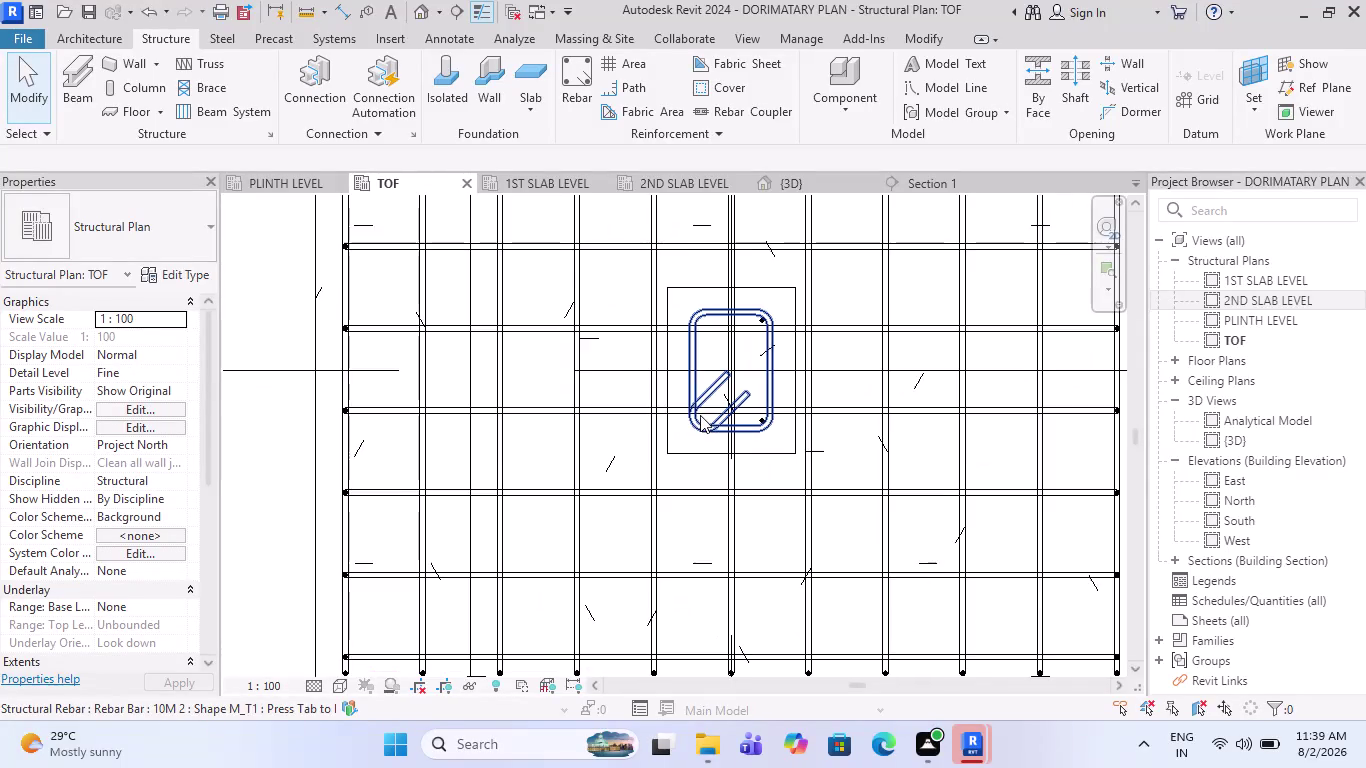
Review the column tie rebar's type properties and hook length settings.
scroll(up, 3)
click(748, 335)
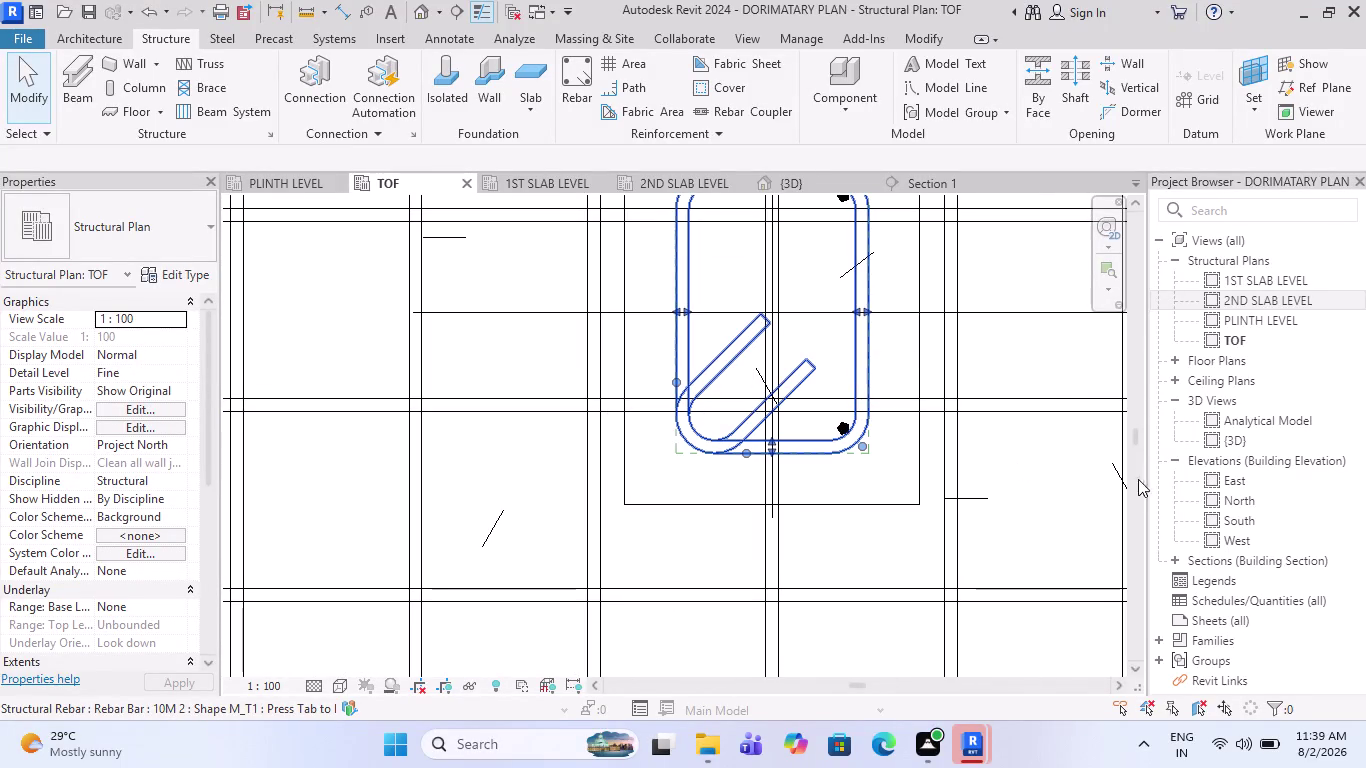
scroll(down, 3)
scroll(down, 3)
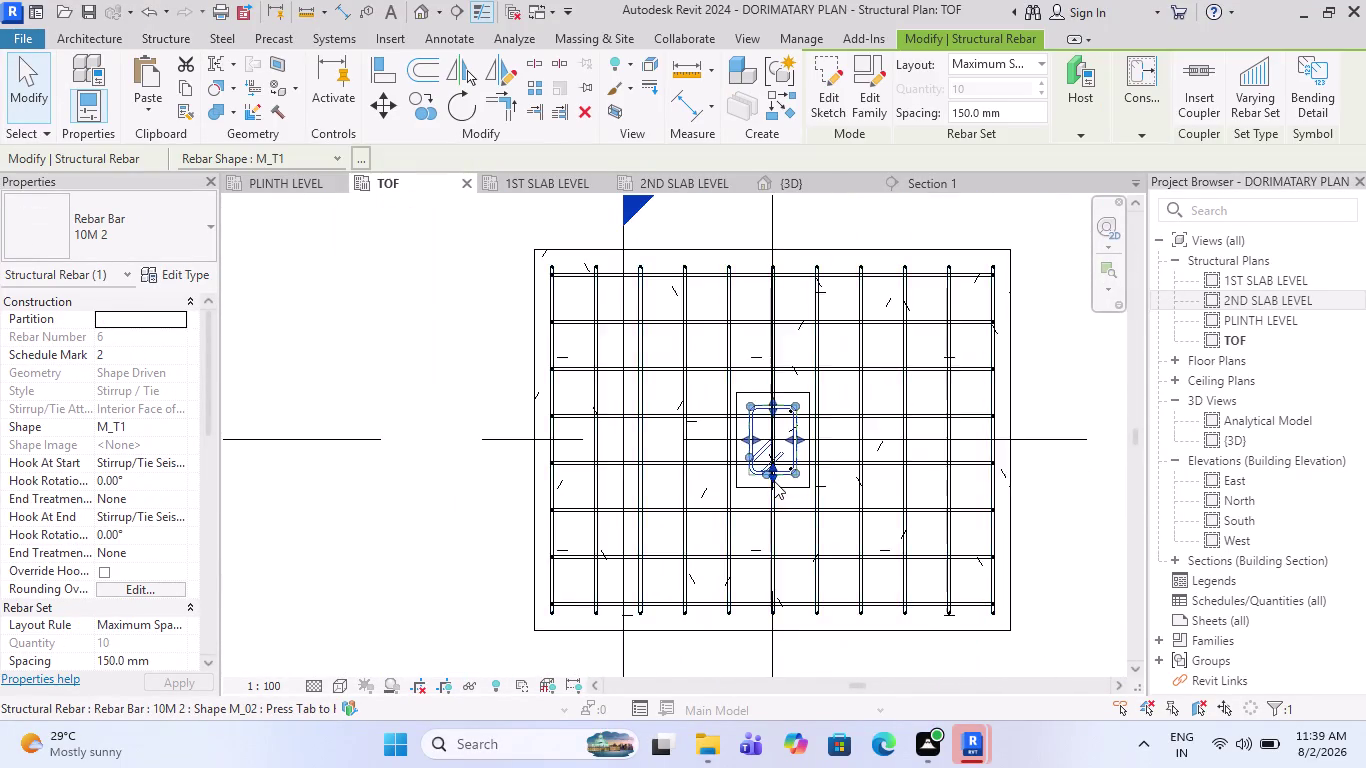
scroll(up, 3)
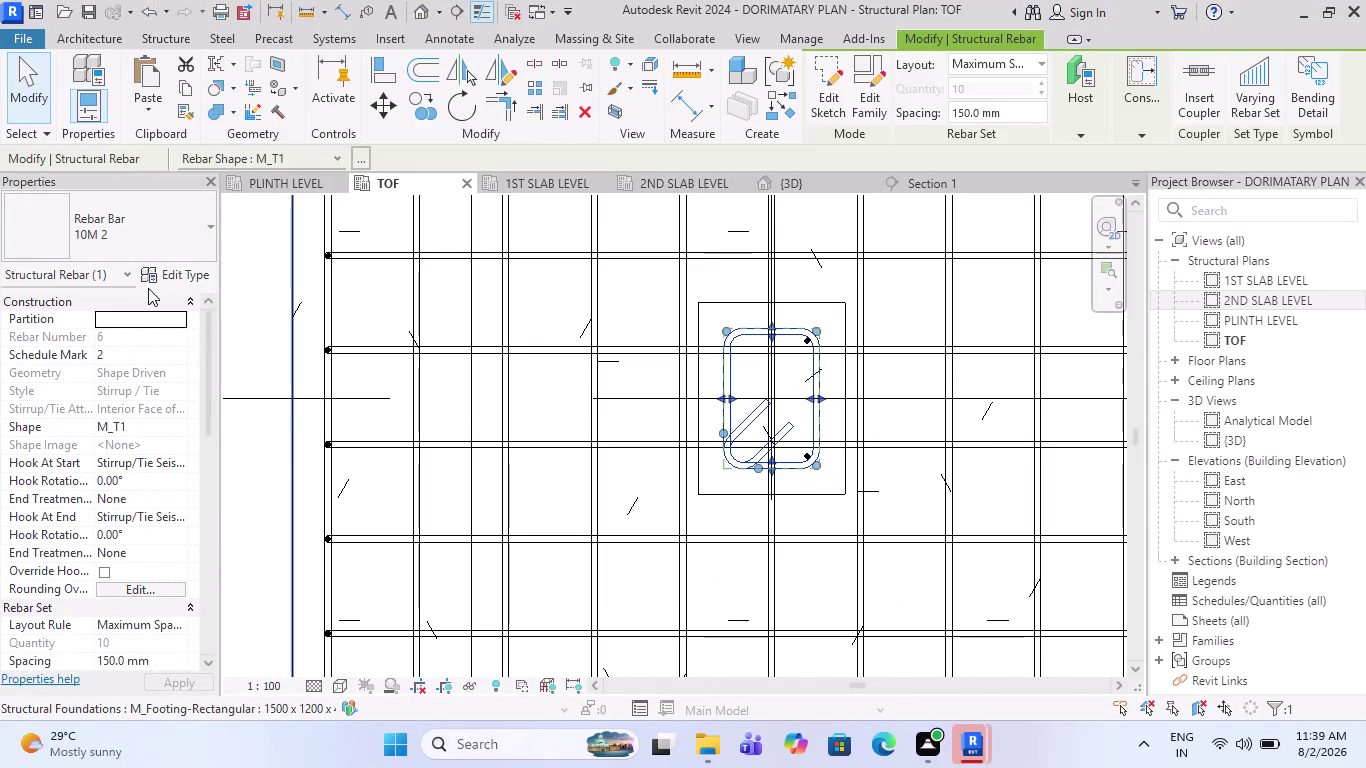
click(156, 276)
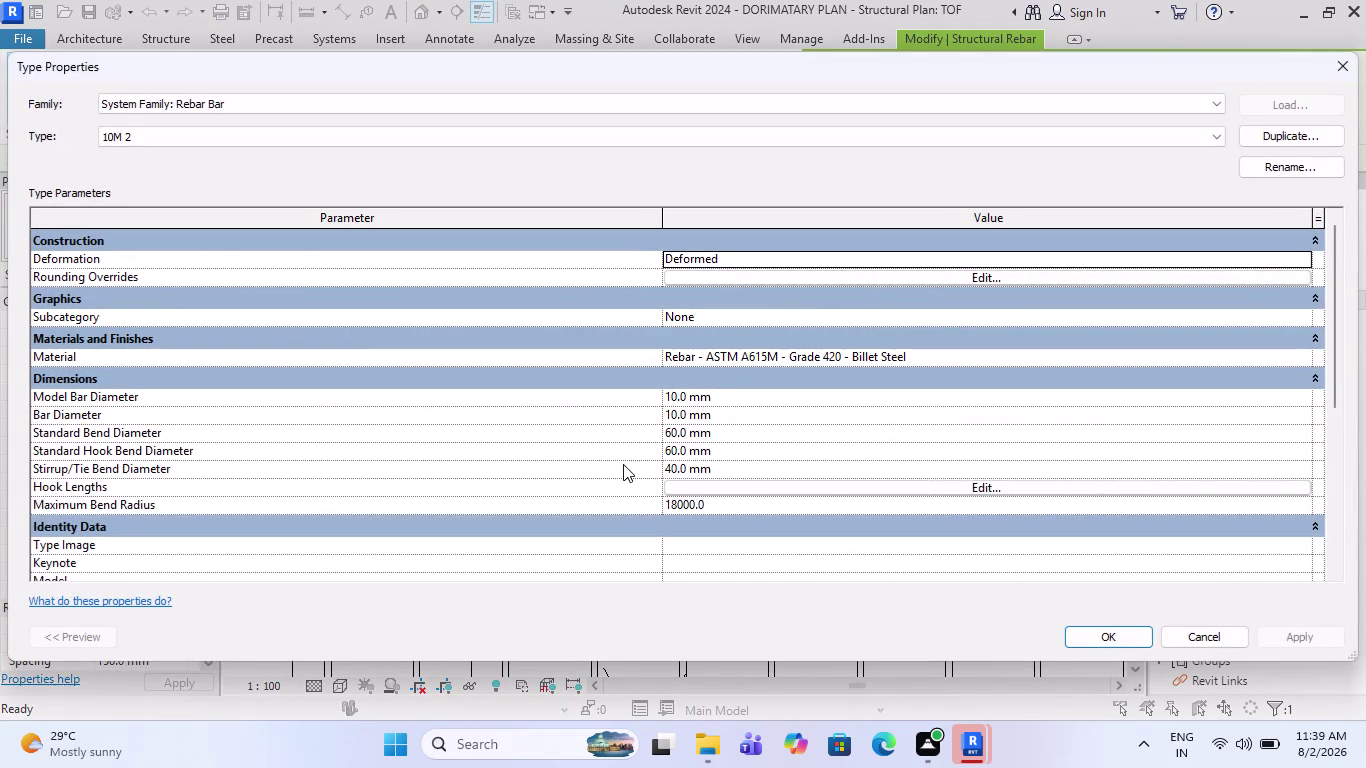
click(753, 486)
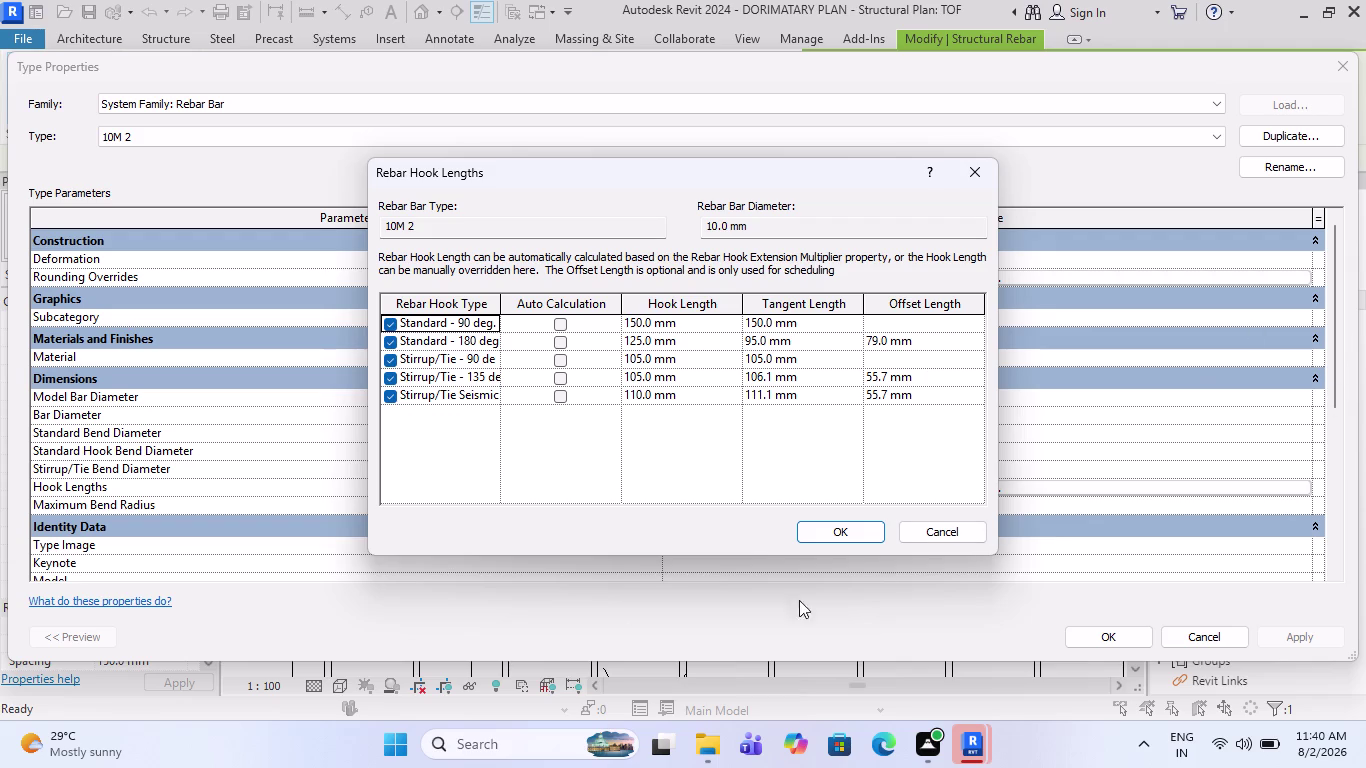
scroll(down, 3)
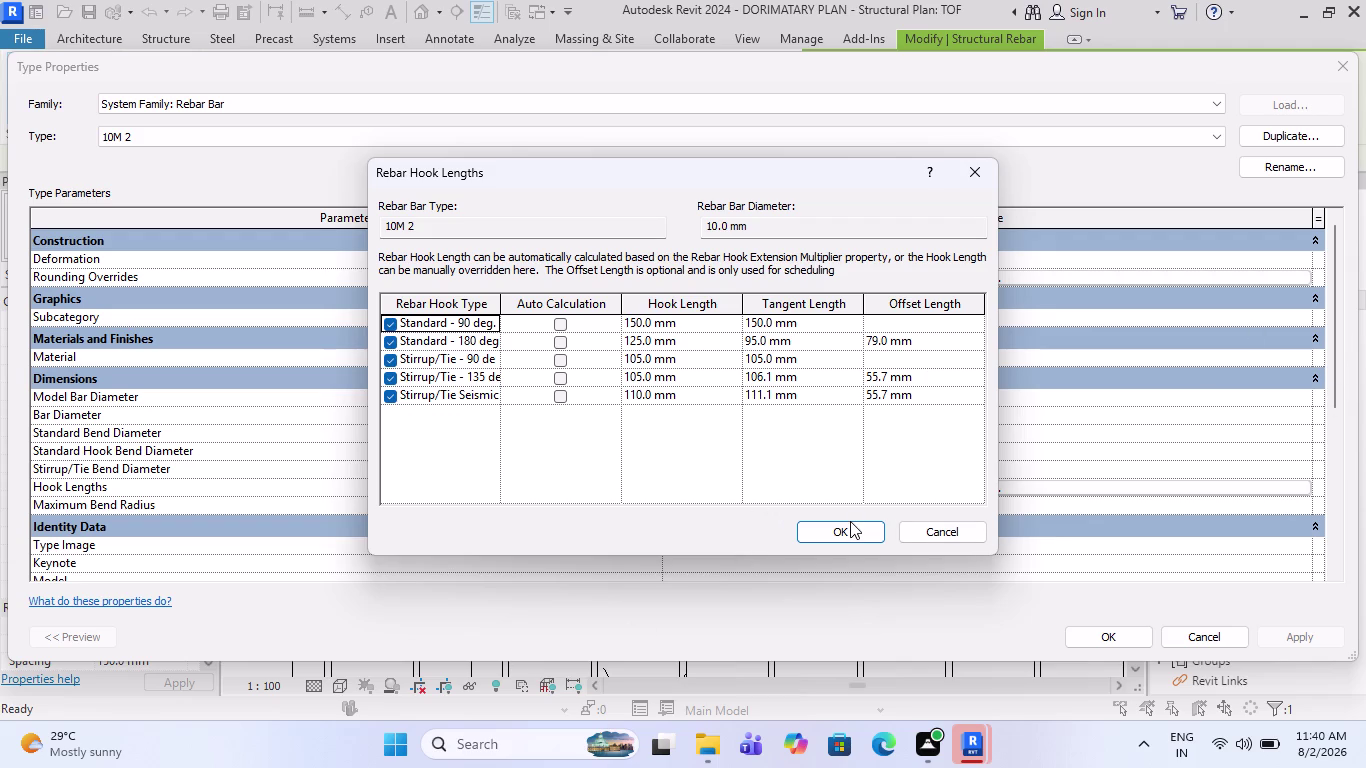
click(850, 521)
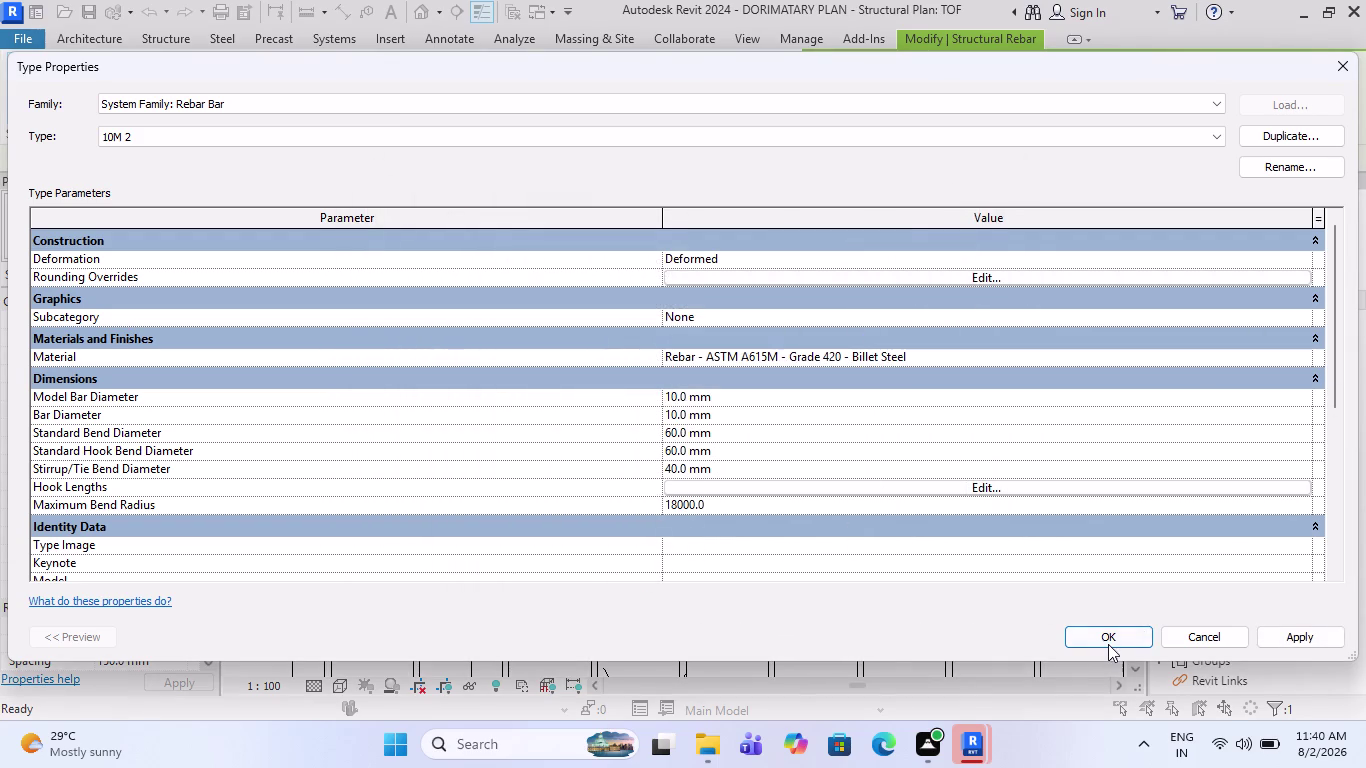
click(1108, 644)
scroll(down, 3)
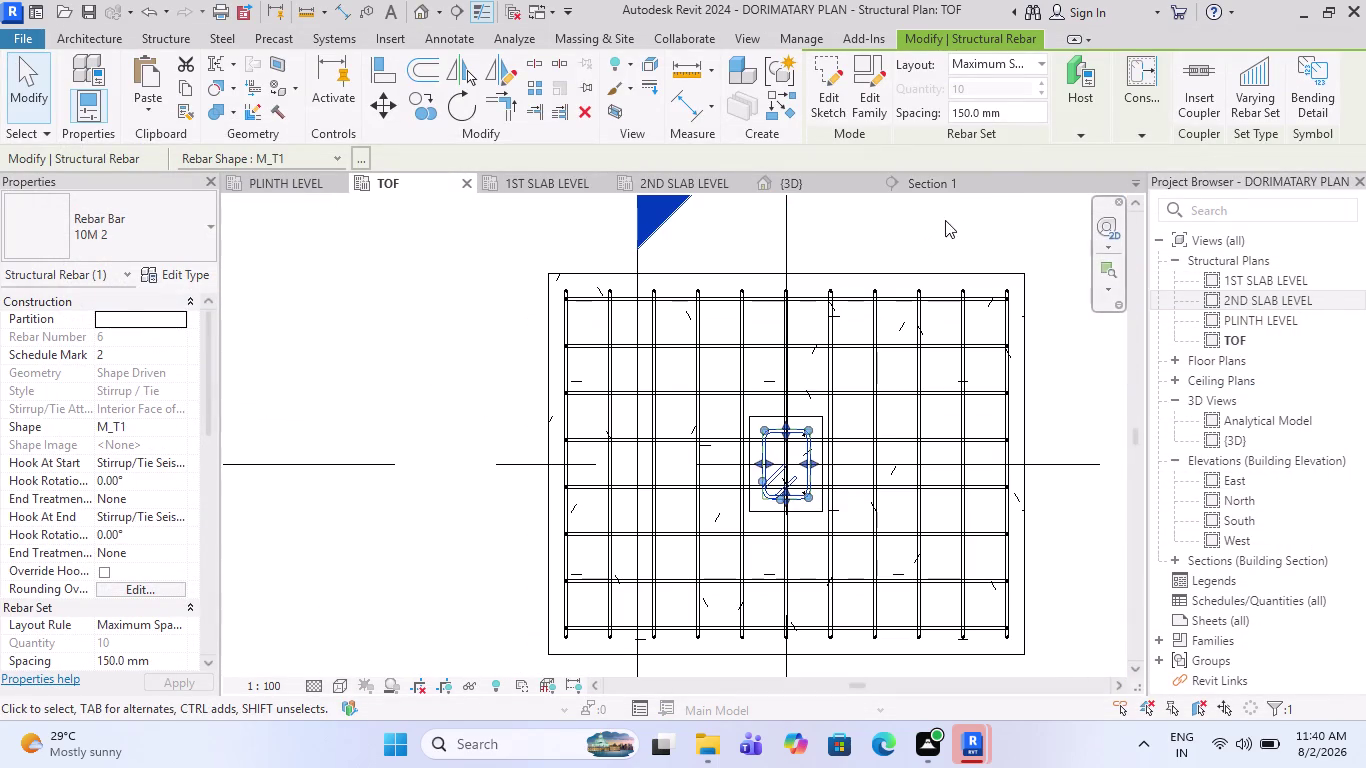
Switch to the Section 1 view and zoom to the column above the footing.
click(941, 227)
click(918, 187)
scroll(down, 3)
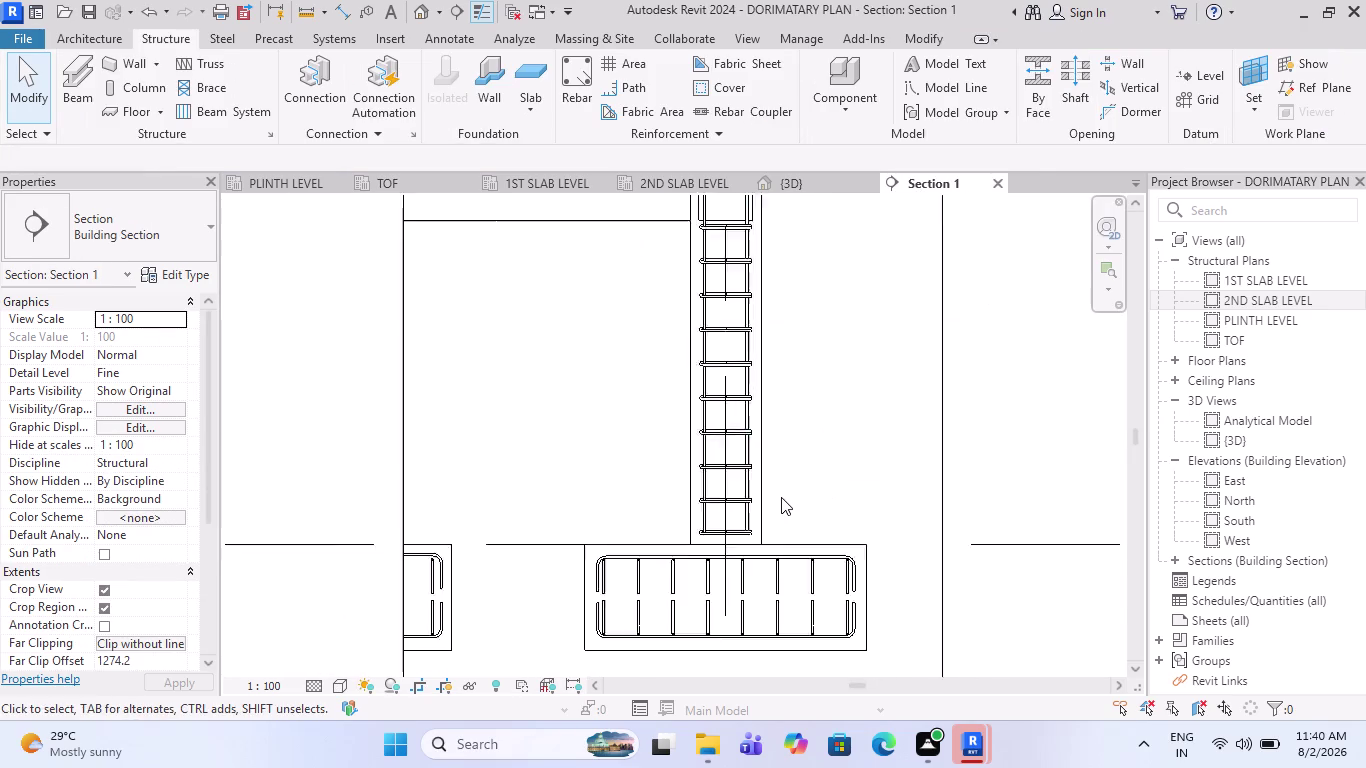
scroll(down, 3)
scroll(up, 3)
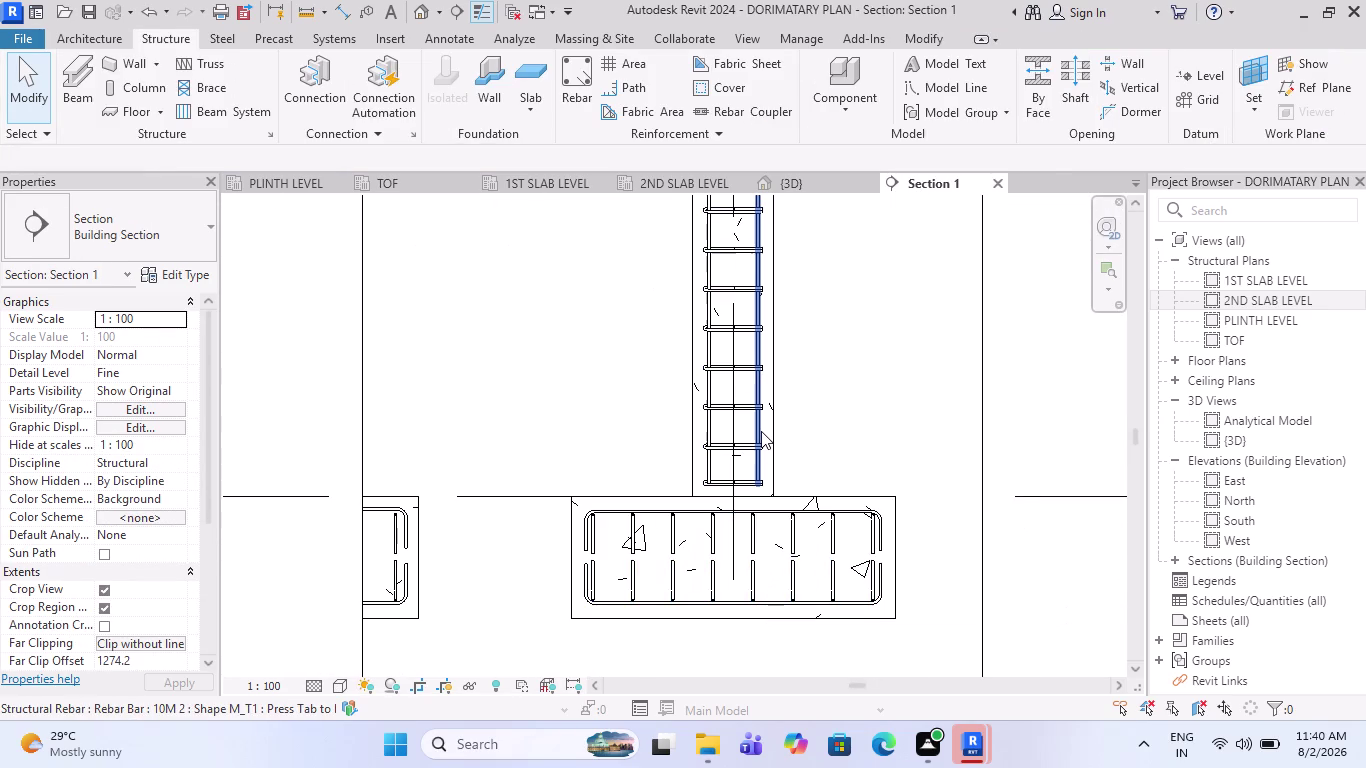
scroll(down, 3)
scroll(down, 3)
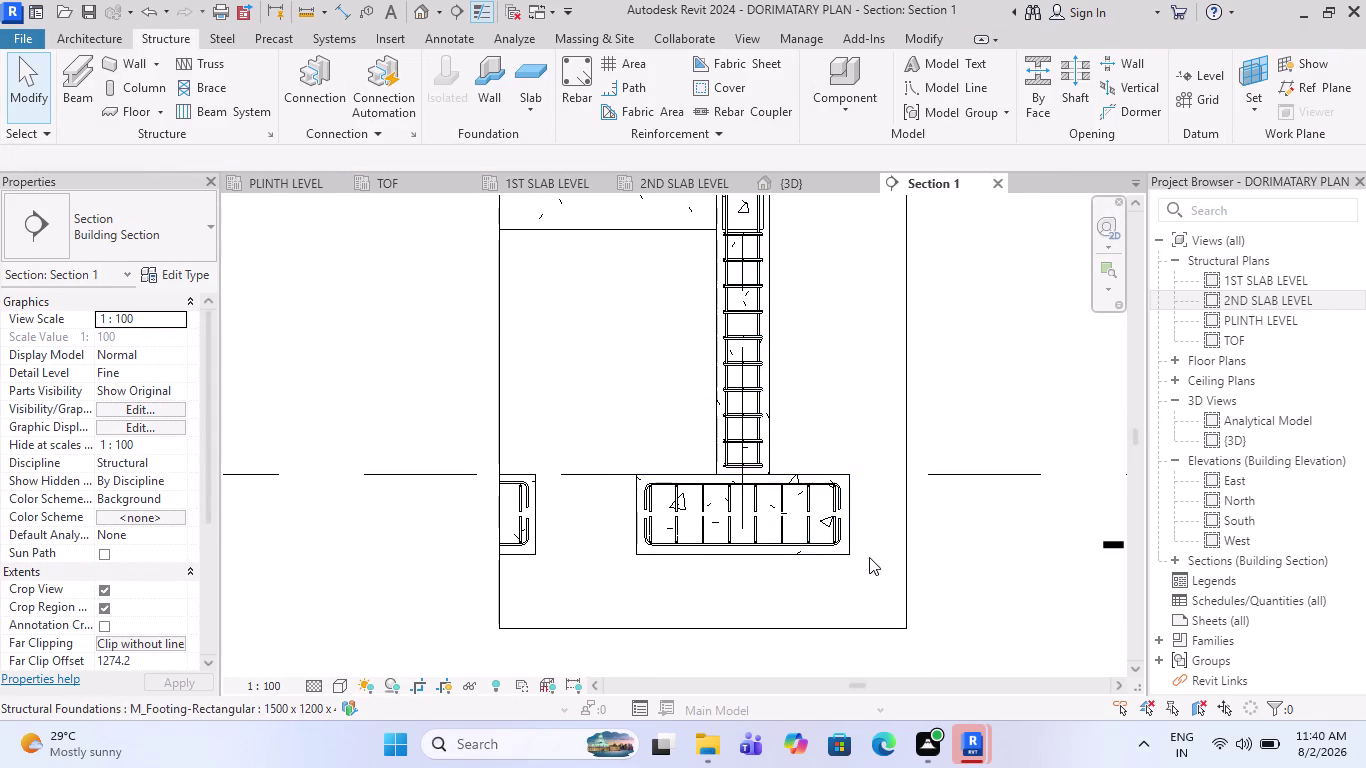
scroll(down, 3)
scroll(up, 3)
scroll(up, 3)
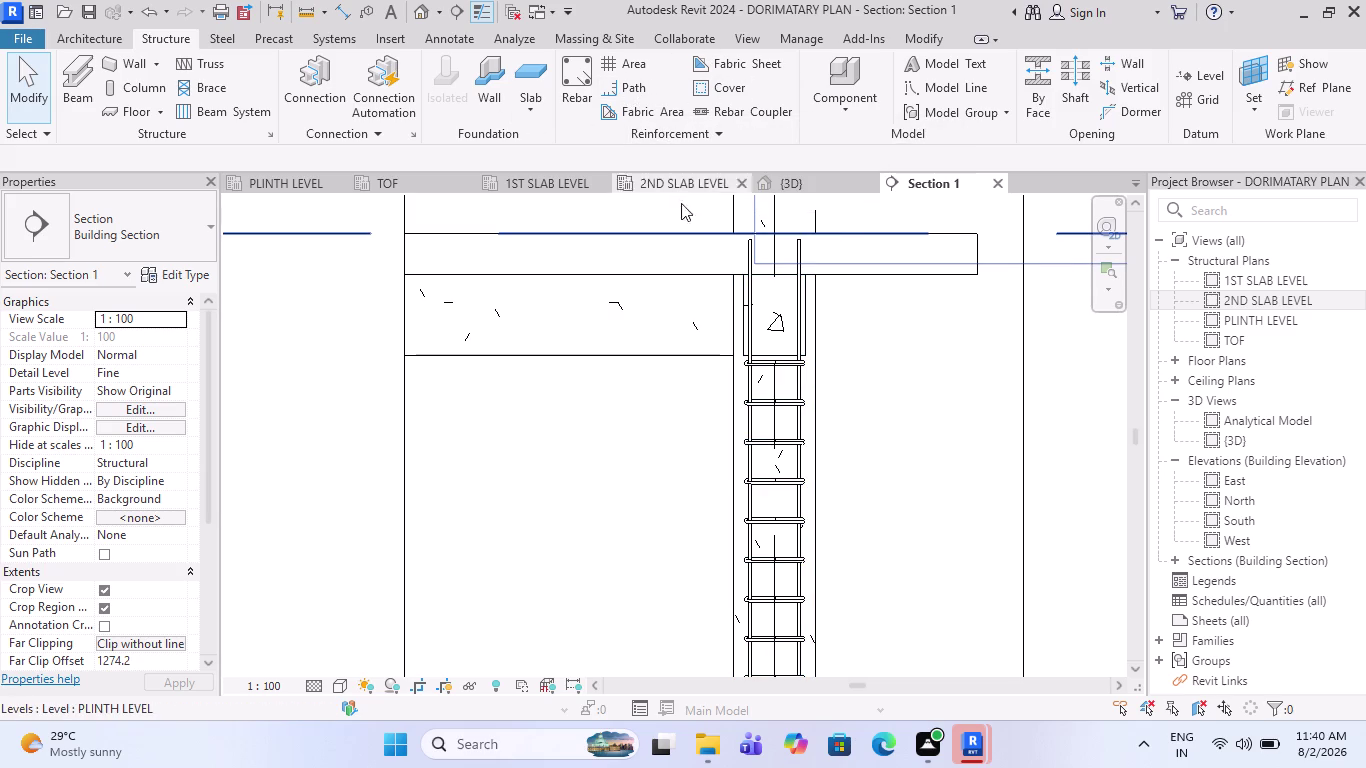
scroll(down, 3)
scroll(down, 3)
scroll(up, 3)
scroll(up, 3)
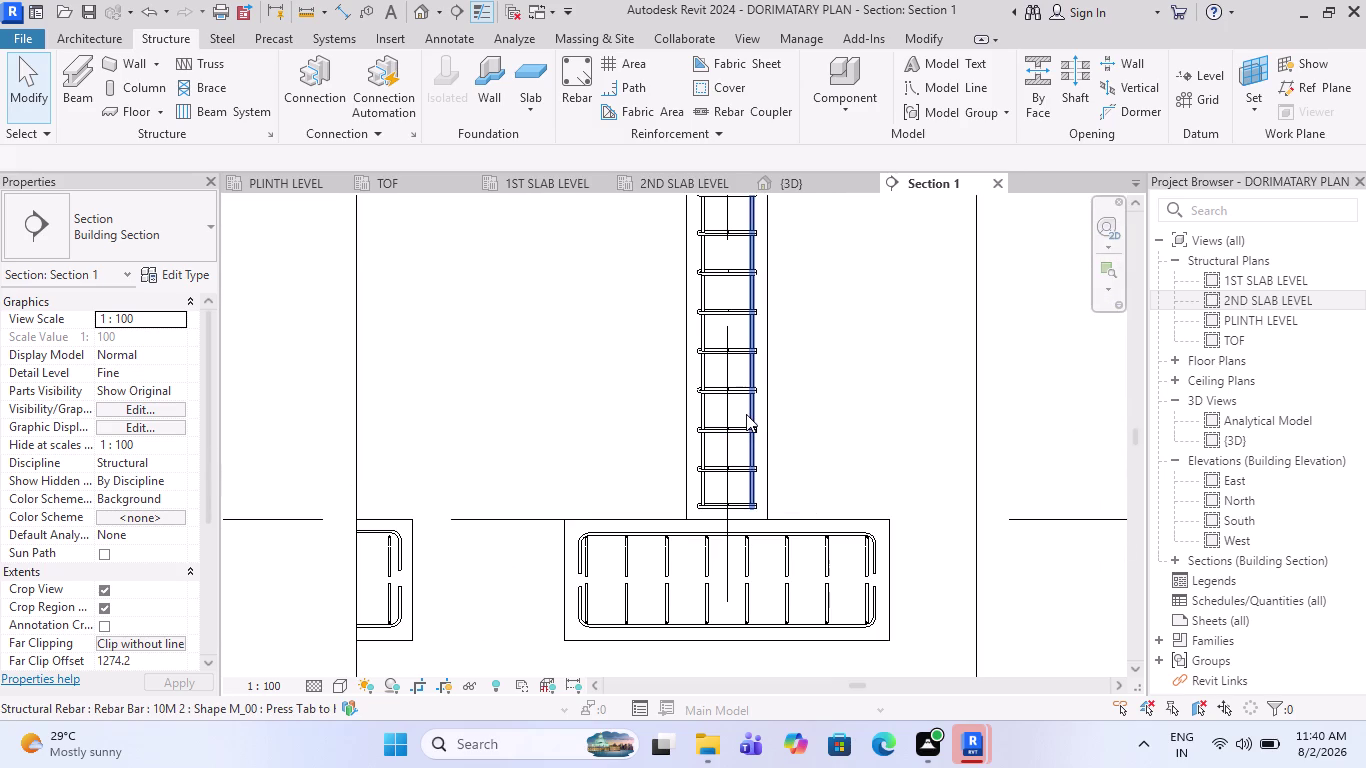
Select a single right-side vertical column bar and open its sketch for editing.
click(746, 414)
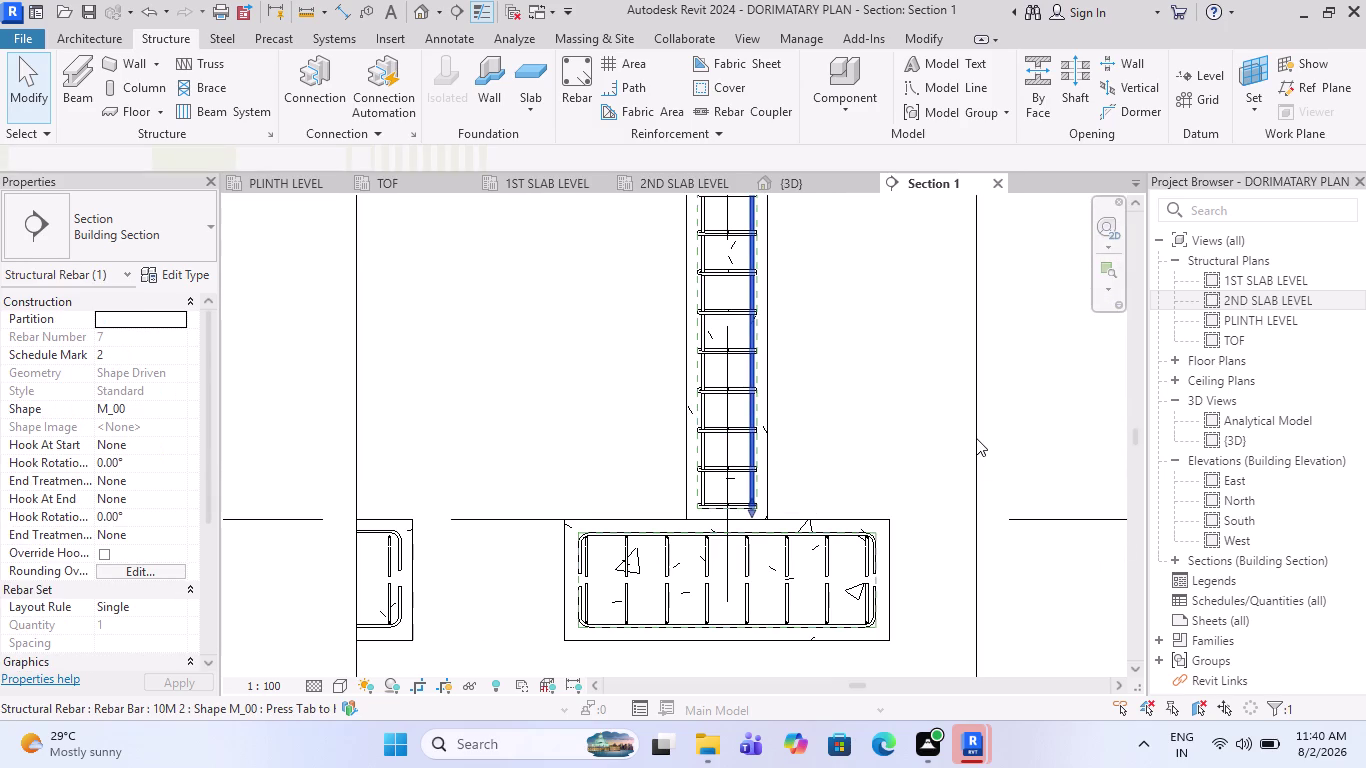
key(Escape)
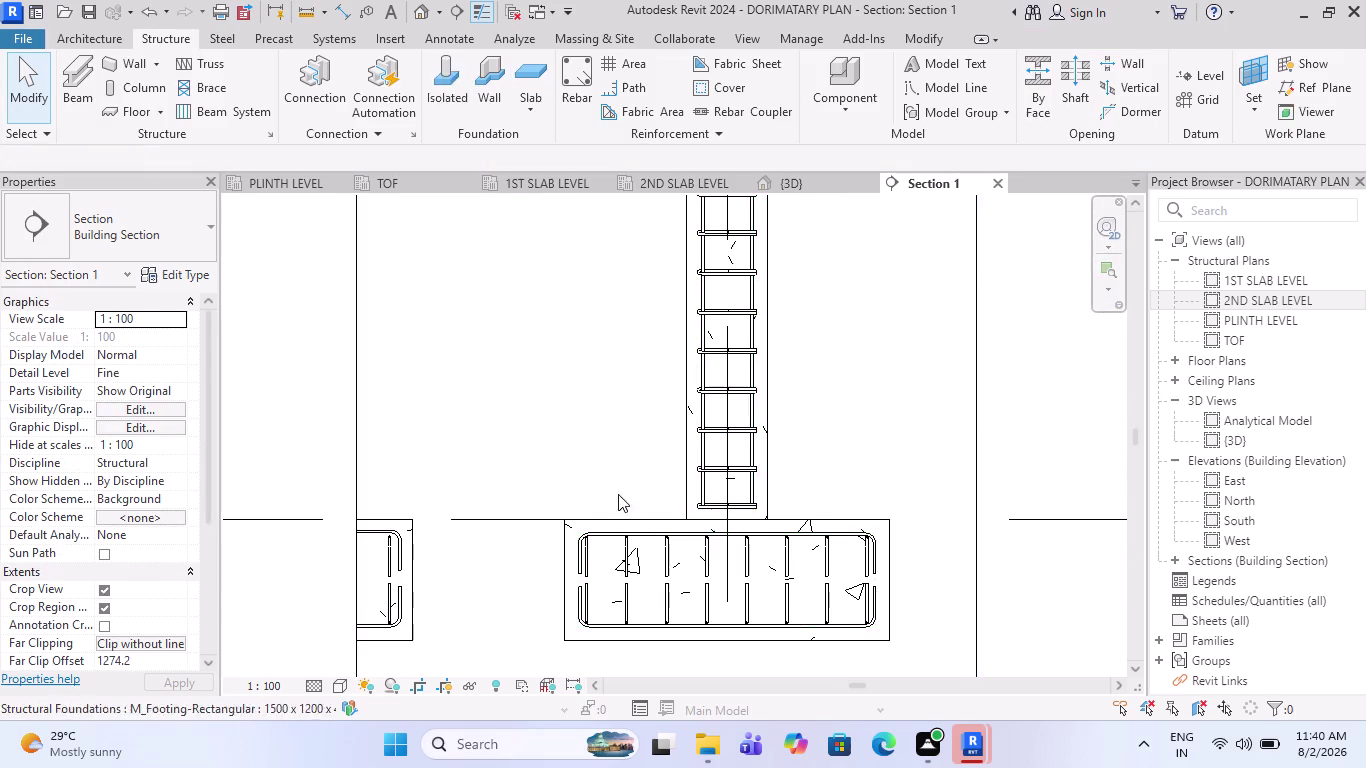
scroll(up, 3)
click(708, 447)
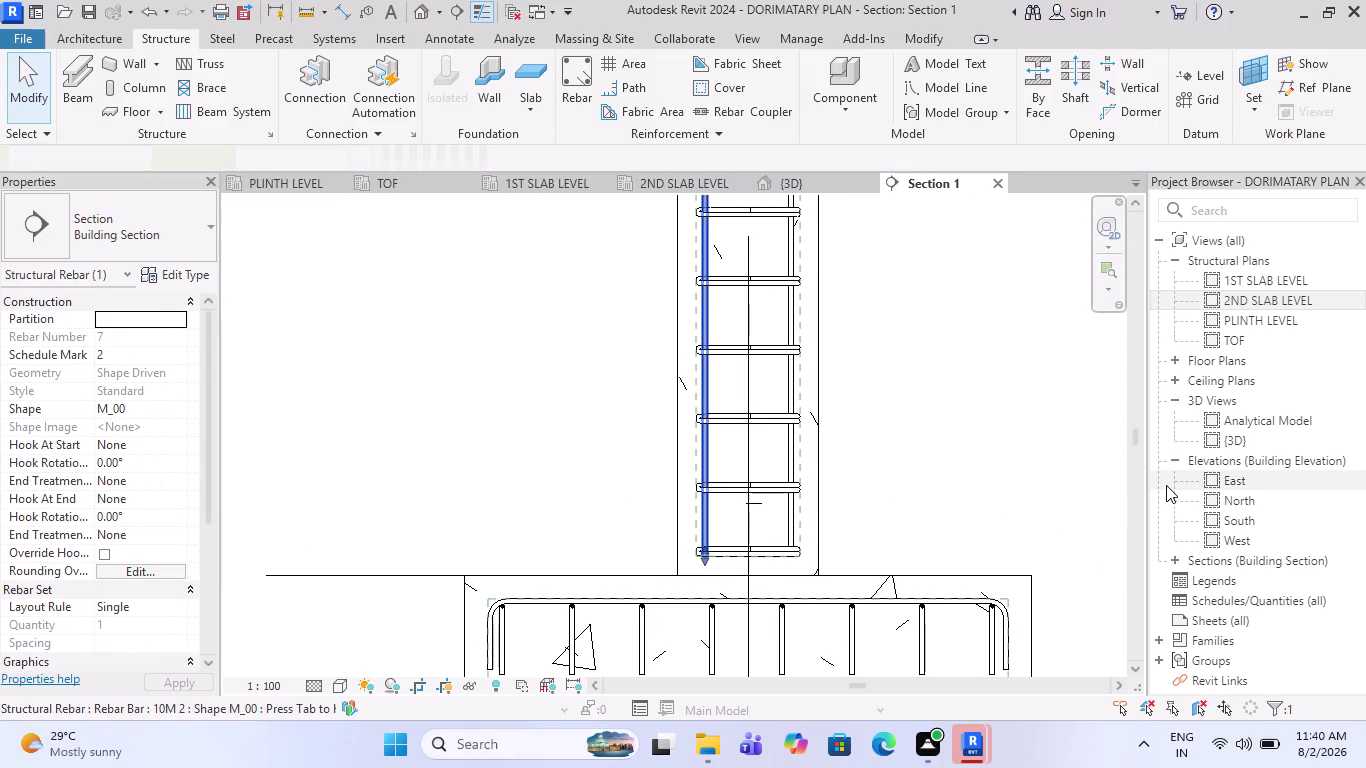
key(Delete)
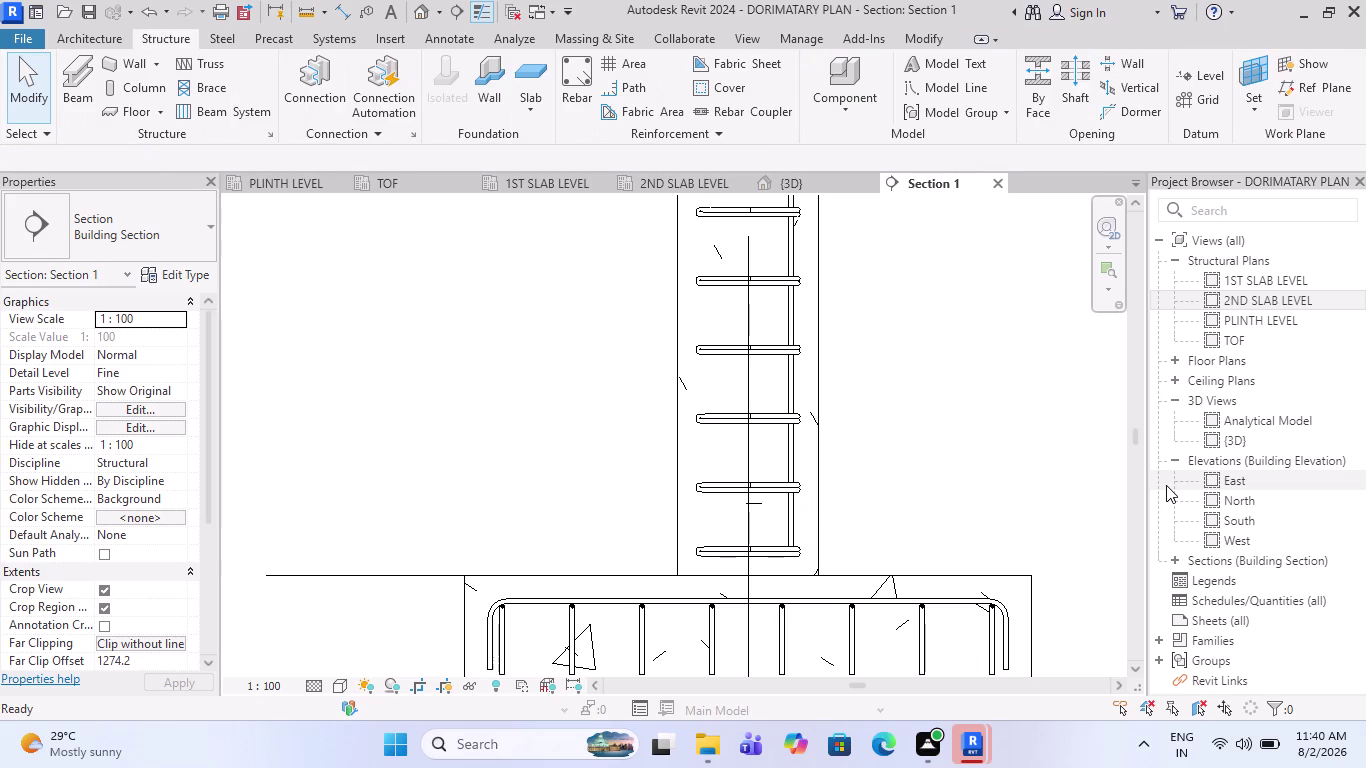
click(788, 462)
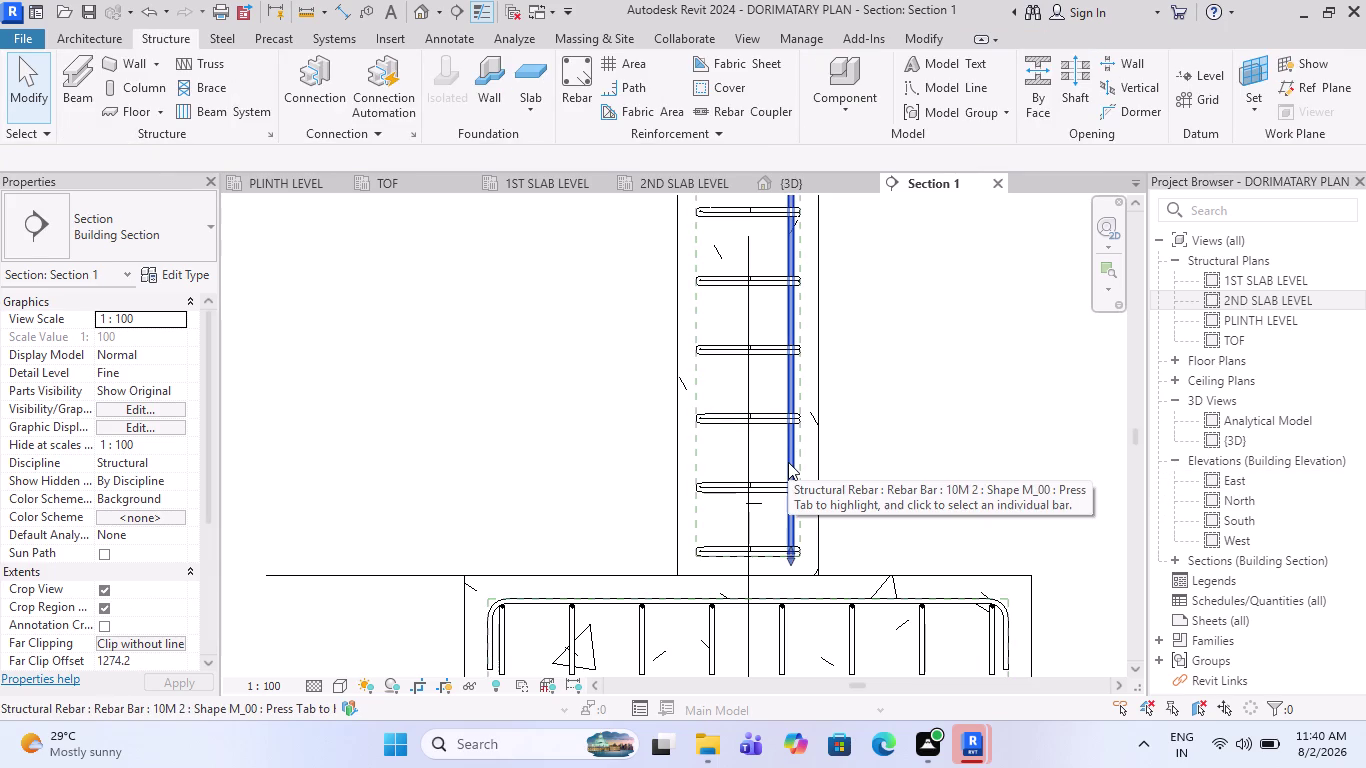
scroll(down, 3)
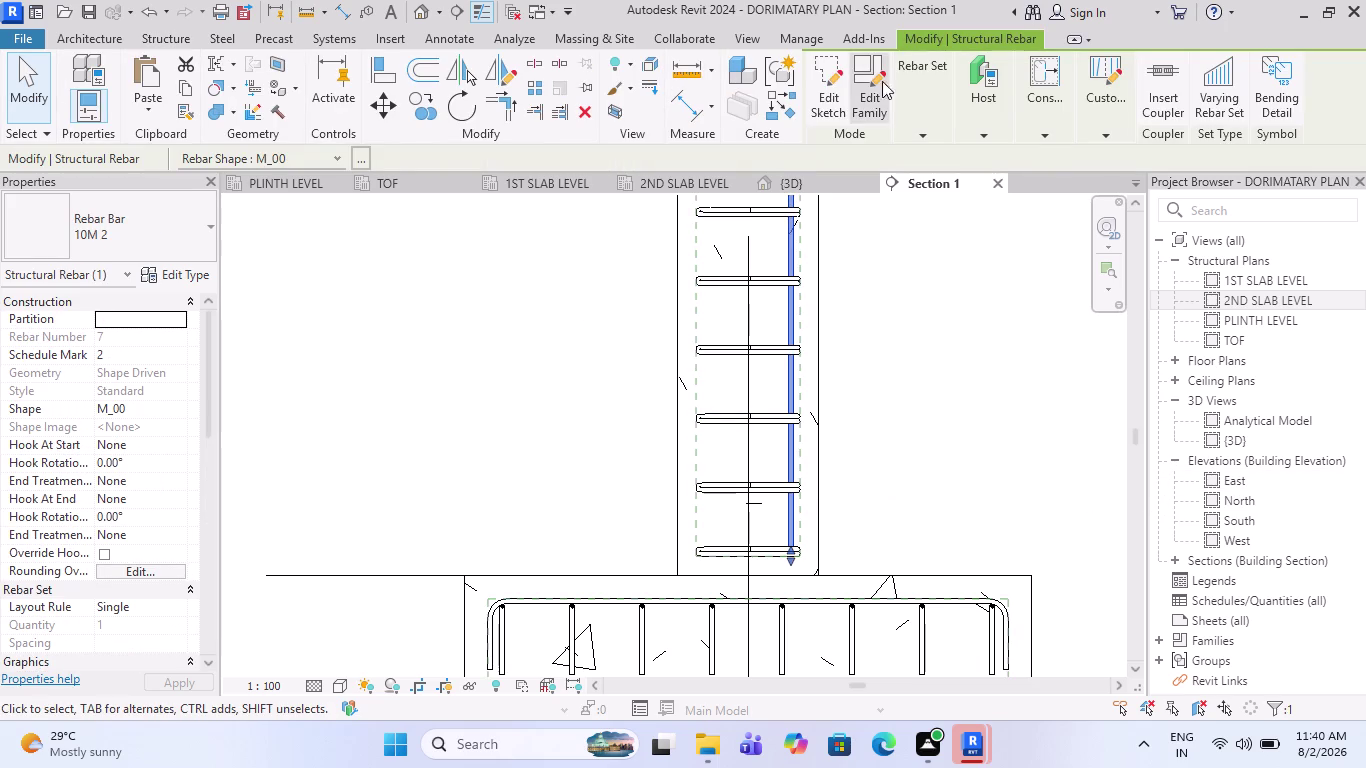
click(832, 90)
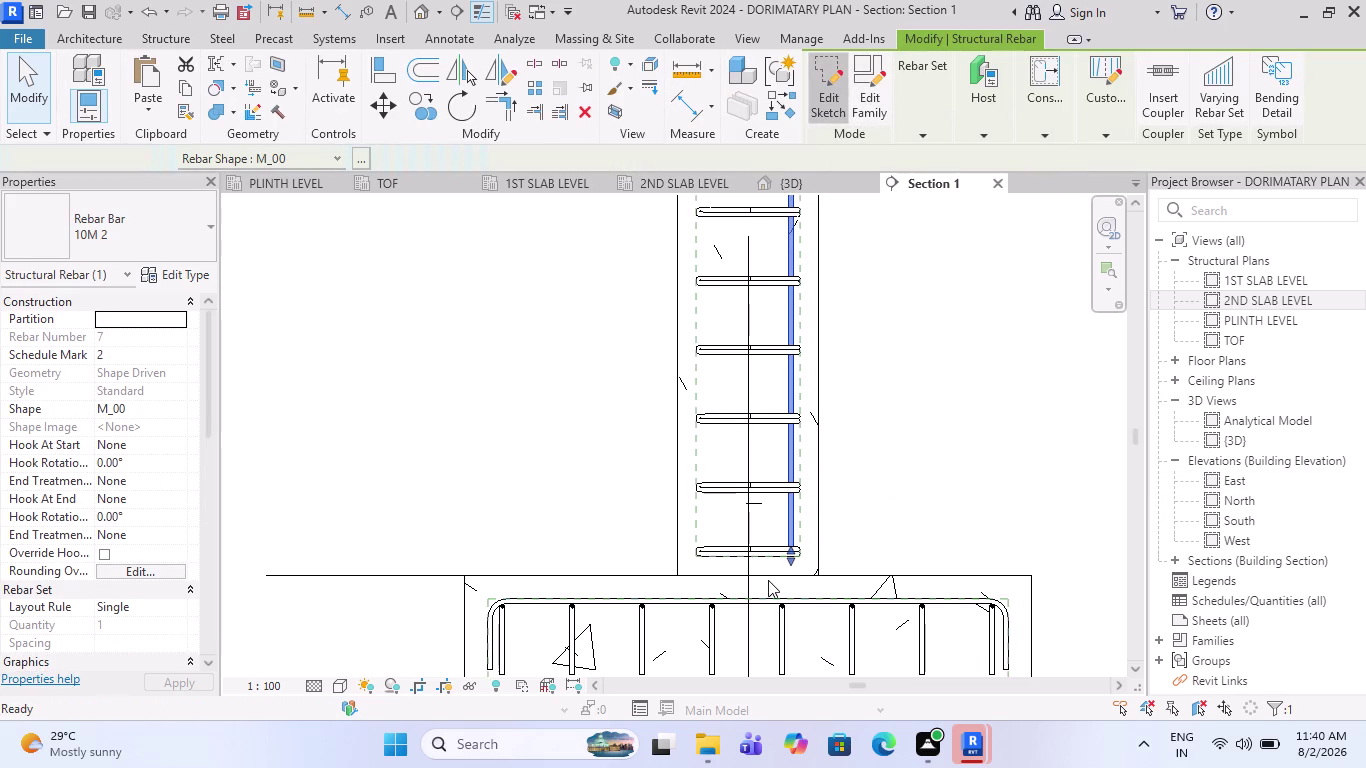
scroll(down, 3)
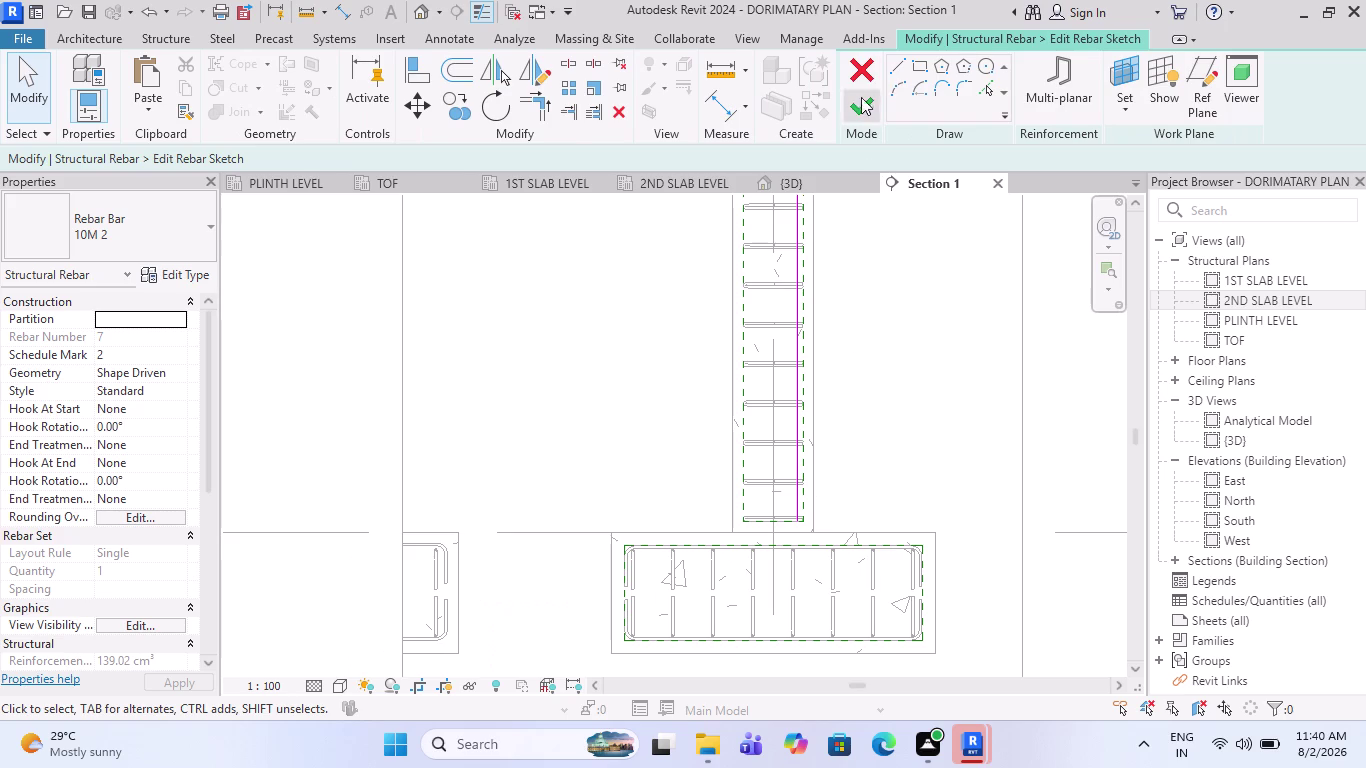
Sketch the bar's horizontal leg line along the footing bottom.
click(889, 69)
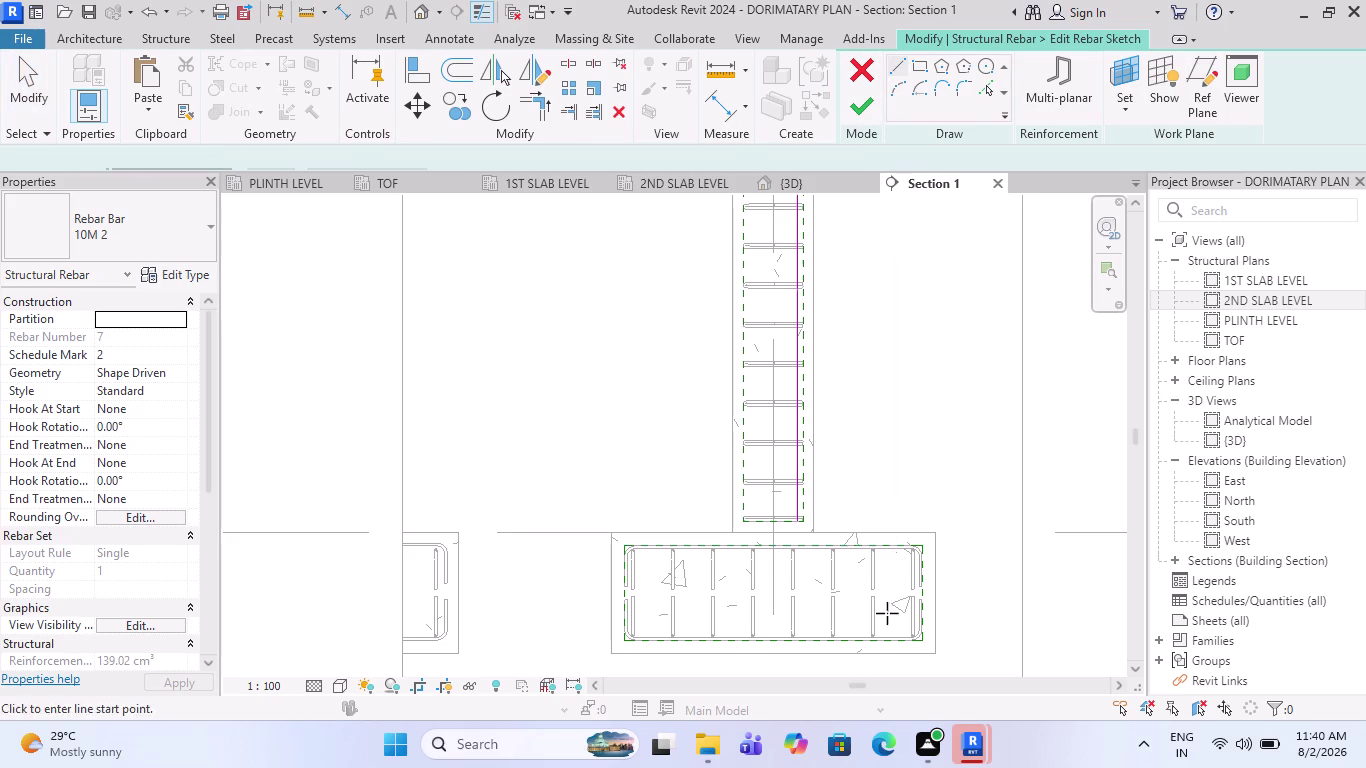
scroll(up, 3)
scroll(up, 3)
scroll(up, 3)
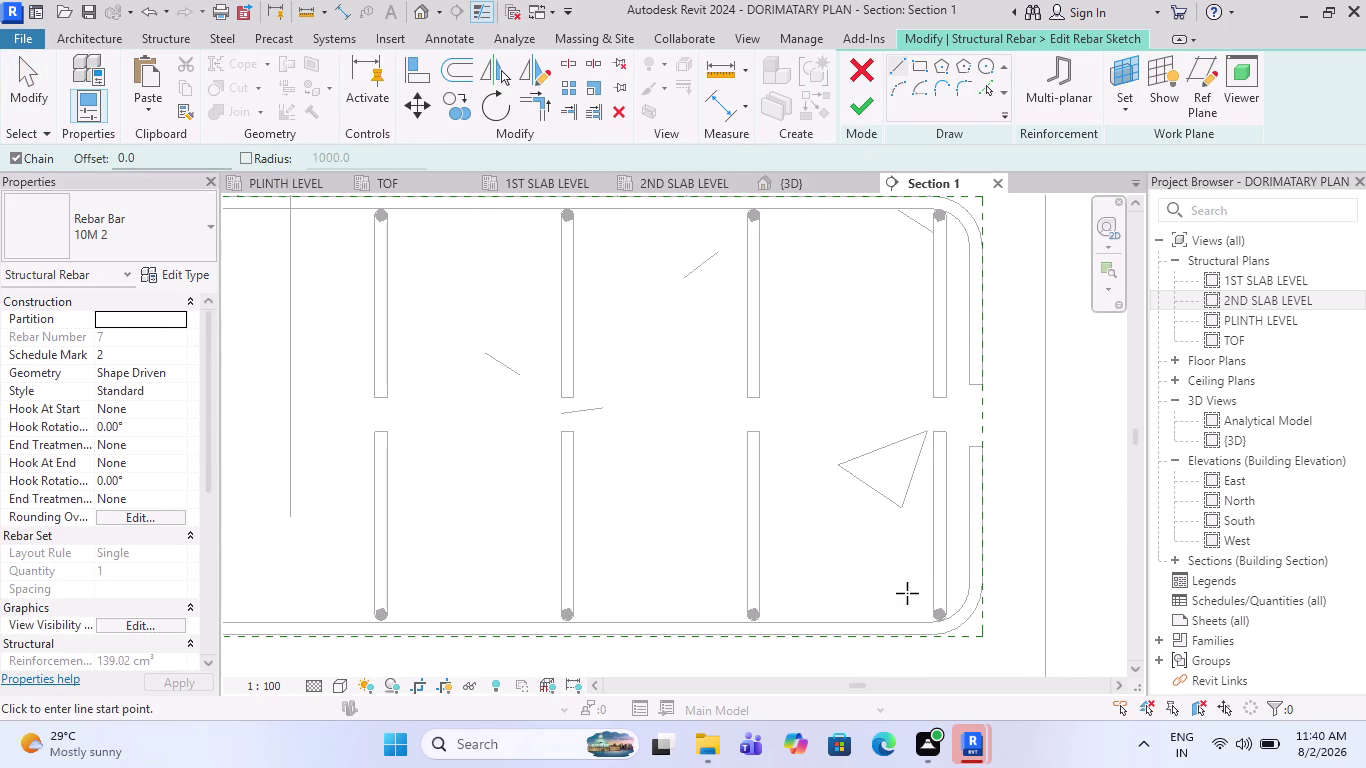
click(918, 593)
scroll(down, 3)
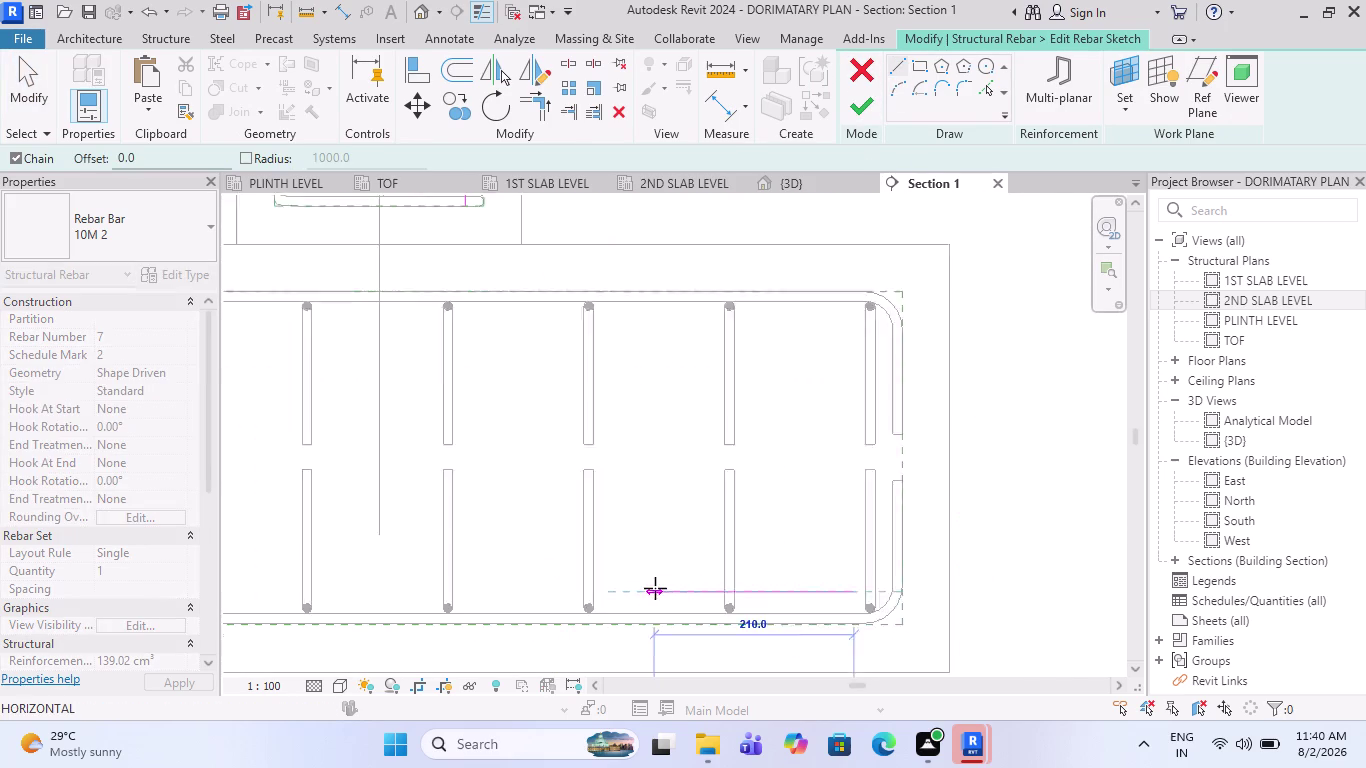
scroll(down, 3)
click(559, 587)
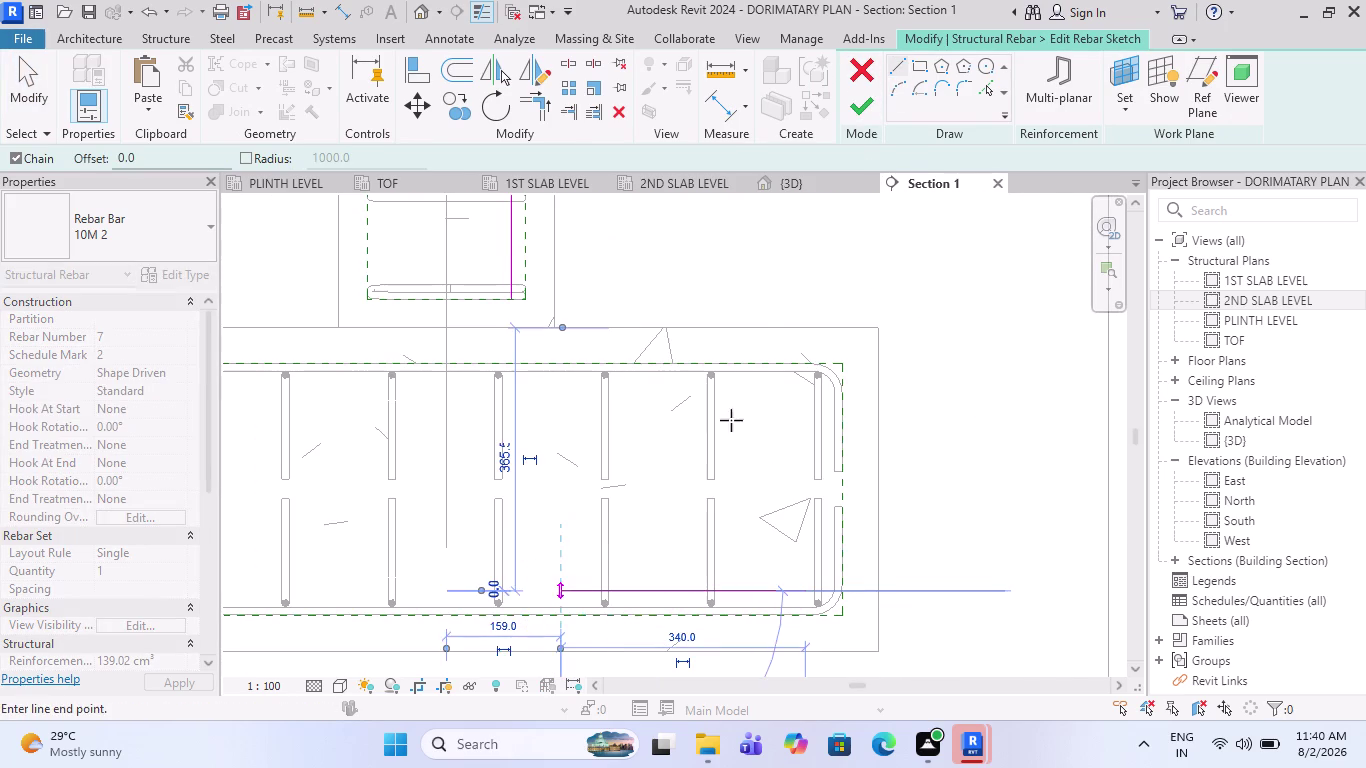
click(545, 112)
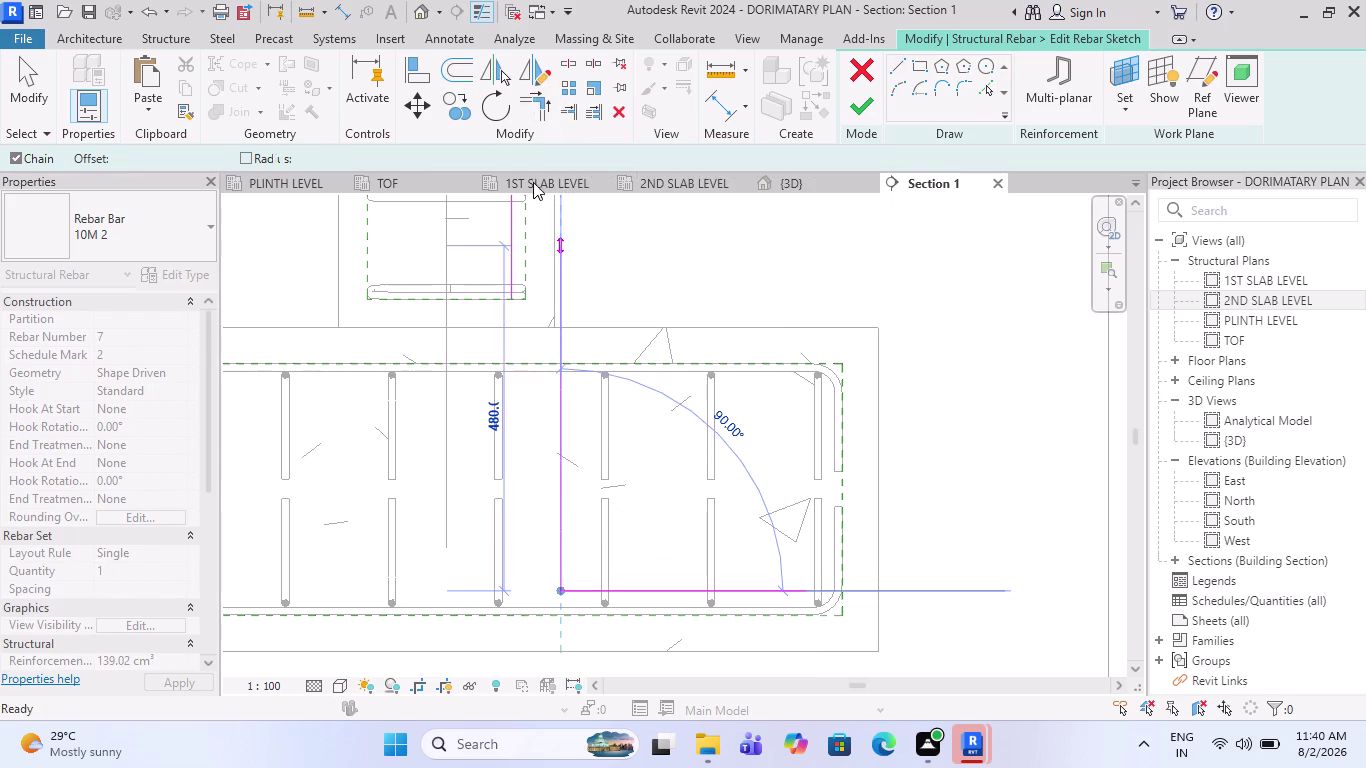
Join the leg and the vertical bar line into a corner and finish the sketch.
click(508, 246)
click(590, 593)
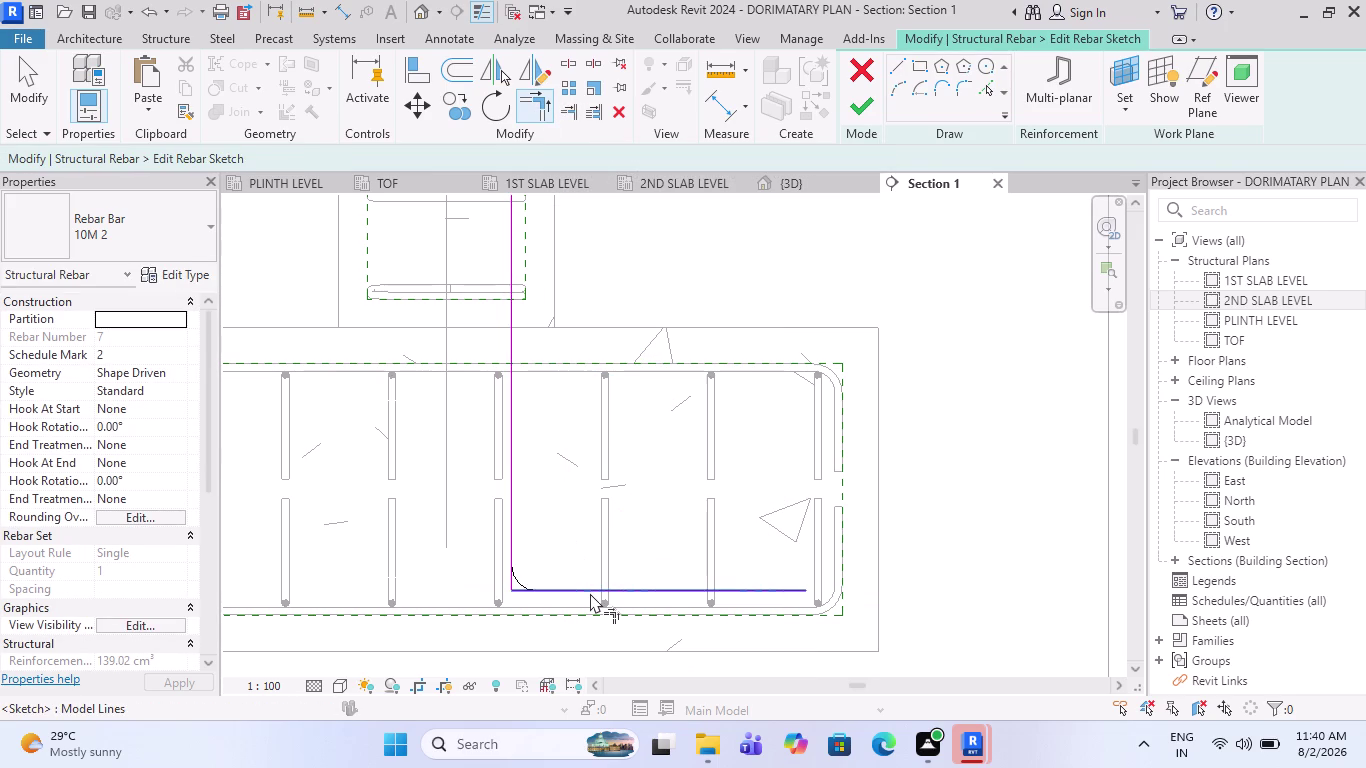
scroll(down, 3)
scroll(up, 3)
scroll(up, 3)
scroll(down, 3)
scroll(down, 3)
click(856, 106)
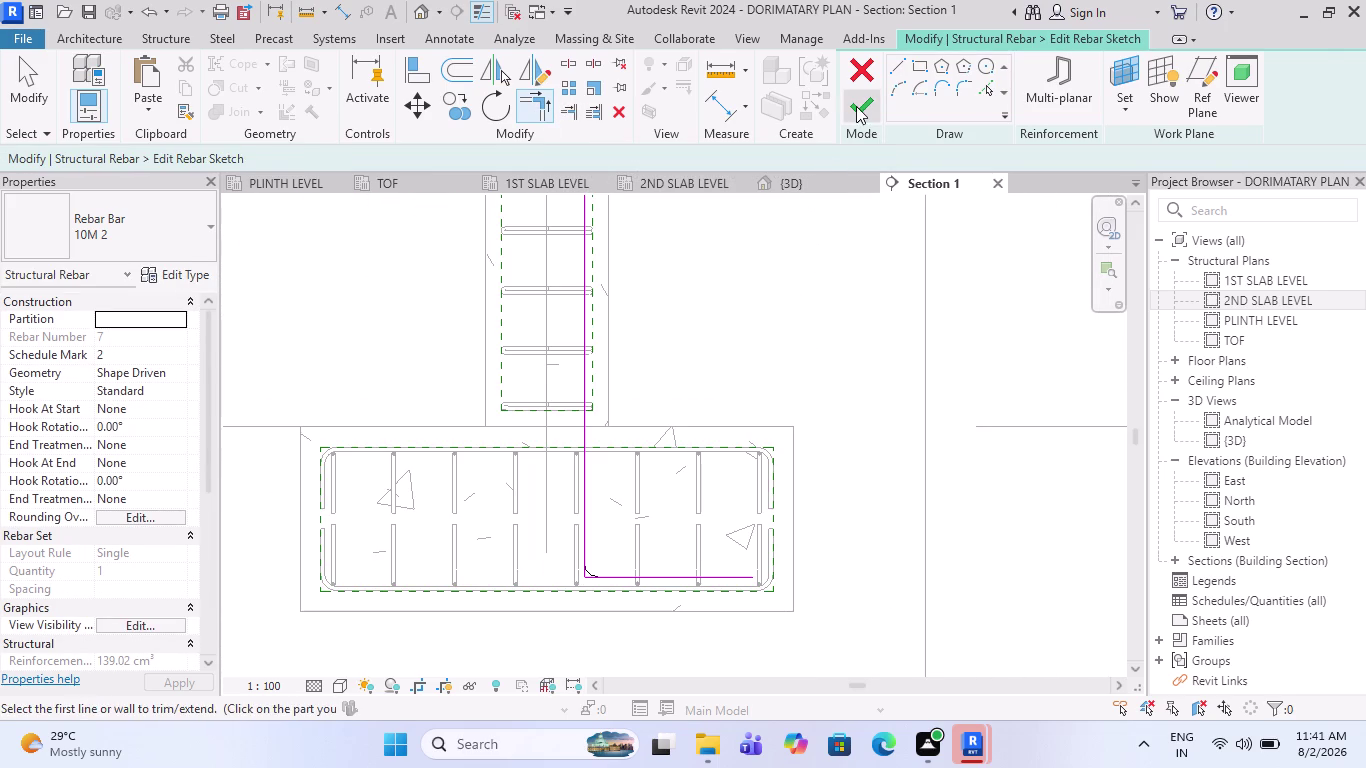
scroll(down, 3)
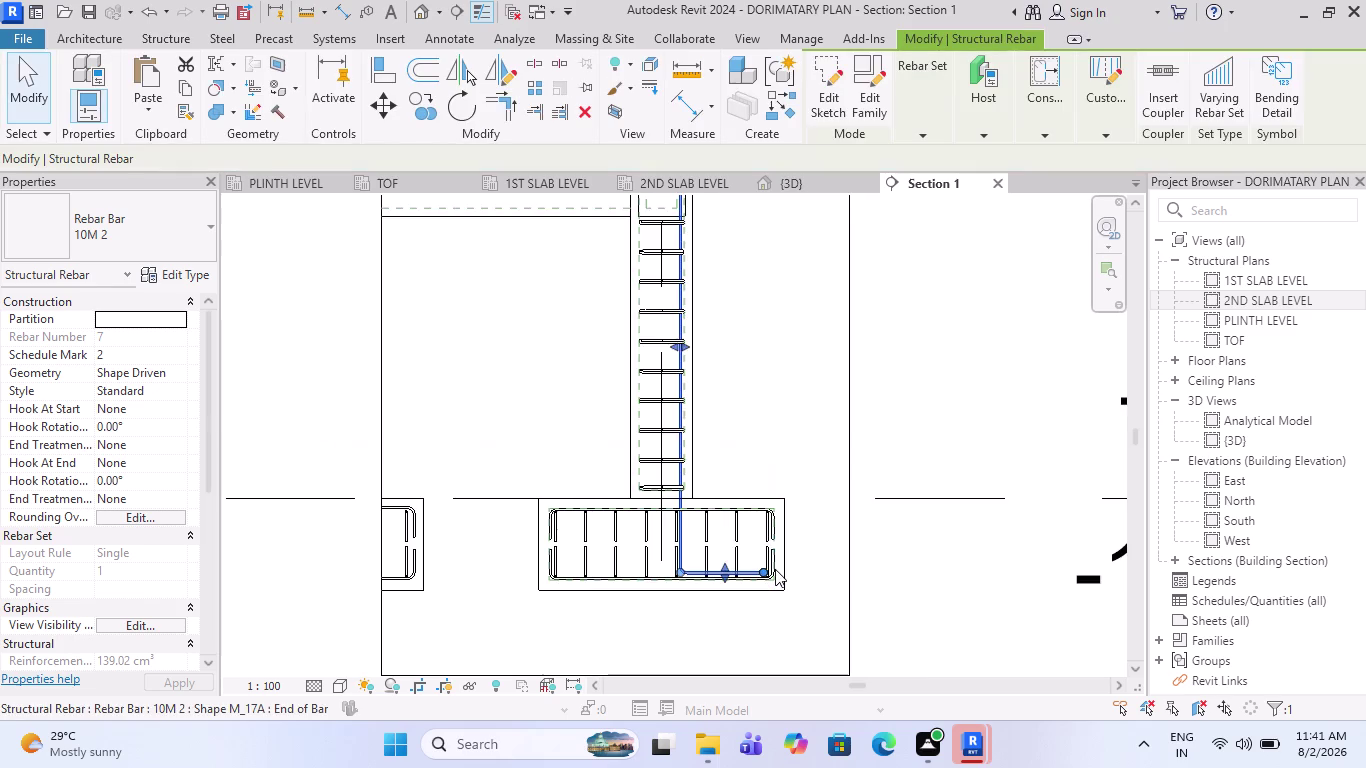
Set the plinth plan to Fine detail level and change its visual style.
scroll(down, 3)
scroll(up, 3)
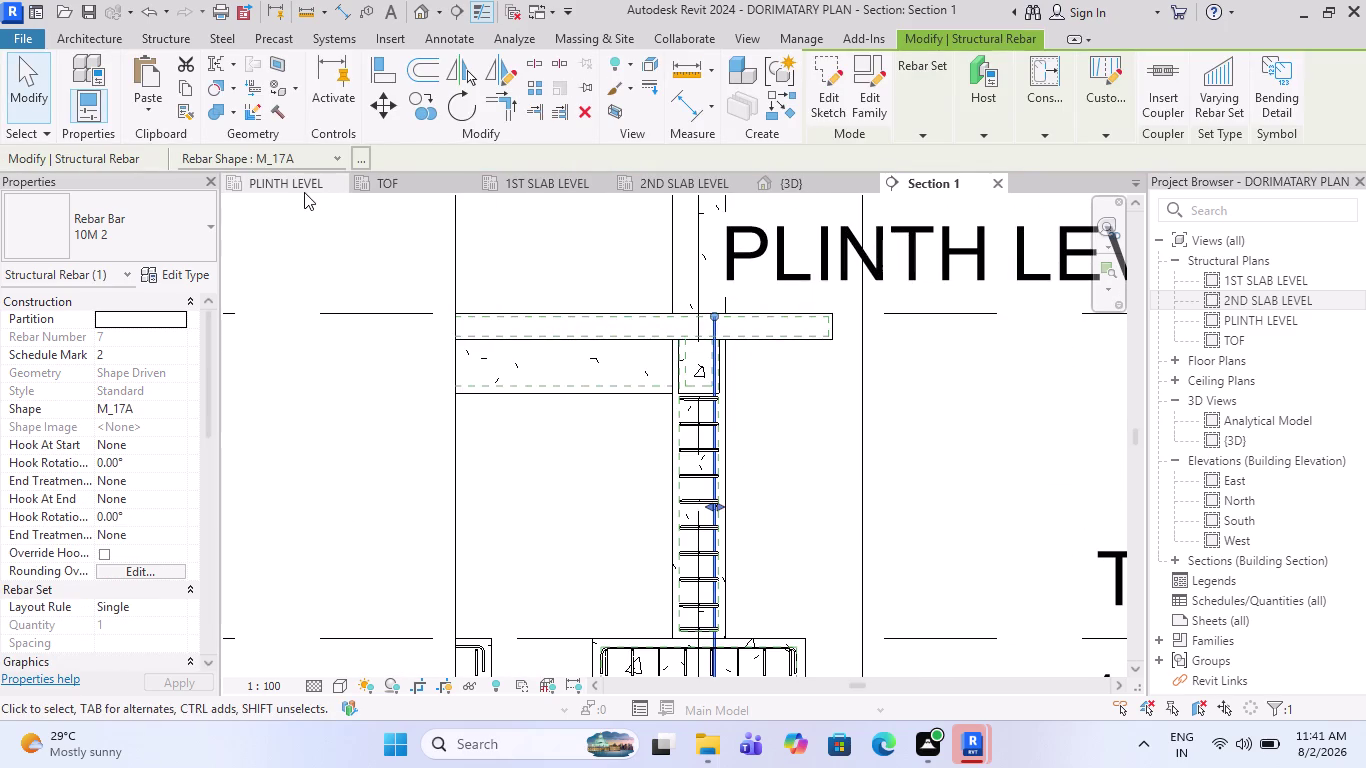
click(301, 191)
scroll(down, 3)
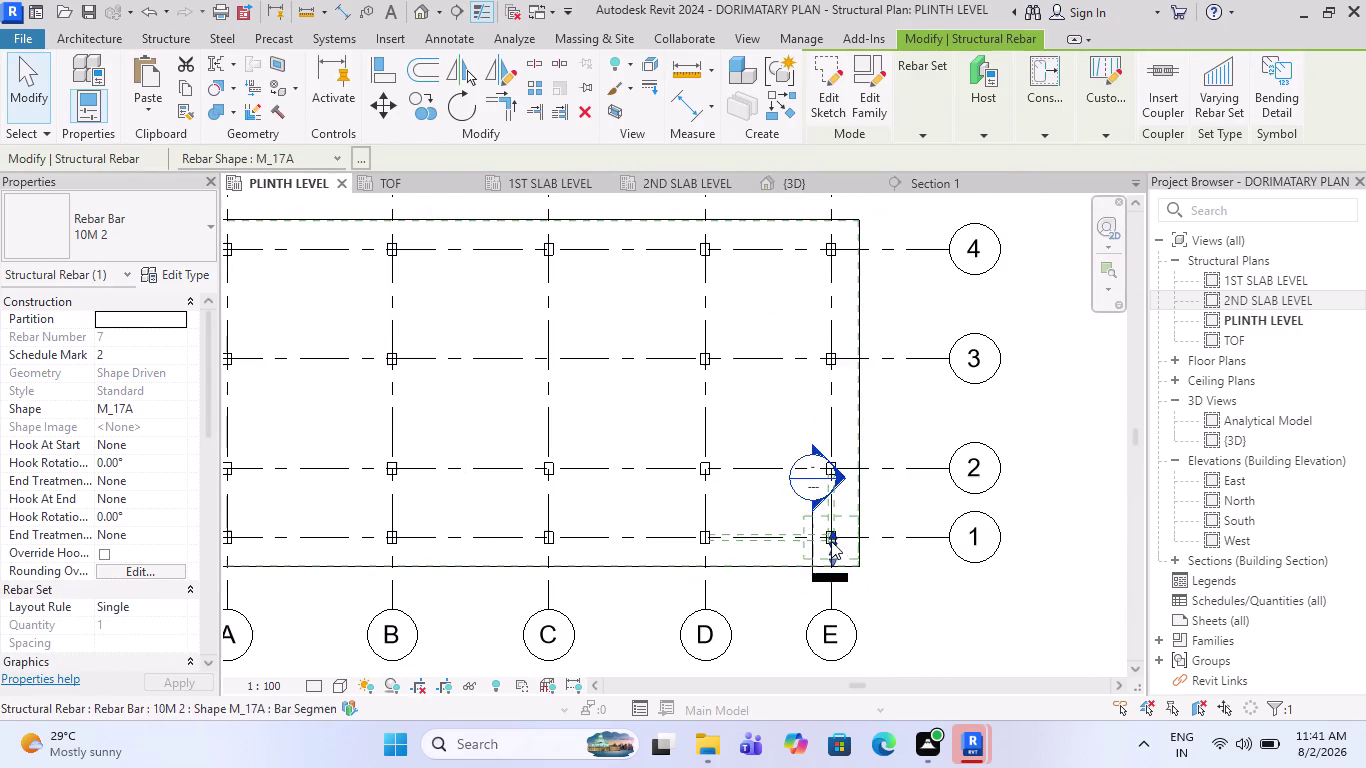
scroll(up, 3)
key(Escape)
scroll(up, 3)
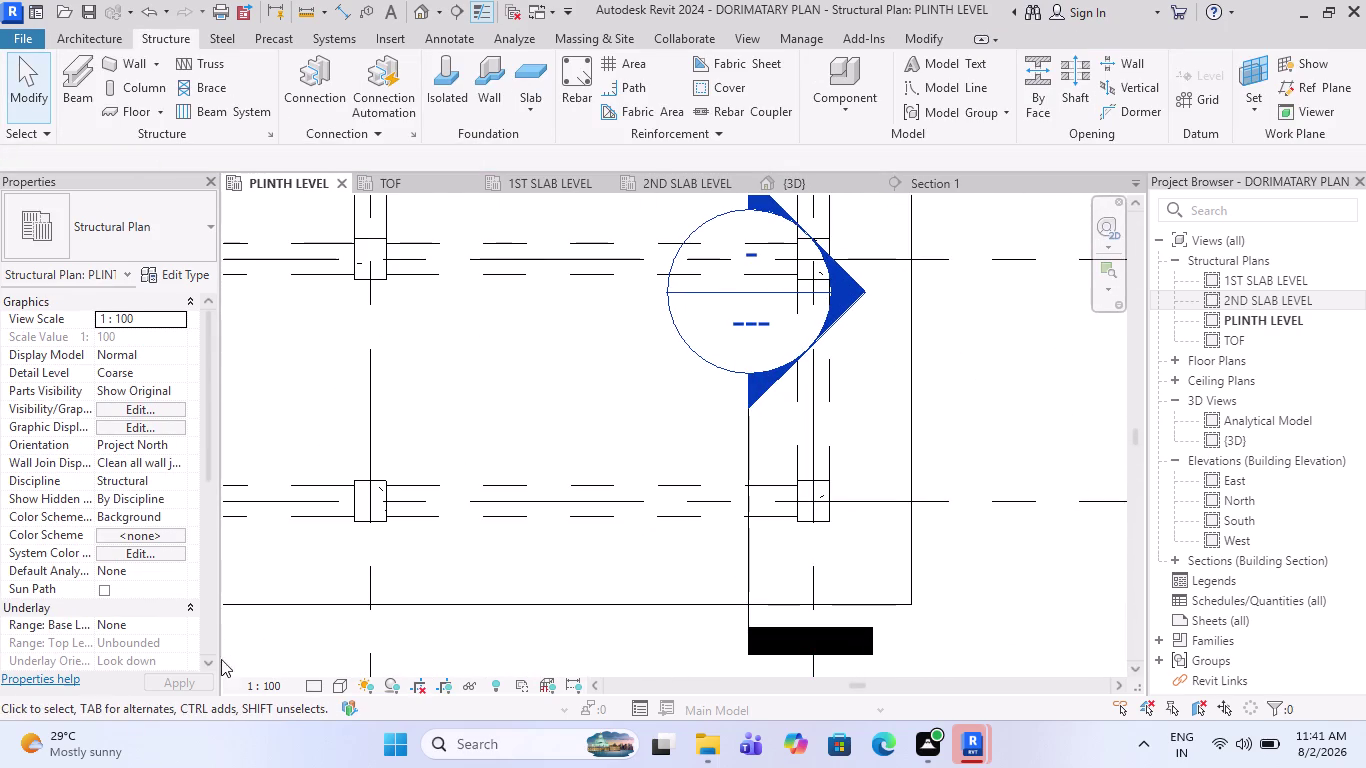
click(309, 689)
click(315, 670)
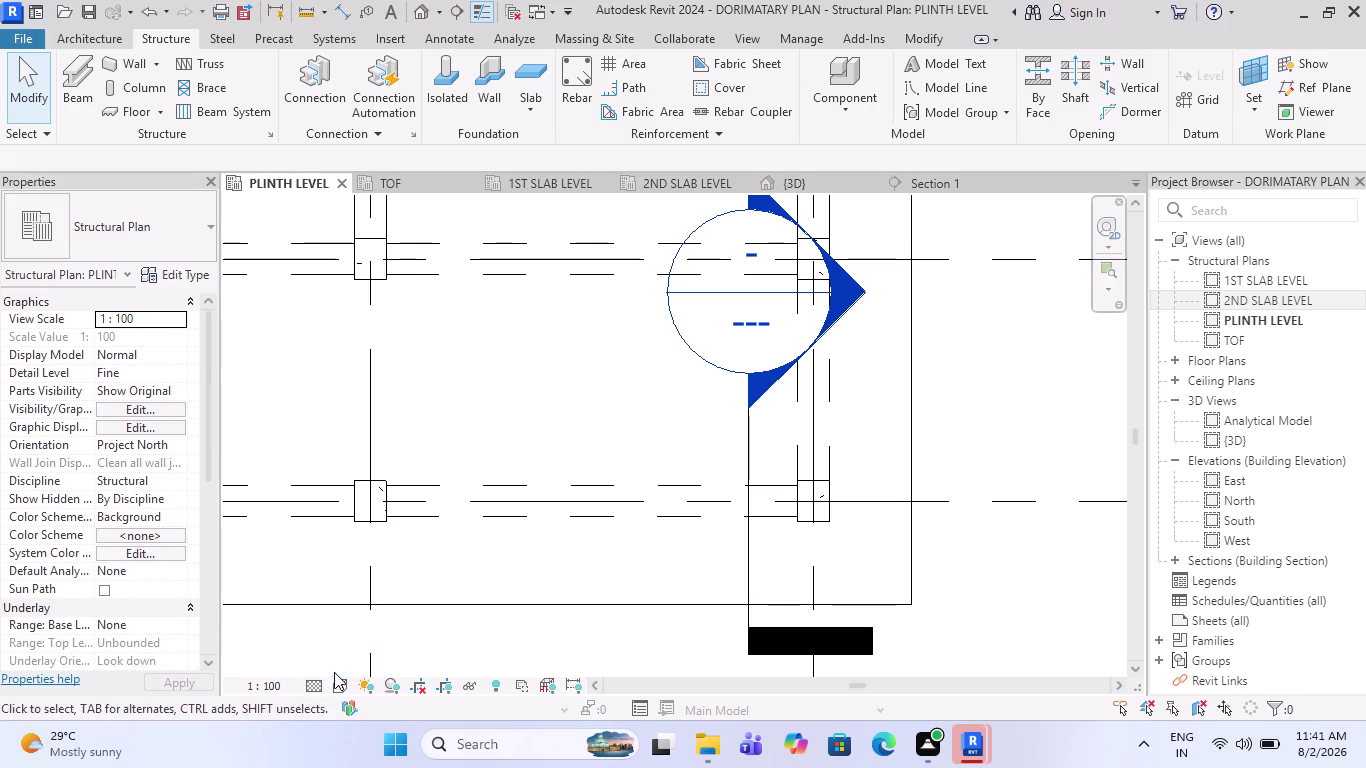
click(334, 686)
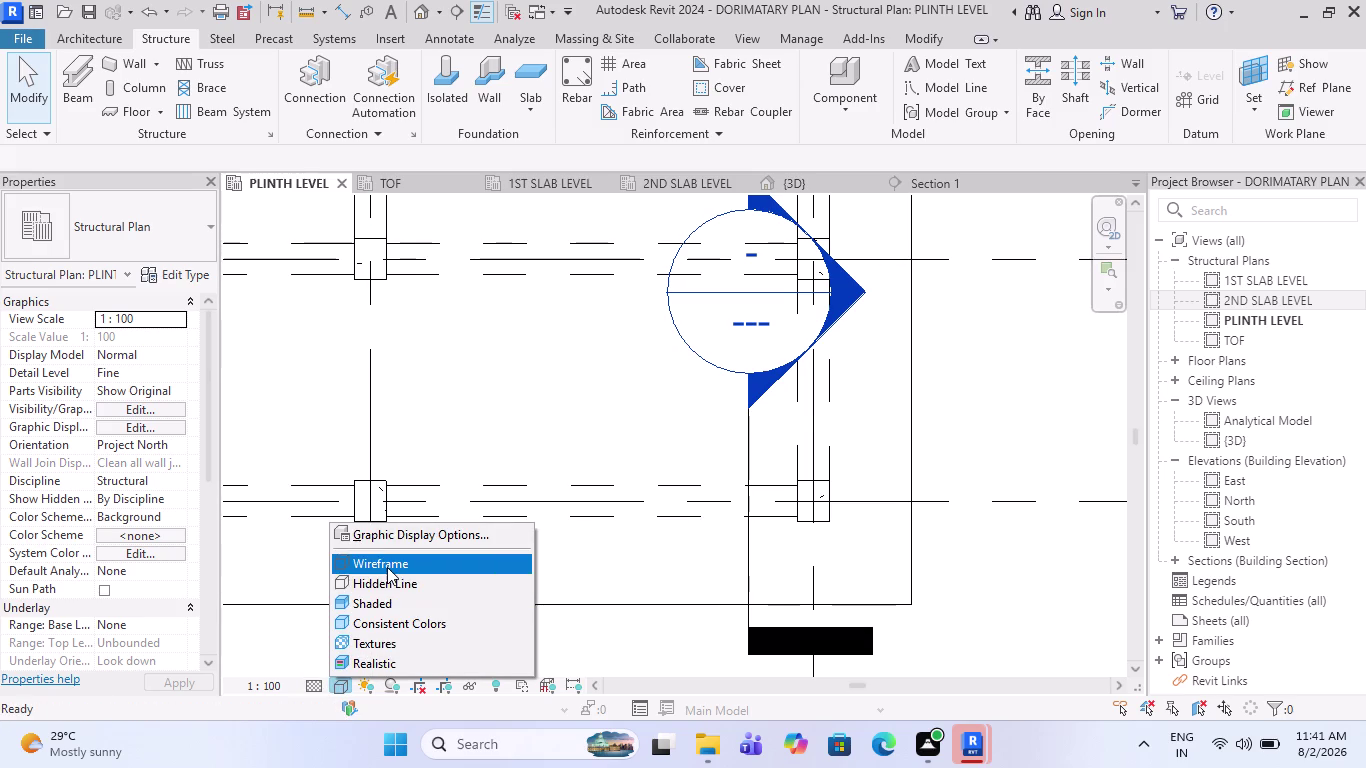
click(387, 567)
Open the TOF plan and zoom in on the rectangular footing's rebar and column bars.
scroll(up, 3)
scroll(up, 3)
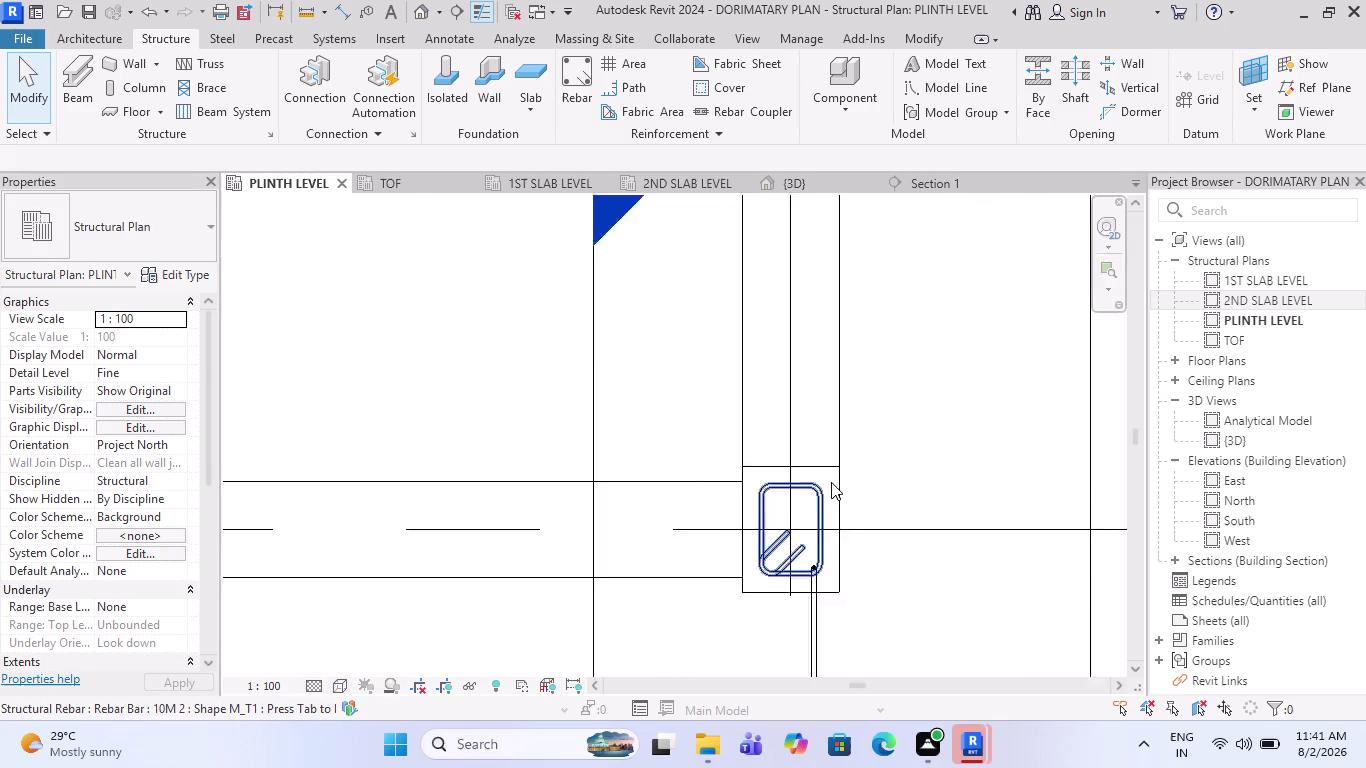
scroll(down, 3)
scroll(down, 3)
scroll(up, 3)
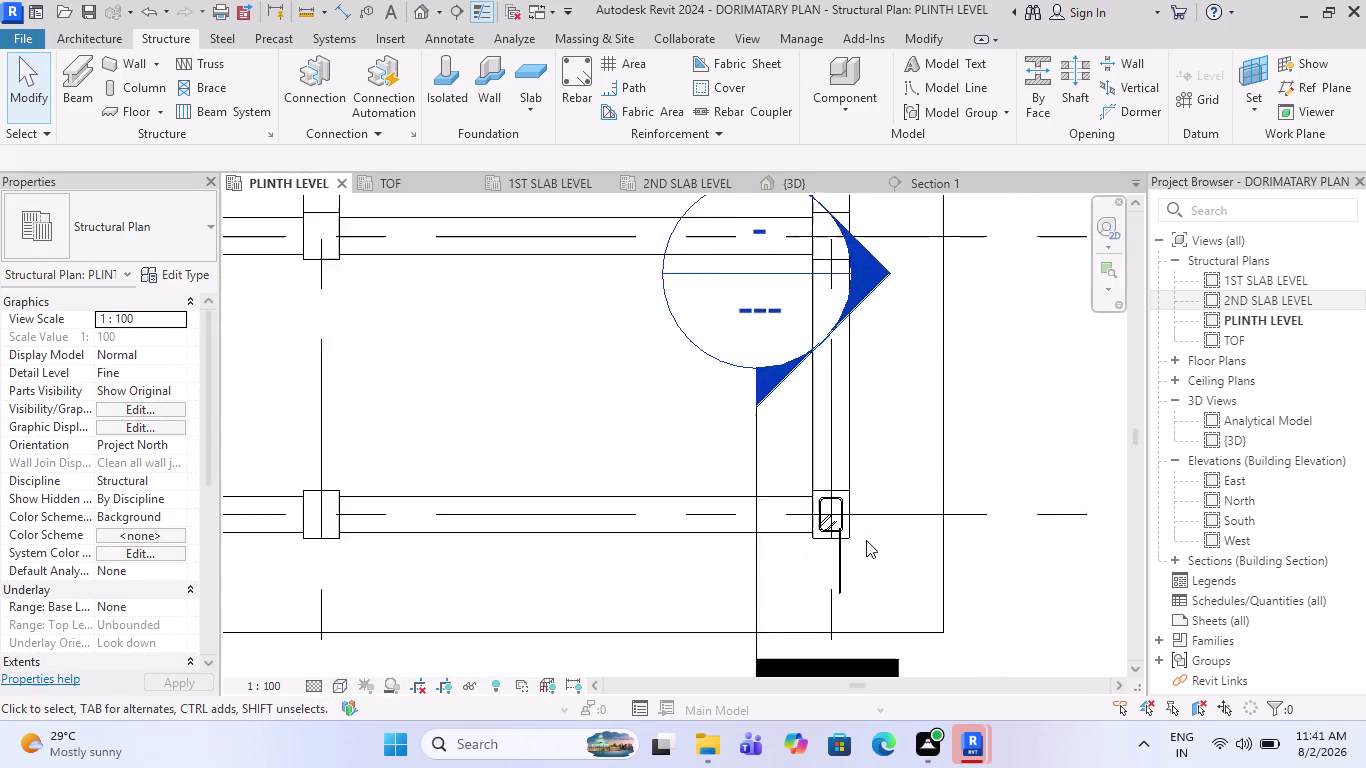
click(436, 186)
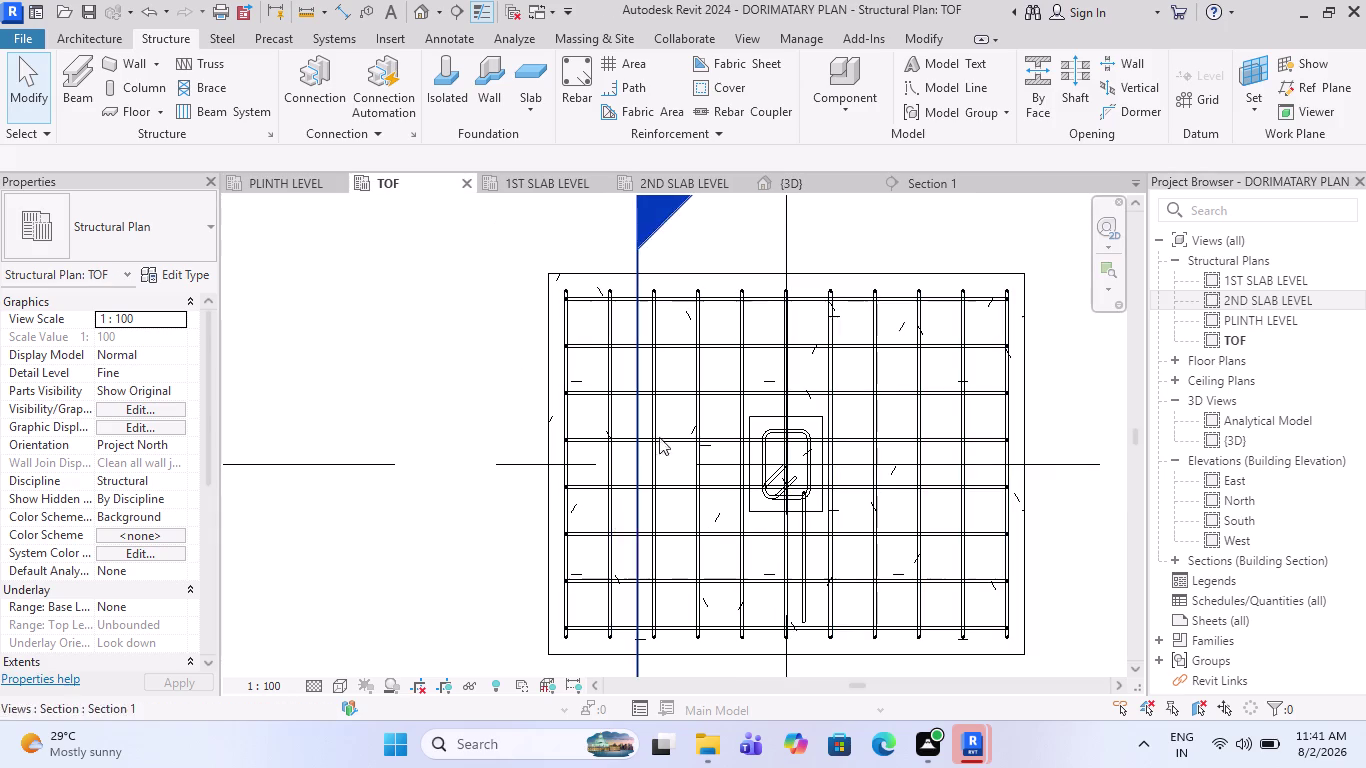
click(542, 434)
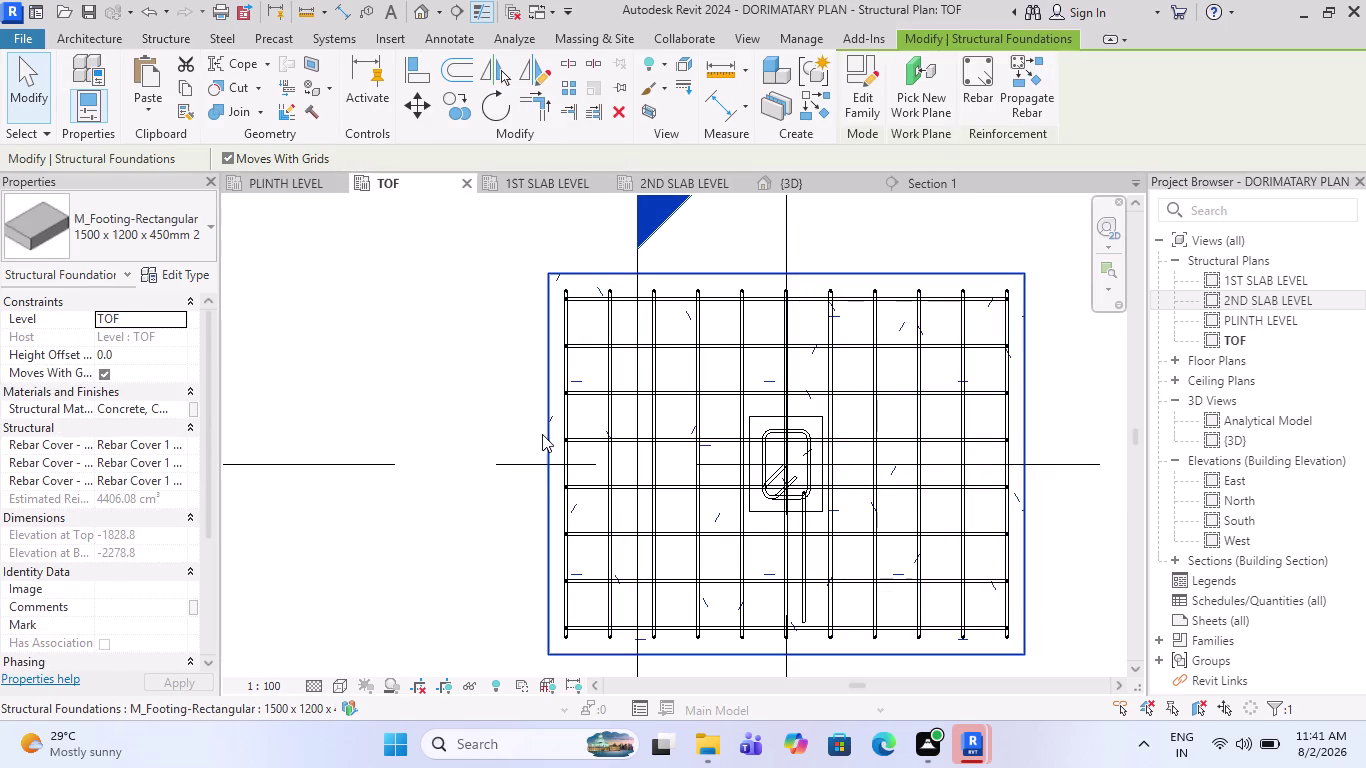
scroll(down, 3)
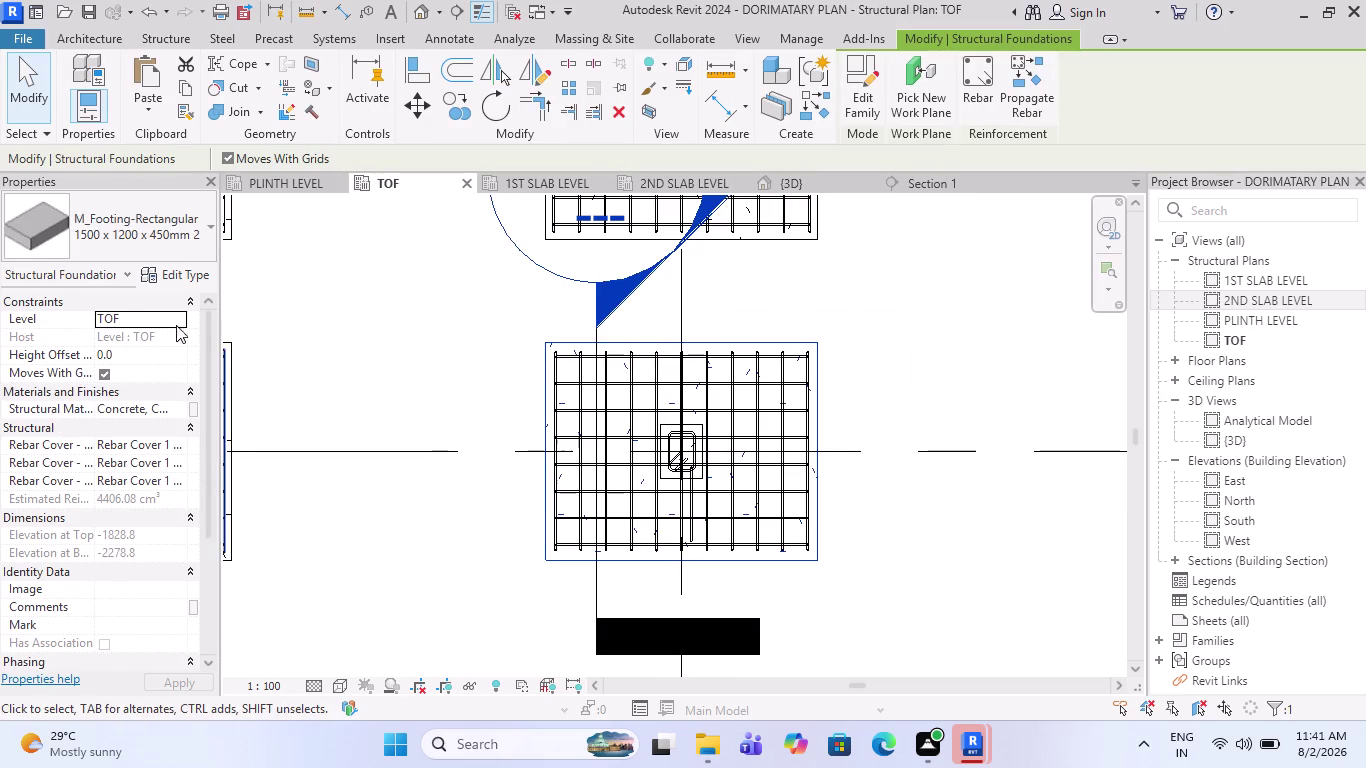
scroll(down, 3)
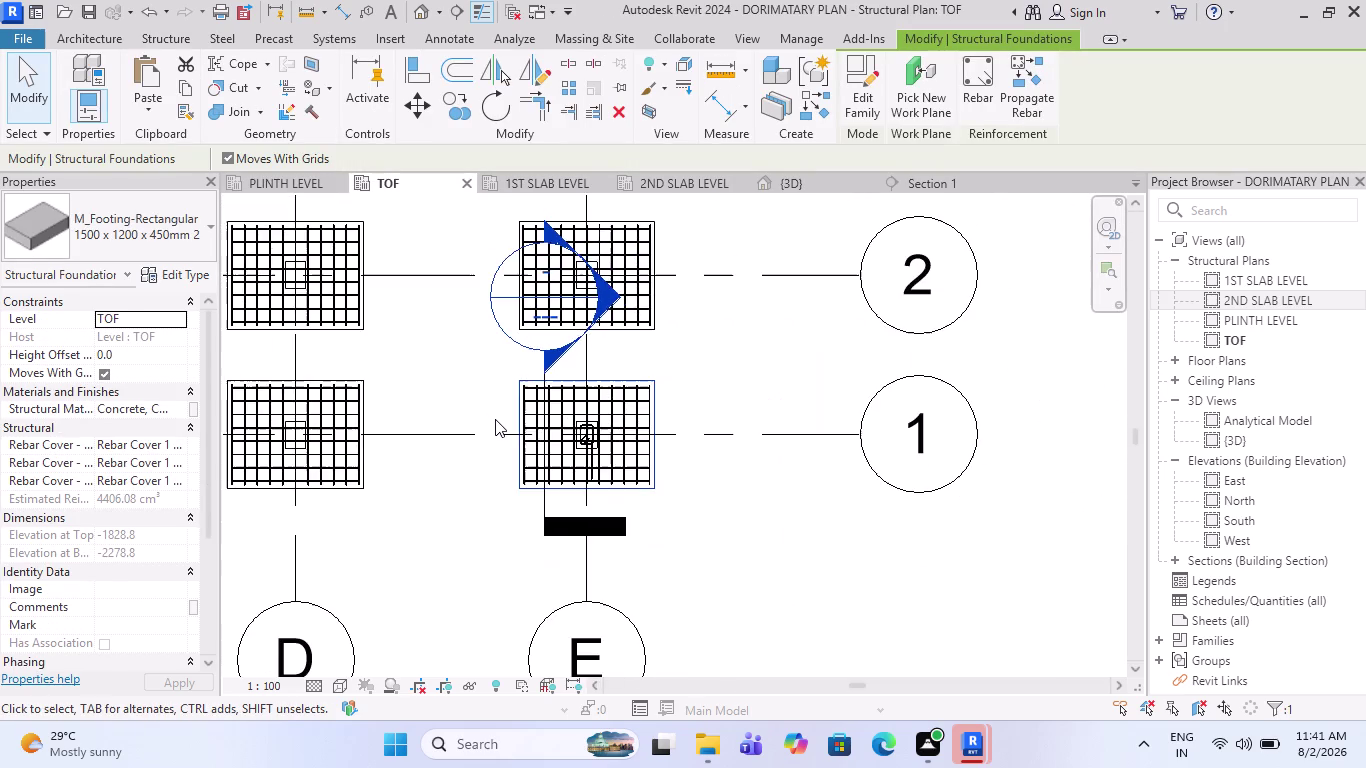
scroll(down, 3)
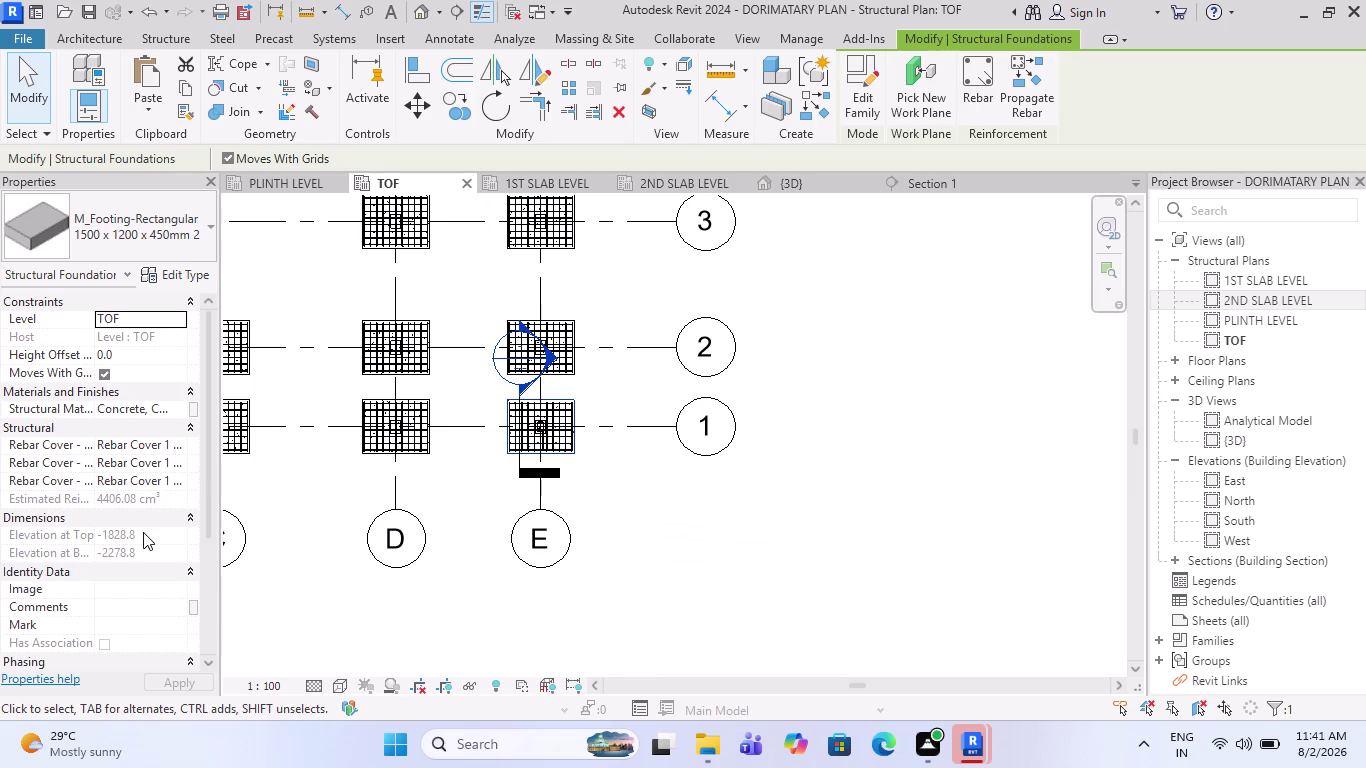
scroll(down, 3)
scroll(down, 3)
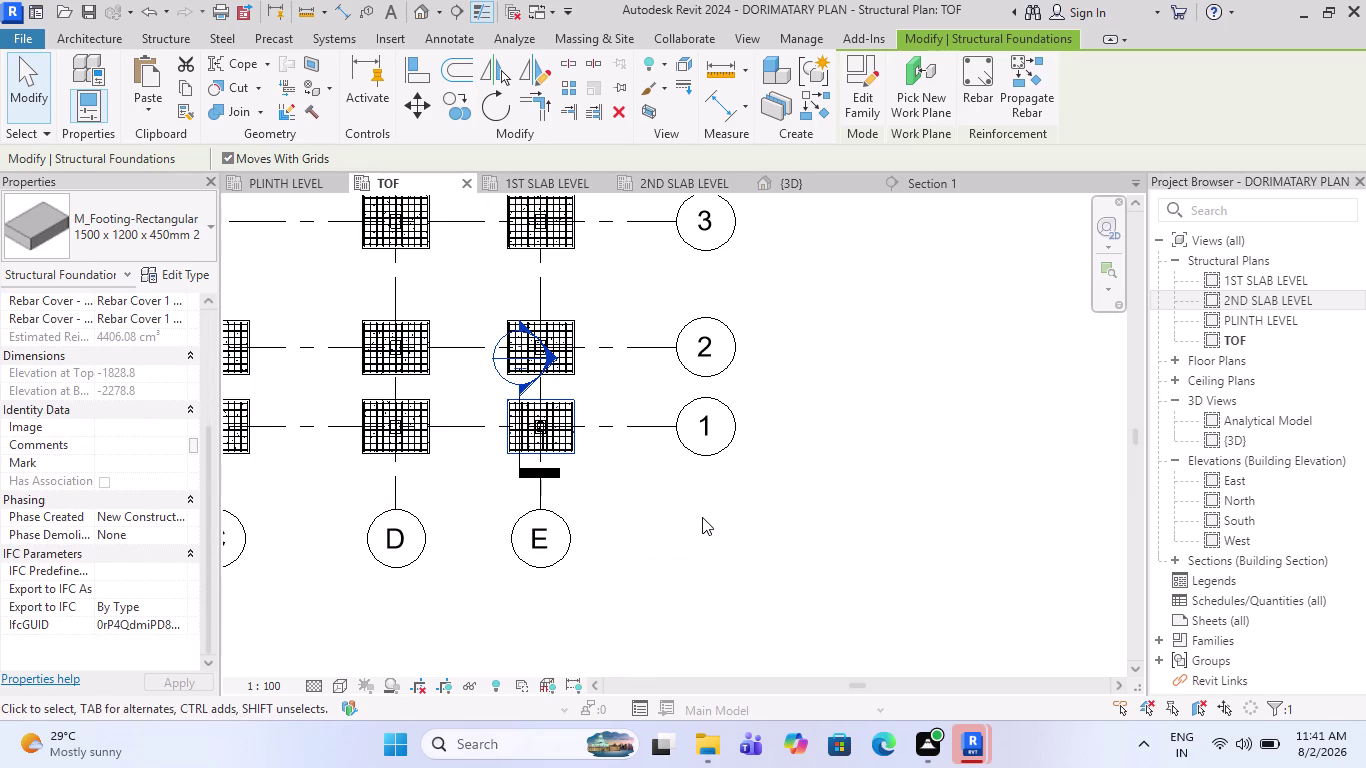
scroll(up, 3)
scroll(up, 3)
scroll(up, 3)
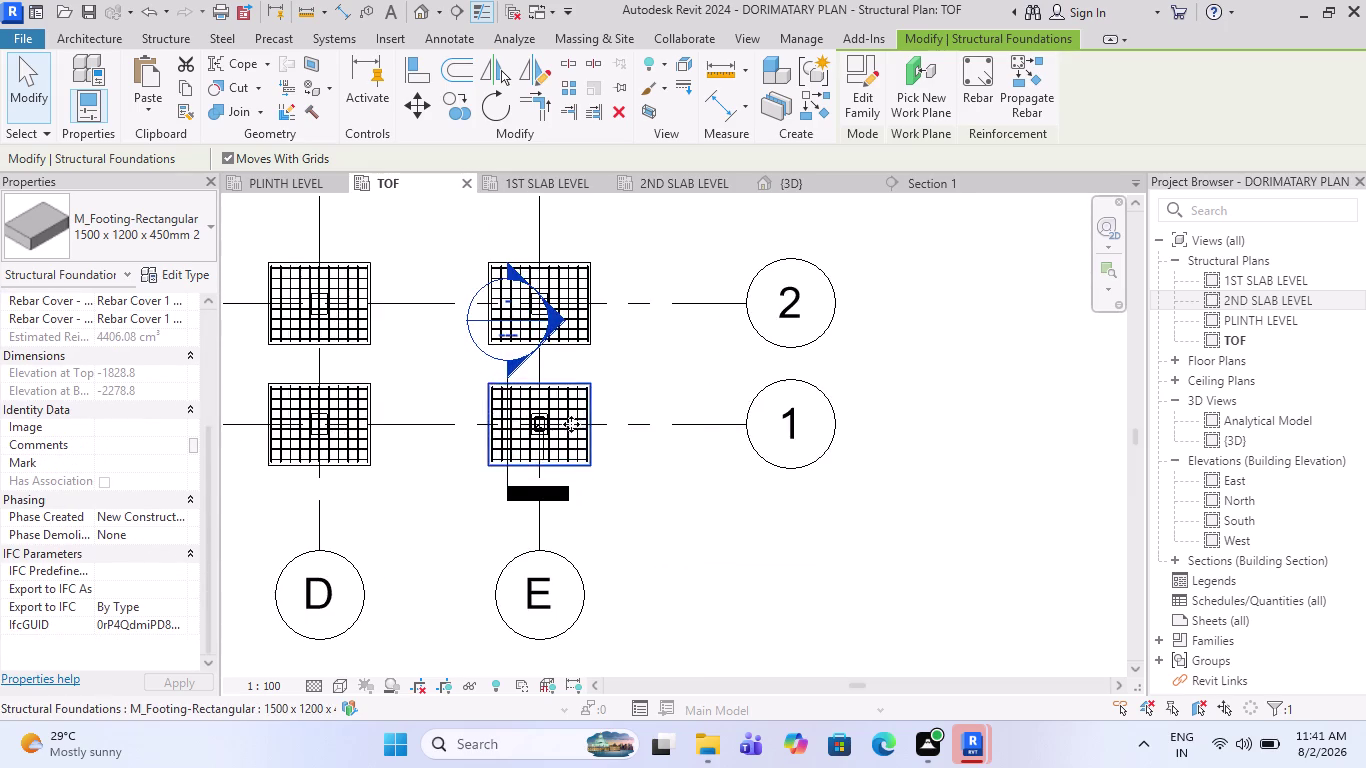
scroll(up, 3)
scroll(up, 3)
scroll(up, 3)
scroll(up, 3)
key(Escape)
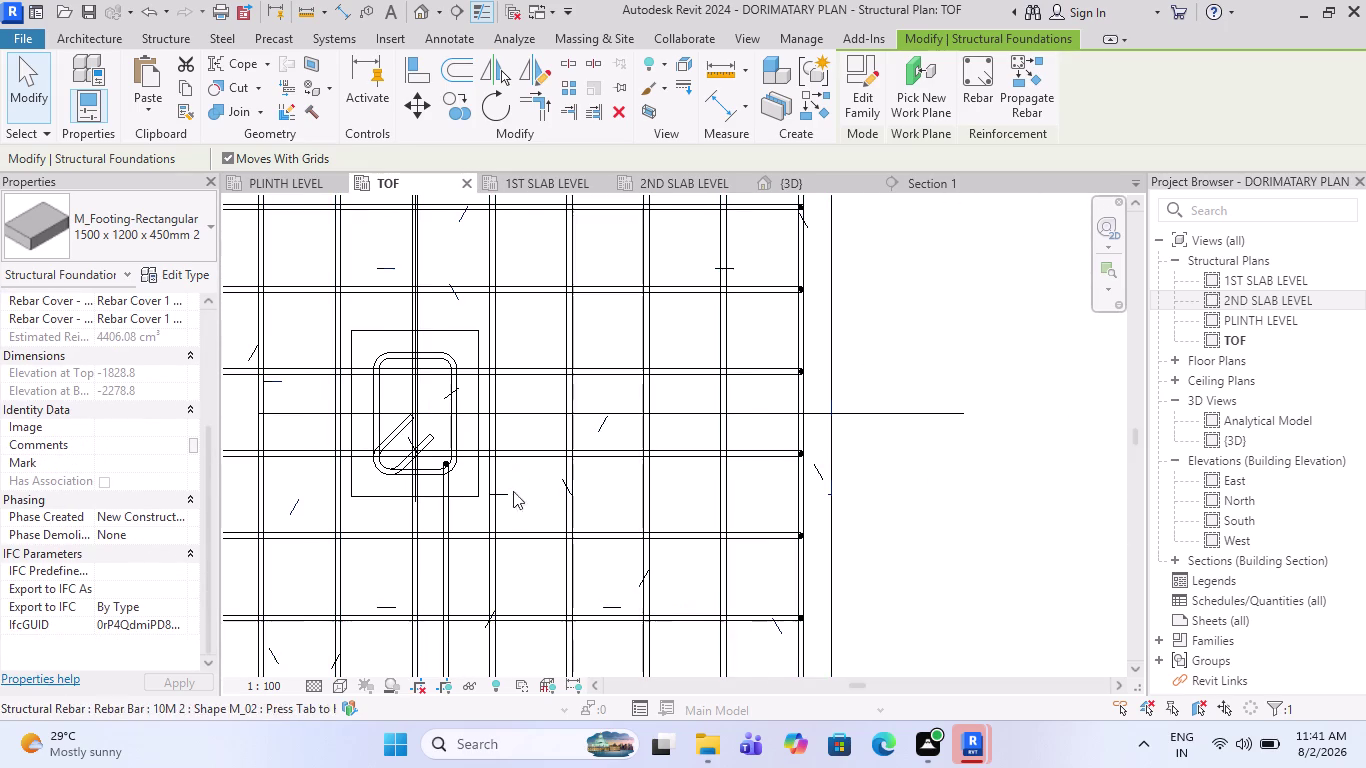
click(447, 518)
Shorten the vertical M_17A bar from 2570 mm to 2460 mm by dragging its end grip.
scroll(down, 3)
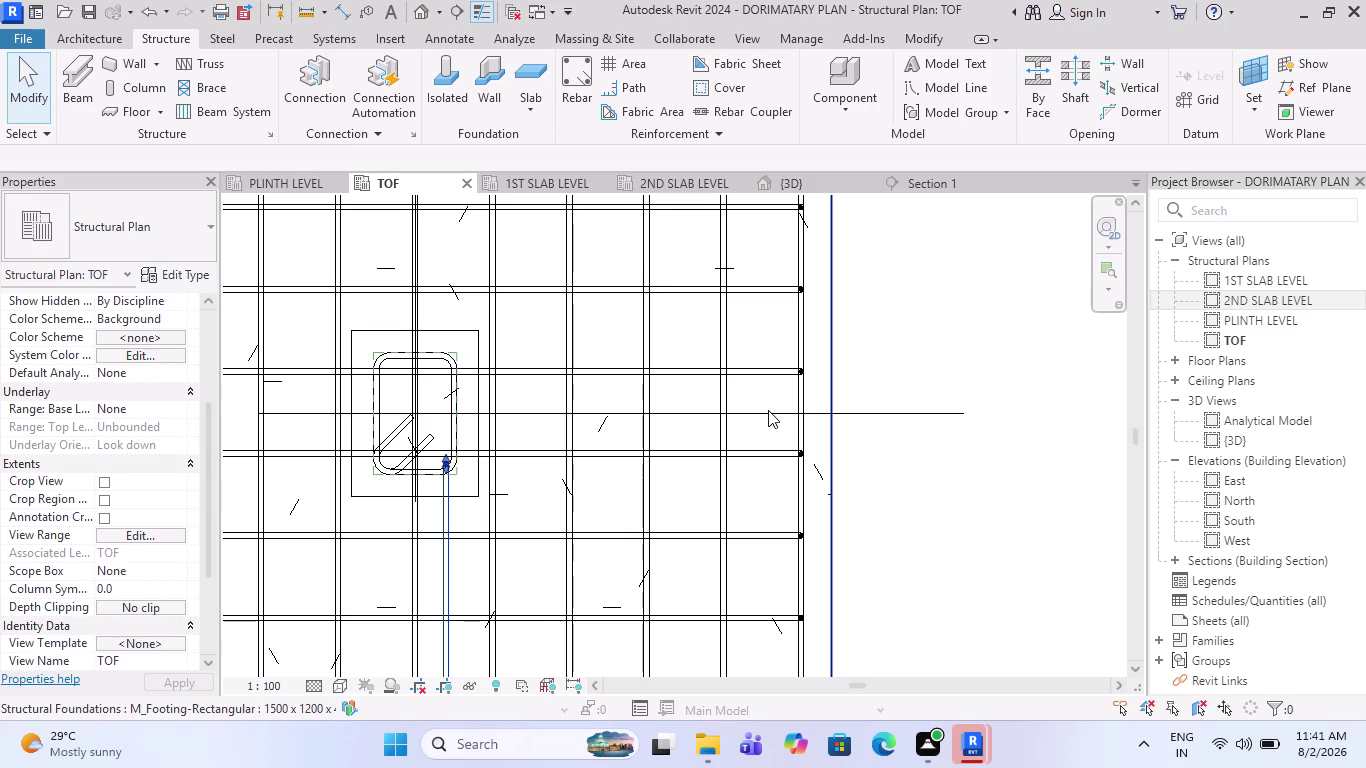
scroll(down, 3)
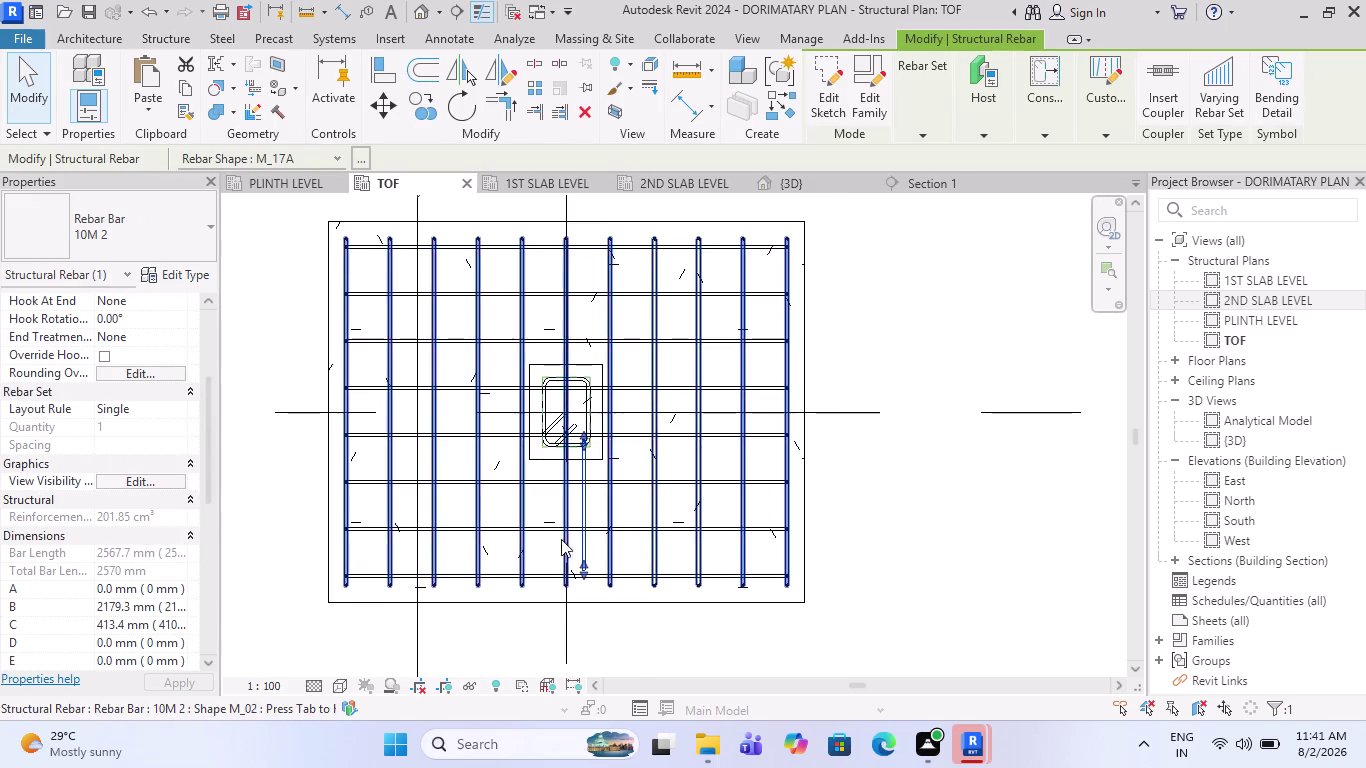
scroll(up, 3)
scroll(up, 3)
scroll(up, 3)
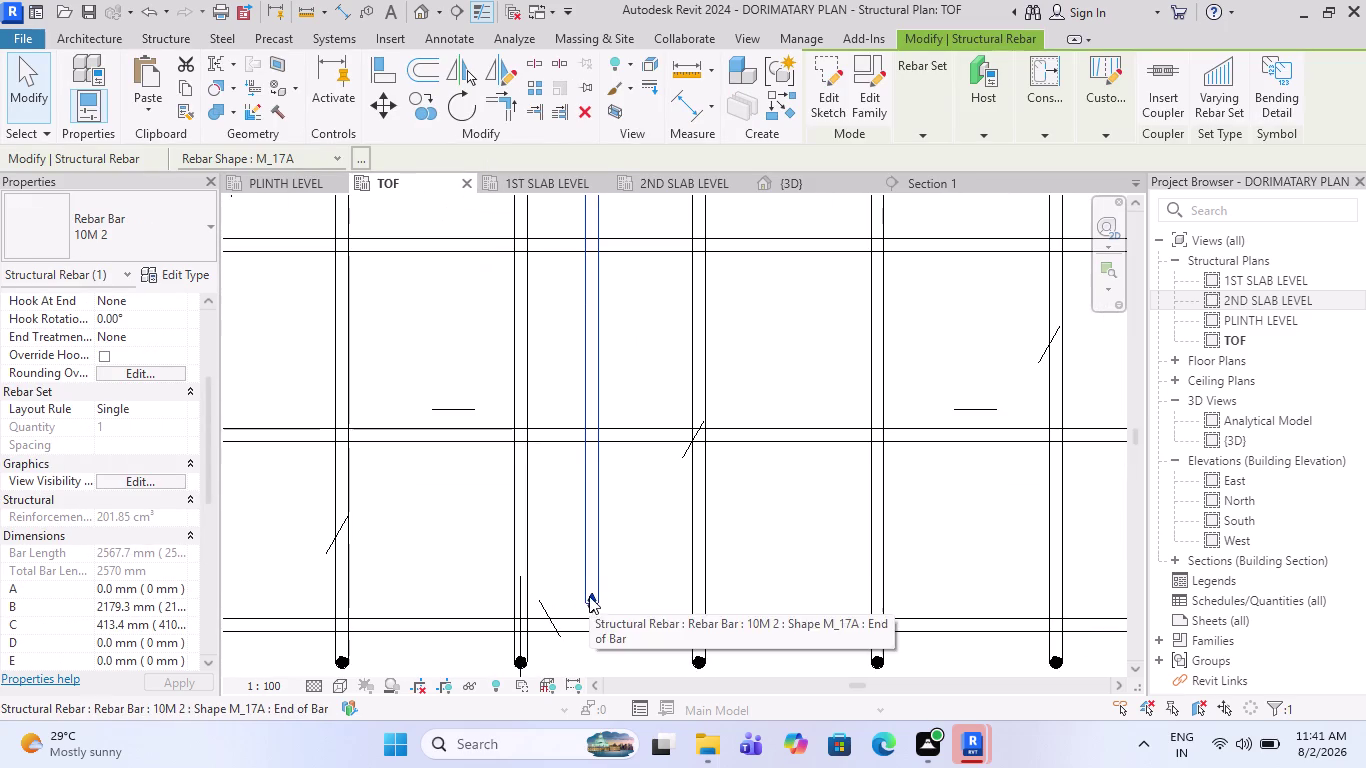
drag(589, 596, 608, 463)
scroll(down, 3)
key(Escape)
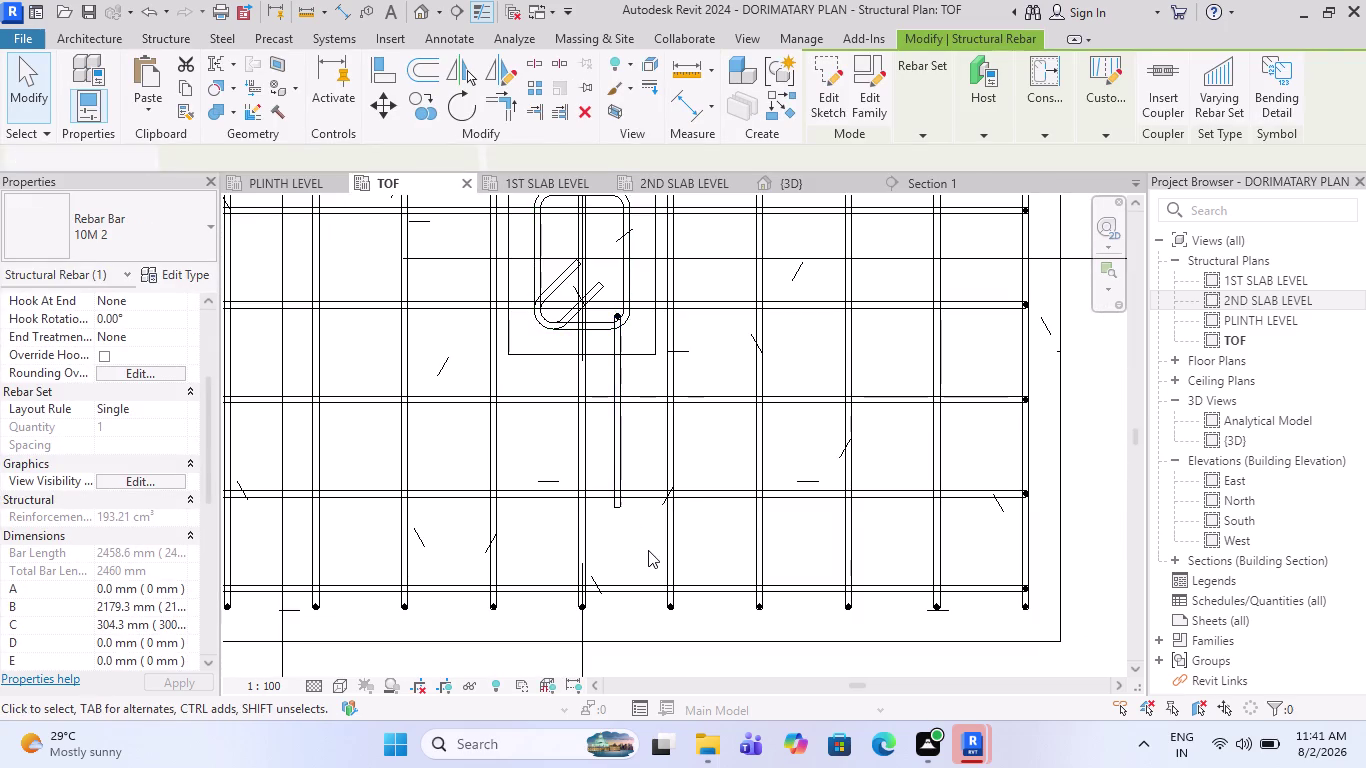
Select the vertical column bar again and start copying it.
scroll(up, 3)
scroll(down, 3)
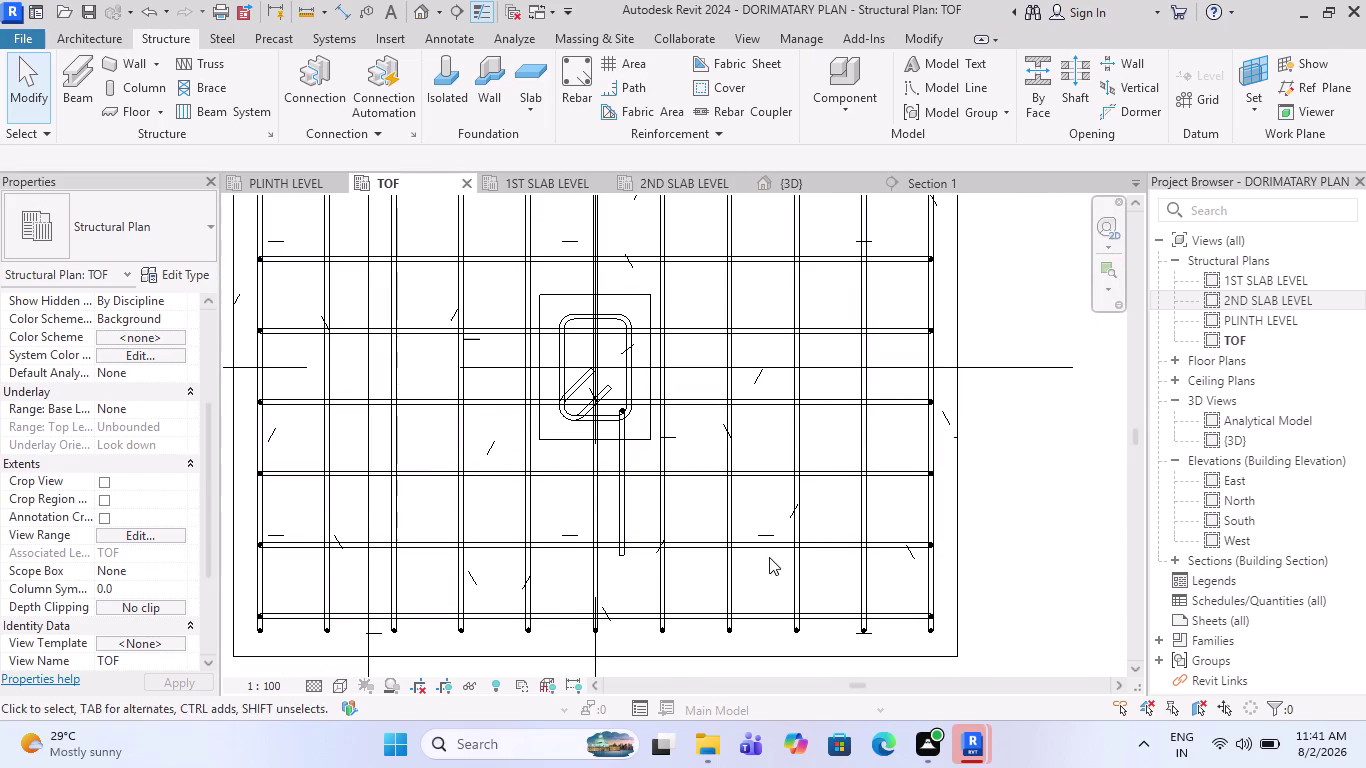
scroll(up, 3)
scroll(up, 3)
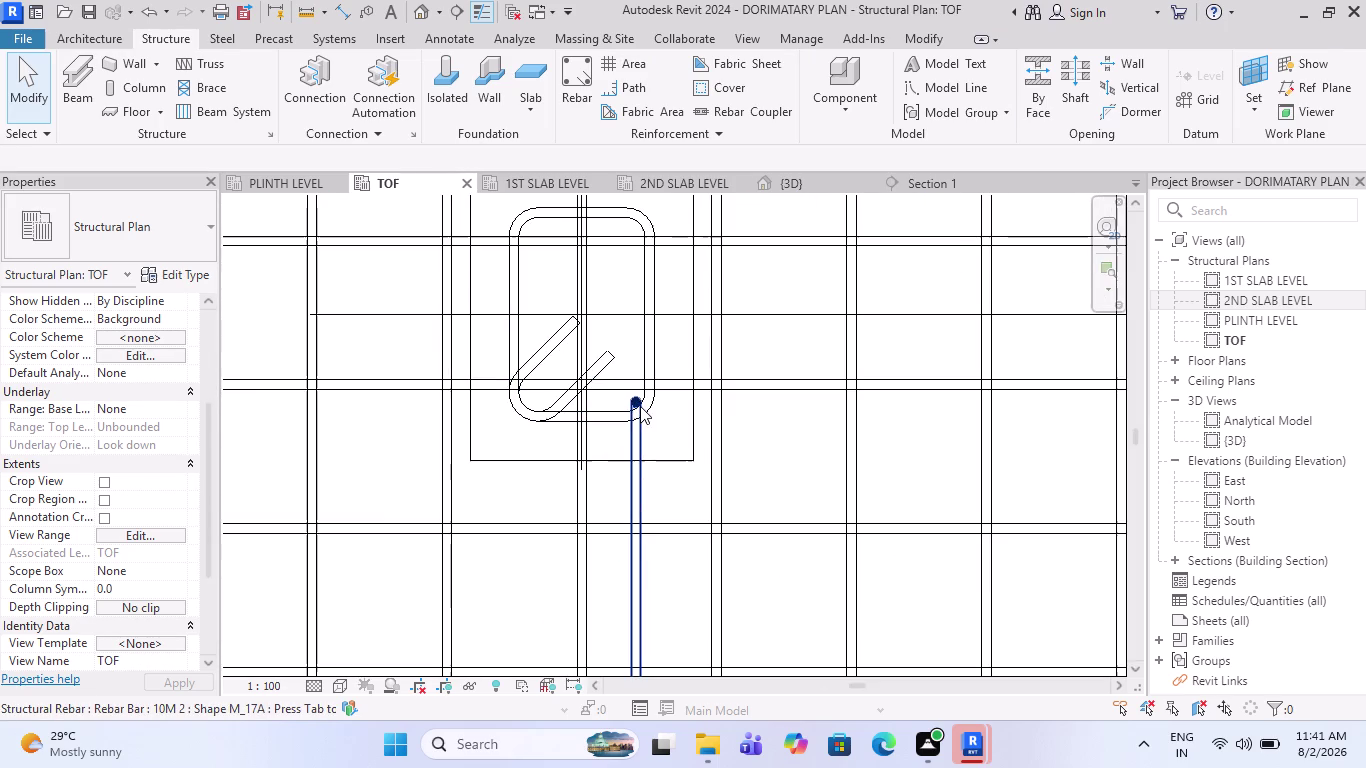
click(636, 429)
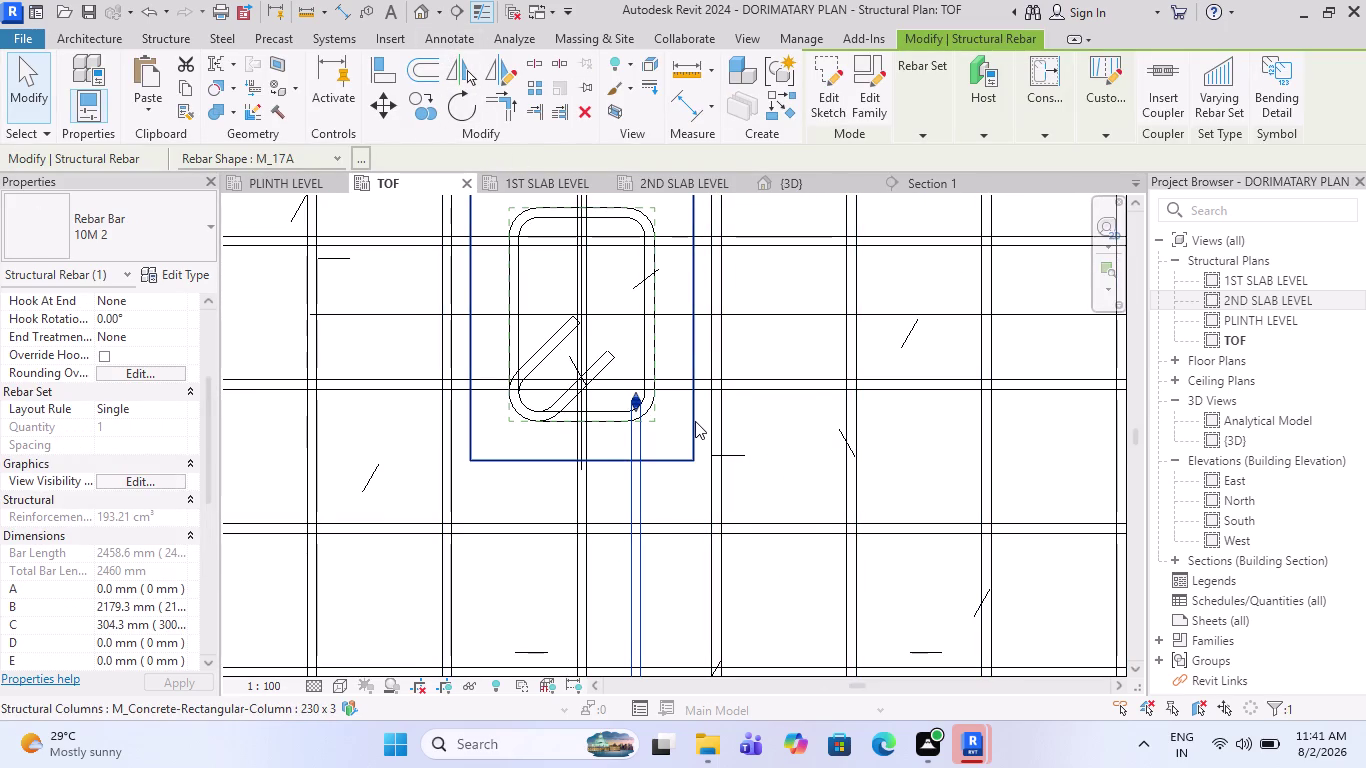
scroll(down, 3)
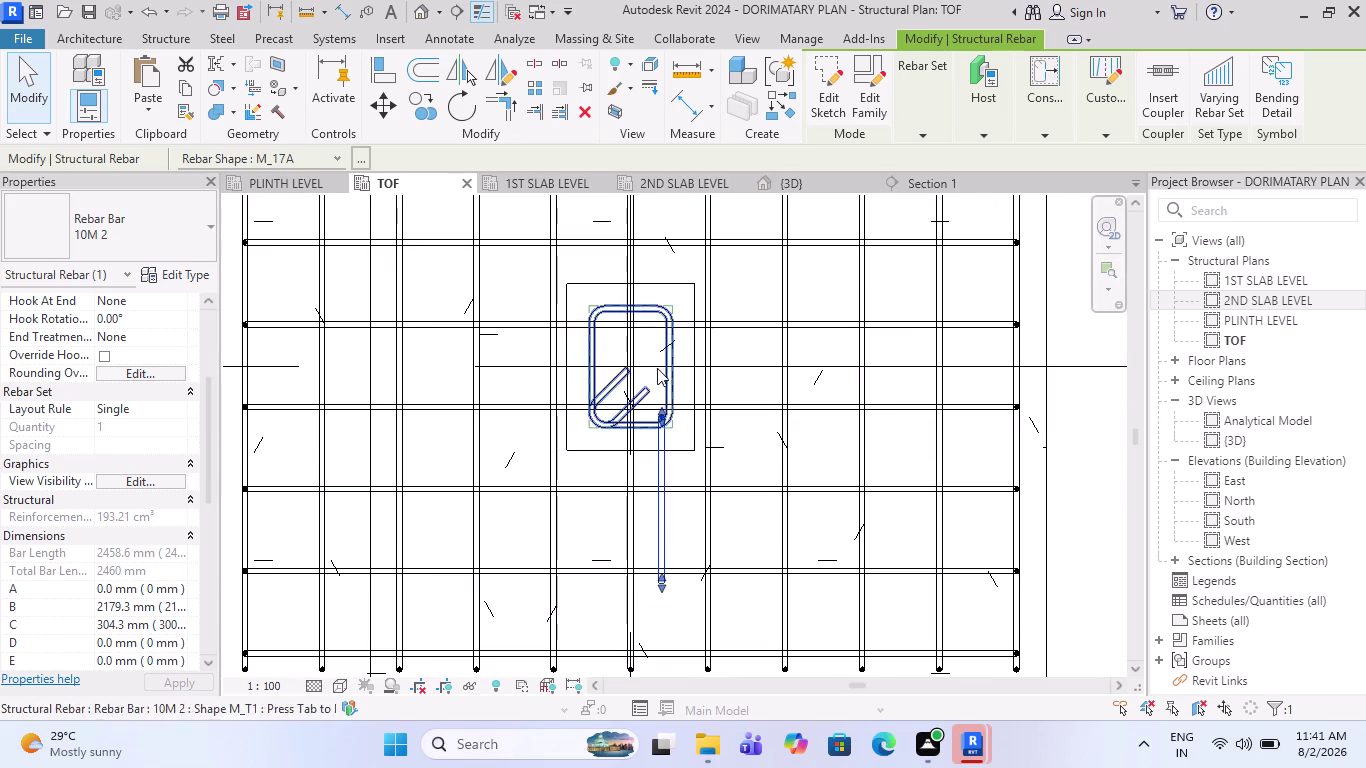
scroll(up, 3)
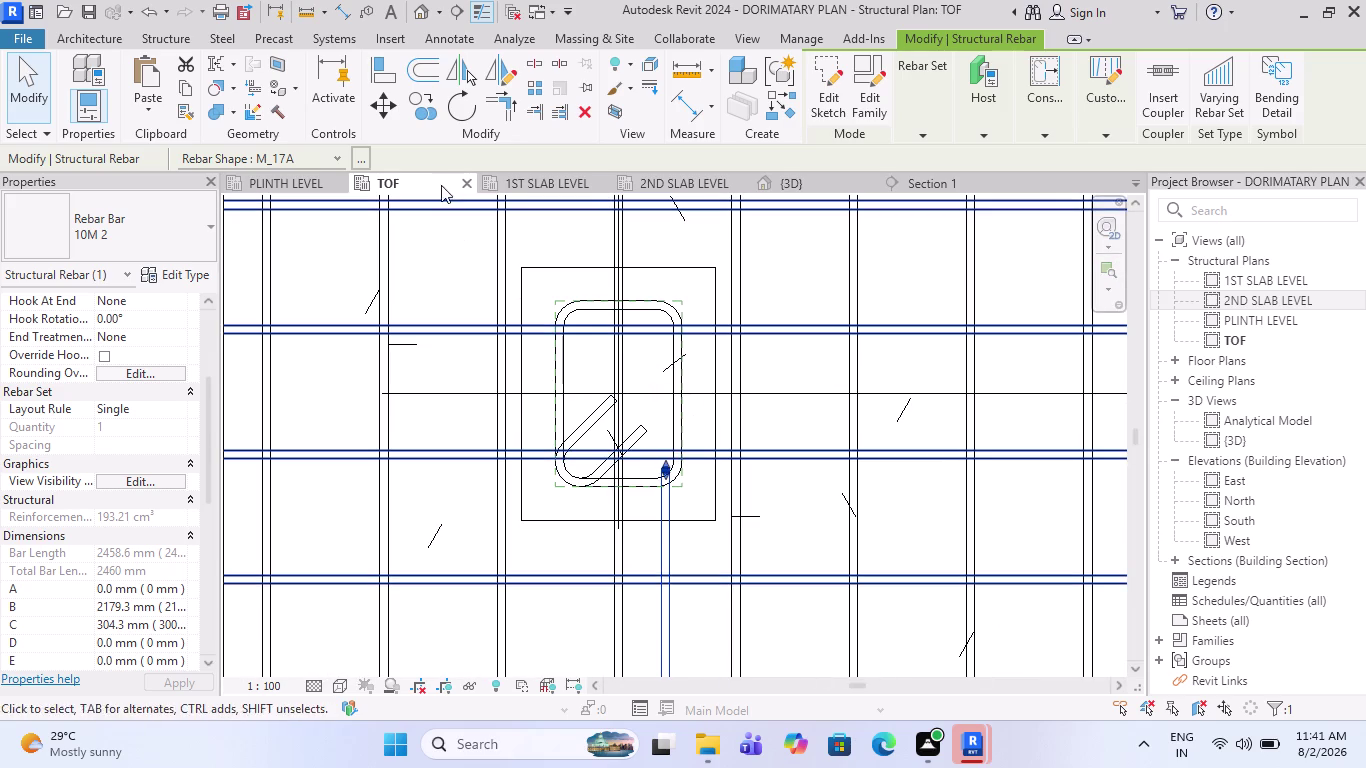
click(434, 117)
scroll(up, 3)
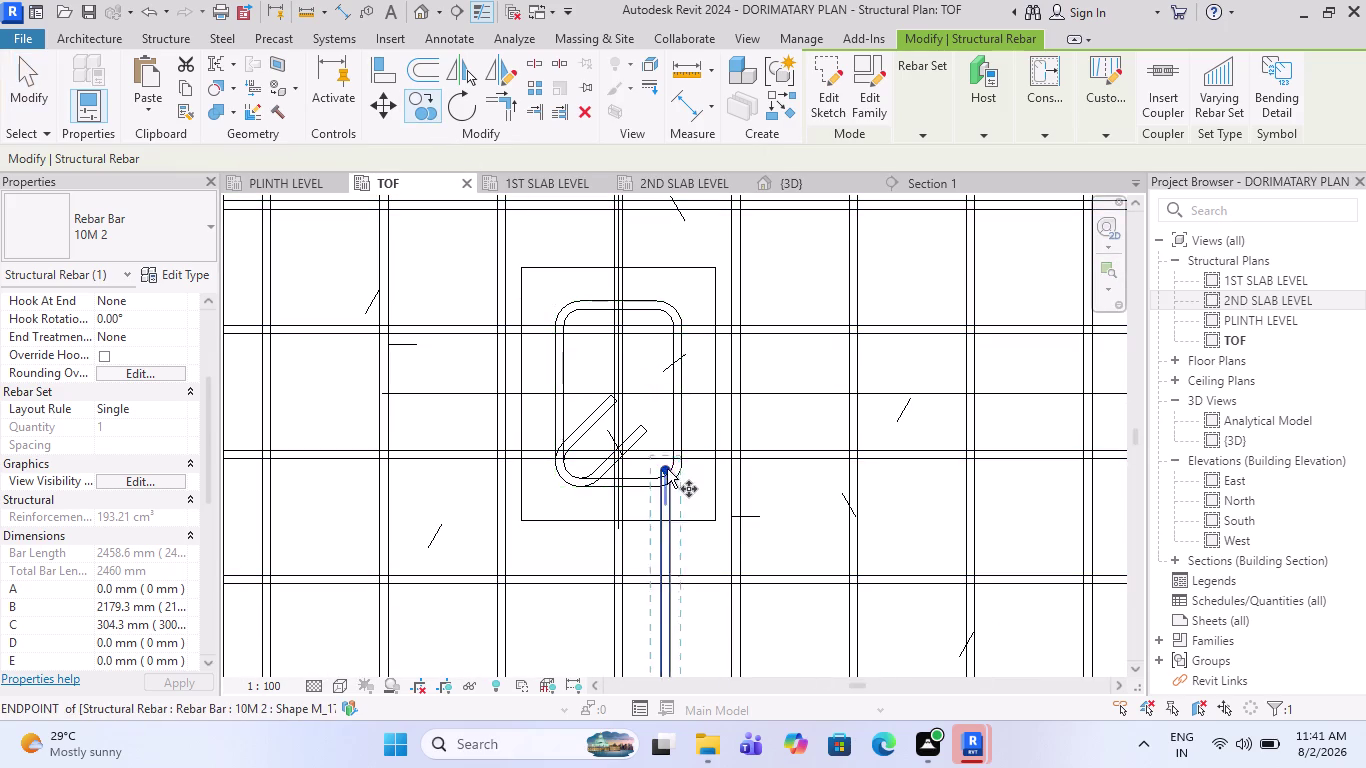
scroll(up, 3)
scroll(up, 3)
Copy the vertical bar from its end to the stirrup's upper corner, then select the copy.
click(649, 483)
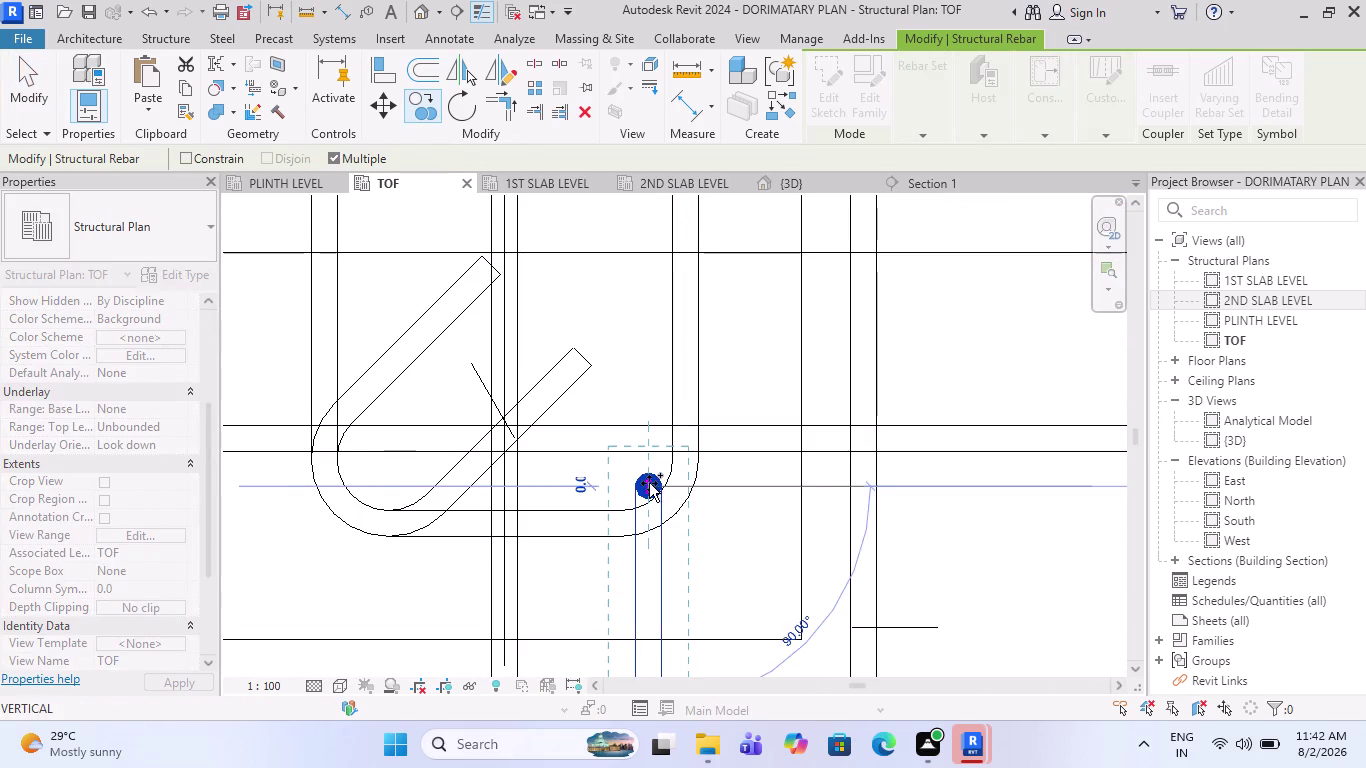
scroll(down, 3)
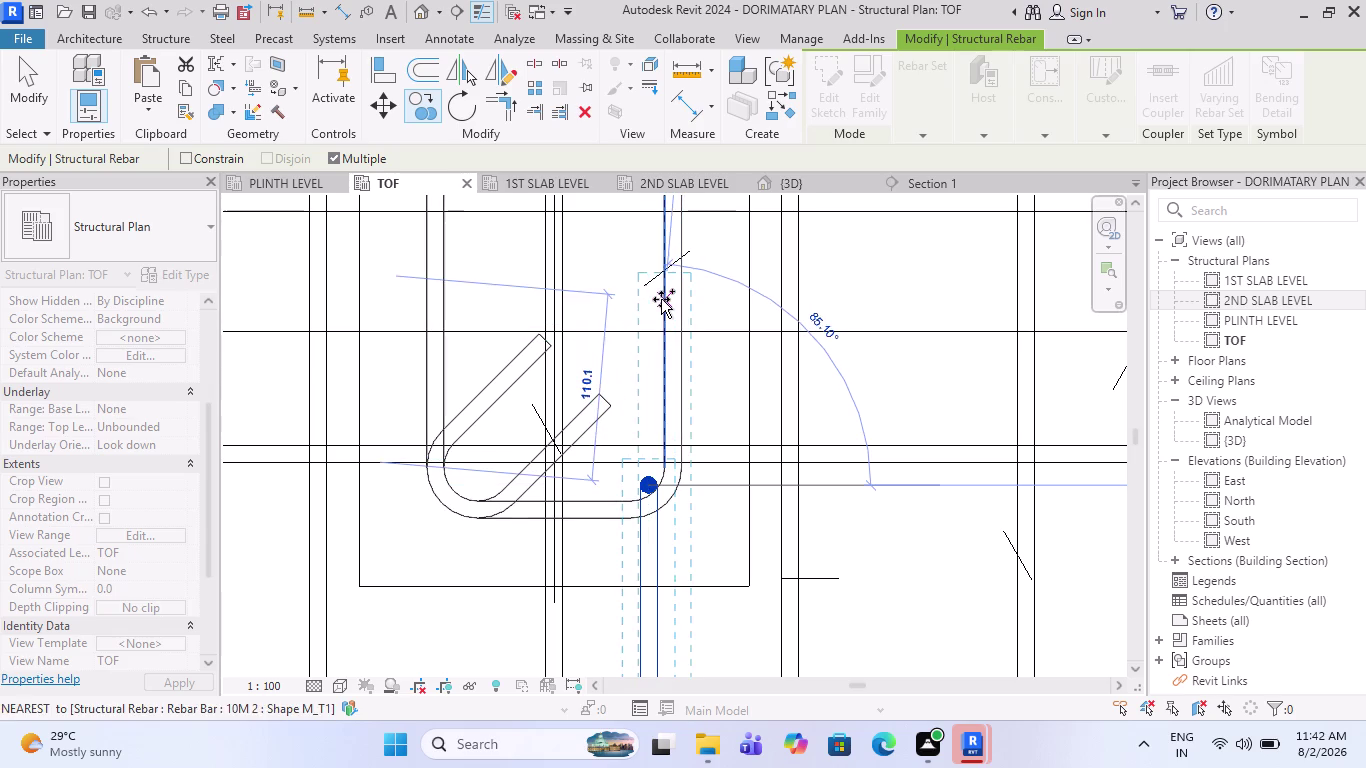
scroll(down, 3)
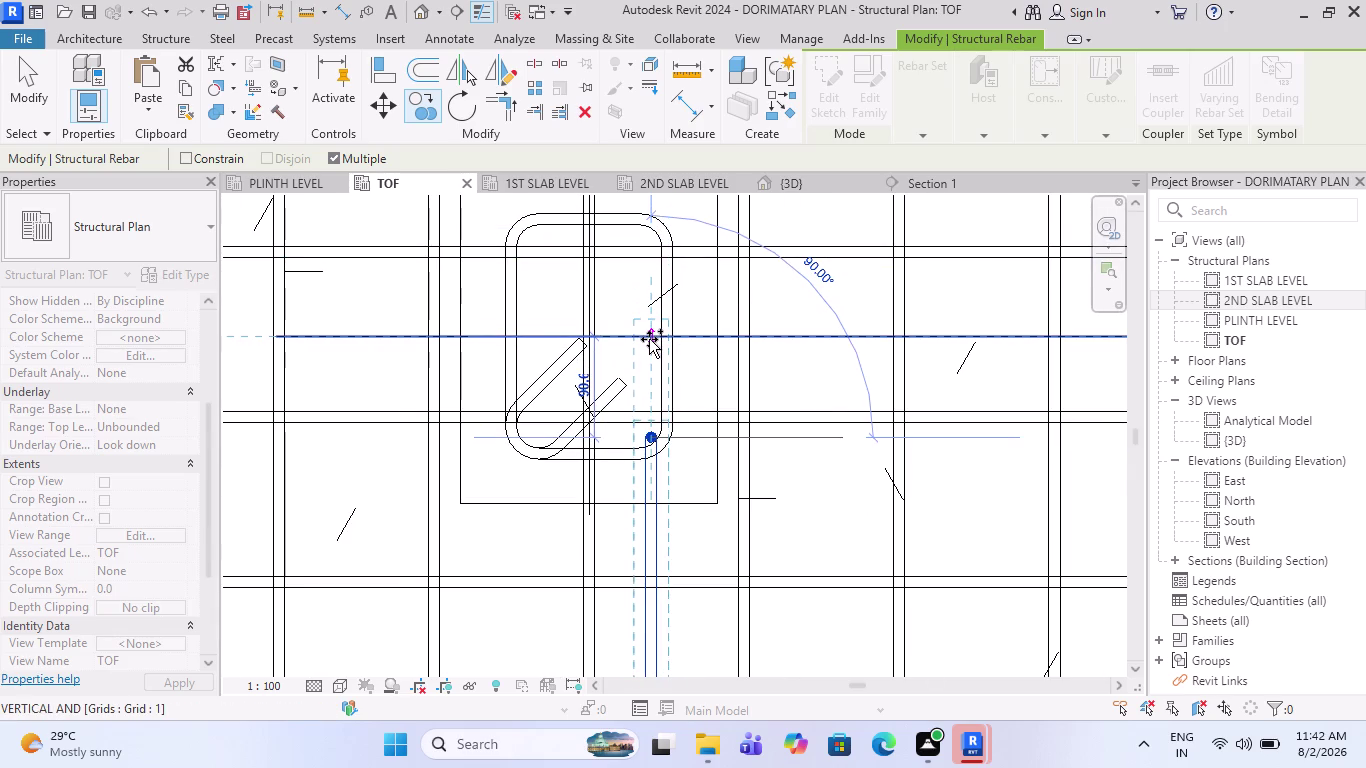
click(649, 339)
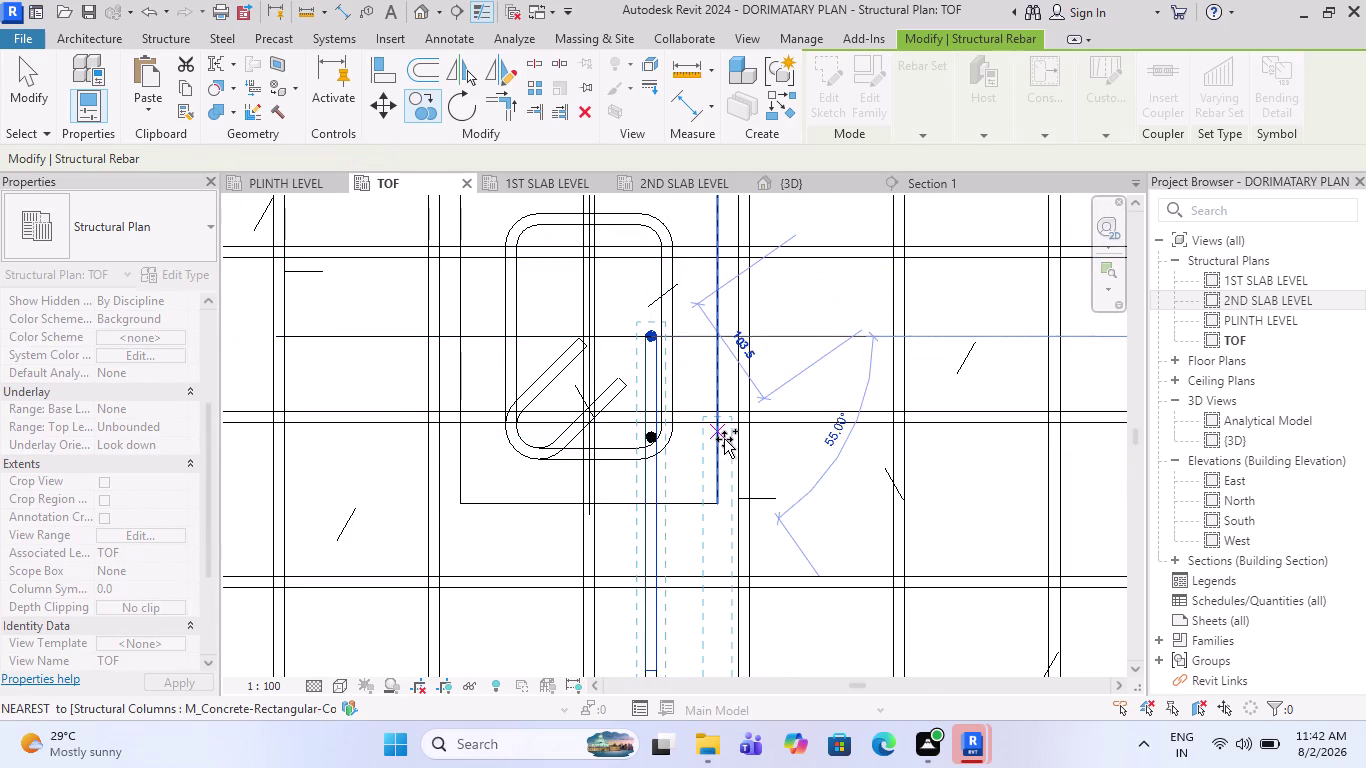
key(Escape)
key(Escape)
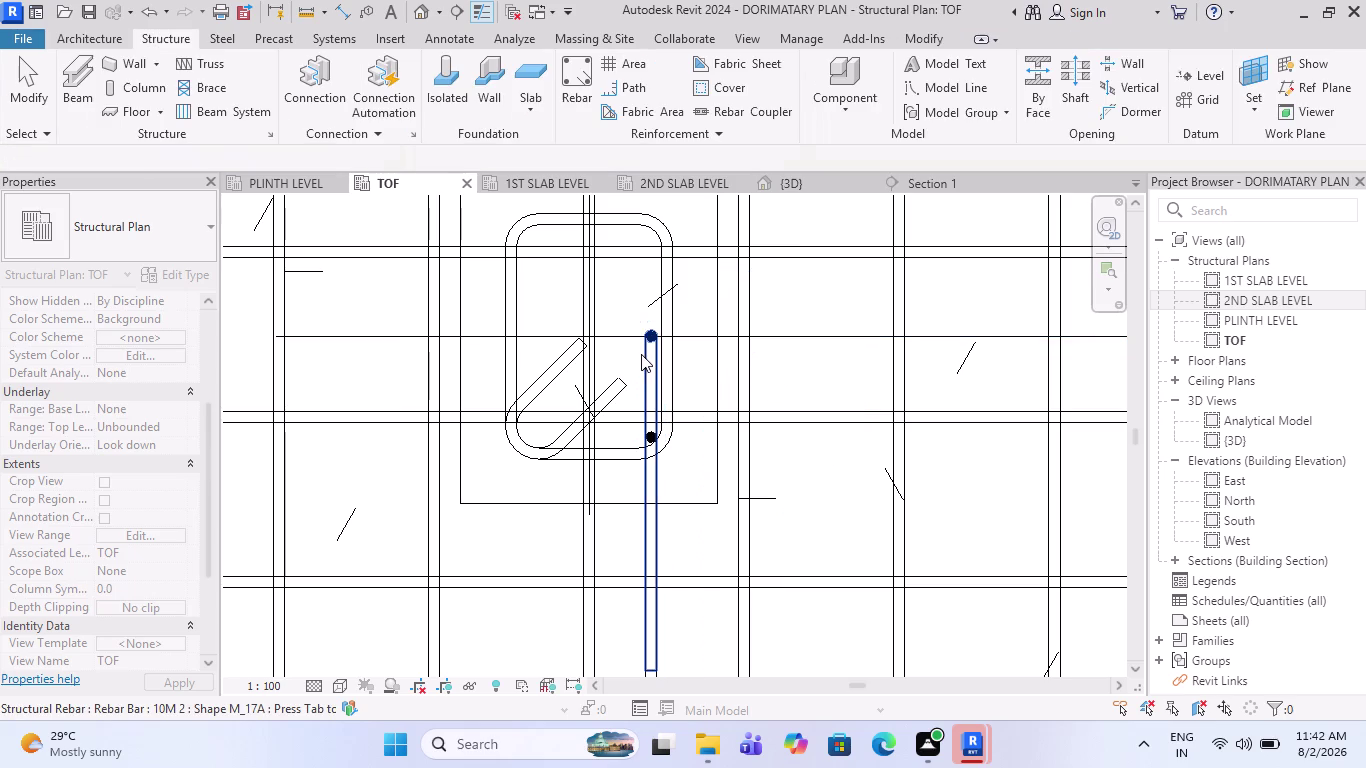
click(641, 354)
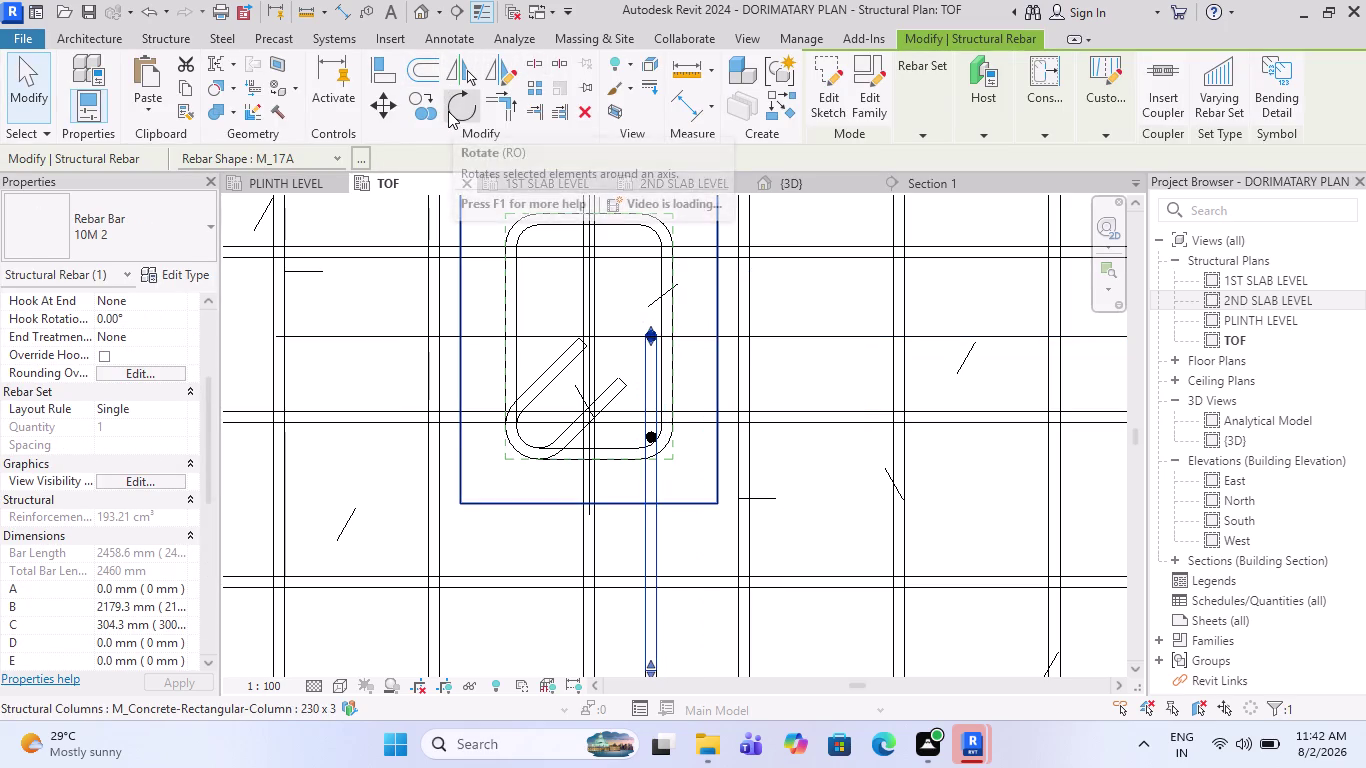
click(448, 111)
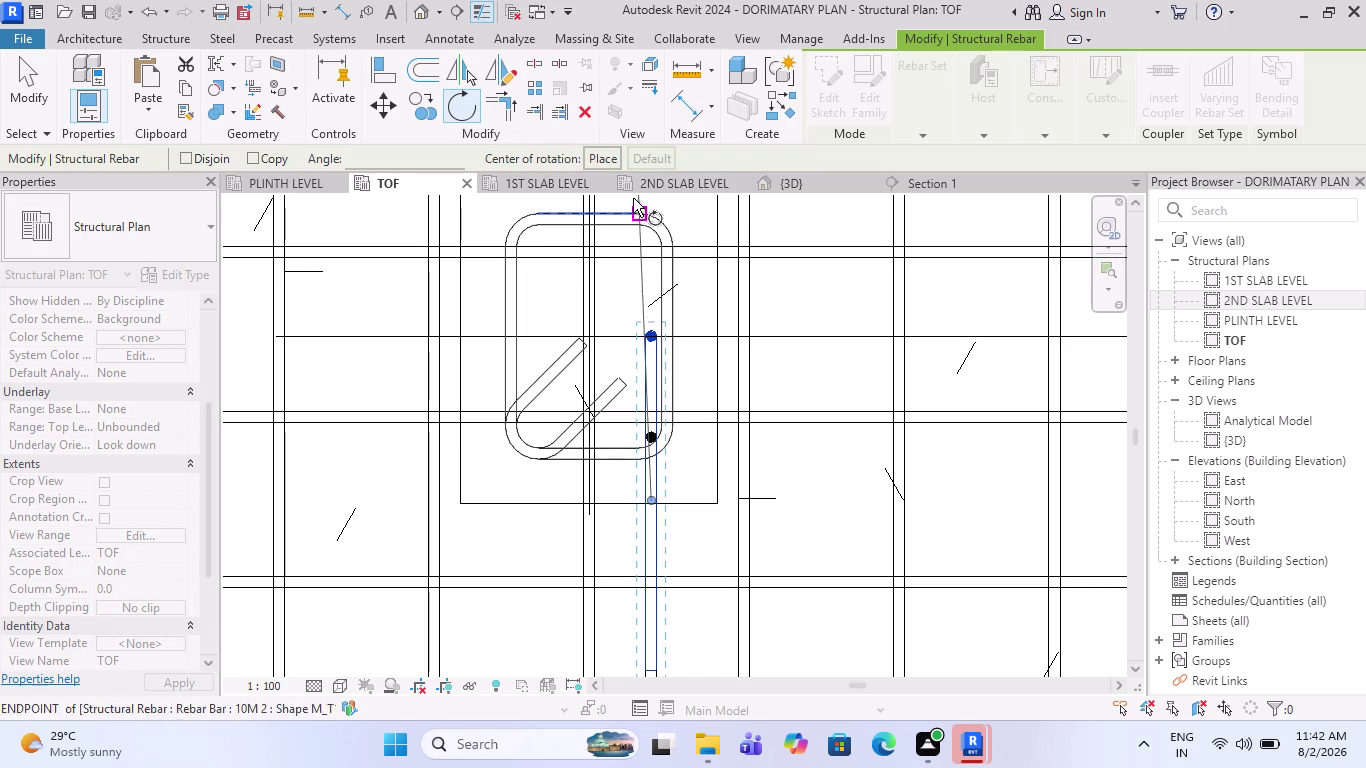
Rotate the copied 10M bar 90° about its end so it lies horizontal across the footing.
click(610, 167)
scroll(up, 3)
scroll(up, 3)
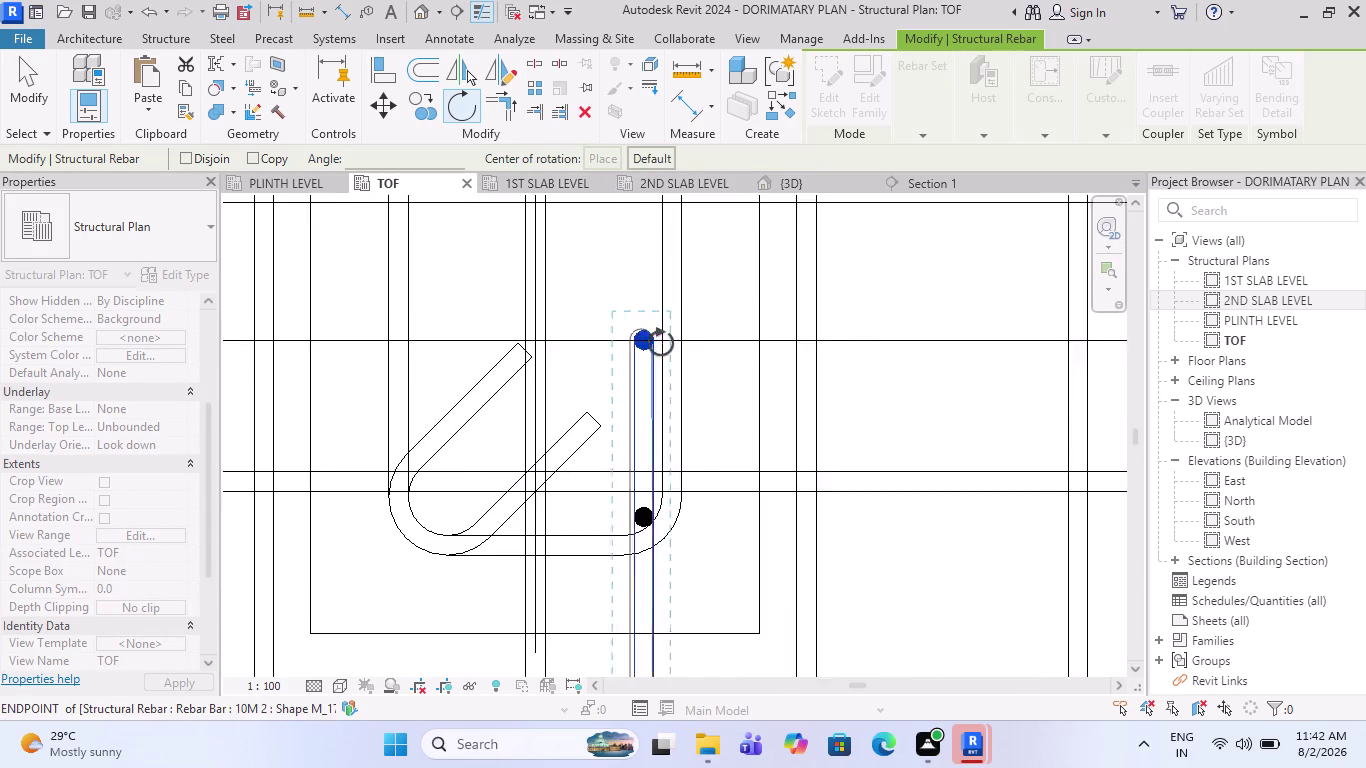
scroll(up, 3)
scroll(up, 3)
click(605, 340)
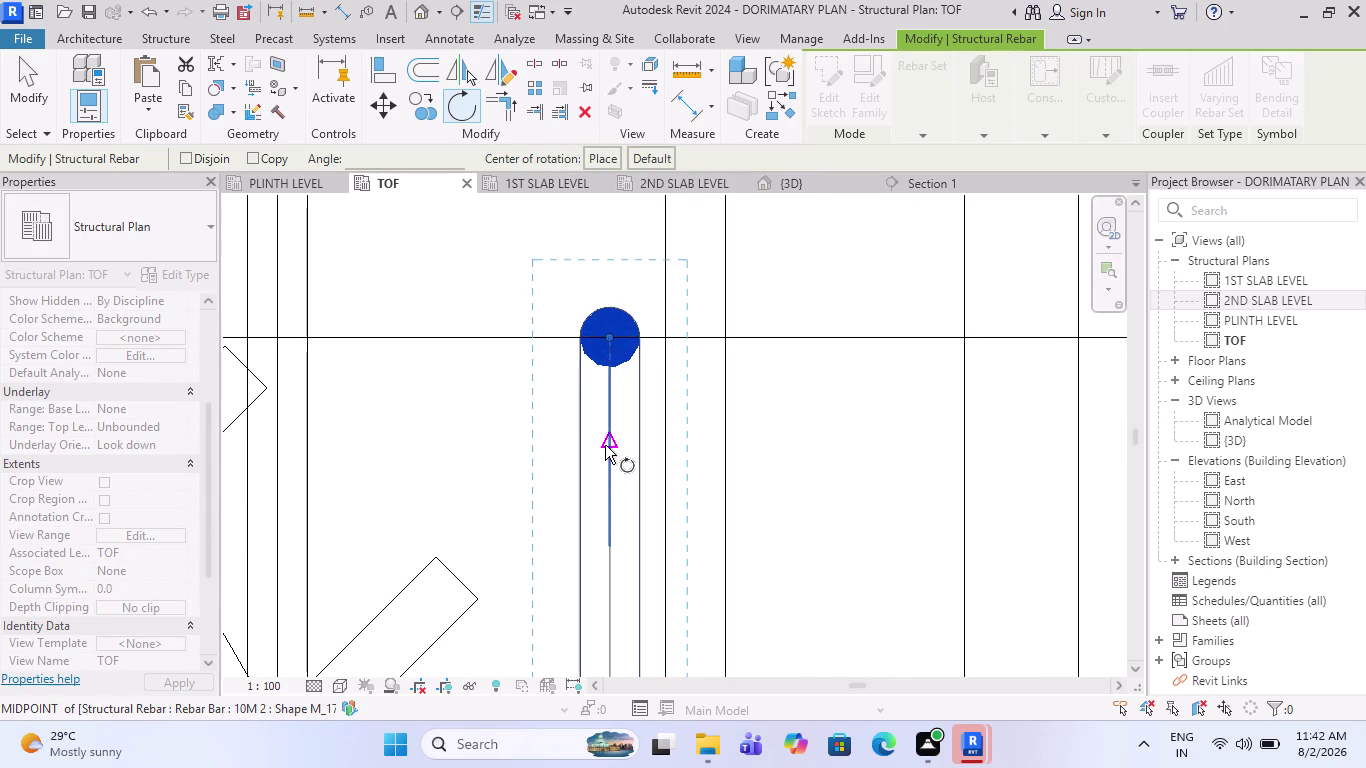
click(609, 528)
scroll(down, 3)
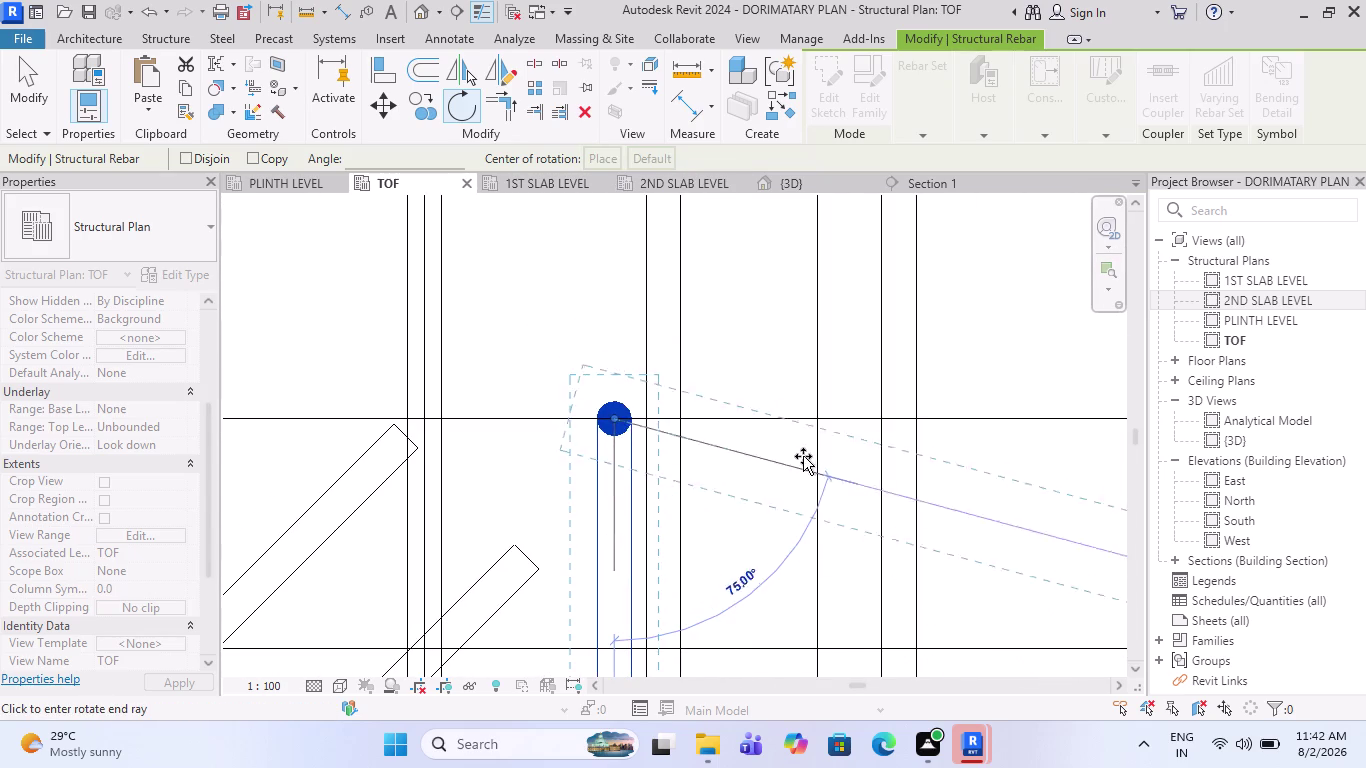
click(801, 418)
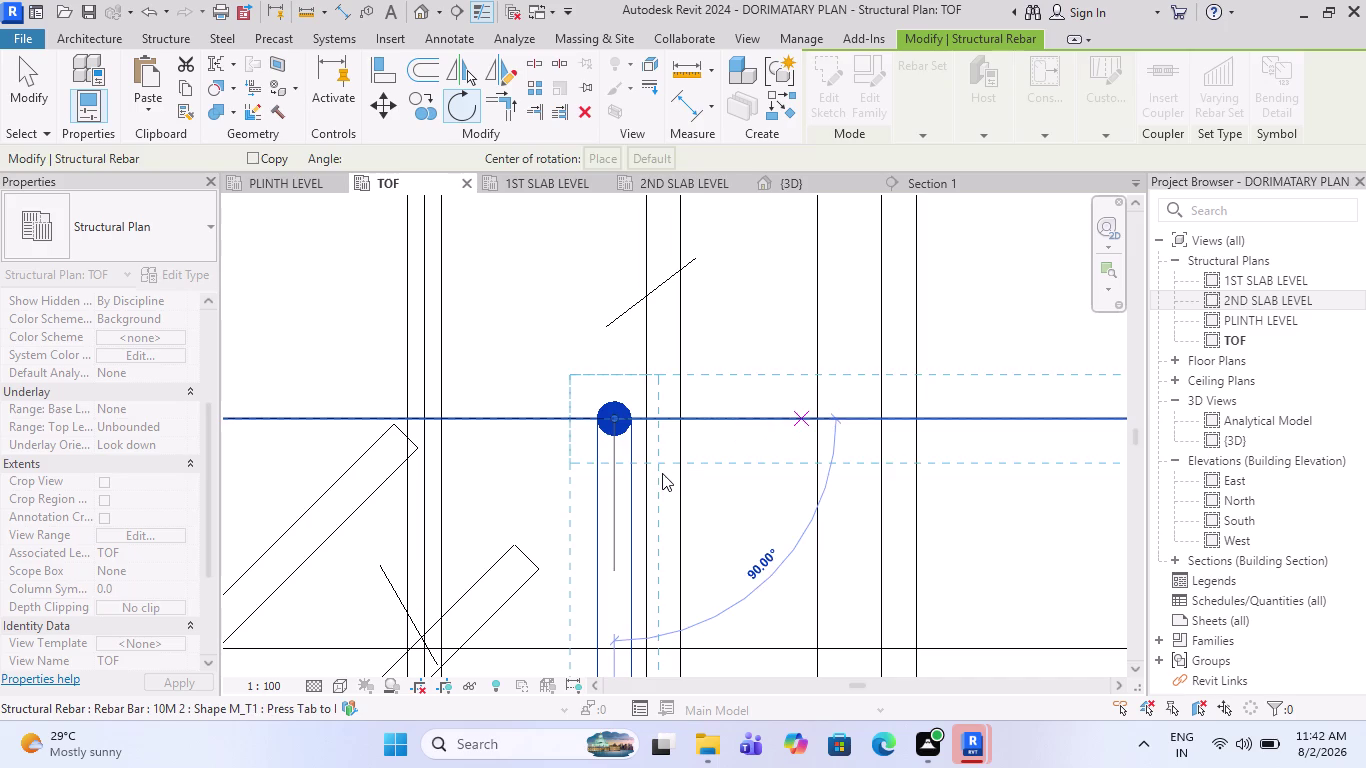
scroll(down, 3)
scroll(down, 3)
key(Escape)
scroll(down, 3)
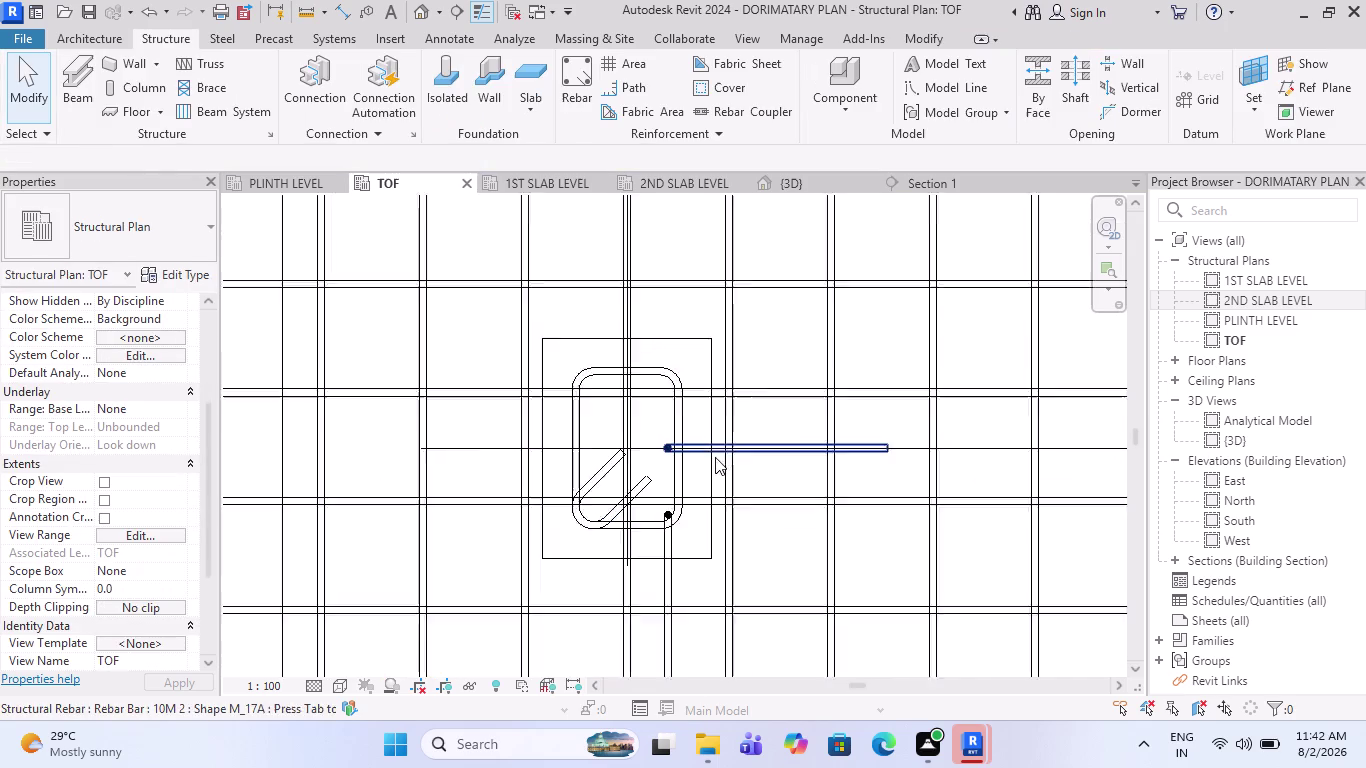
scroll(down, 3)
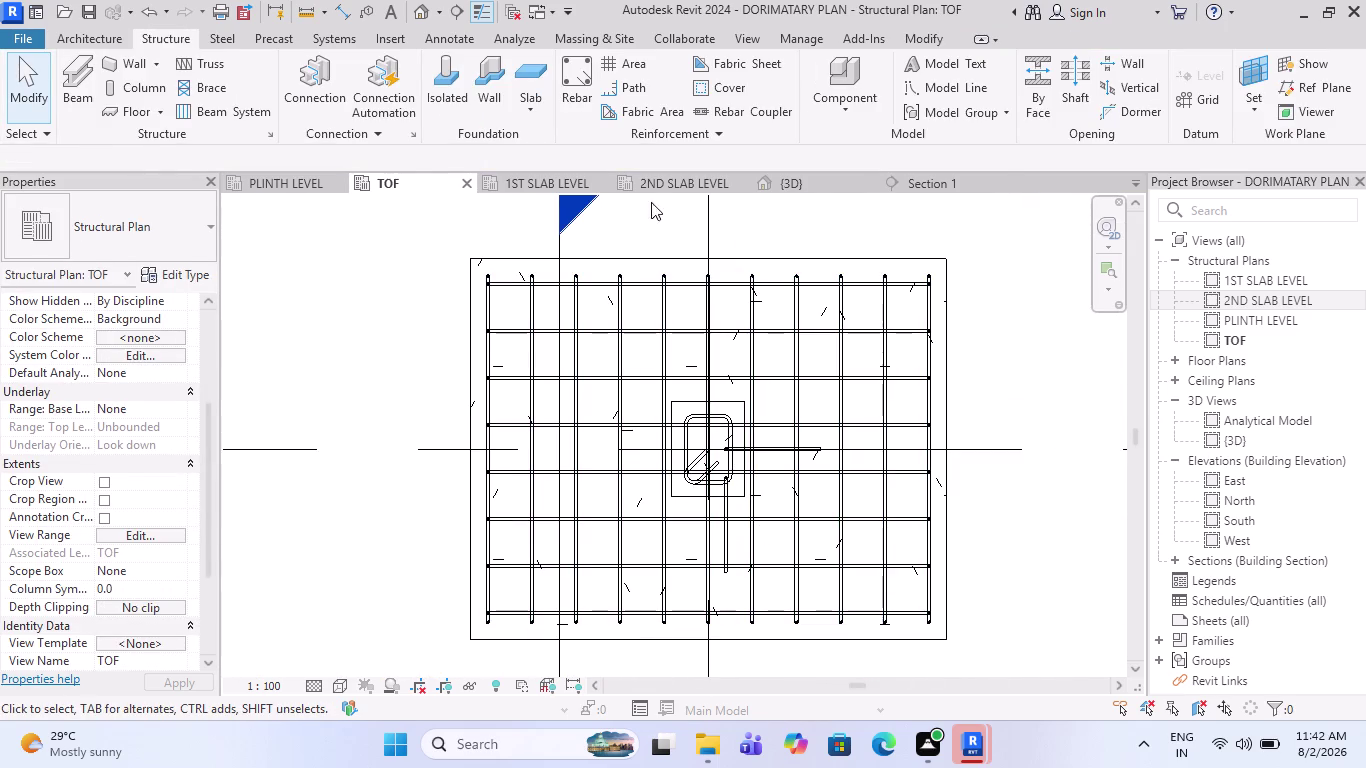
click(928, 184)
scroll(down, 3)
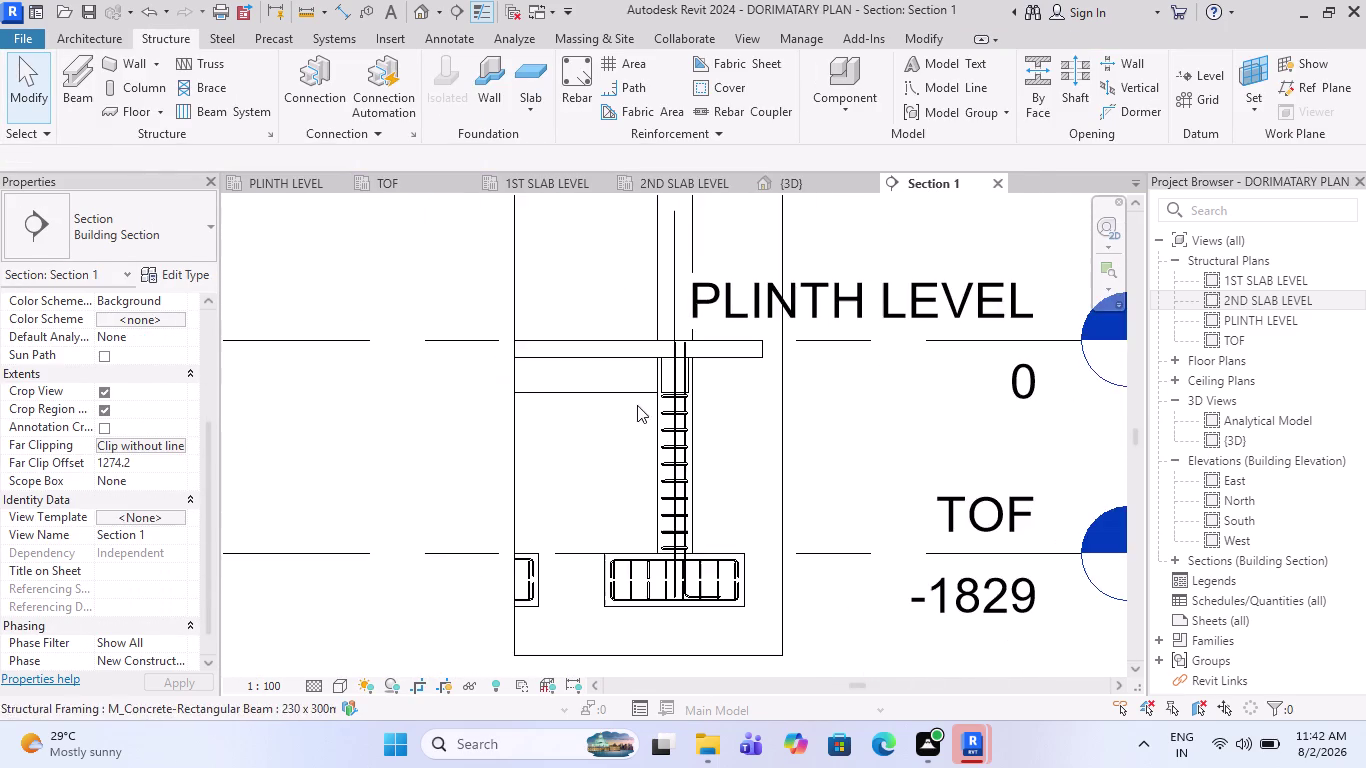
scroll(up, 3)
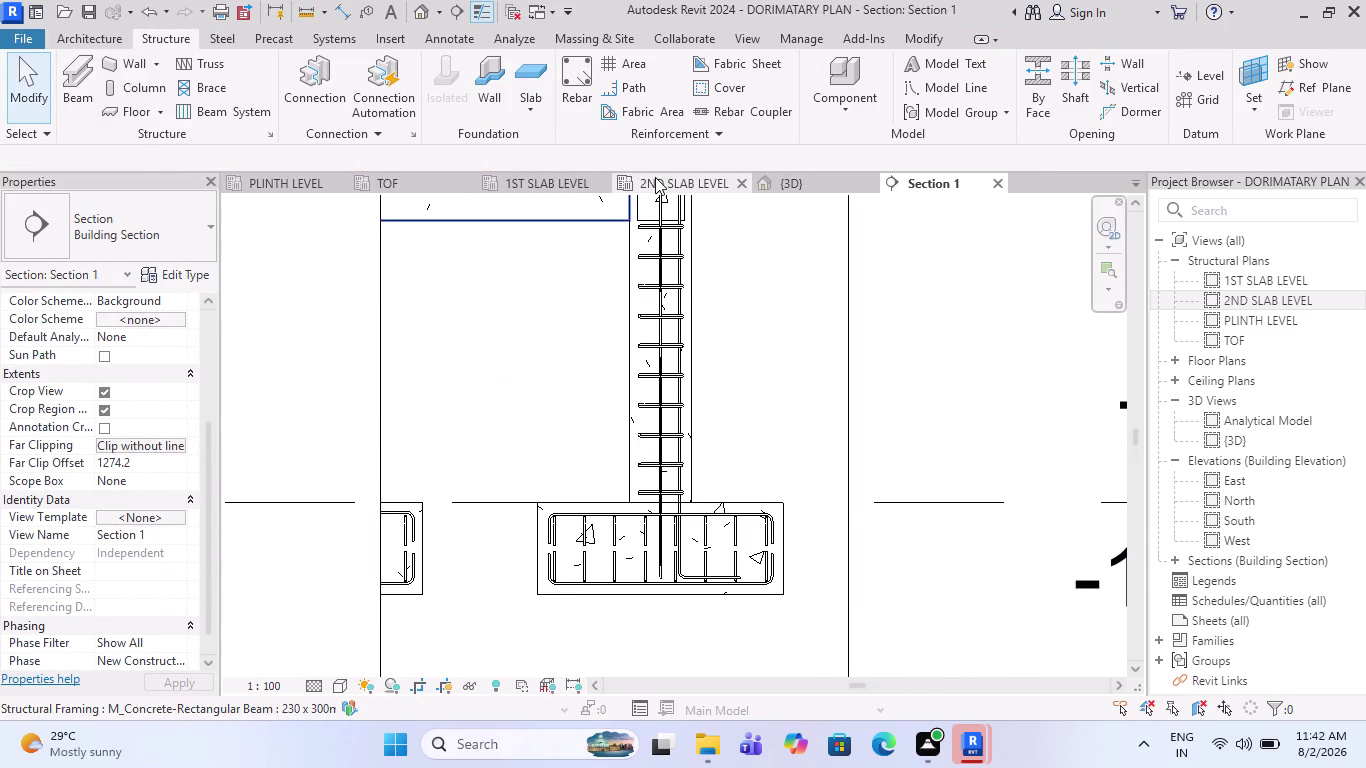
click(395, 181)
scroll(up, 3)
scroll(up, 3)
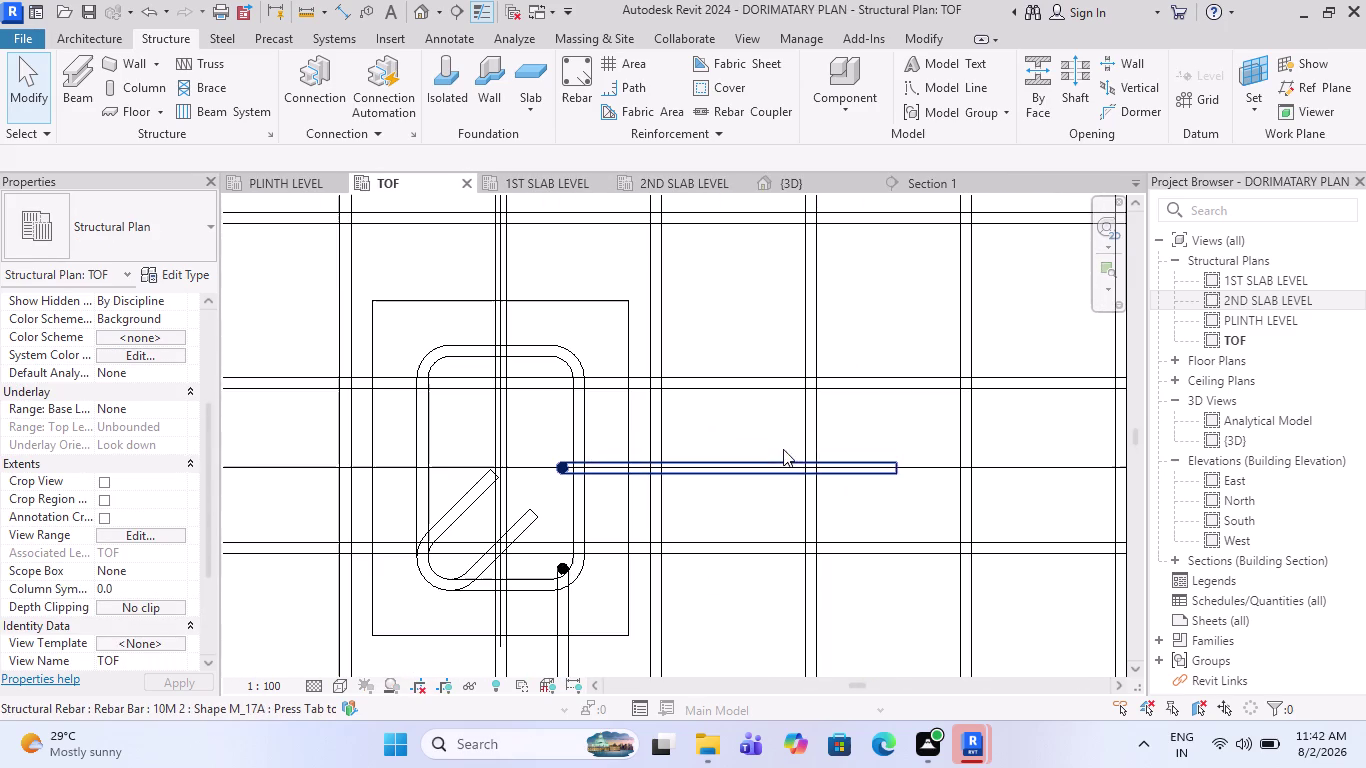
key(Escape)
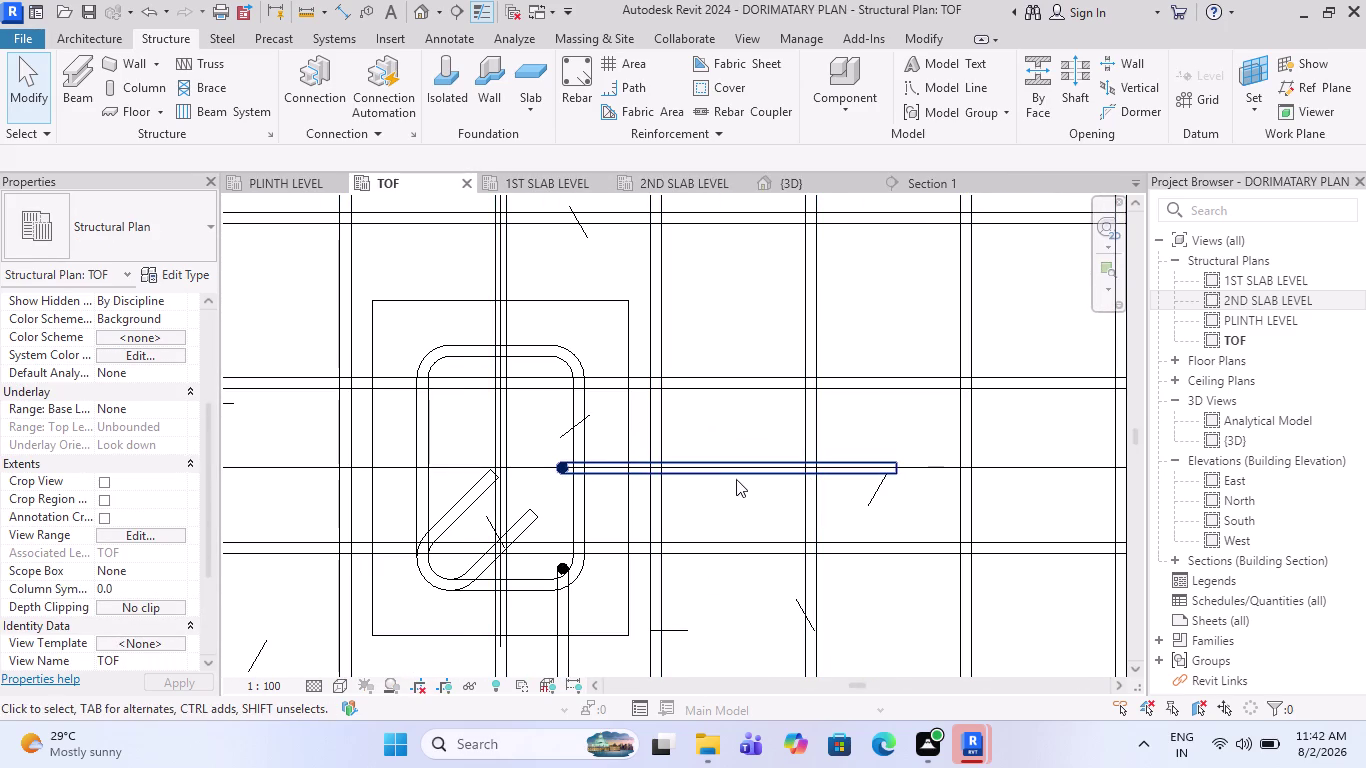
click(742, 478)
scroll(down, 3)
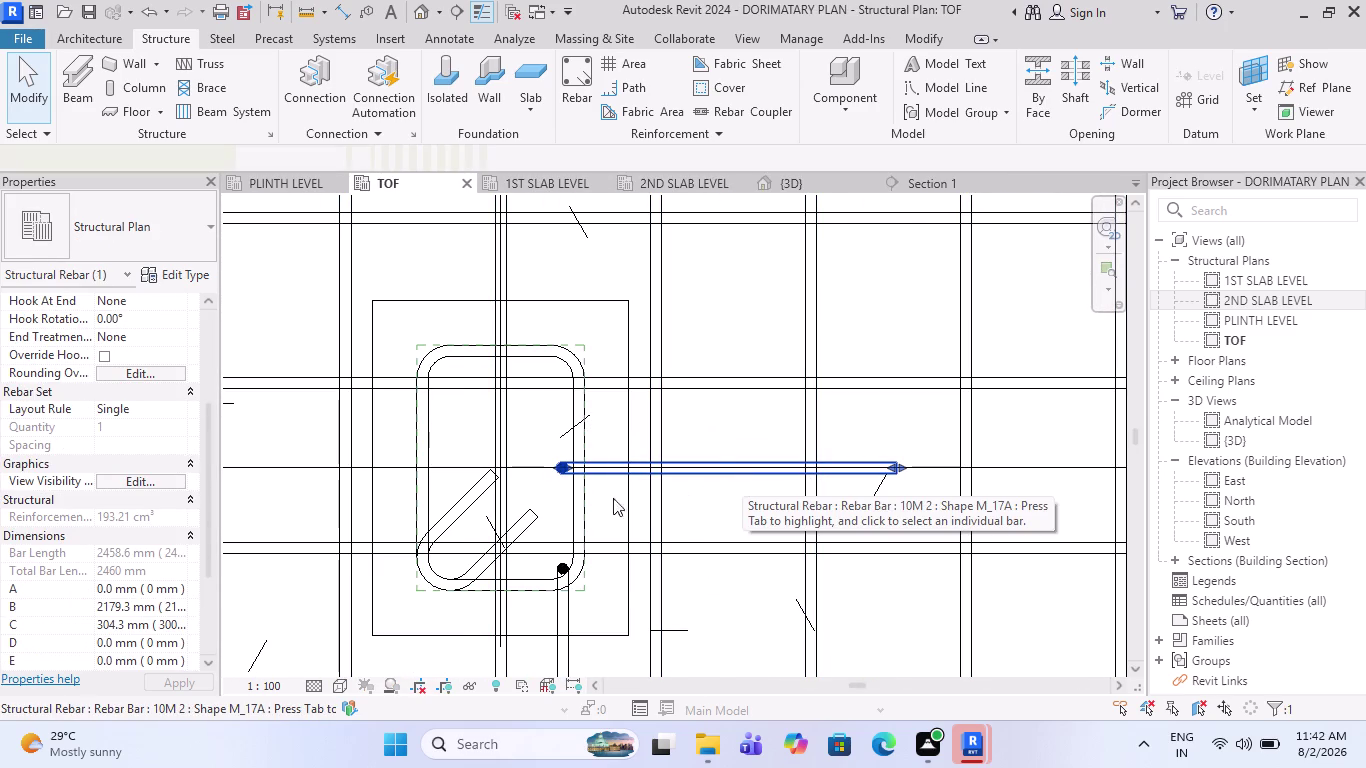
key(Escape)
scroll(down, 3)
scroll(up, 3)
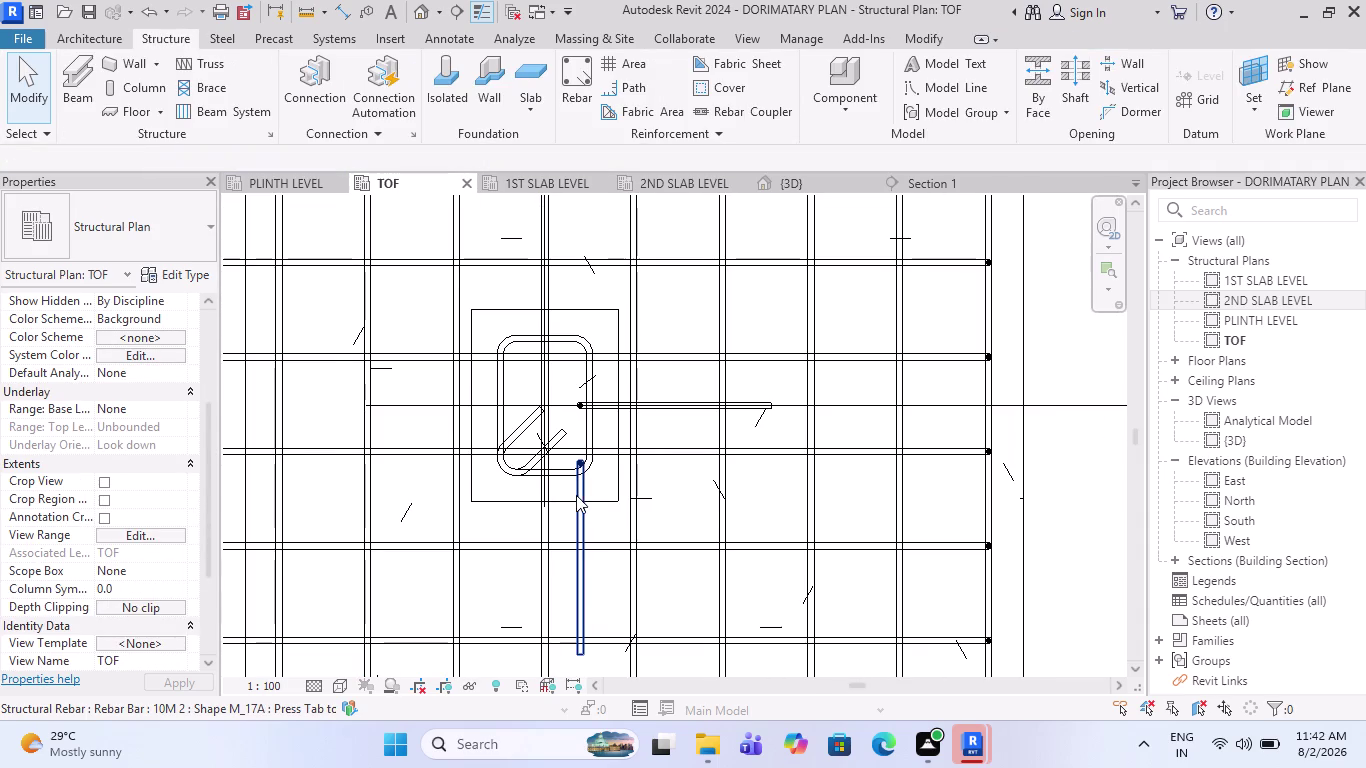
click(576, 495)
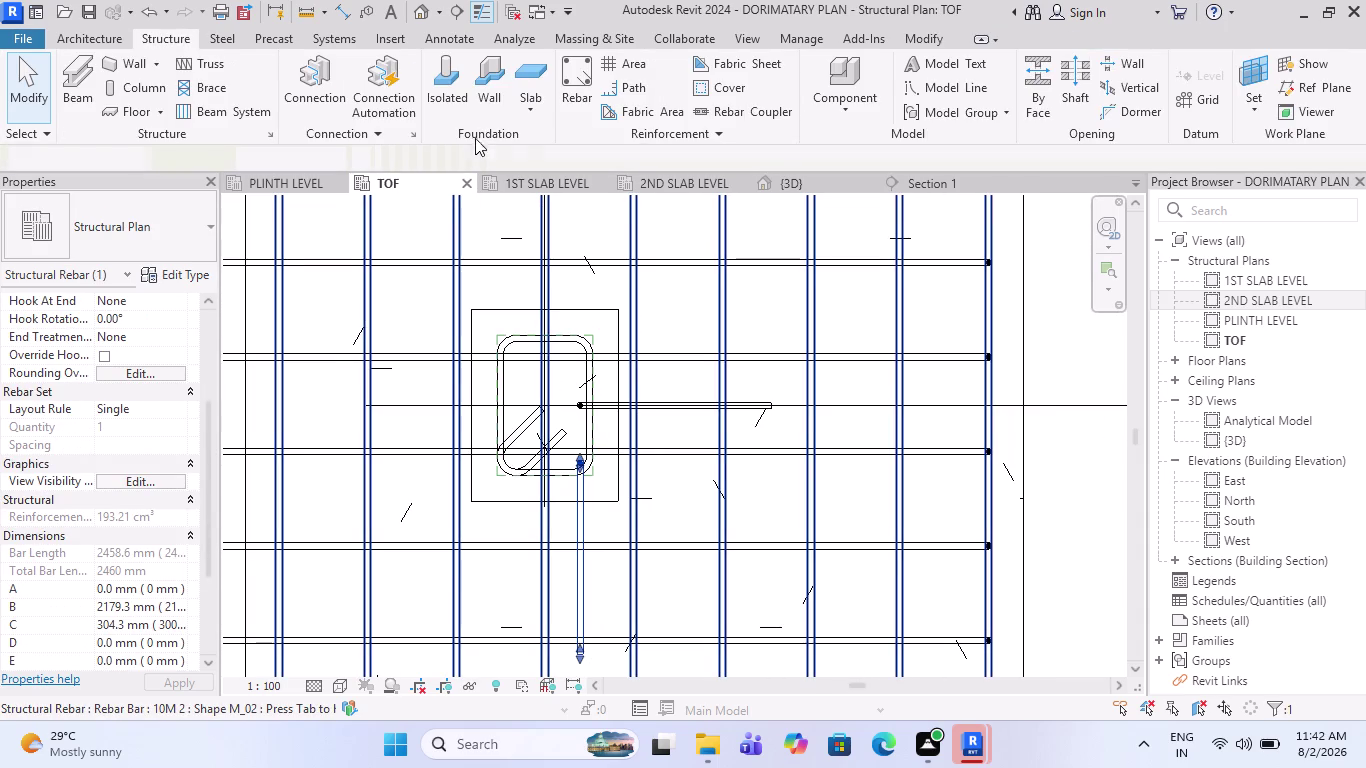
Rotate the other straight bar 45° about its end at the stirrup's lower corner.
click(465, 111)
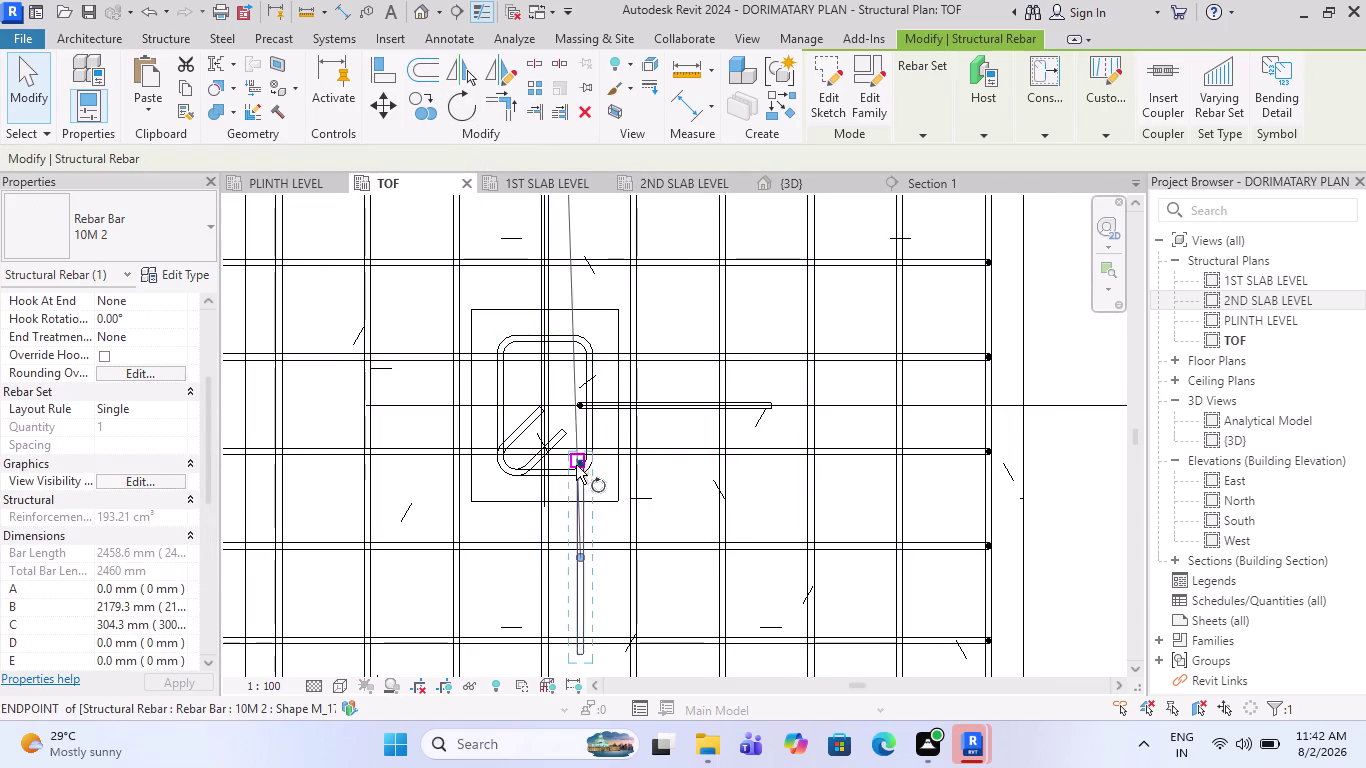
scroll(up, 3)
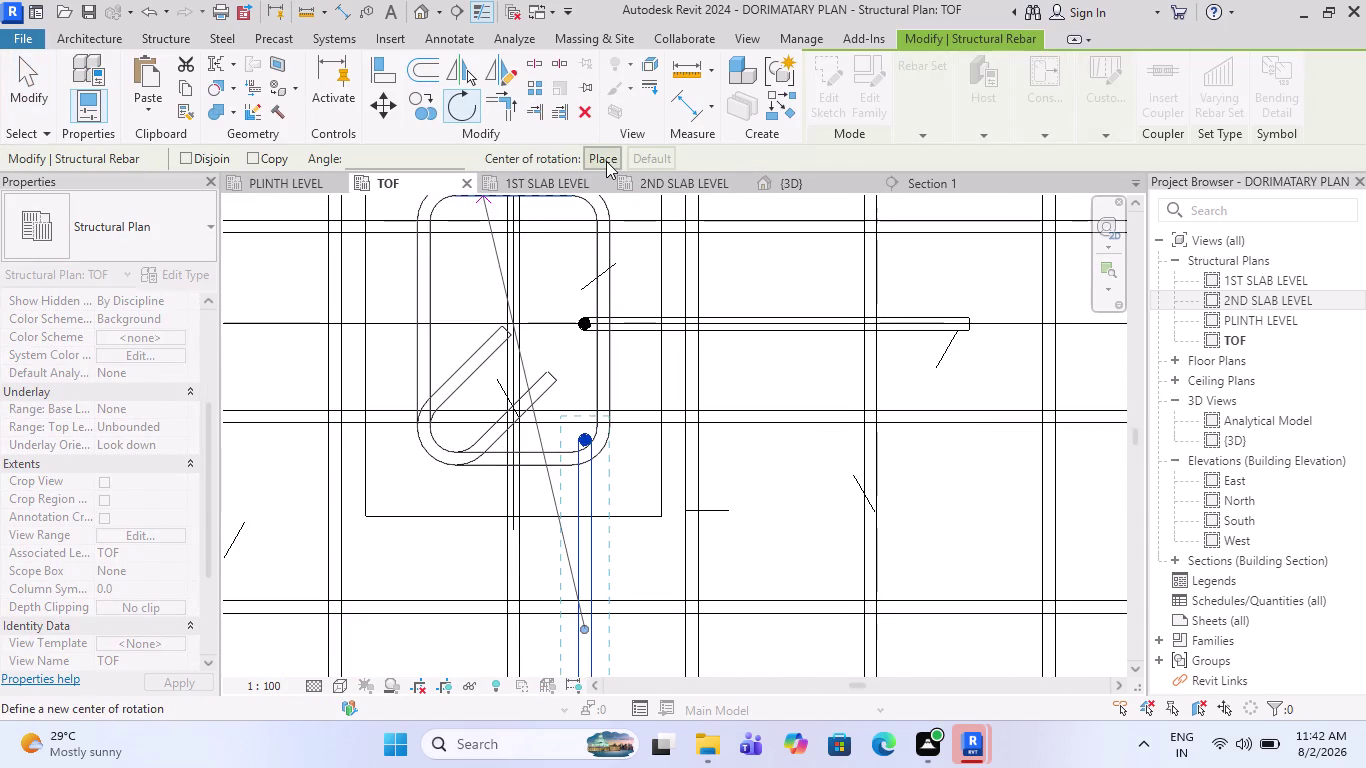
click(606, 161)
scroll(up, 3)
scroll(up, 3)
scroll(up, 3)
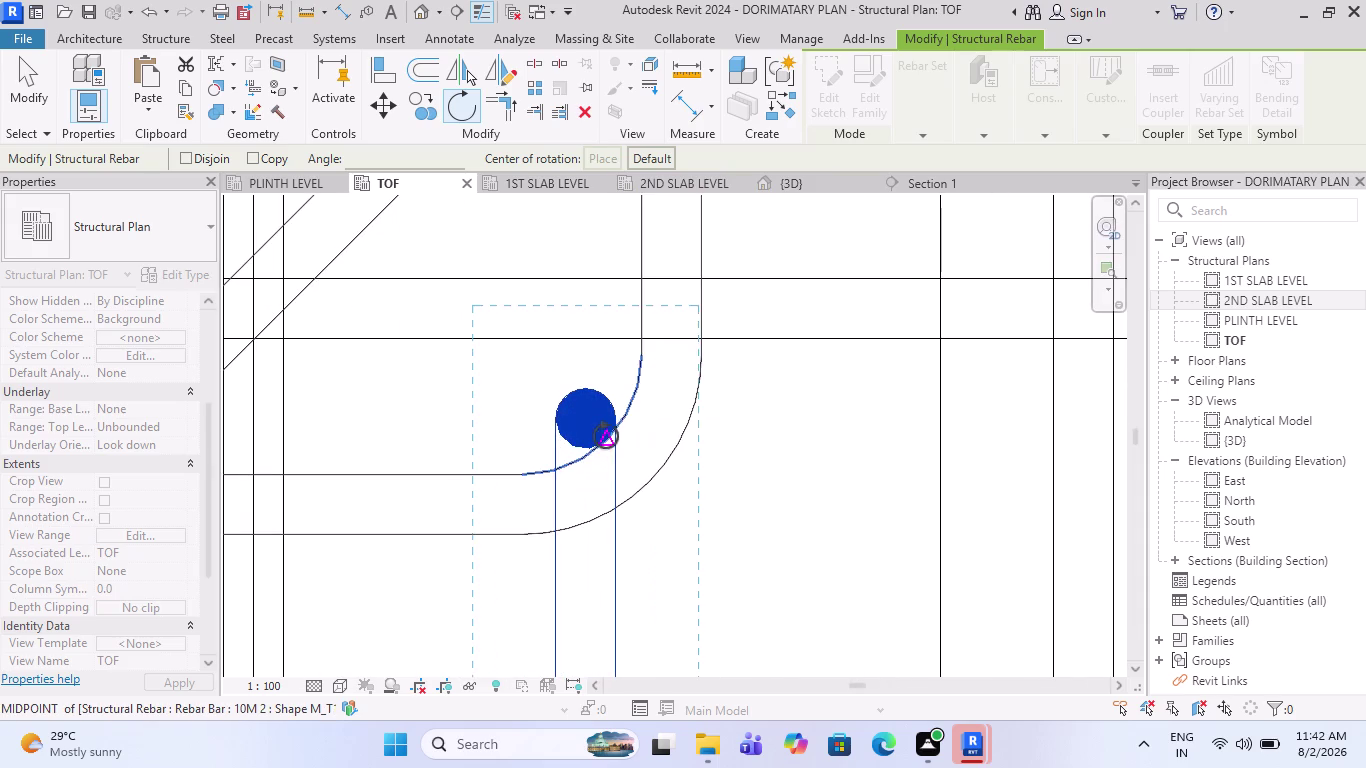
click(584, 417)
click(585, 576)
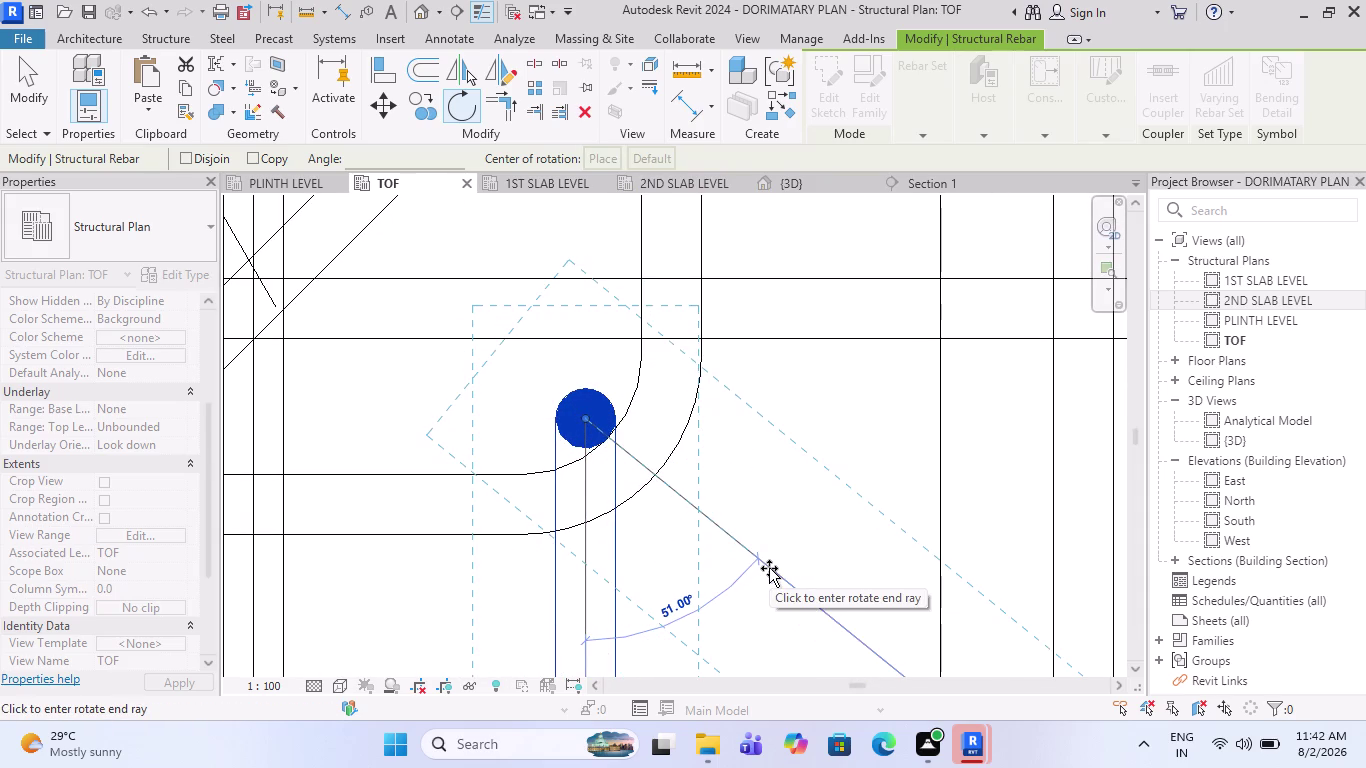
text(45)
key(Return)
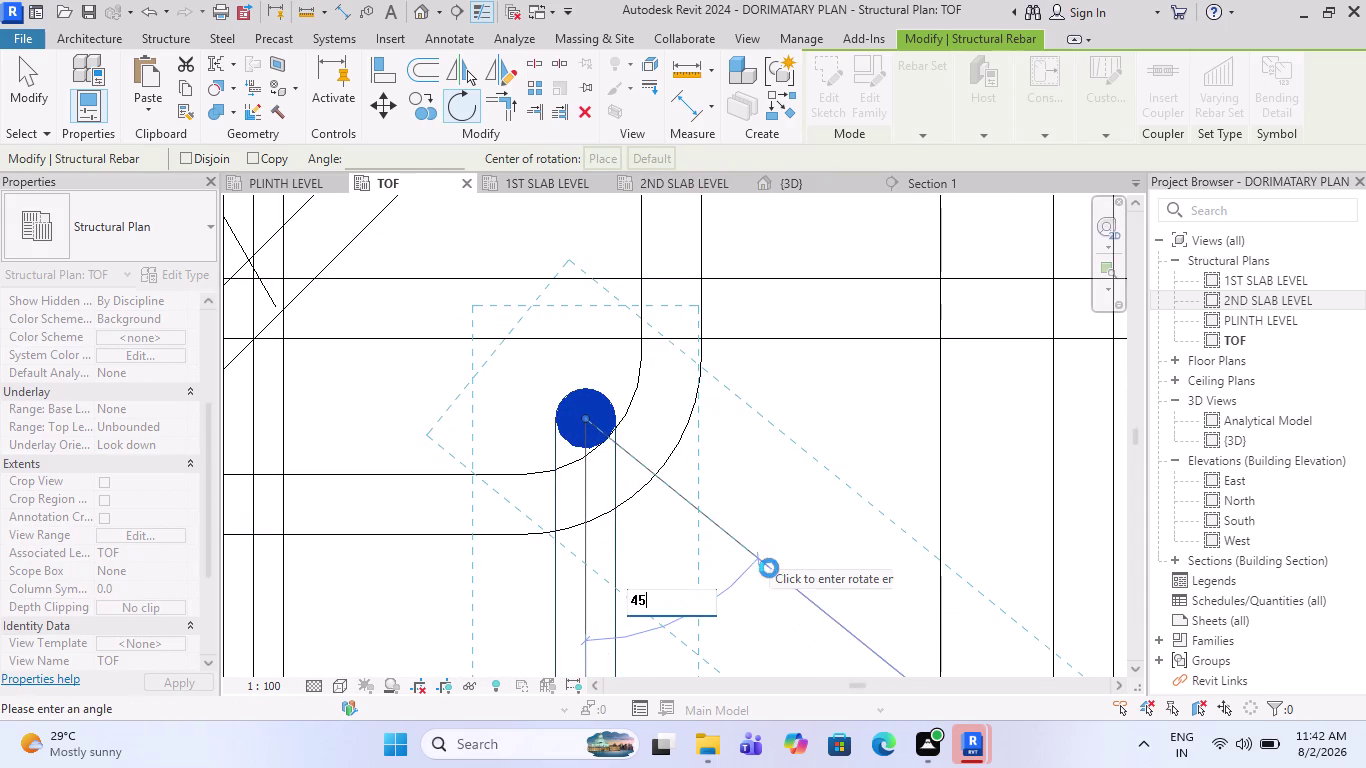
Exit the rotation, clear the selection and select the column stirrup.
scroll(down, 3)
key(Escape)
scroll(down, 3)
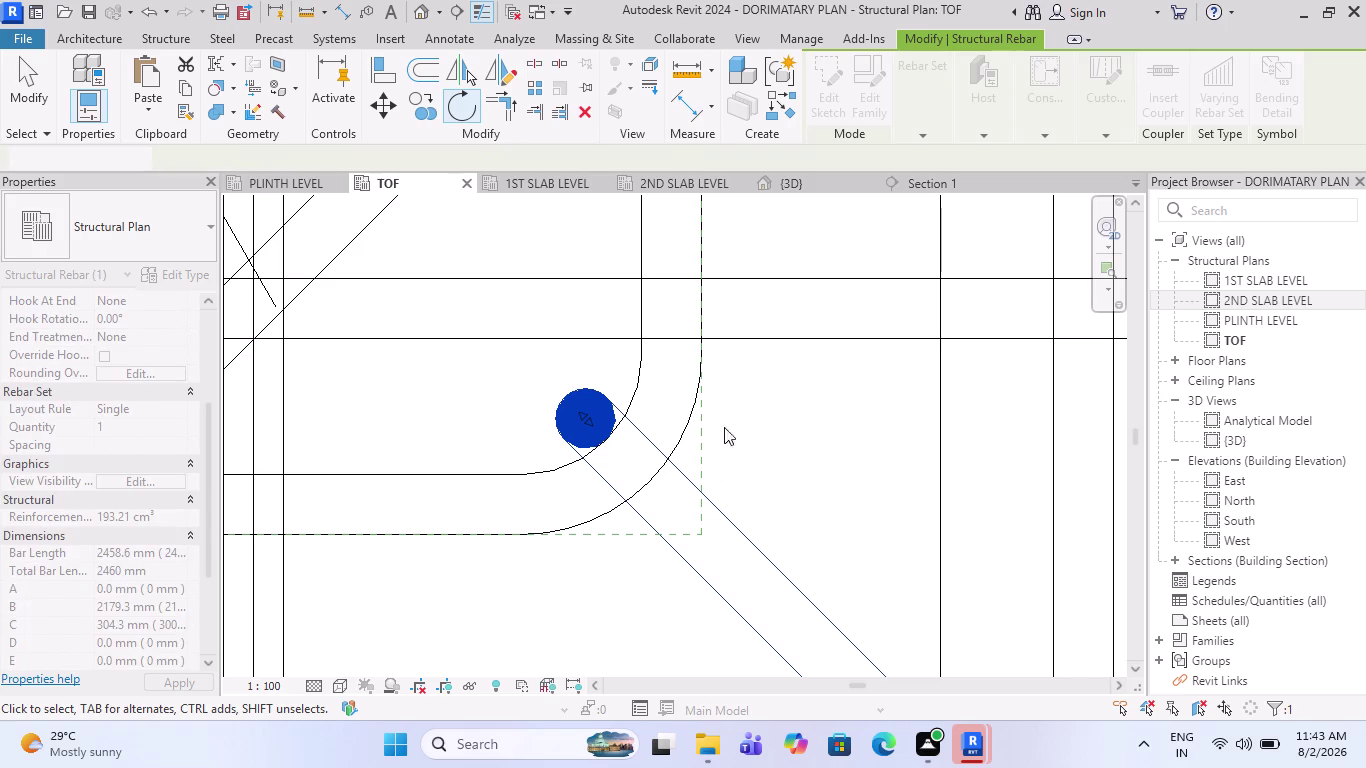
key(Escape)
scroll(down, 3)
key(Escape)
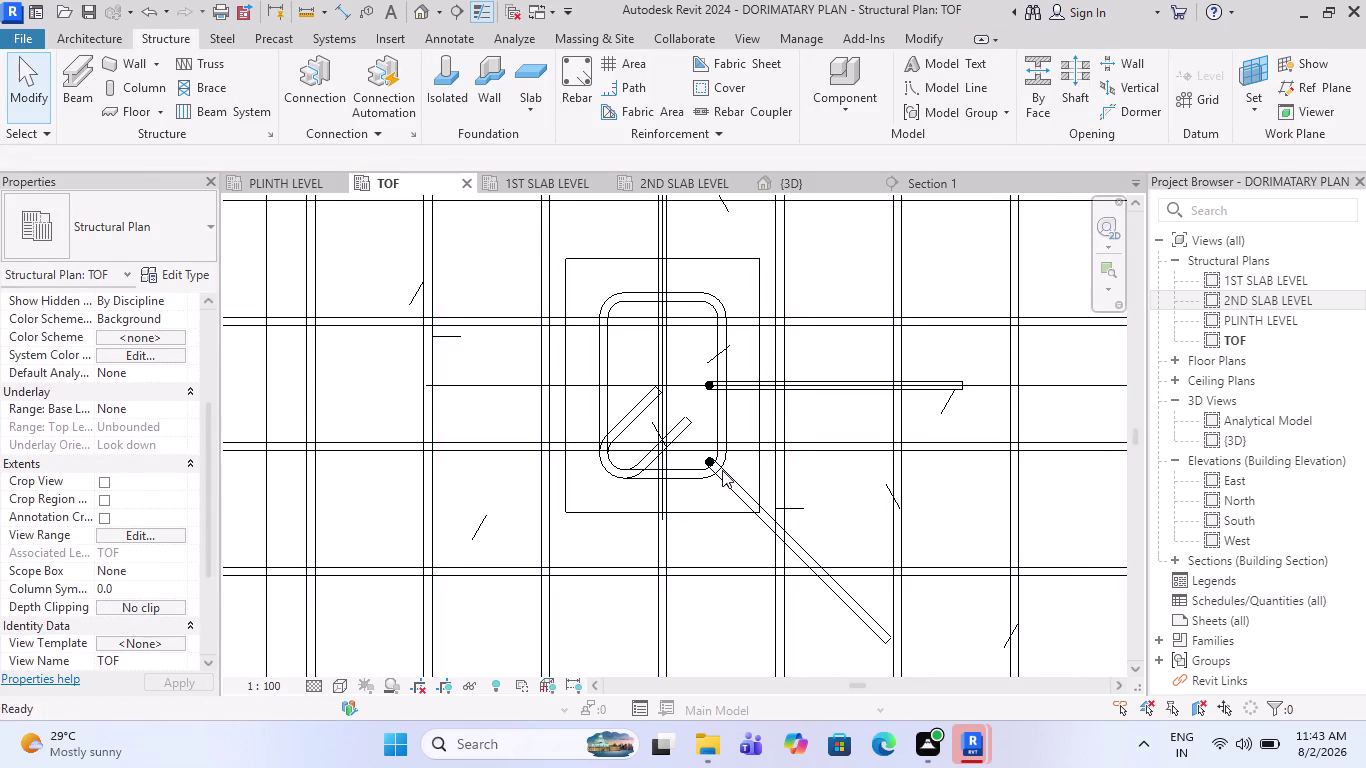
click(722, 477)
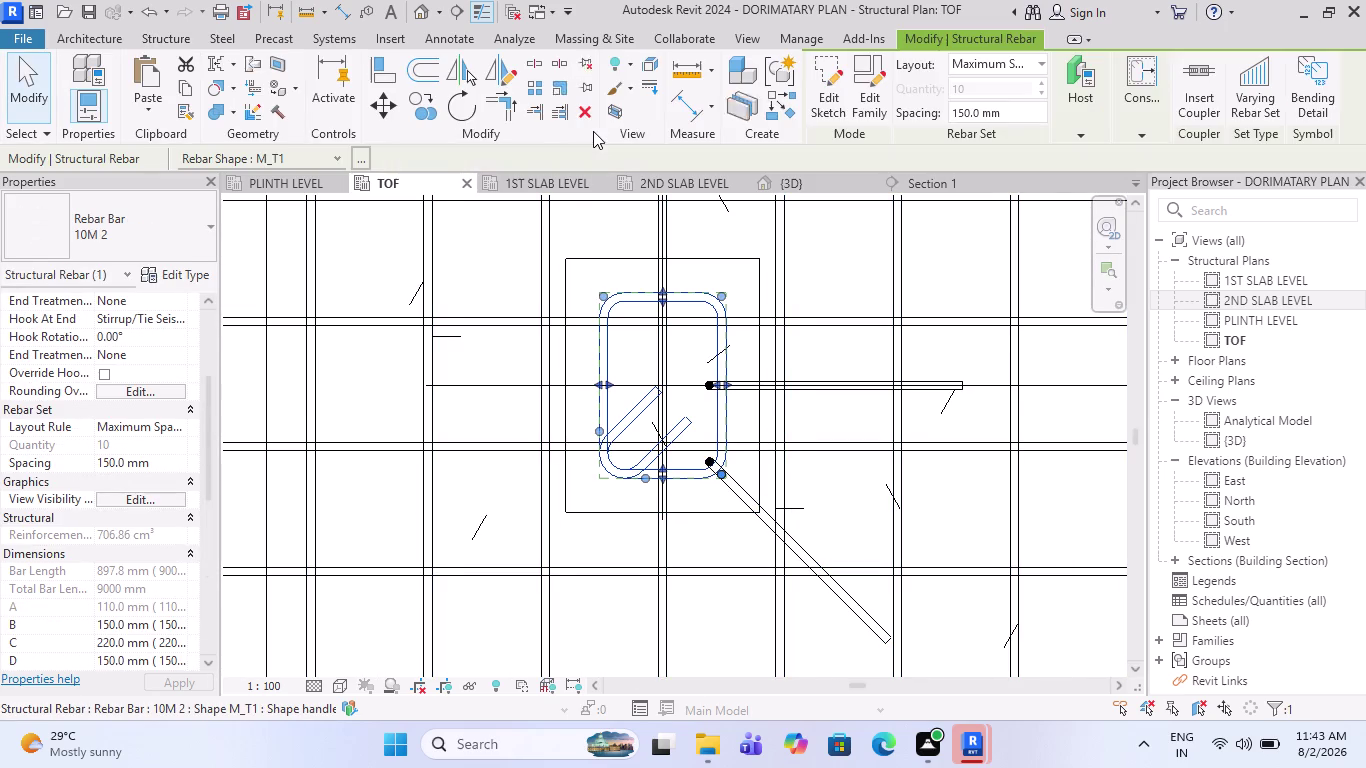
Mirror a copy of the diagonal bar across the horizontal bar's line.
key(Escape)
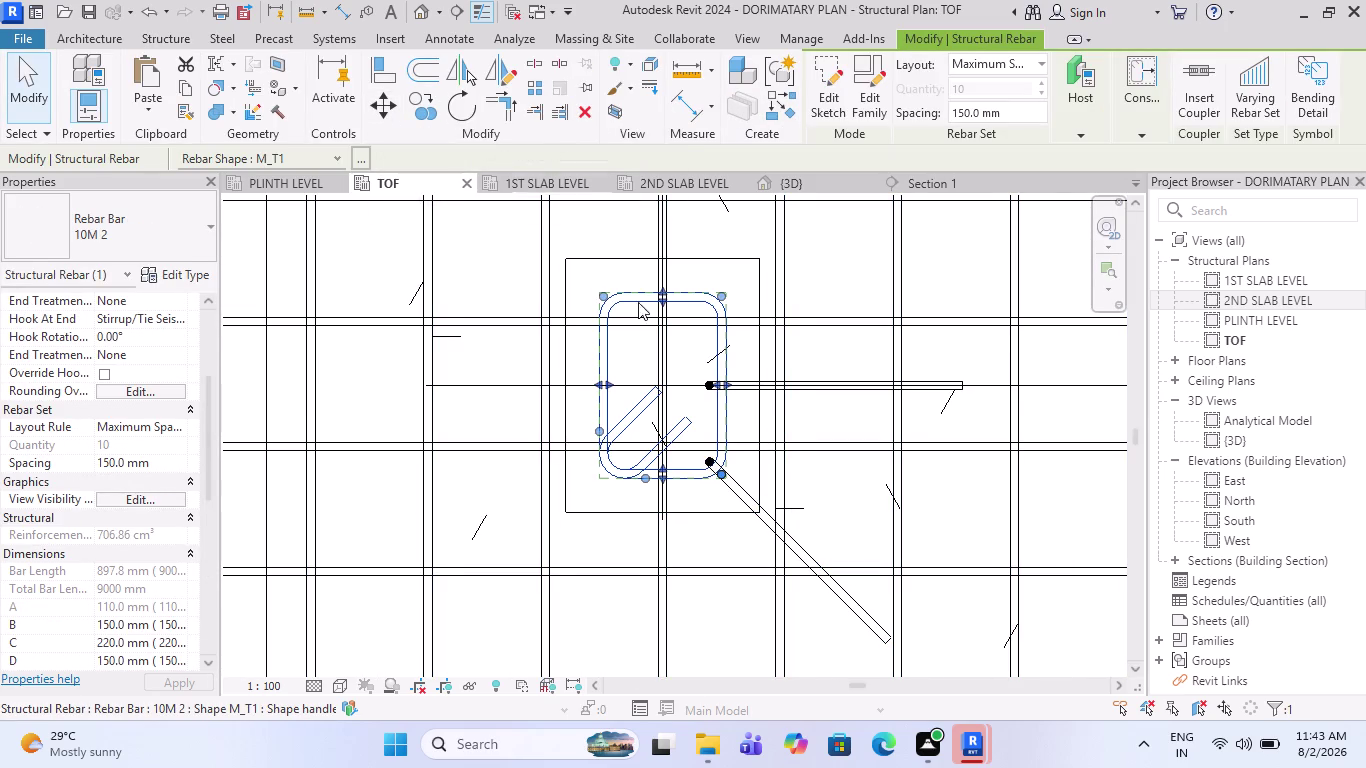
key(Escape)
click(727, 493)
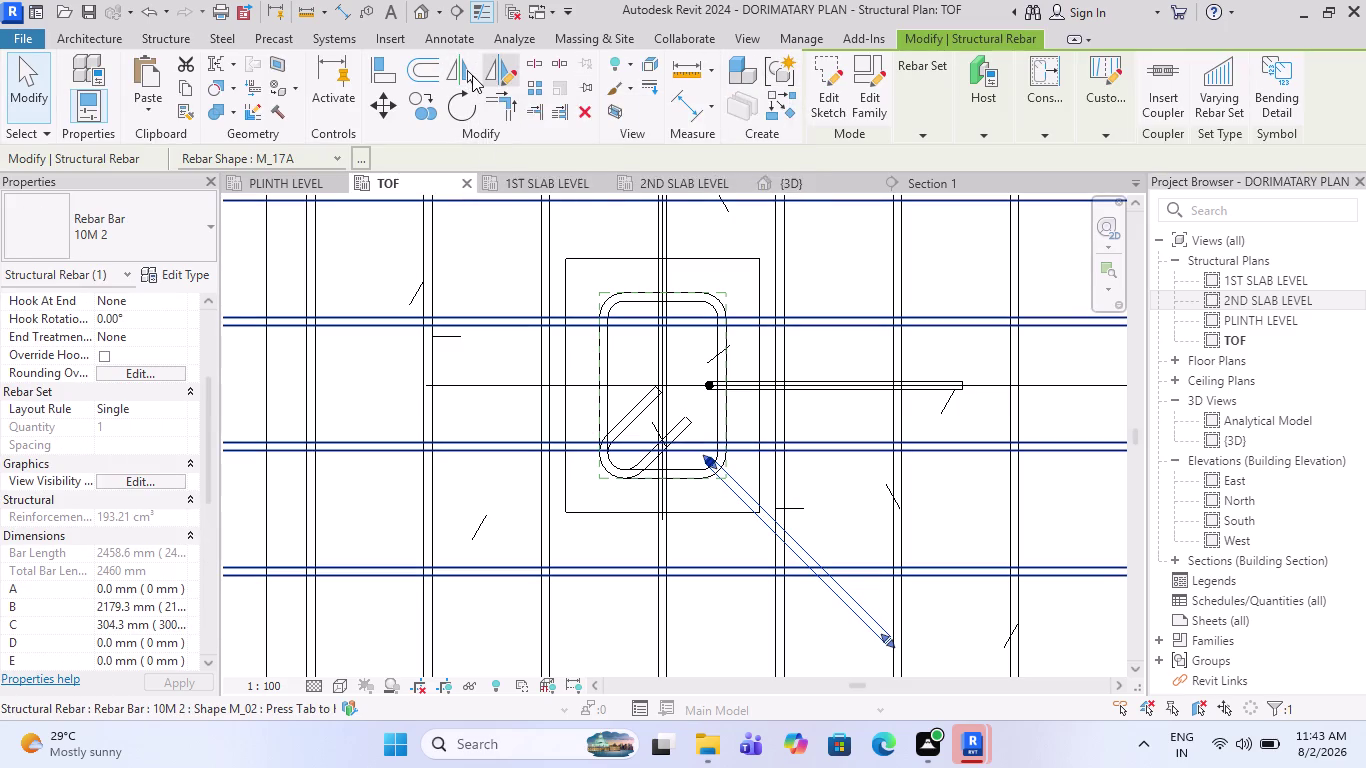
click(471, 75)
click(690, 385)
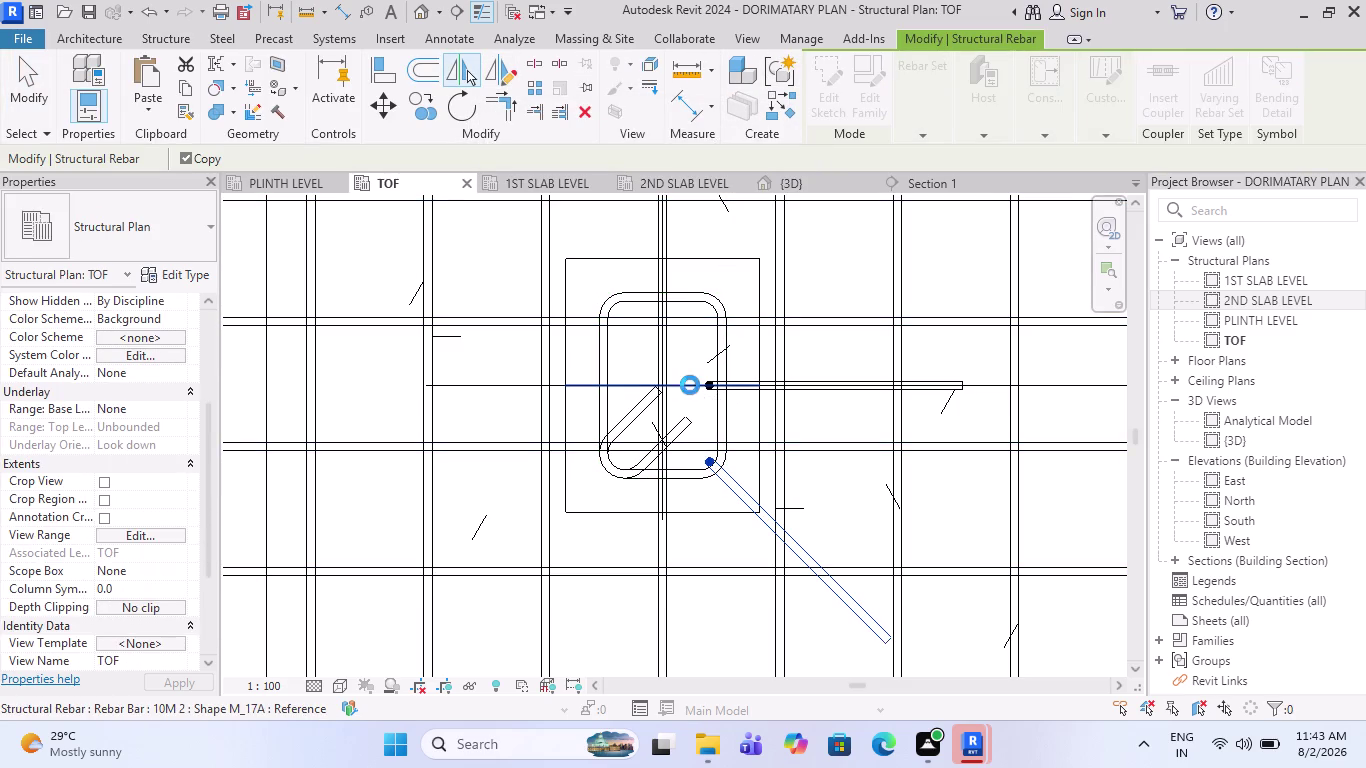
key(Escape)
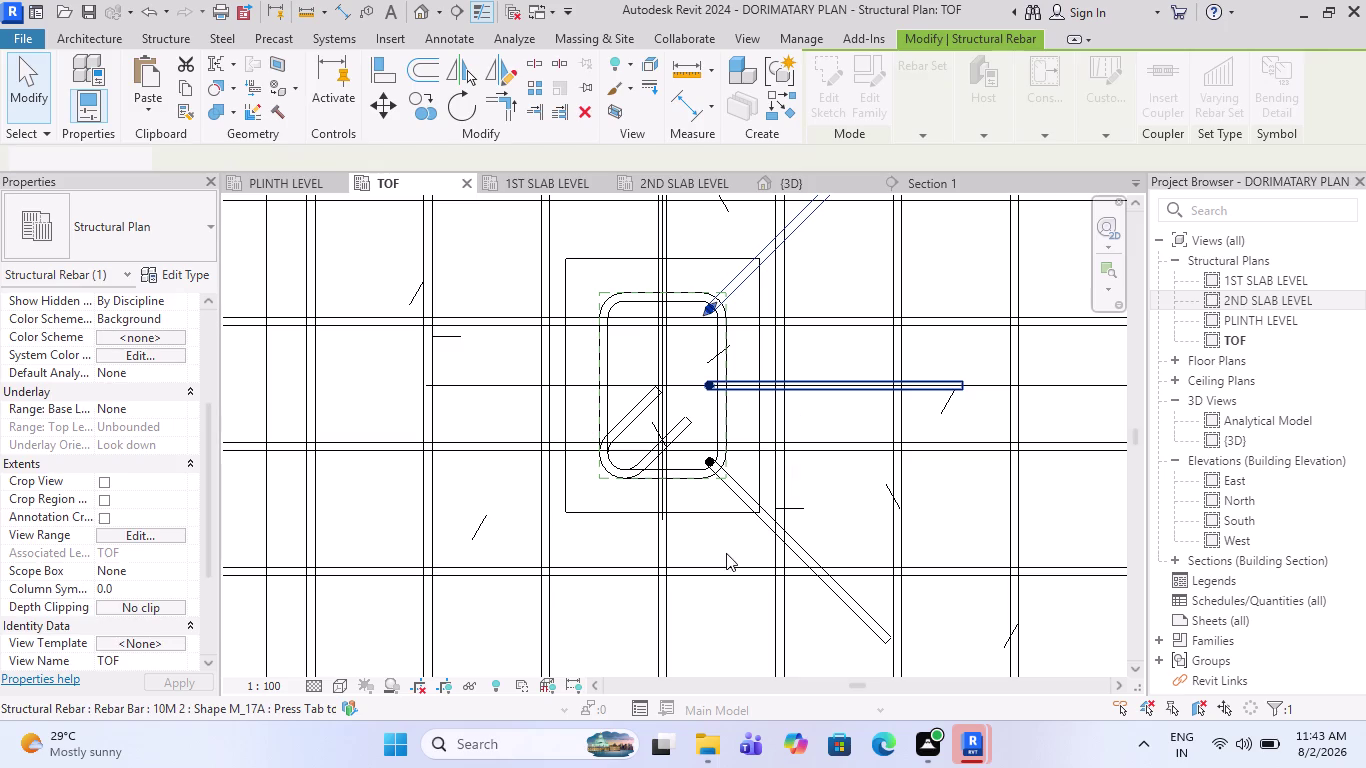
key(Escape)
Mirror copies of the two diagonal bars and horizontal bar about the column's vertical line.
click(746, 512)
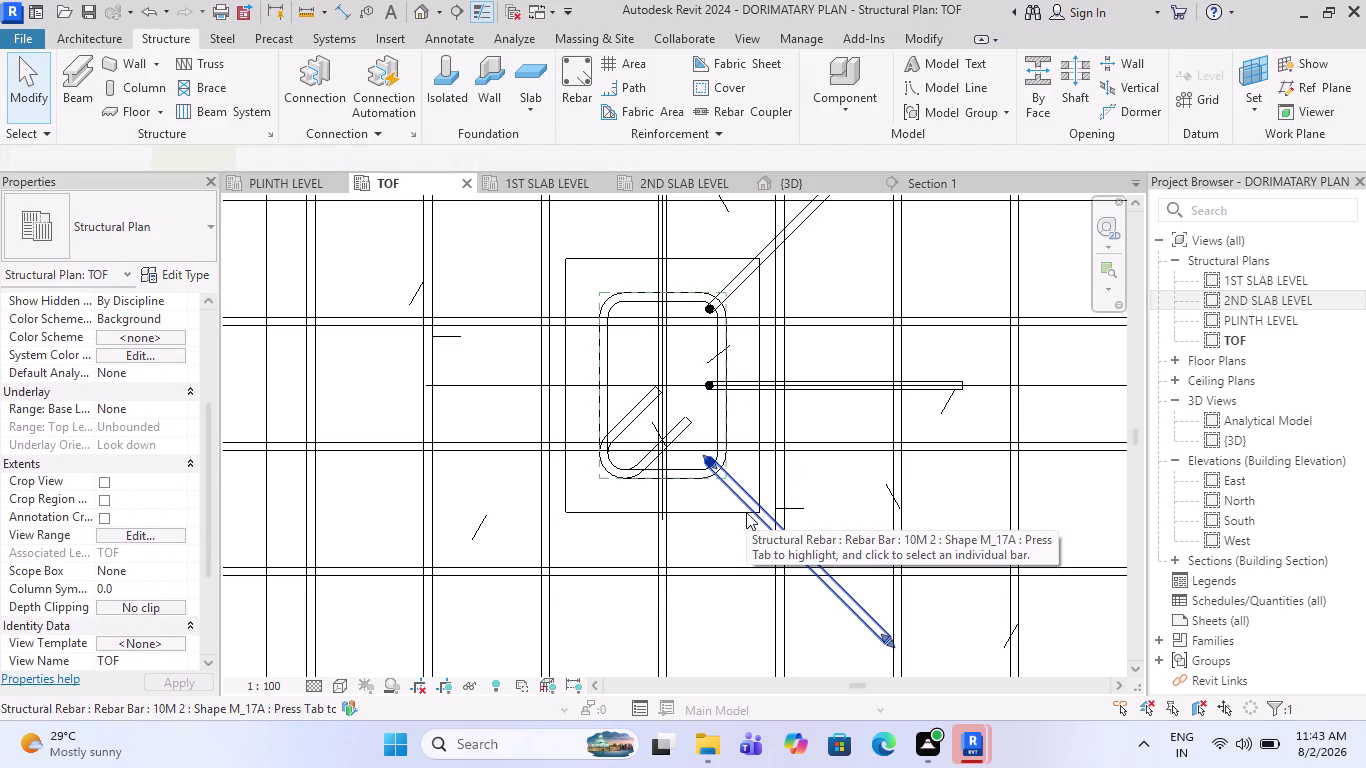
click(820, 394)
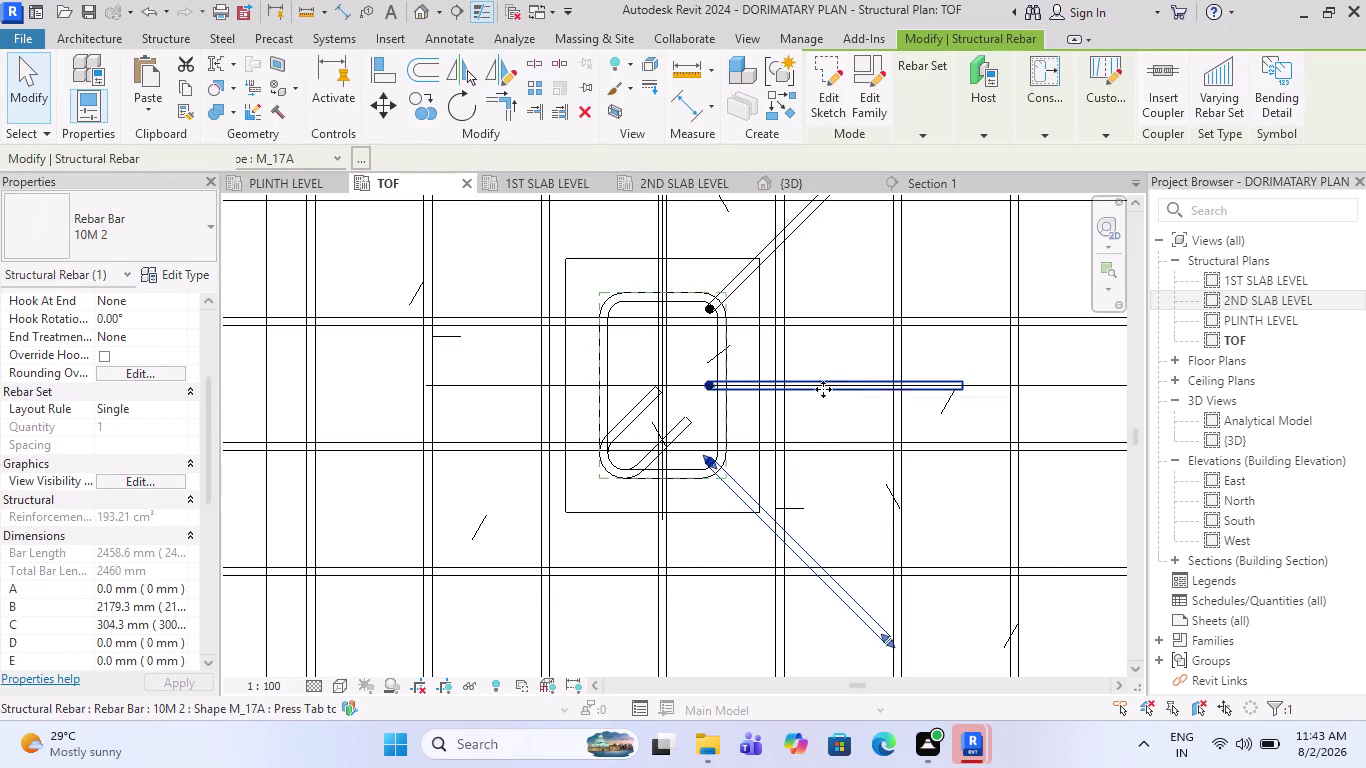
click(800, 231)
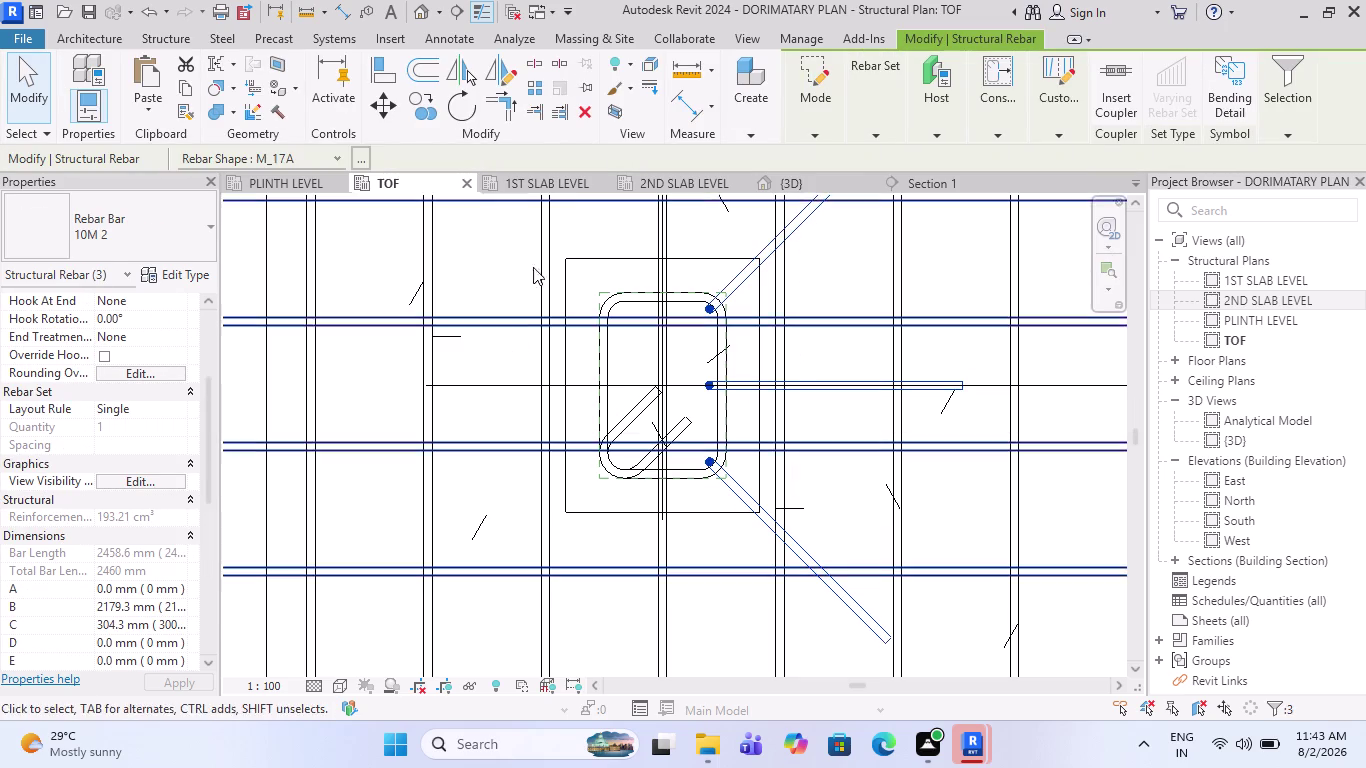
scroll(down, 3)
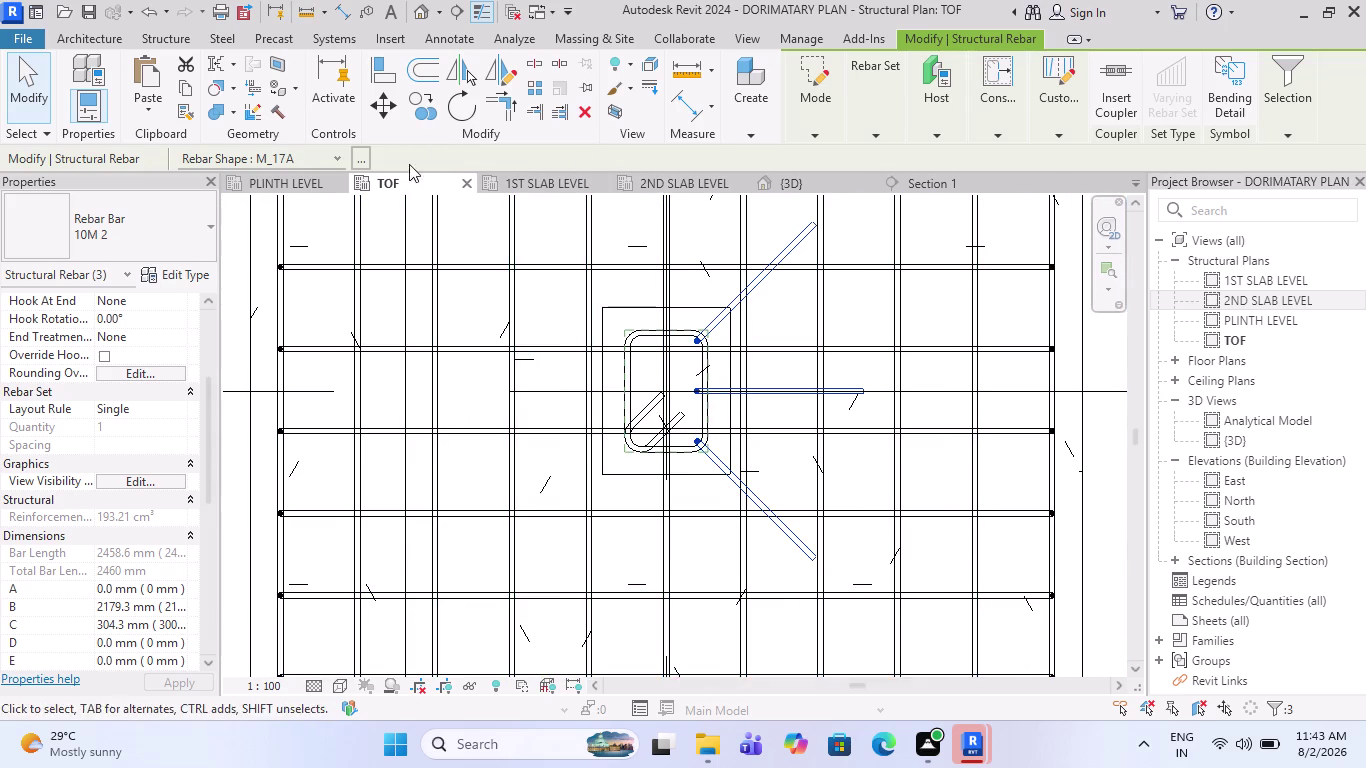
click(465, 75)
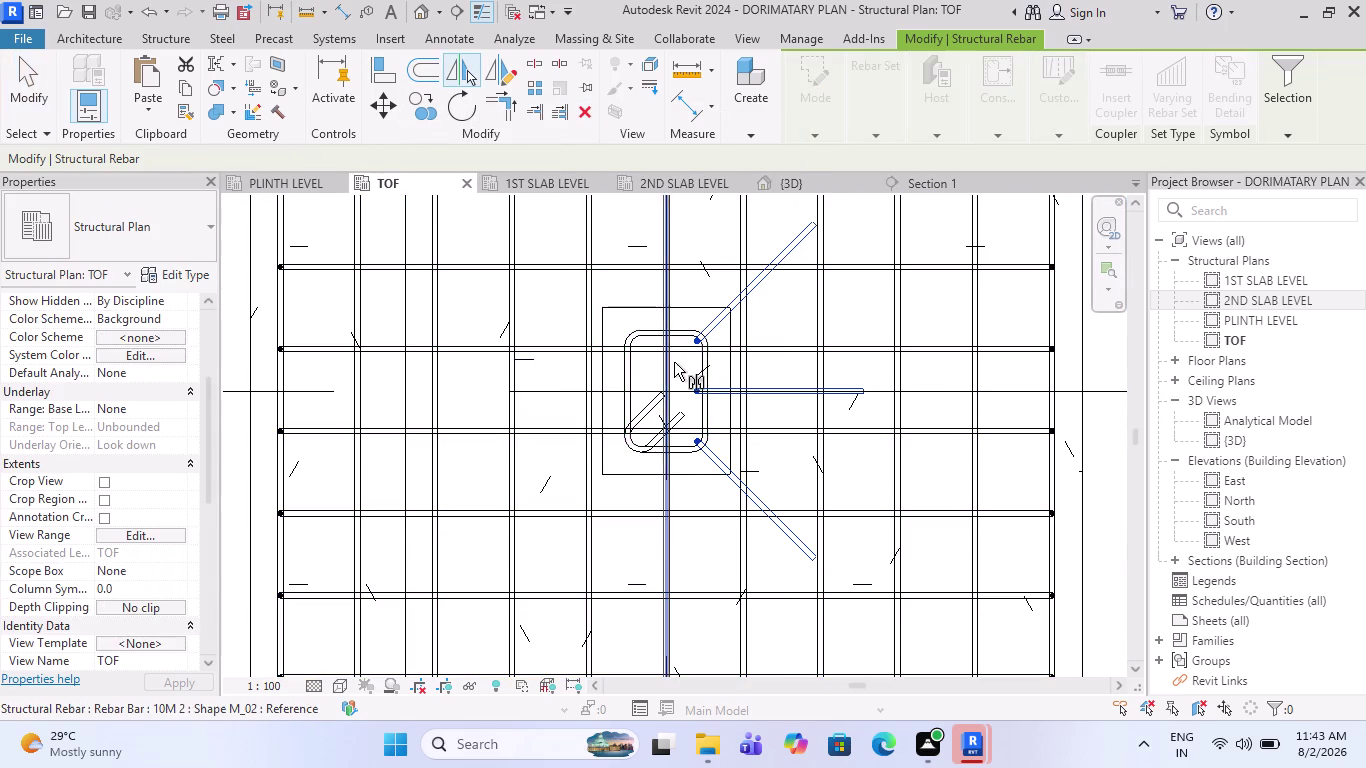
scroll(up, 3)
scroll(up, 3)
click(655, 398)
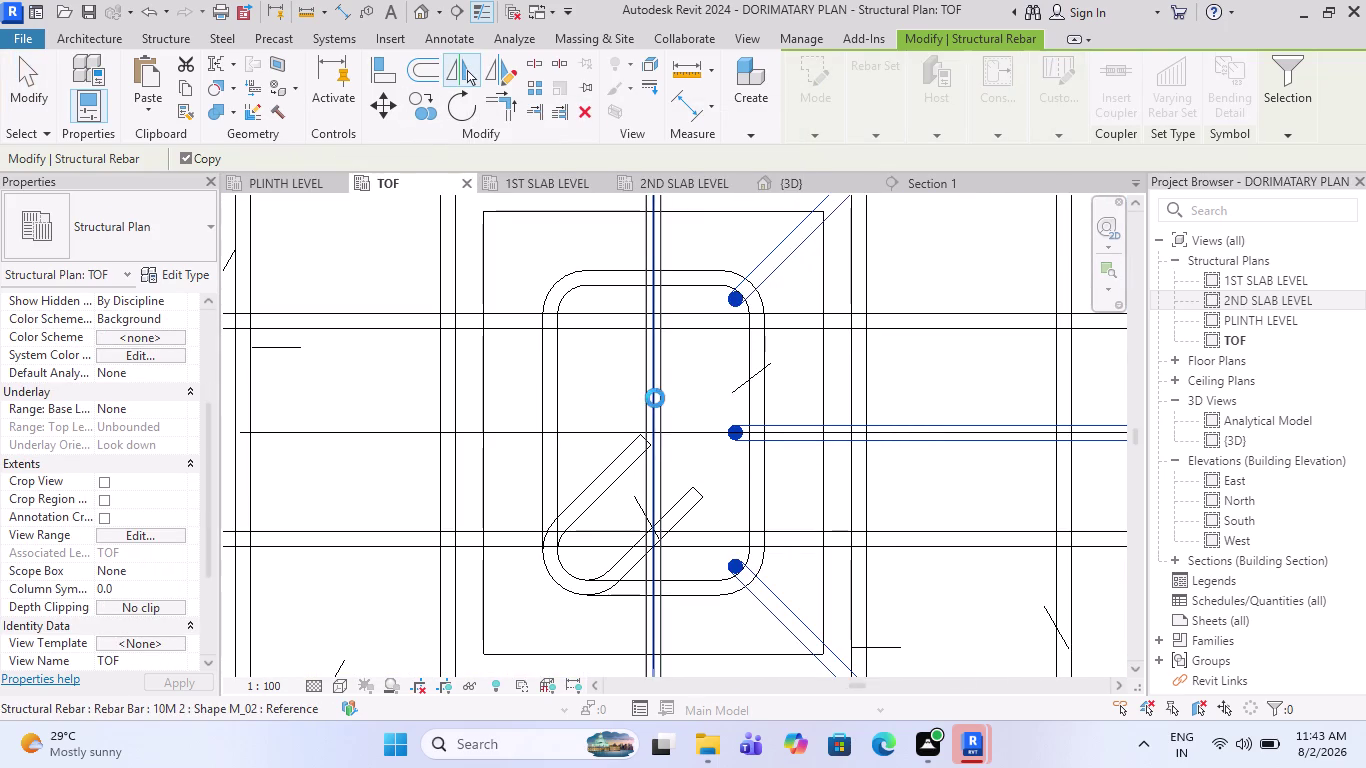
key(Escape)
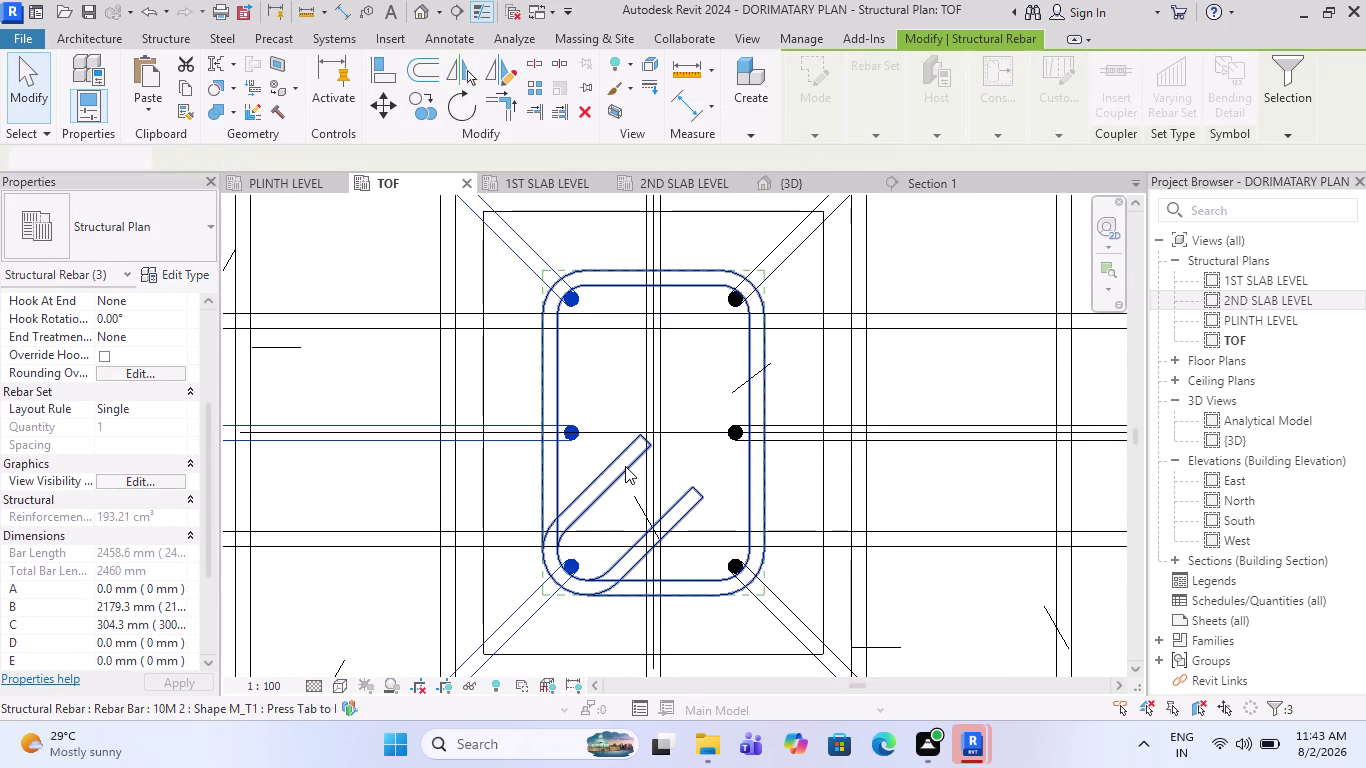
Clear the selection and switch to the {3D} view.
scroll(down, 3)
scroll(down, 3)
scroll(down, 3)
key(Escape)
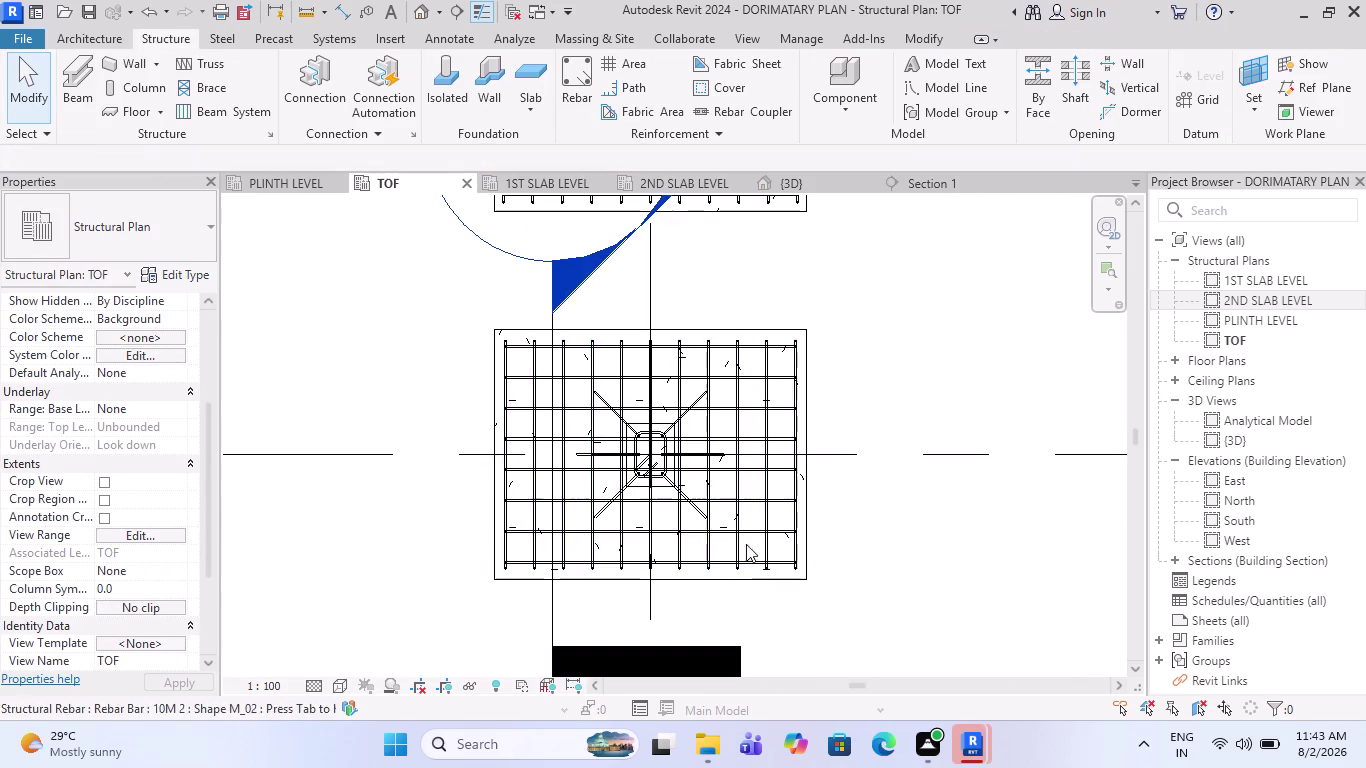
key(Escape)
scroll(down, 3)
scroll(up, 3)
scroll(up, 3)
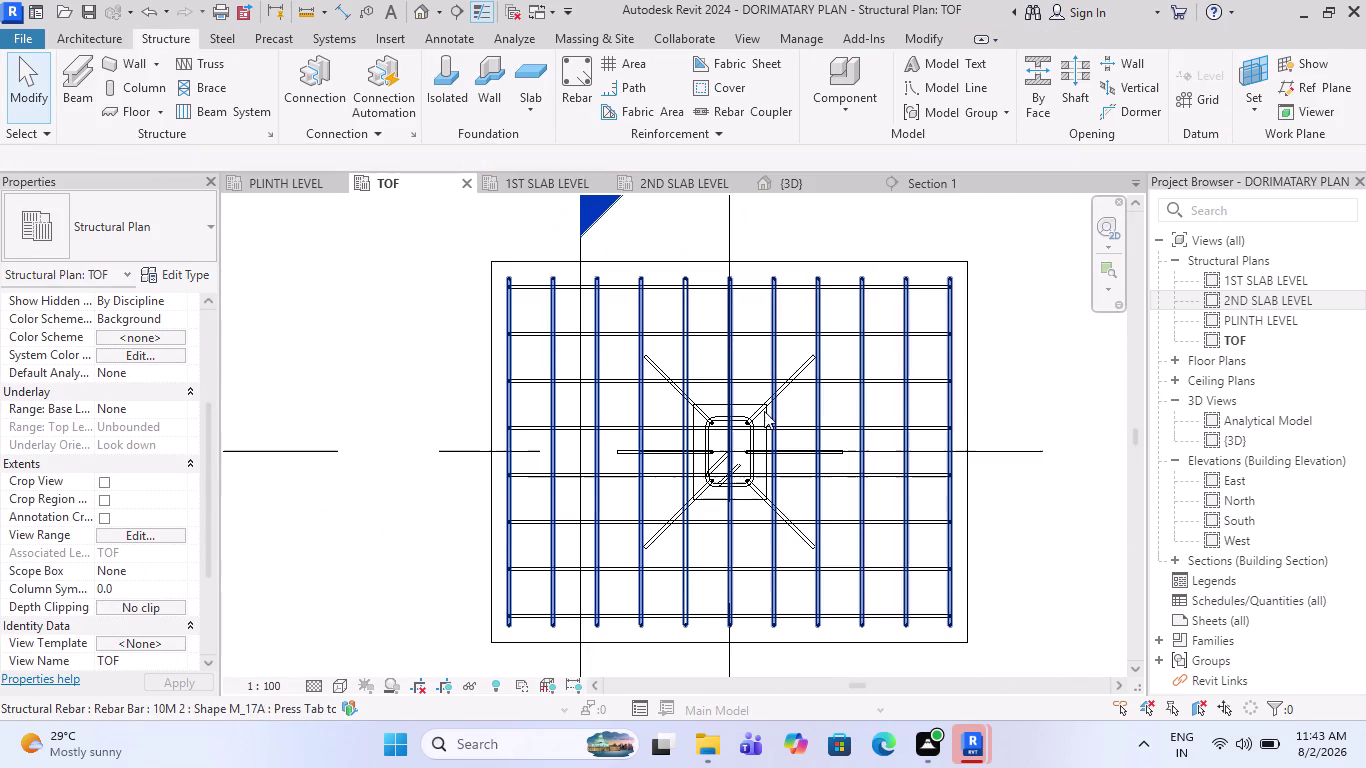
click(792, 185)
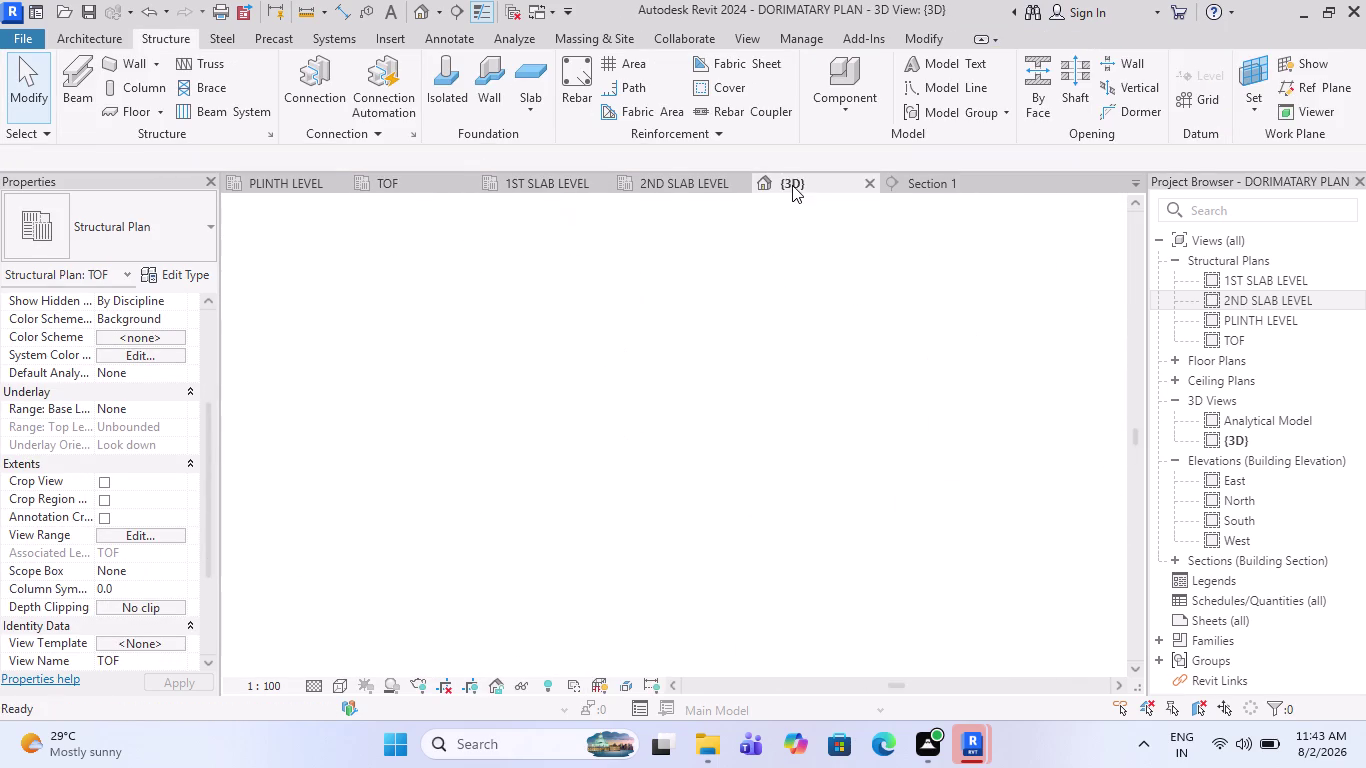
Zoom and pan over the 3D column cage and footing row, then open Section 1.
scroll(up, 3)
scroll(up, 3)
scroll(up, 3)
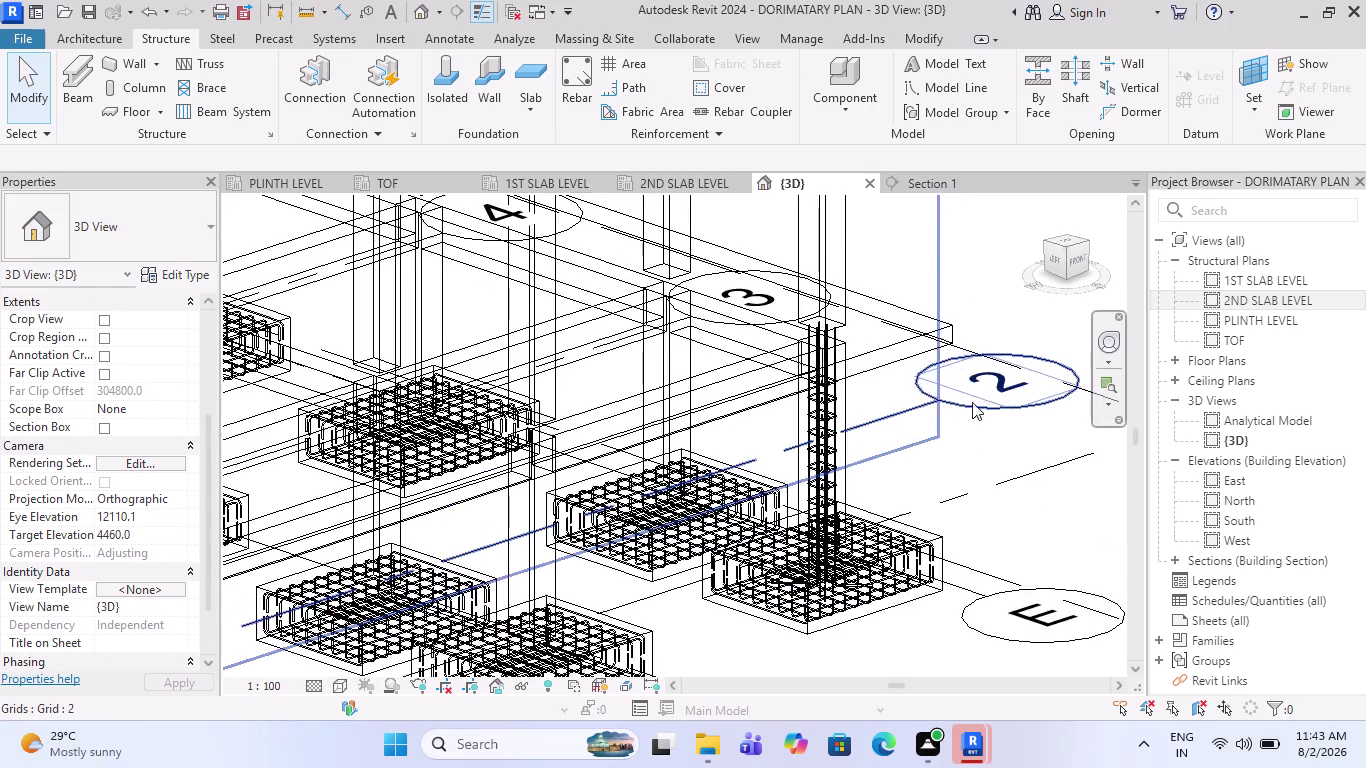
scroll(up, 3)
scroll(down, 3)
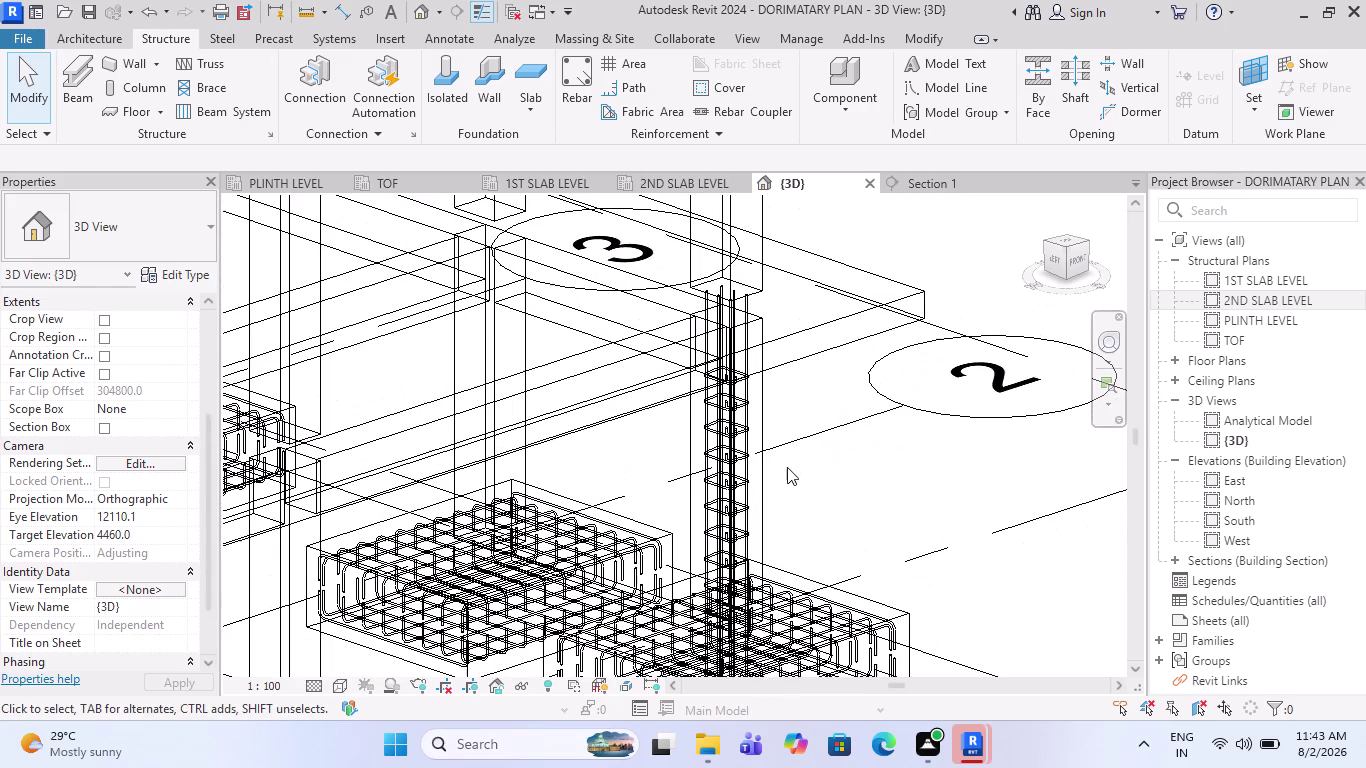
middle_drag(838, 468, 812, 462)
scroll(down, 3)
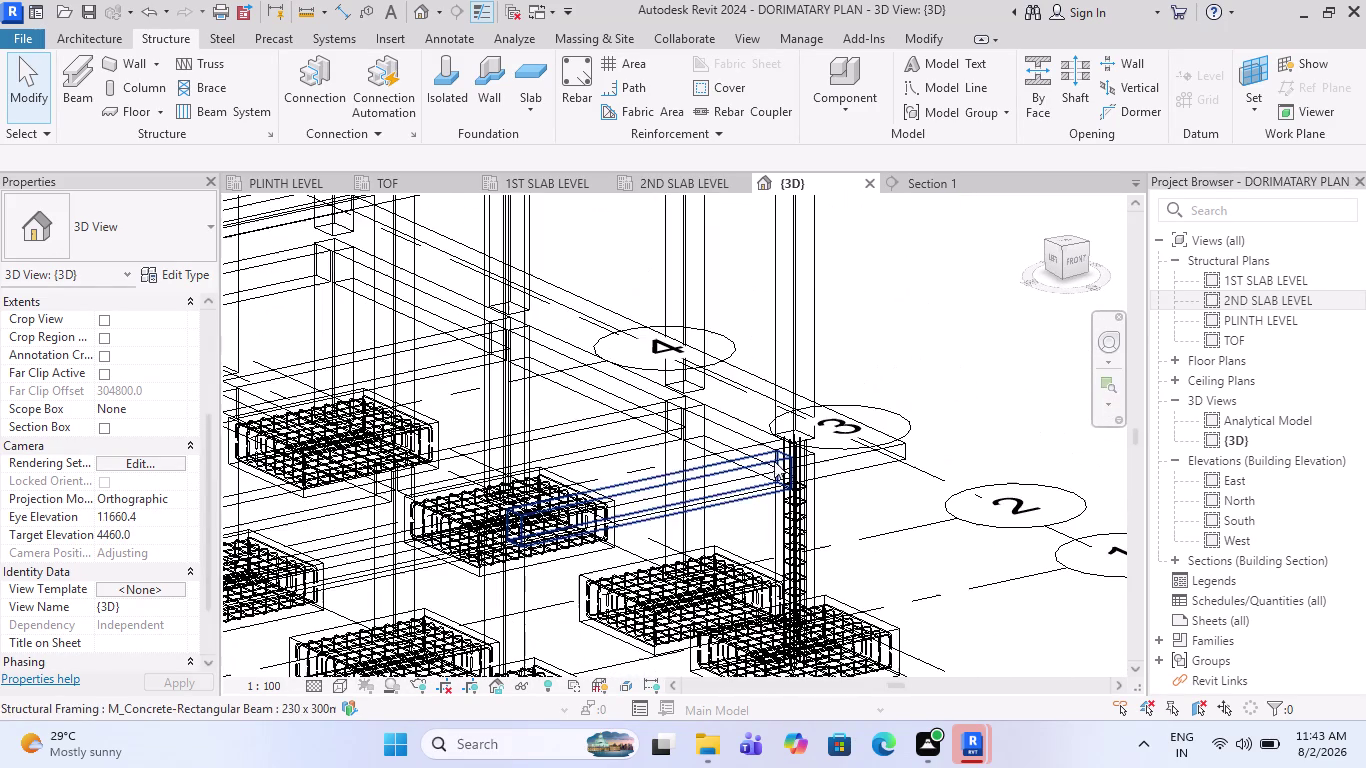
middle_drag(900, 493, 857, 464)
scroll(down, 3)
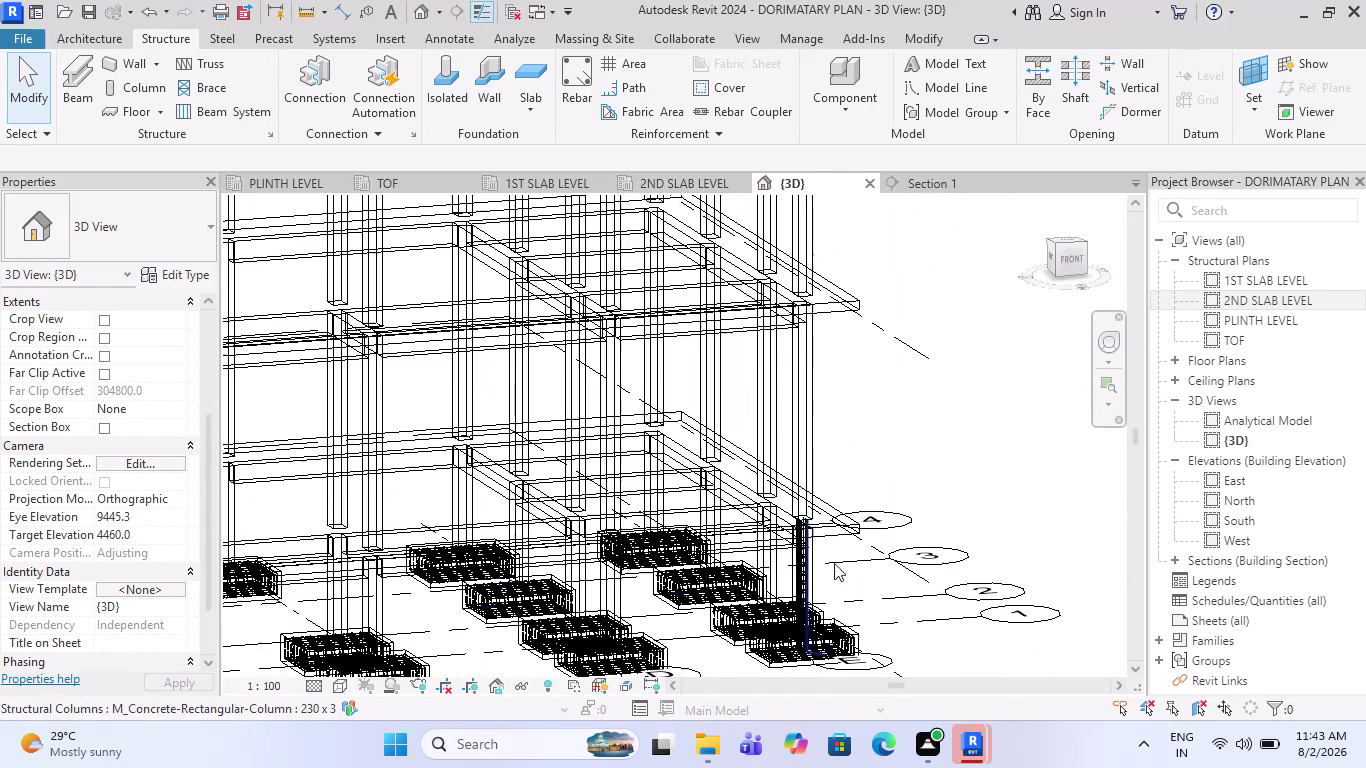
scroll(up, 3)
scroll(up, 3)
scroll(up, 3)
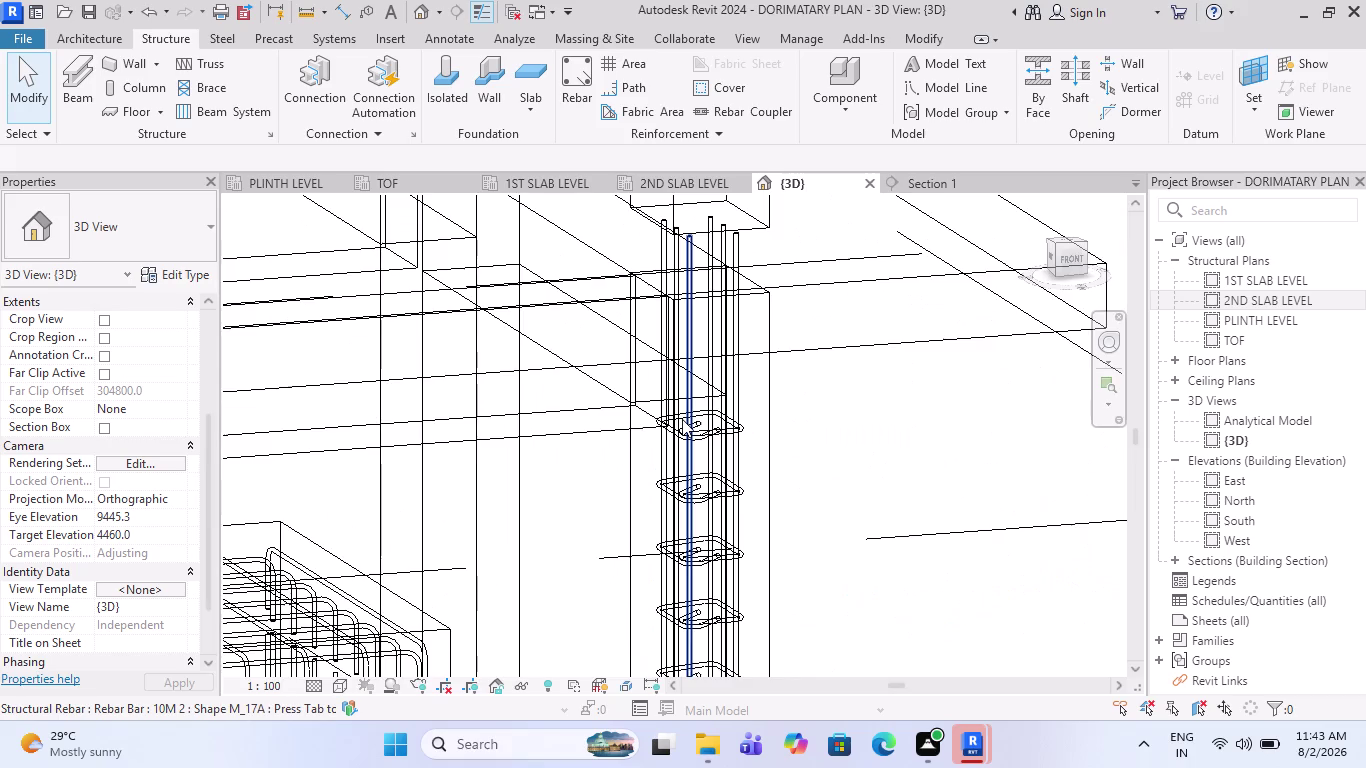
scroll(up, 3)
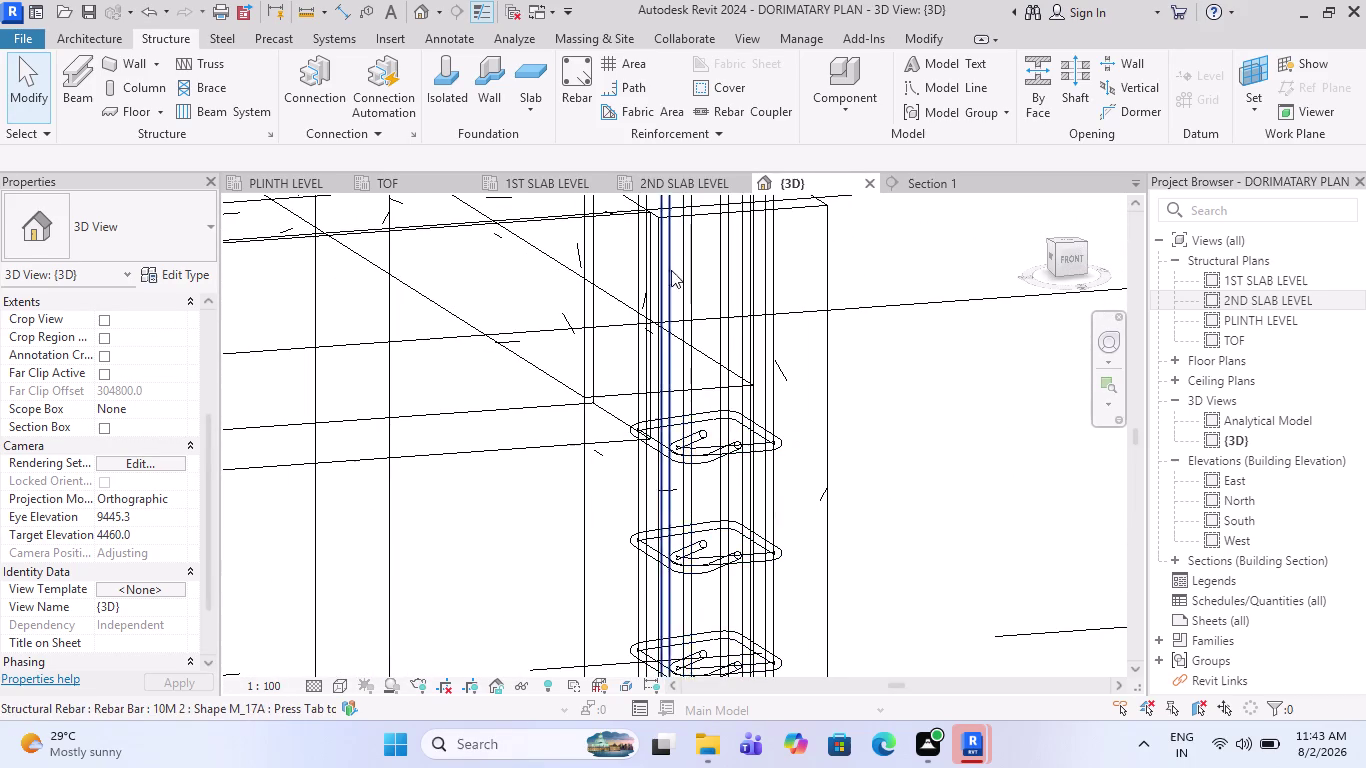
click(894, 185)
Drag the column tie set's top grip into the plinth beam, making 12 ties.
scroll(down, 3)
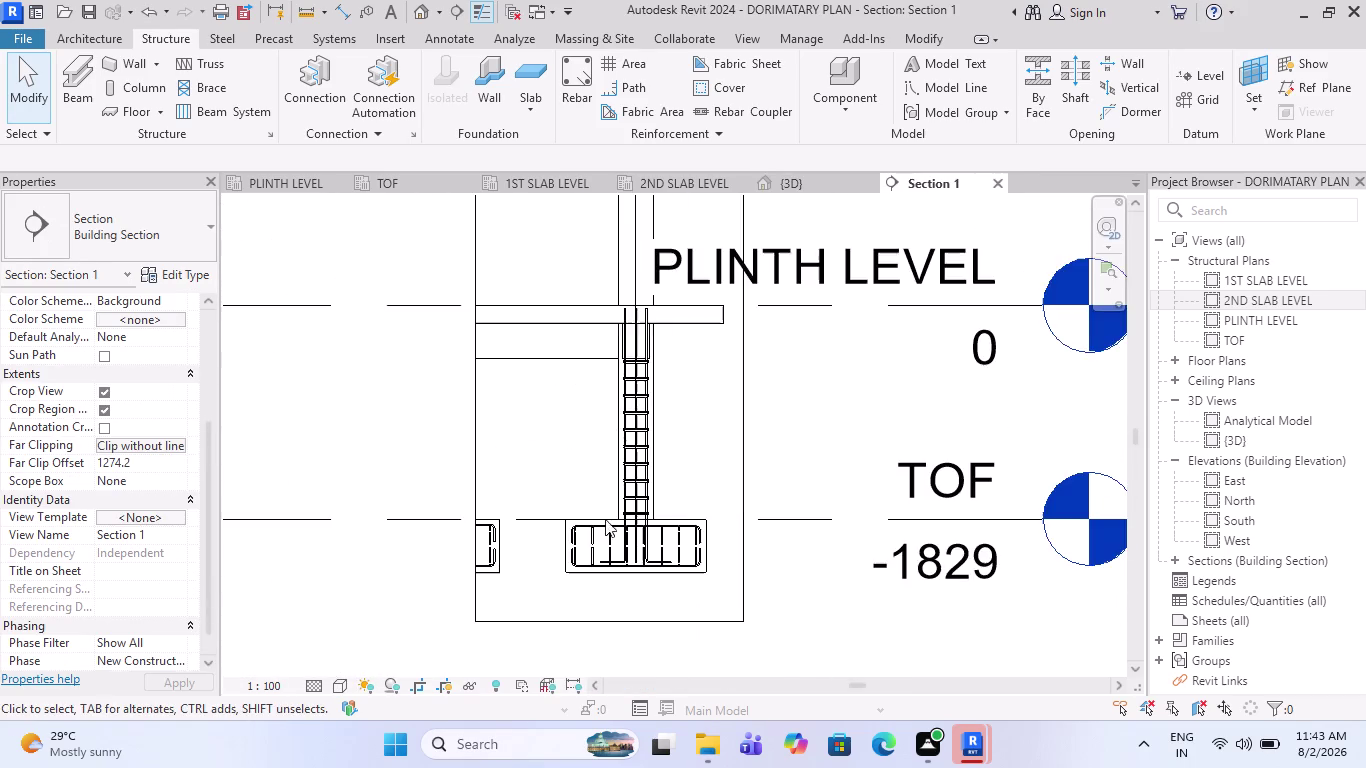
scroll(up, 3)
scroll(up, 3)
click(660, 420)
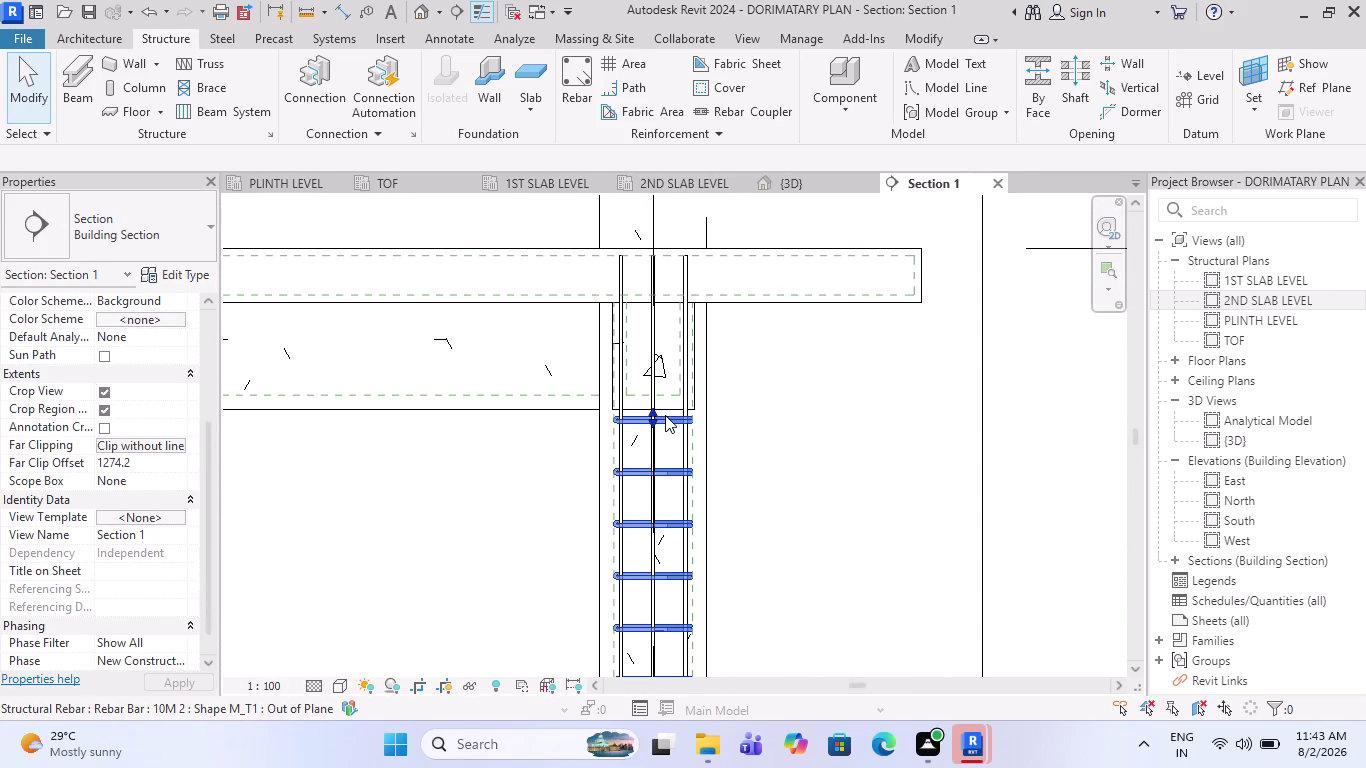
scroll(up, 3)
scroll(up, 3)
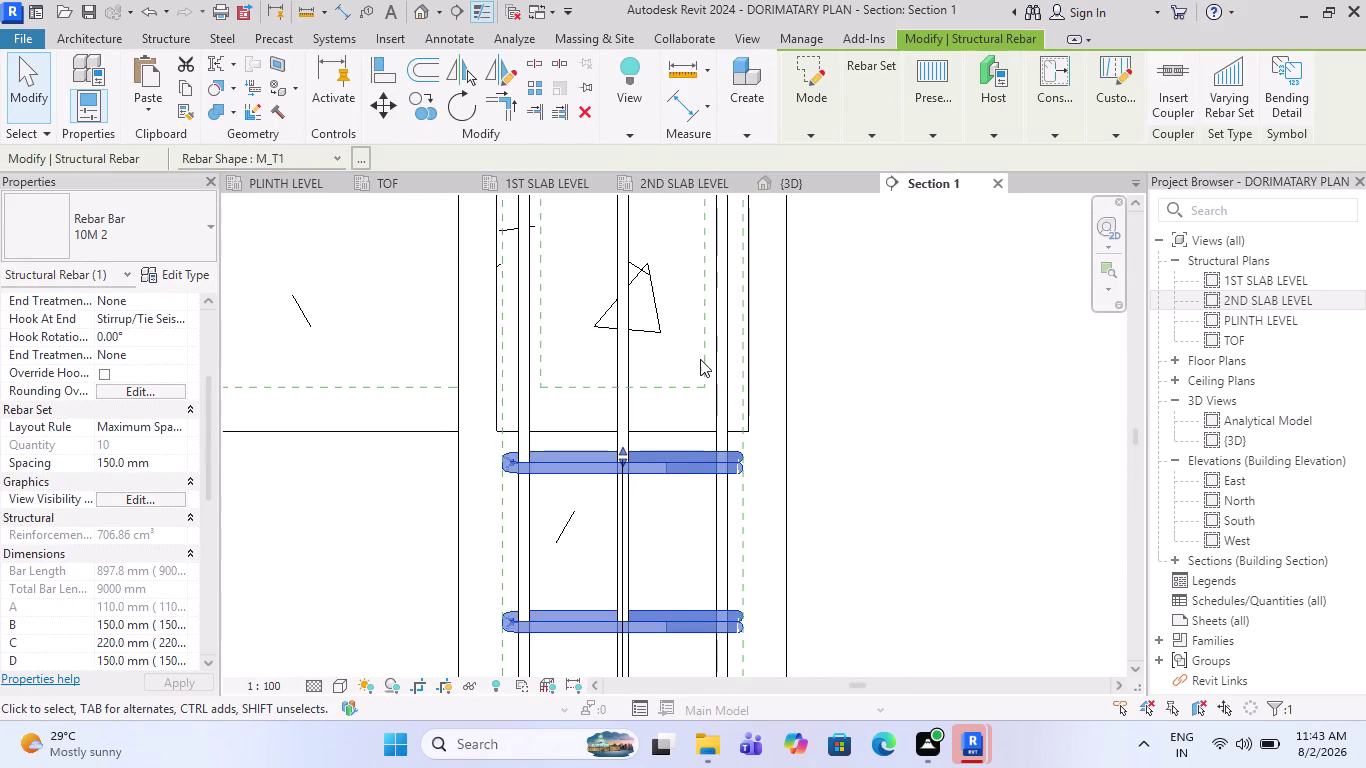
scroll(down, 3)
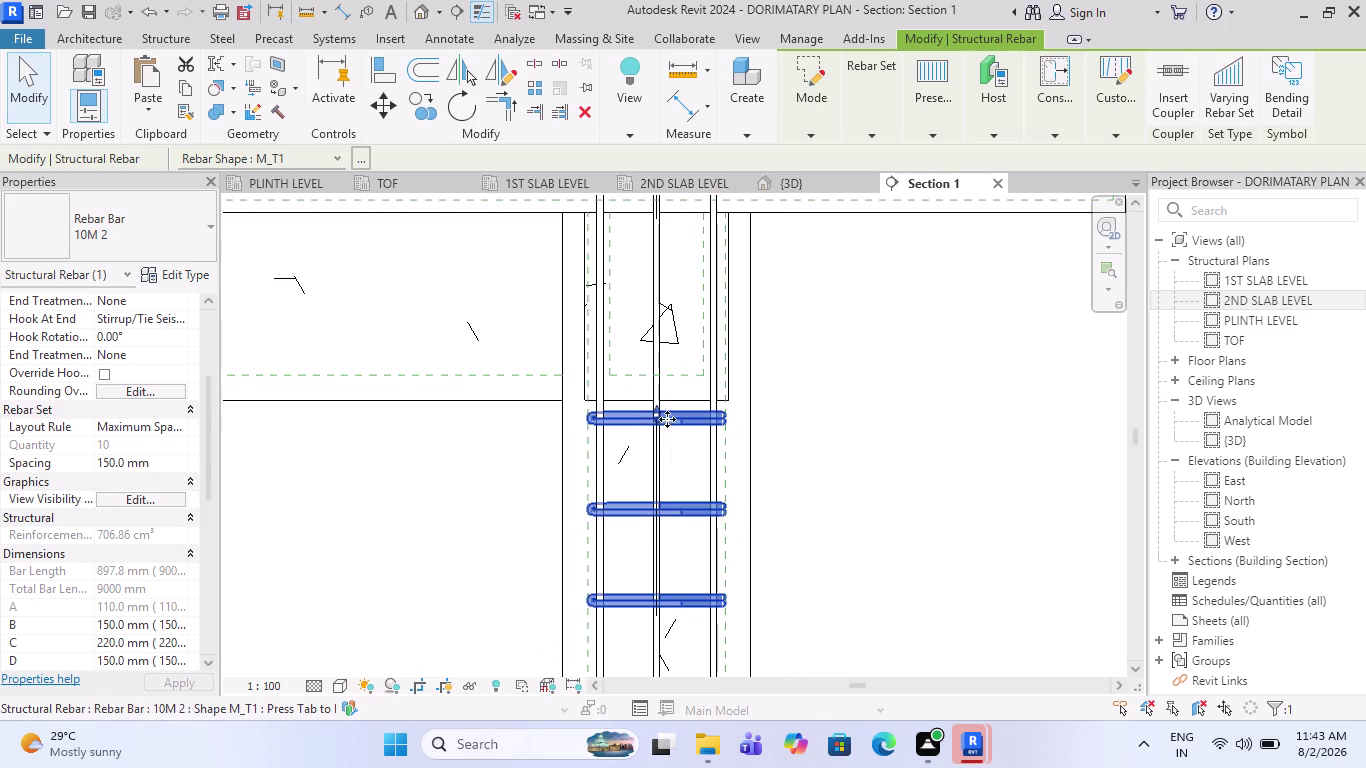
drag(661, 407, 699, 239)
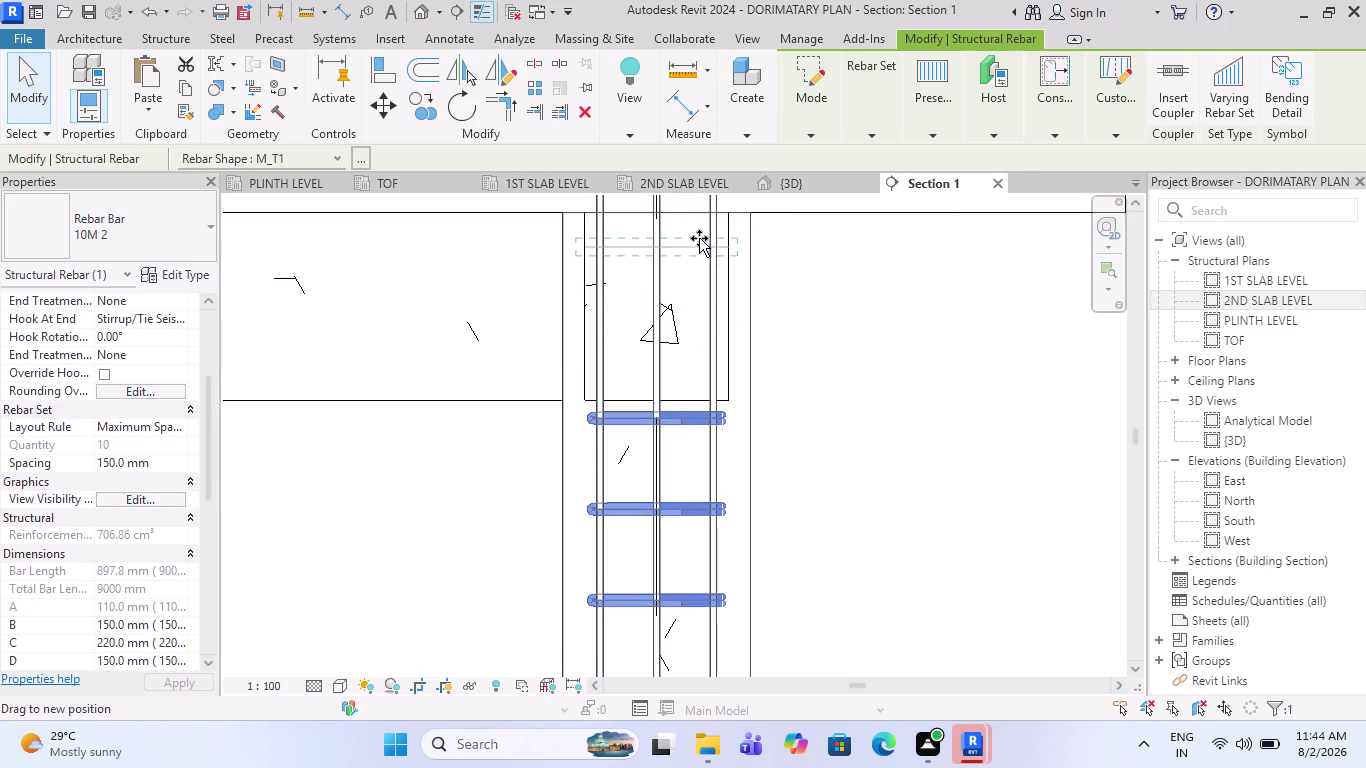
drag(699, 239, 699, 231)
scroll(down, 3)
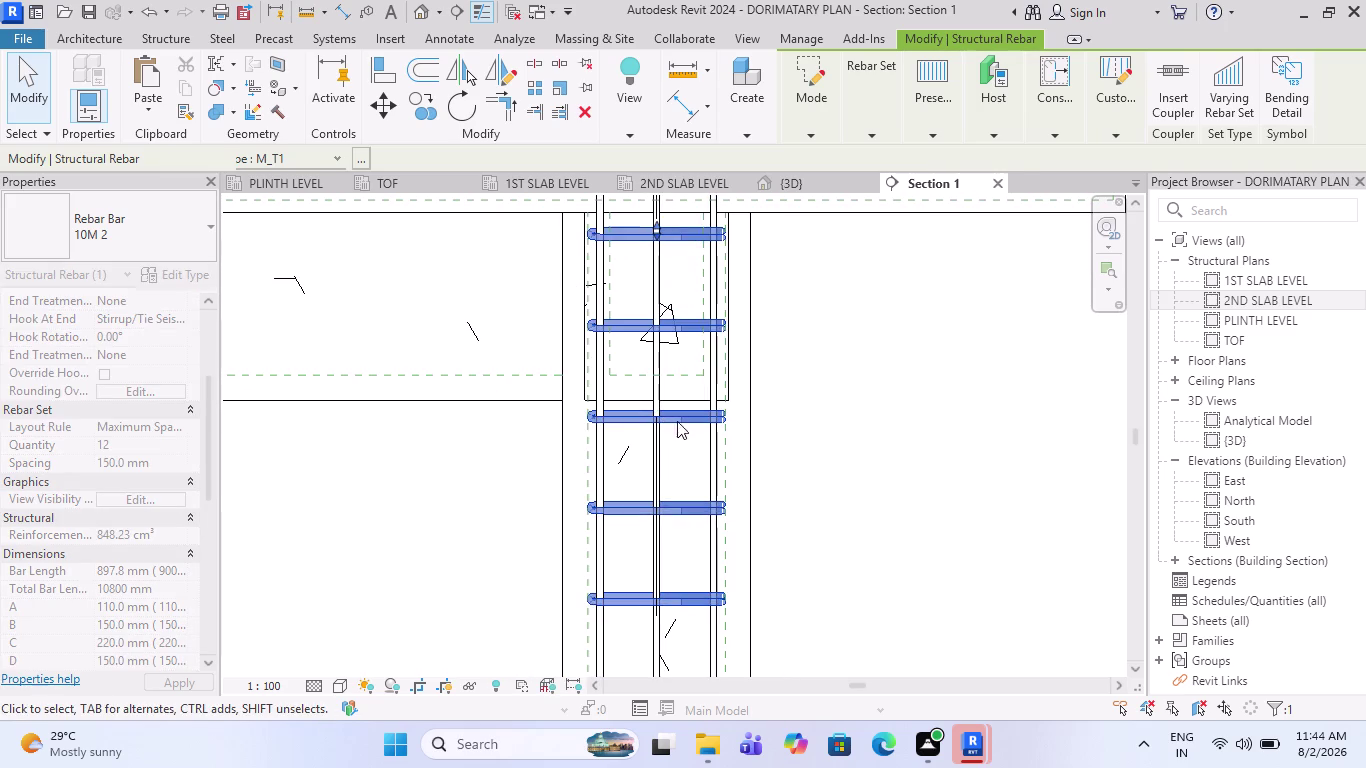
scroll(down, 3)
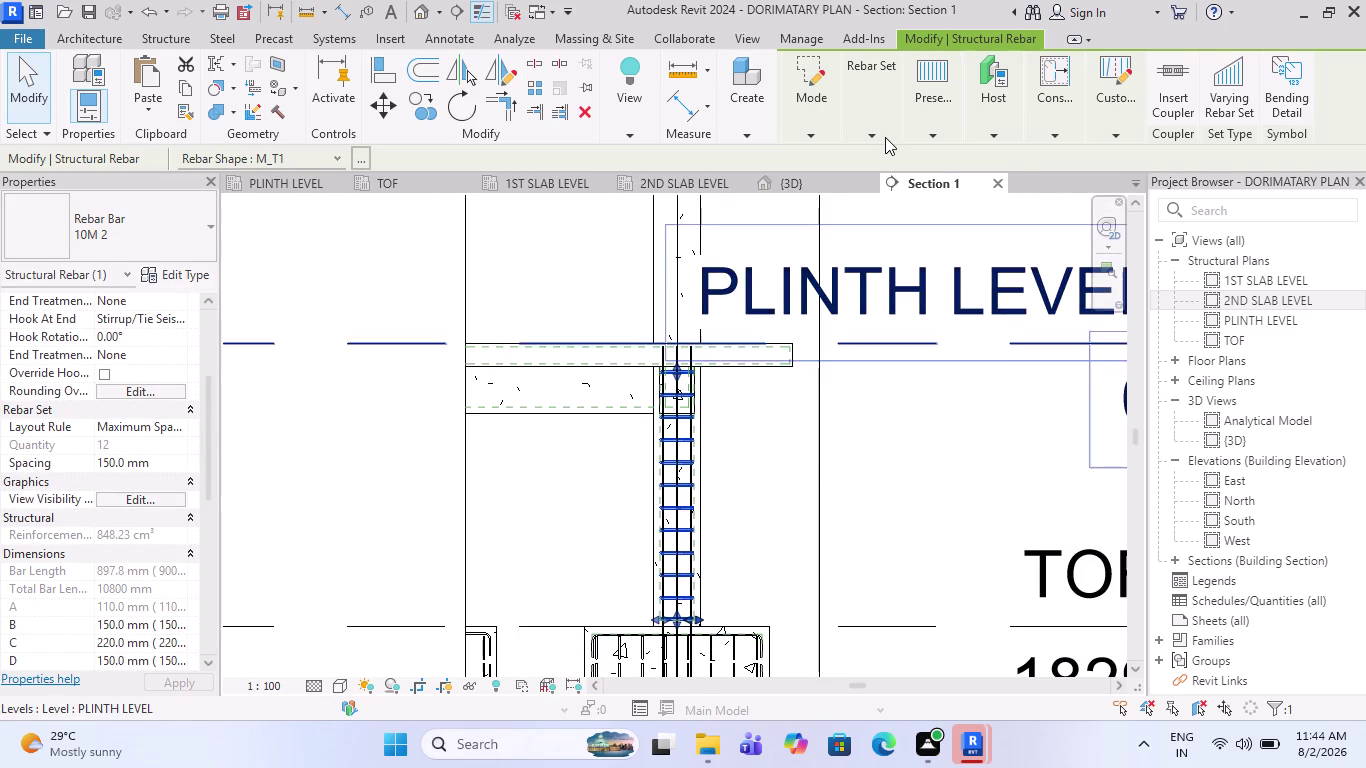
scroll(up, 3)
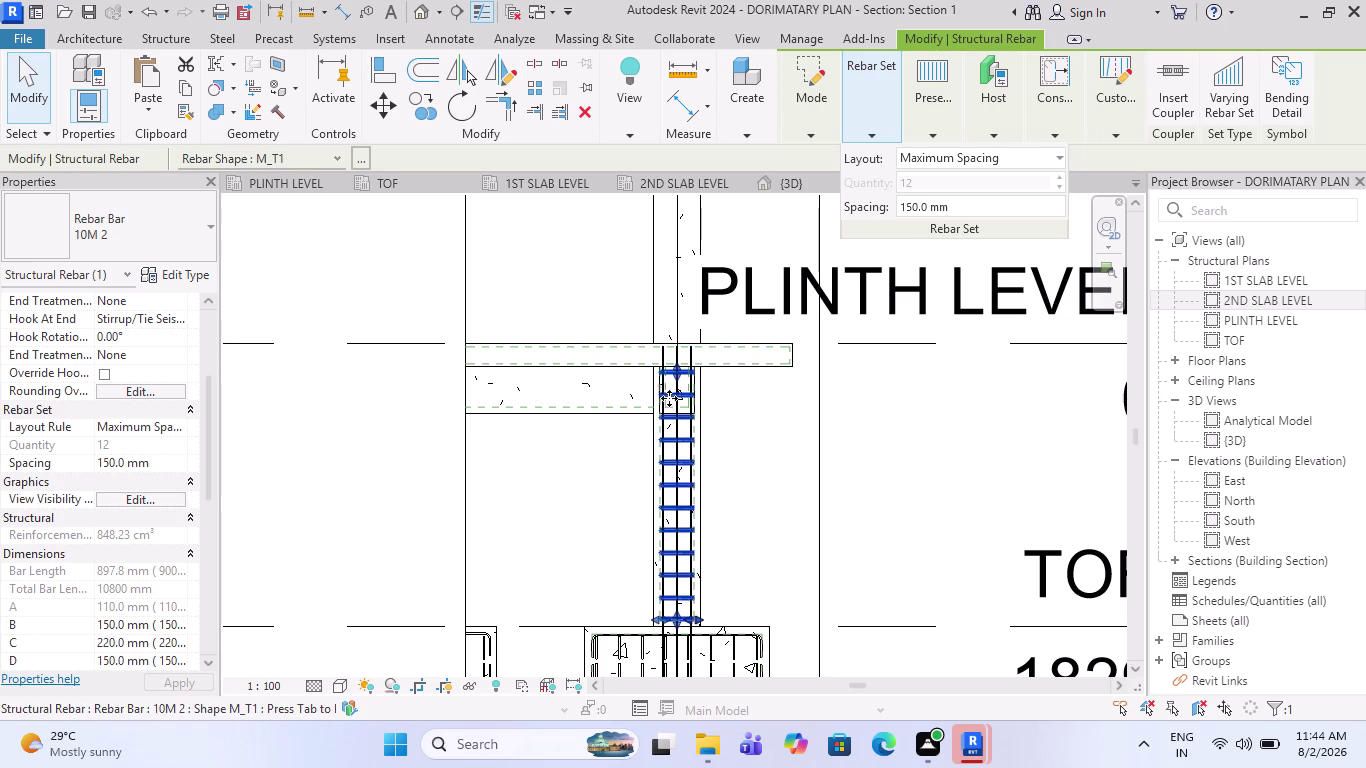
scroll(up, 3)
scroll(up, 3)
key(Escape)
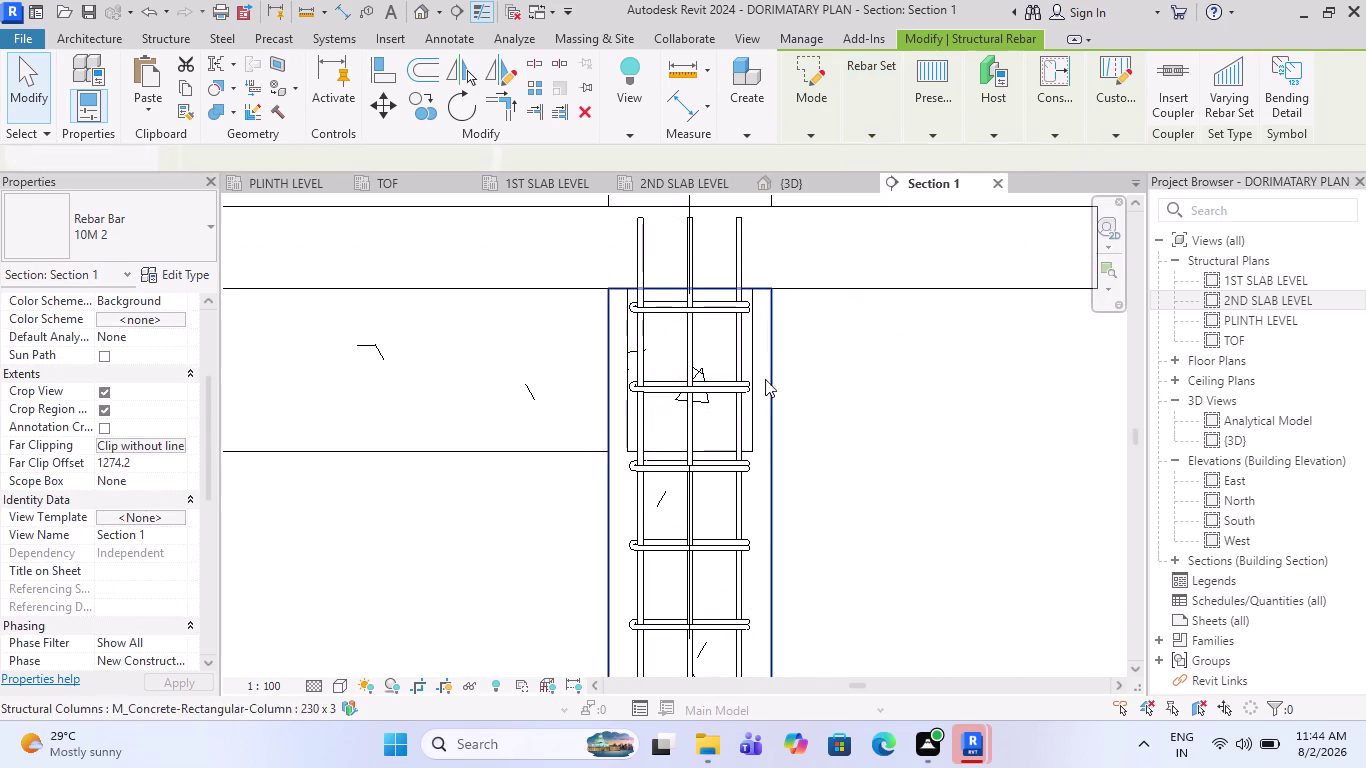
Select the plinth beam in Section 1 to check its properties, then deselect it.
scroll(down, 3)
scroll(down, 3)
scroll(up, 3)
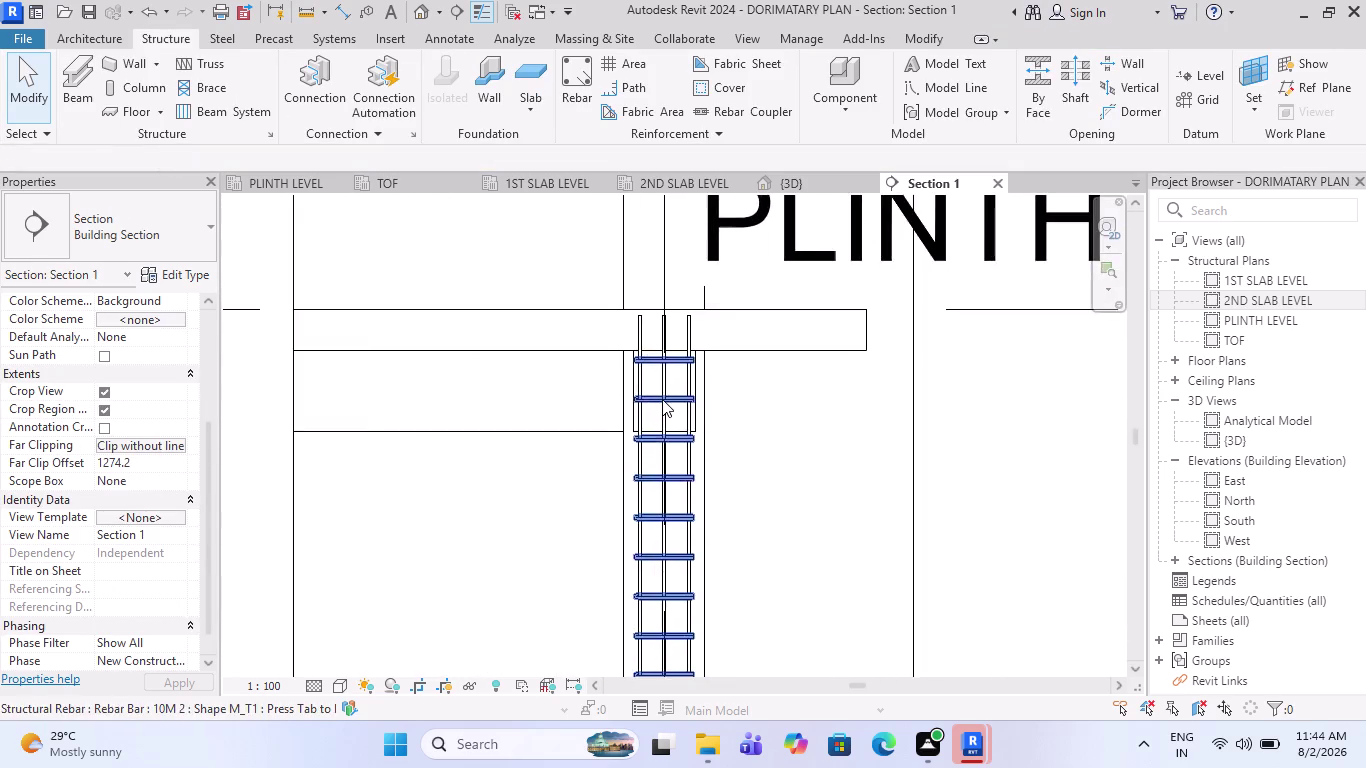
scroll(up, 3)
click(617, 427)
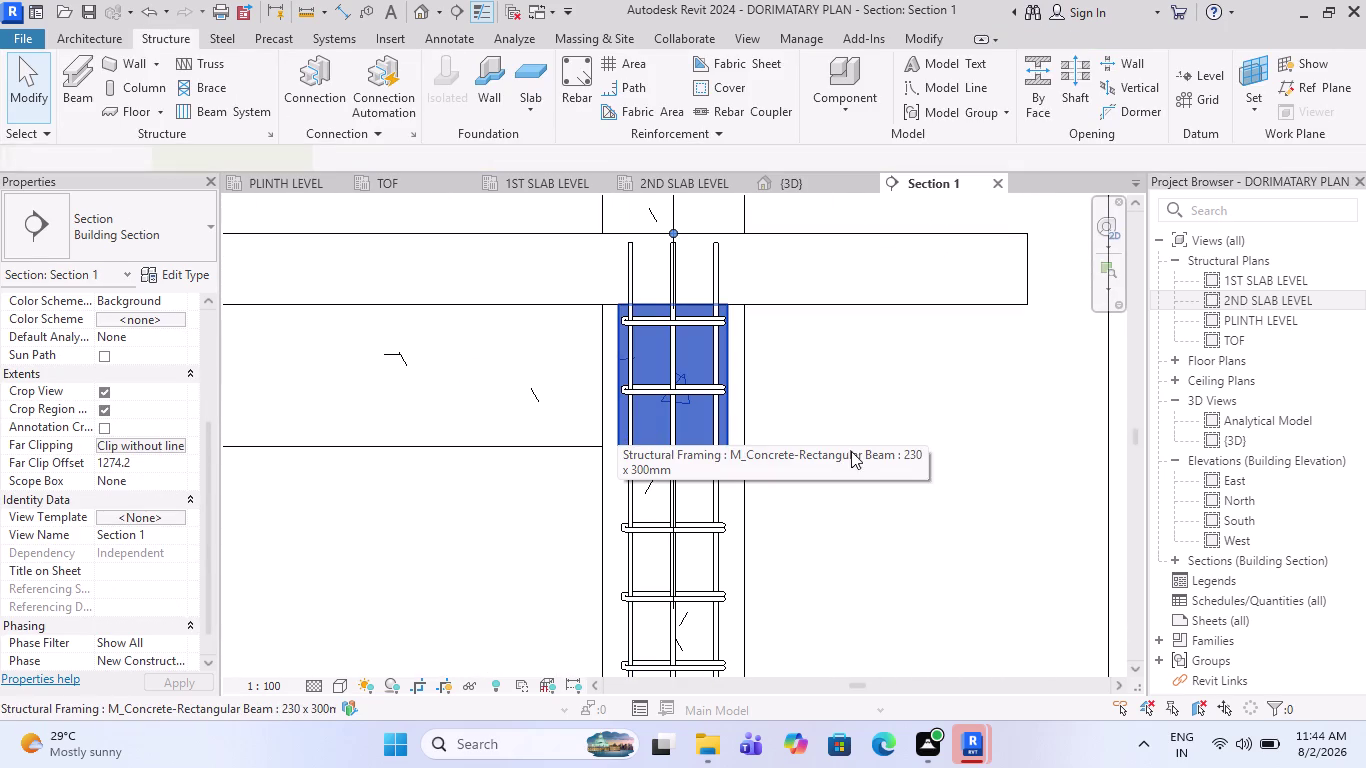
scroll(down, 3)
scroll(down, 3)
scroll(down, 3)
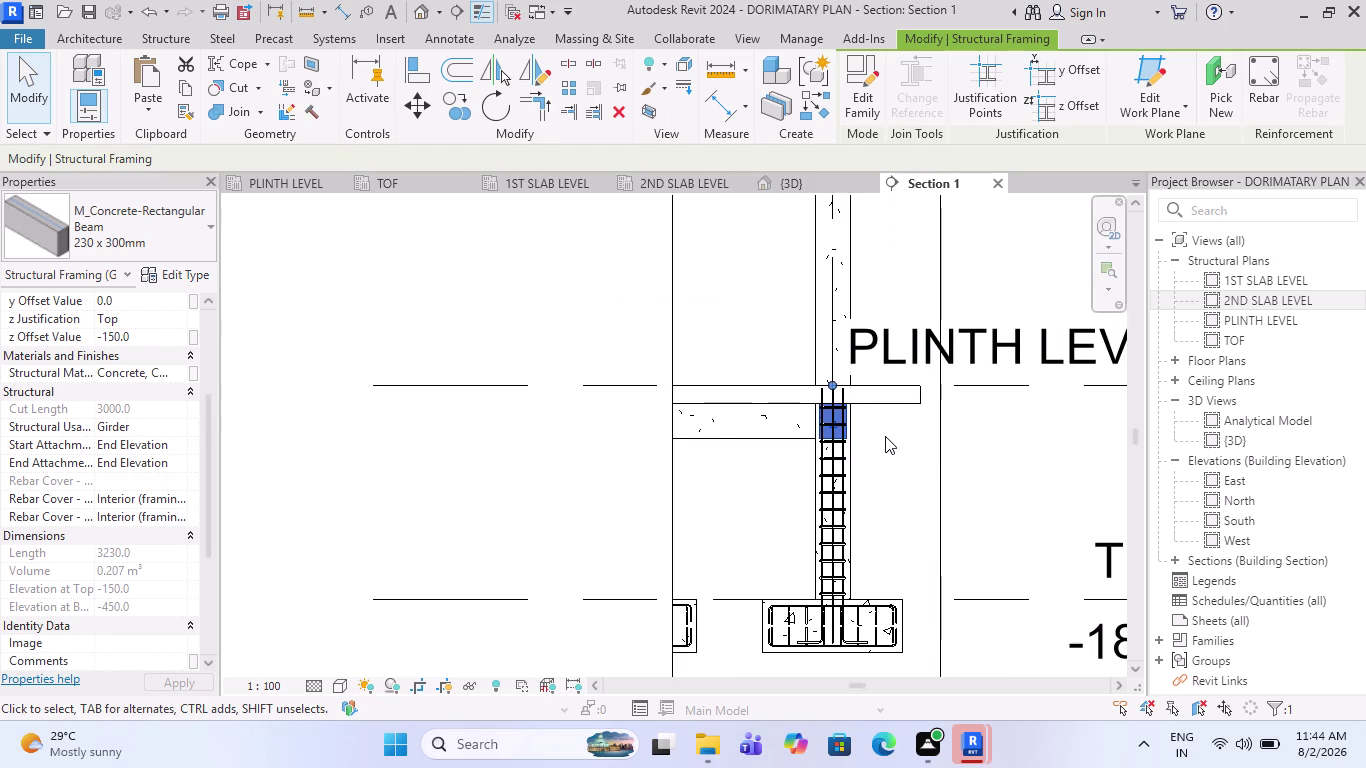
key(Escape)
Zoom around the footing rebar, then return to the TOF plan.
scroll(up, 3)
scroll(up, 3)
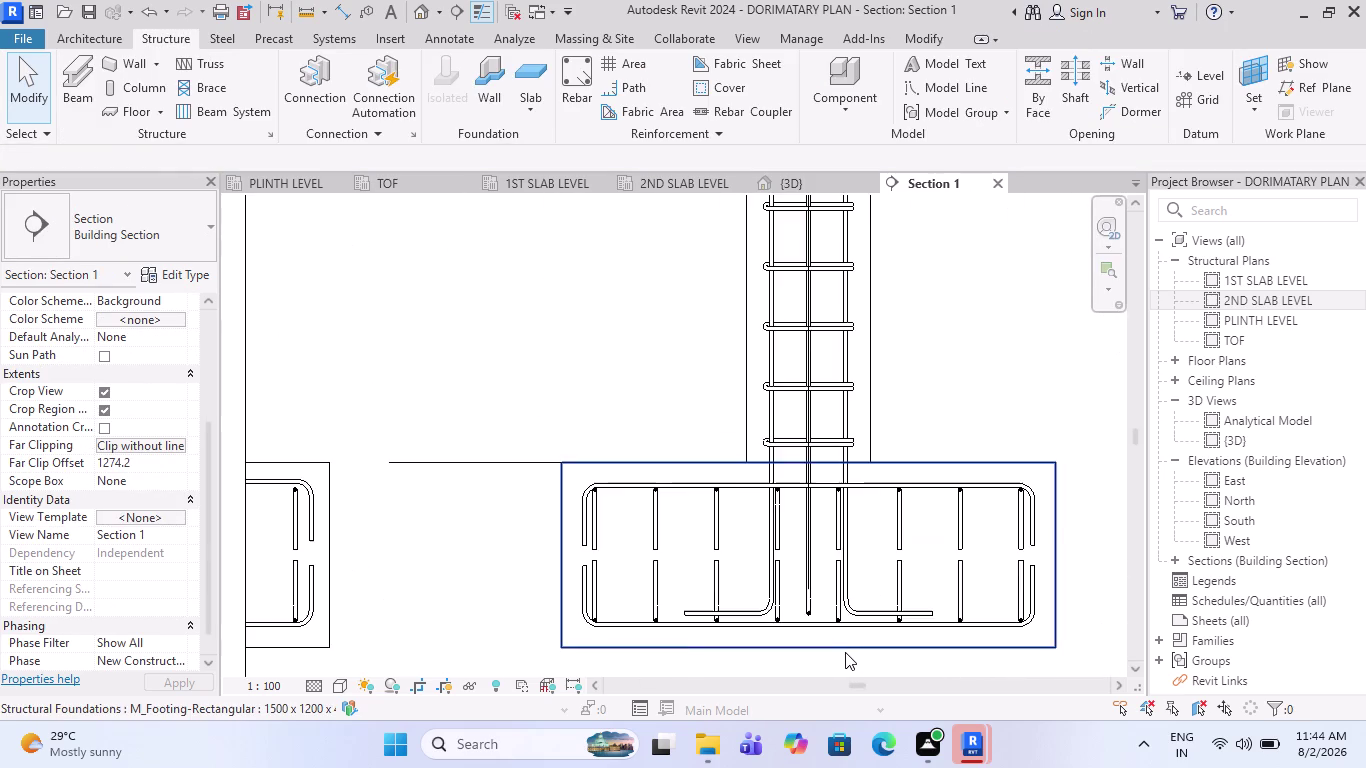
scroll(up, 3)
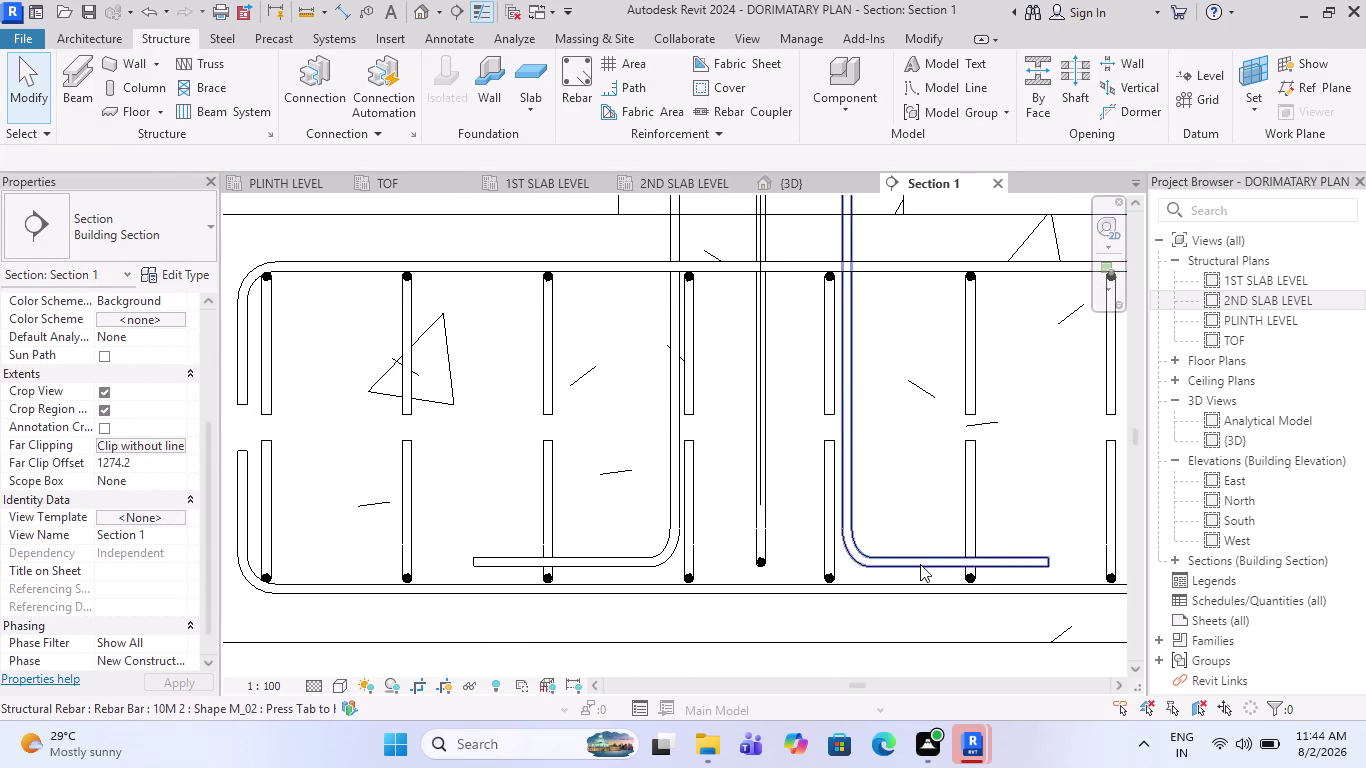
scroll(down, 3)
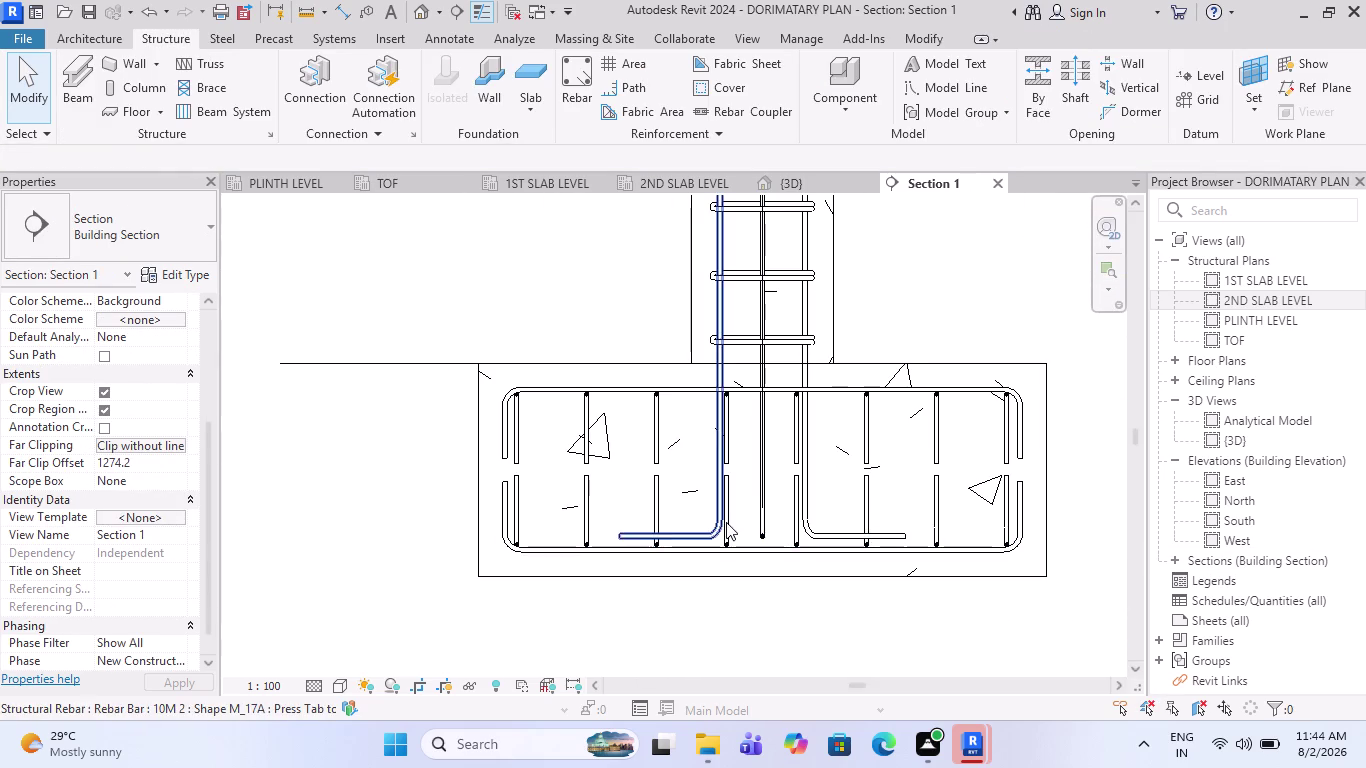
scroll(up, 3)
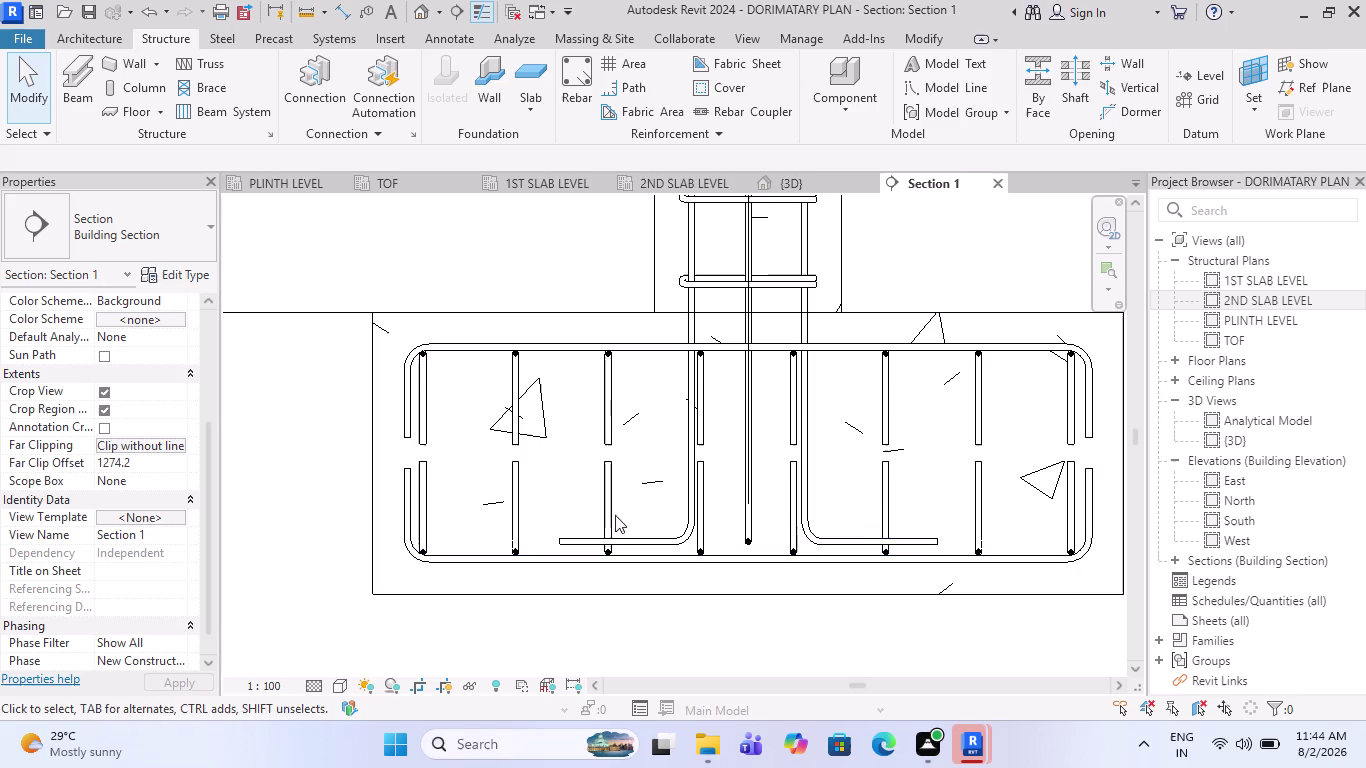
scroll(down, 3)
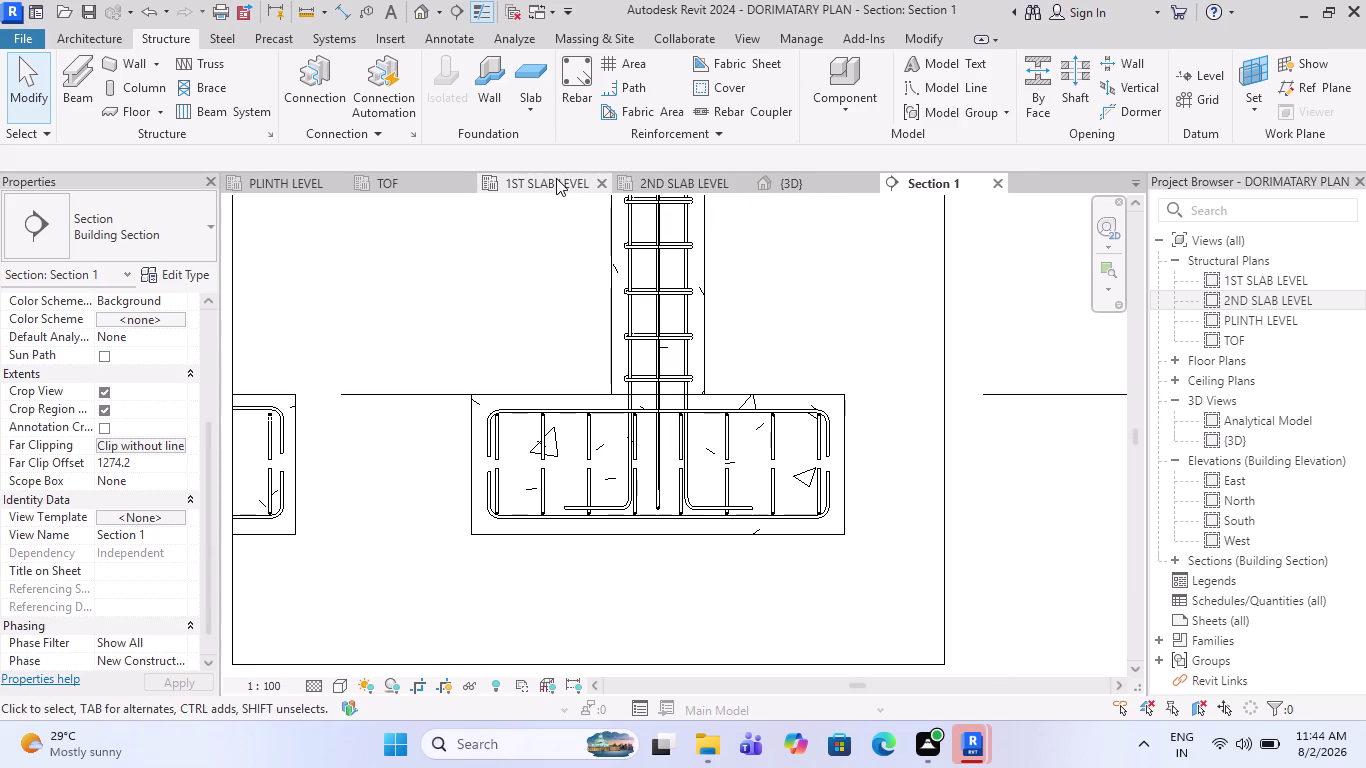
click(397, 176)
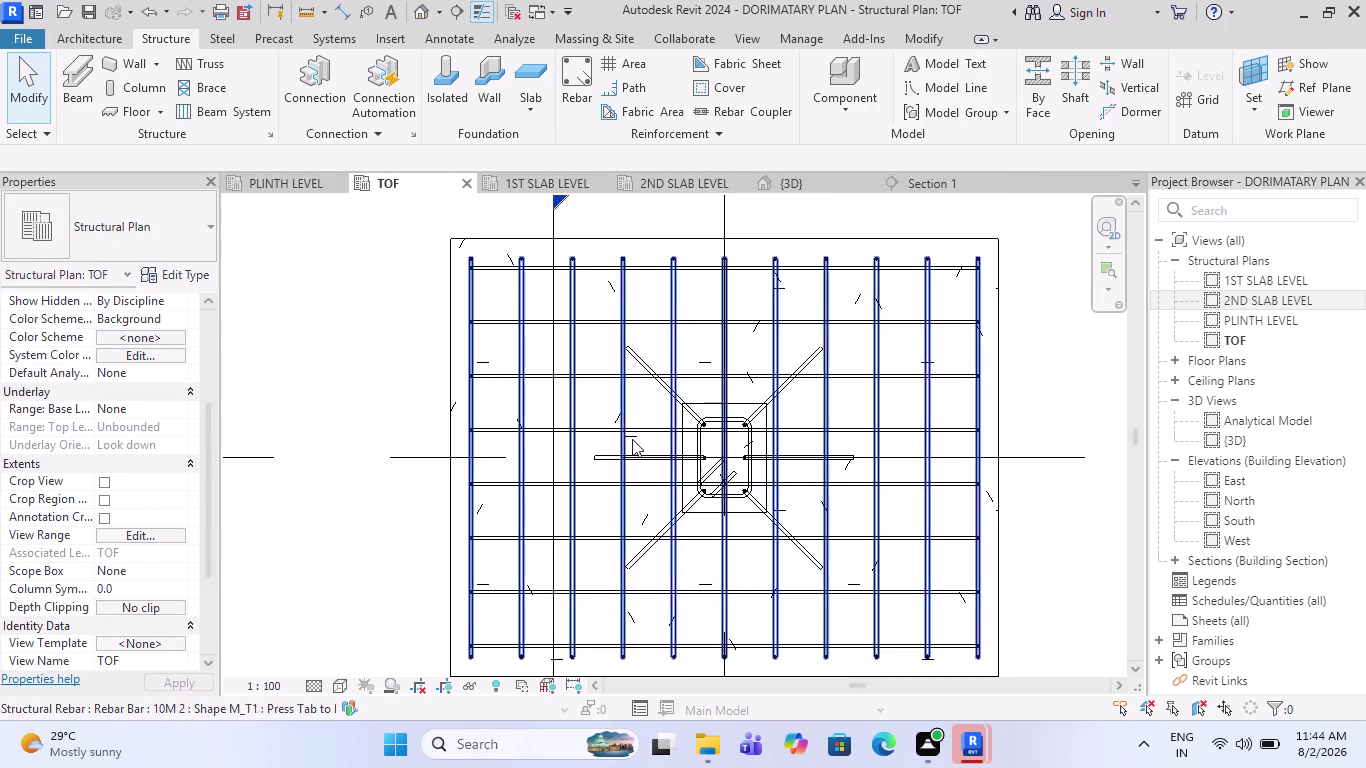
Select the column at the centre of the footing in the TOF plan.
scroll(down, 3)
scroll(down, 3)
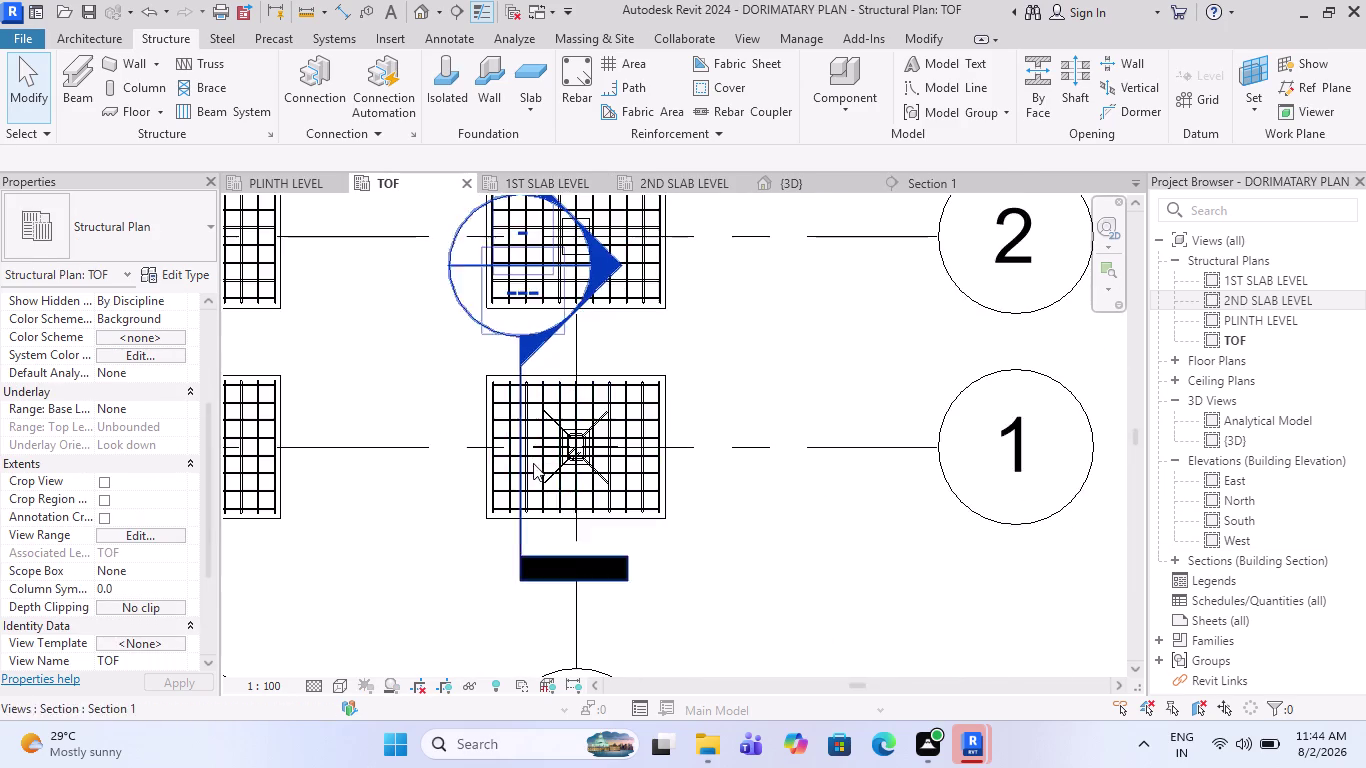
scroll(up, 3)
scroll(up, 3)
scroll(up, 3)
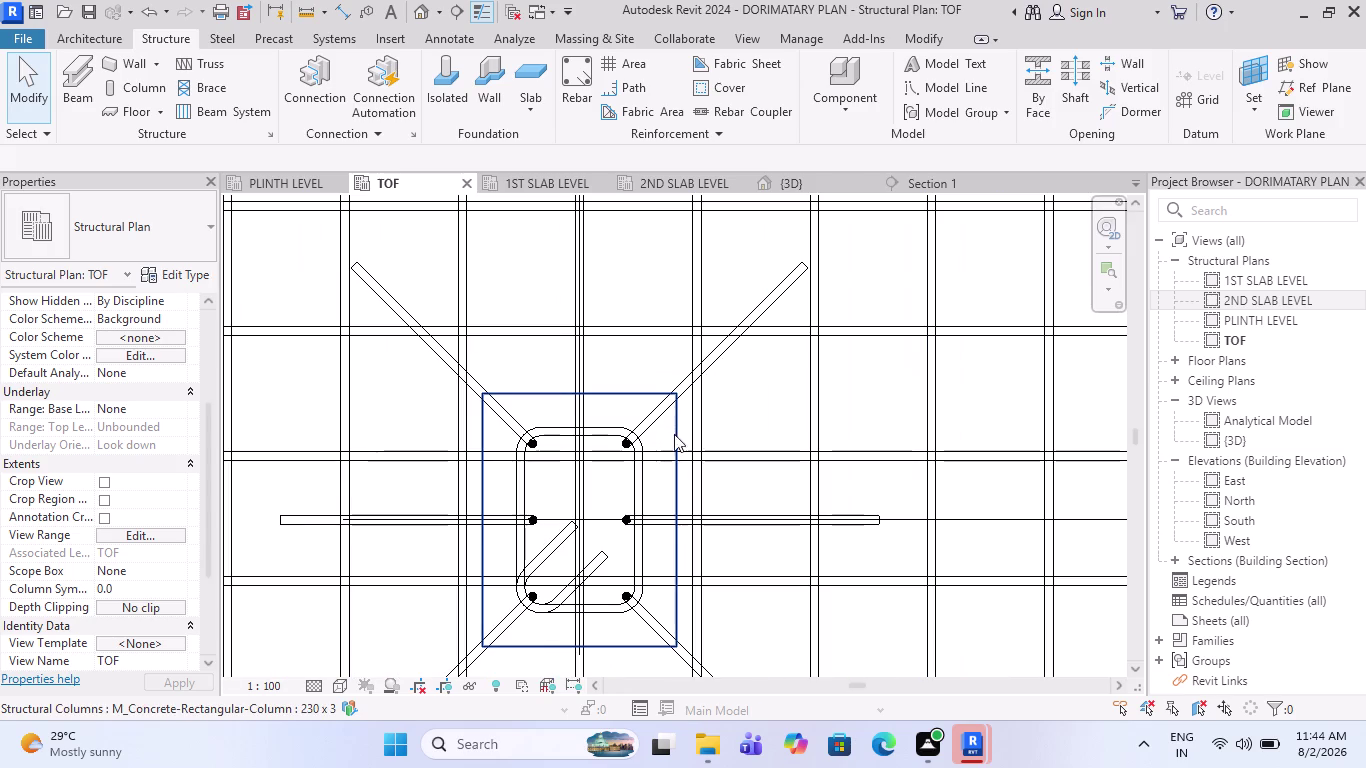
click(672, 434)
scroll(down, 3)
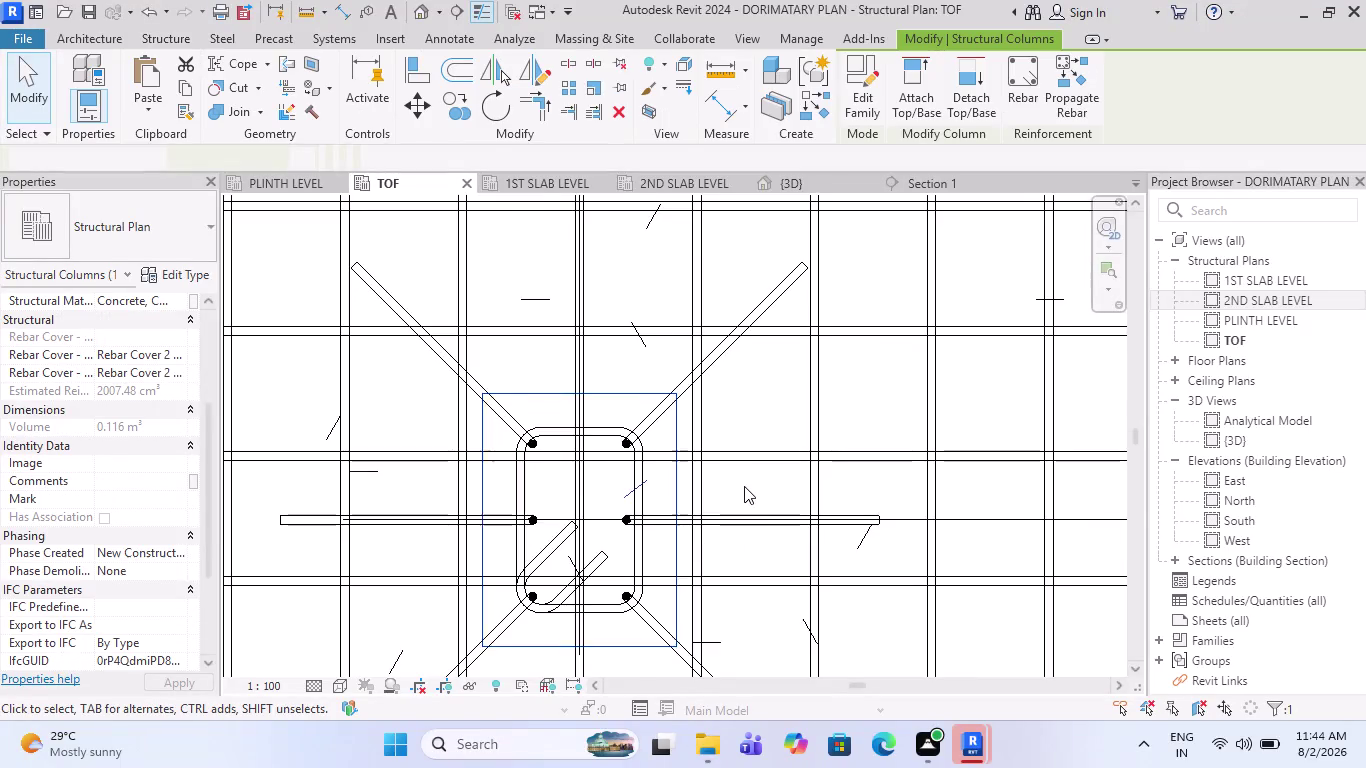
scroll(down, 3)
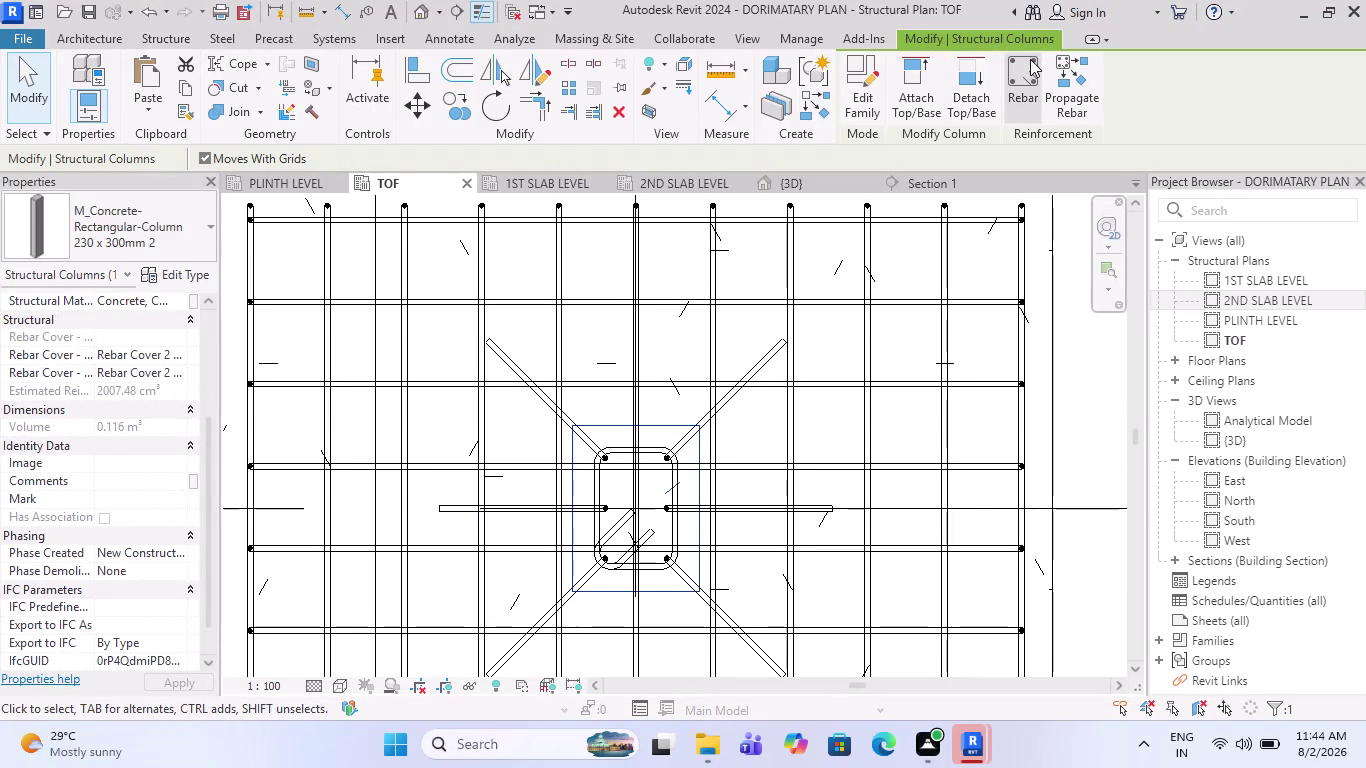
Propagate the column's rebar, window-selecting all other columns as destination hosts.
click(1065, 80)
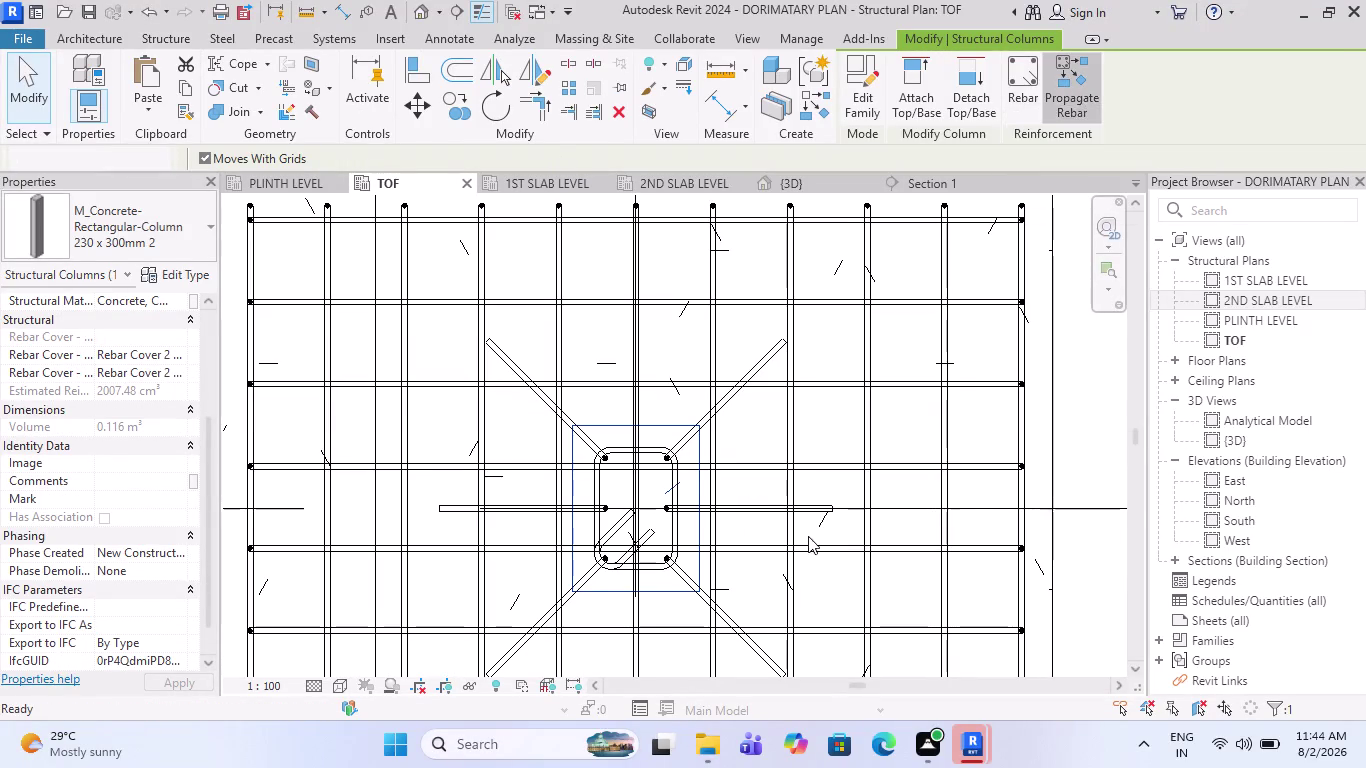
scroll(down, 3)
scroll(down, 3)
scroll(down, 3)
scroll(down, 3)
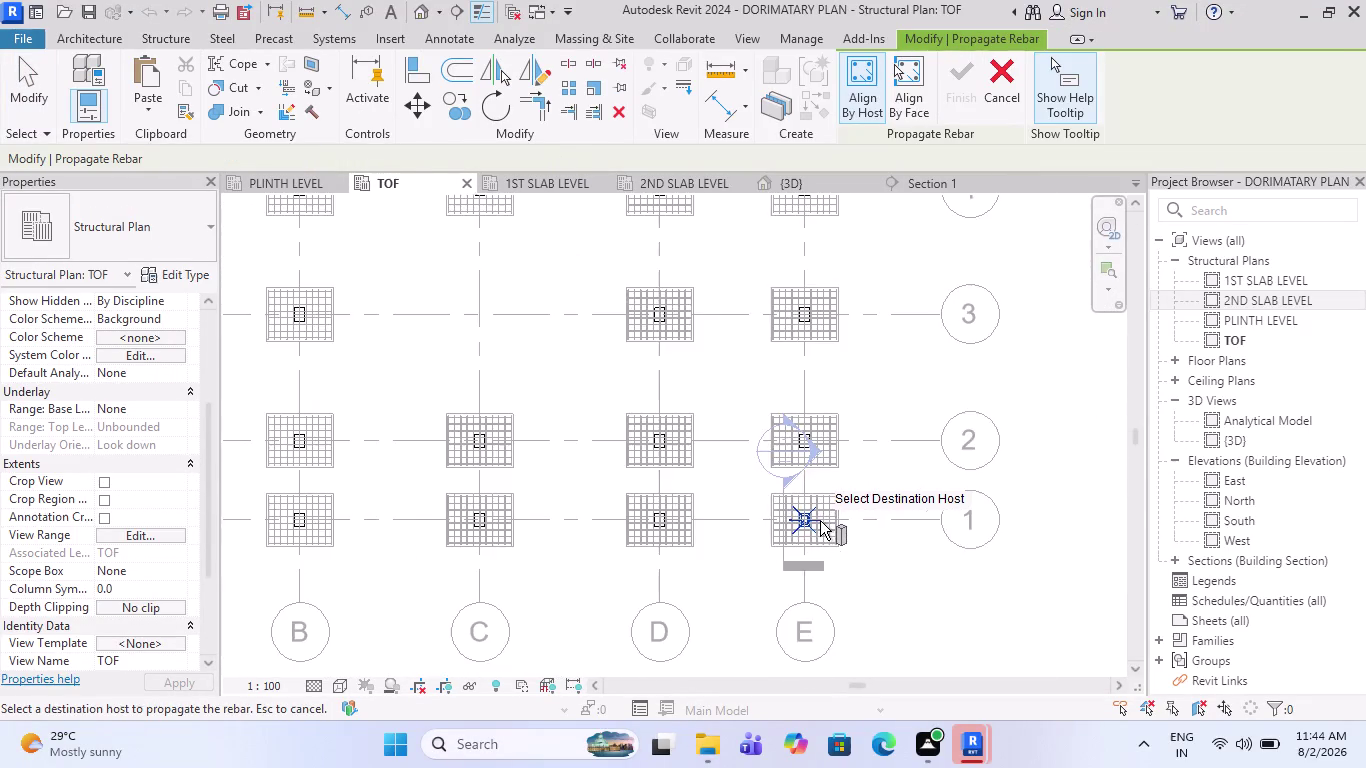
scroll(down, 3)
drag(871, 553, 515, 355)
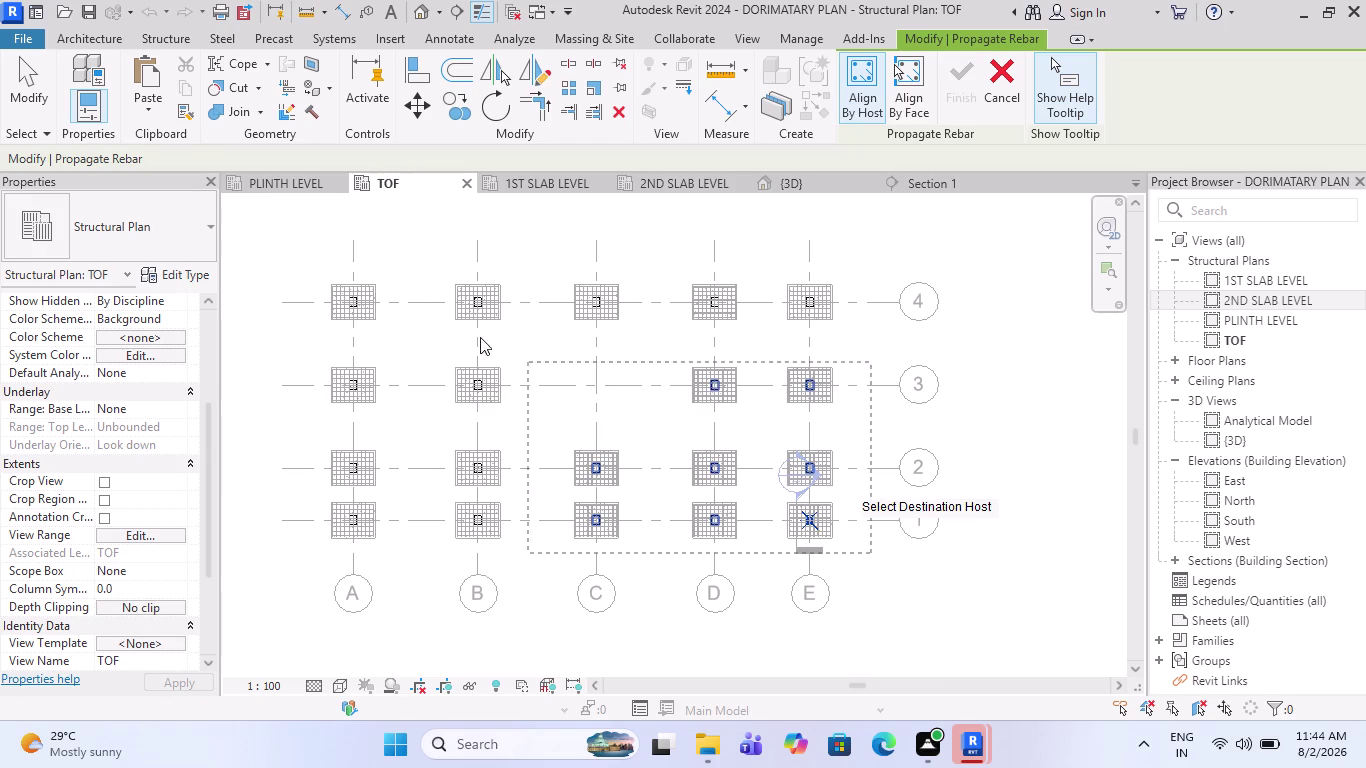
drag(515, 355, 257, 253)
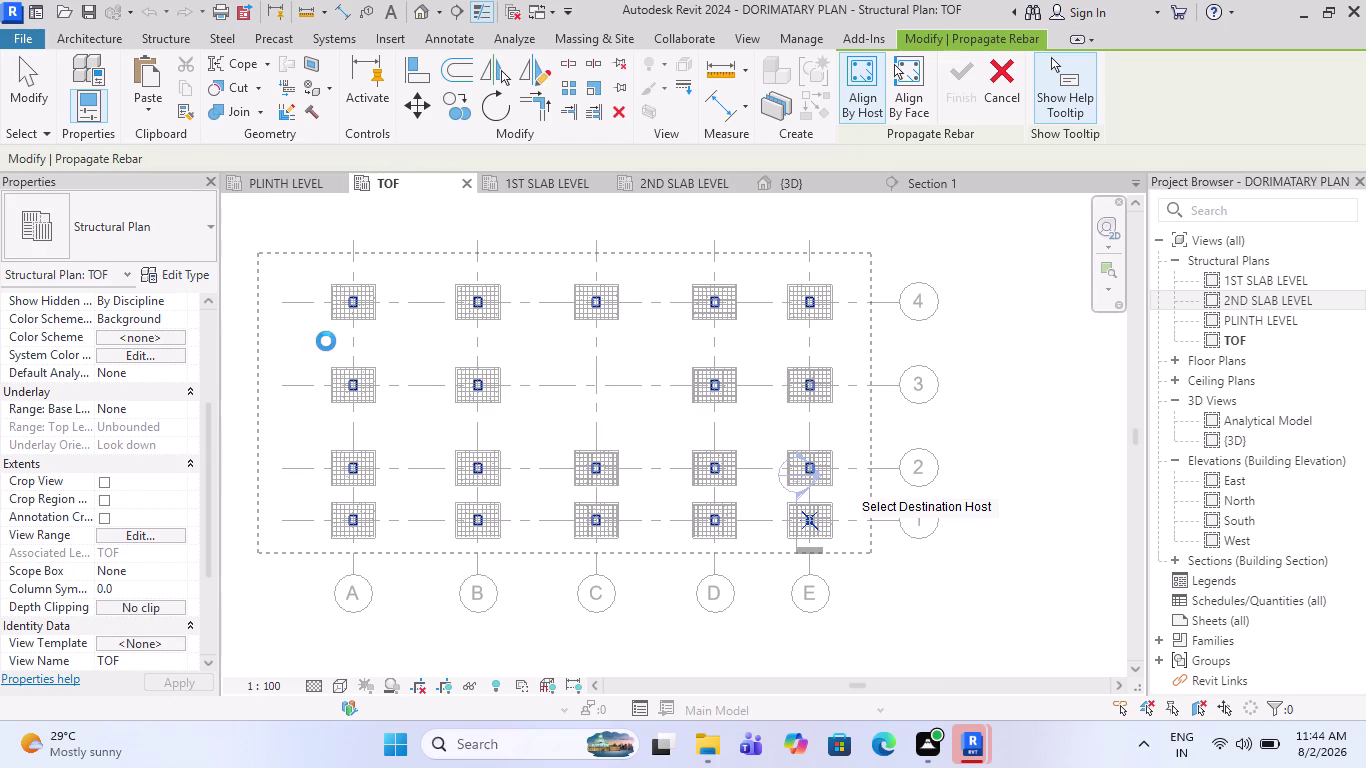
Pan across the plan to check the other columns, then finish propagating.
scroll(up, 3)
scroll(up, 3)
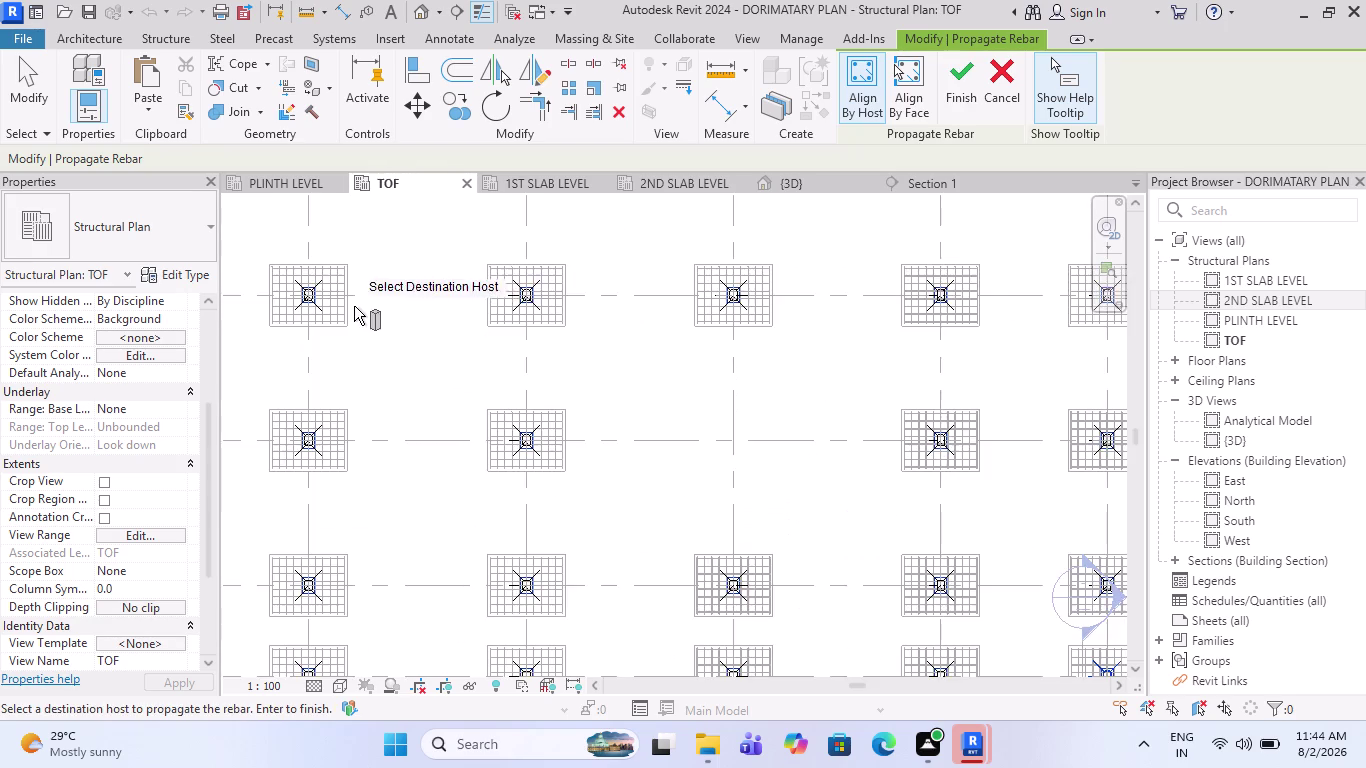
scroll(up, 3)
middle_drag(458, 403, 604, 423)
scroll(up, 3)
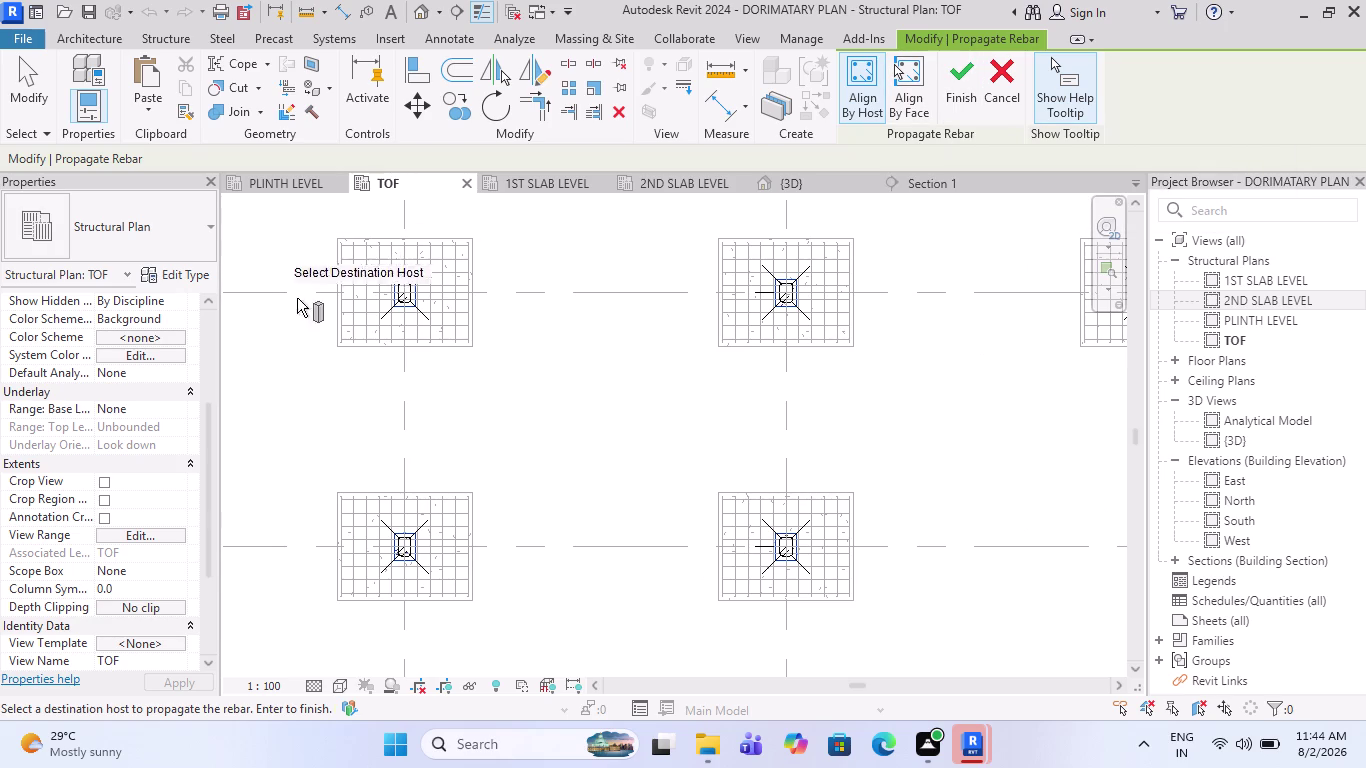
scroll(up, 3)
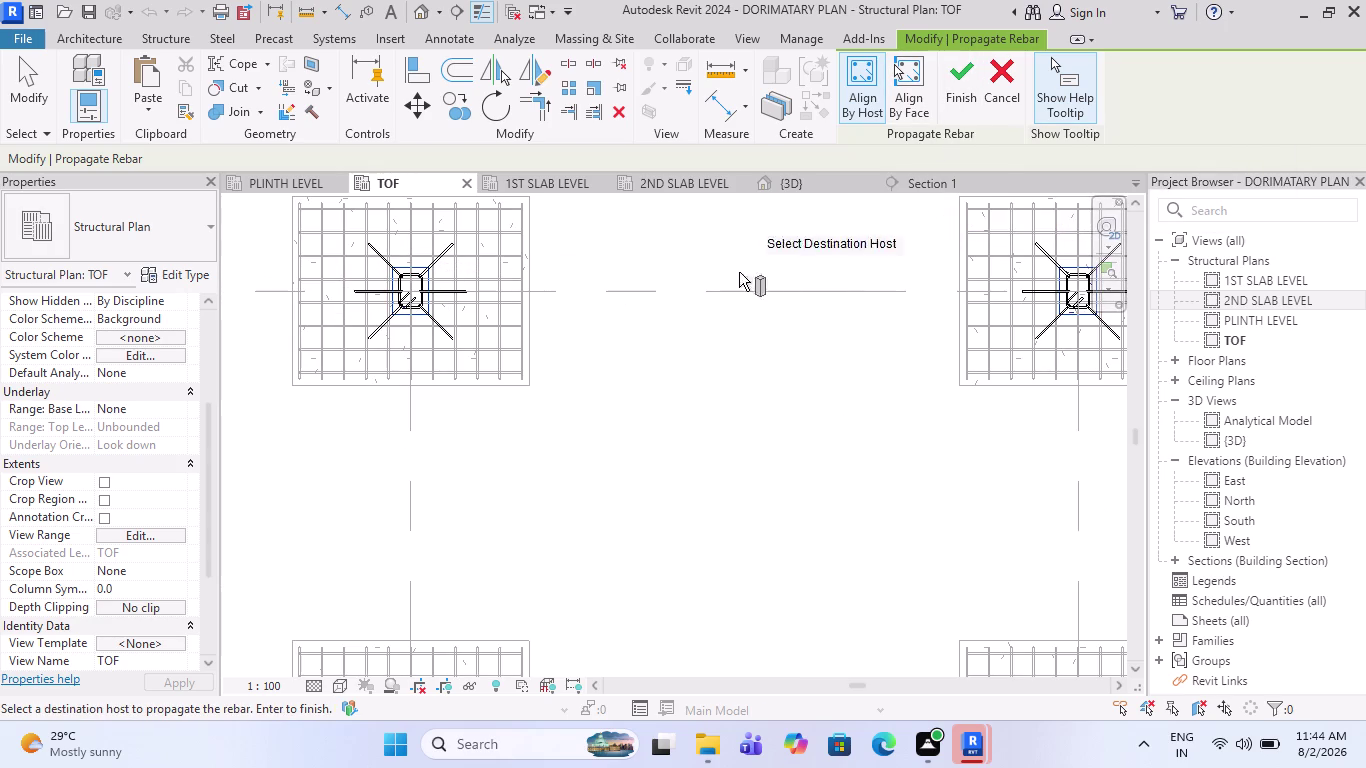
scroll(down, 3)
scroll(down, 3)
scroll(down, 3)
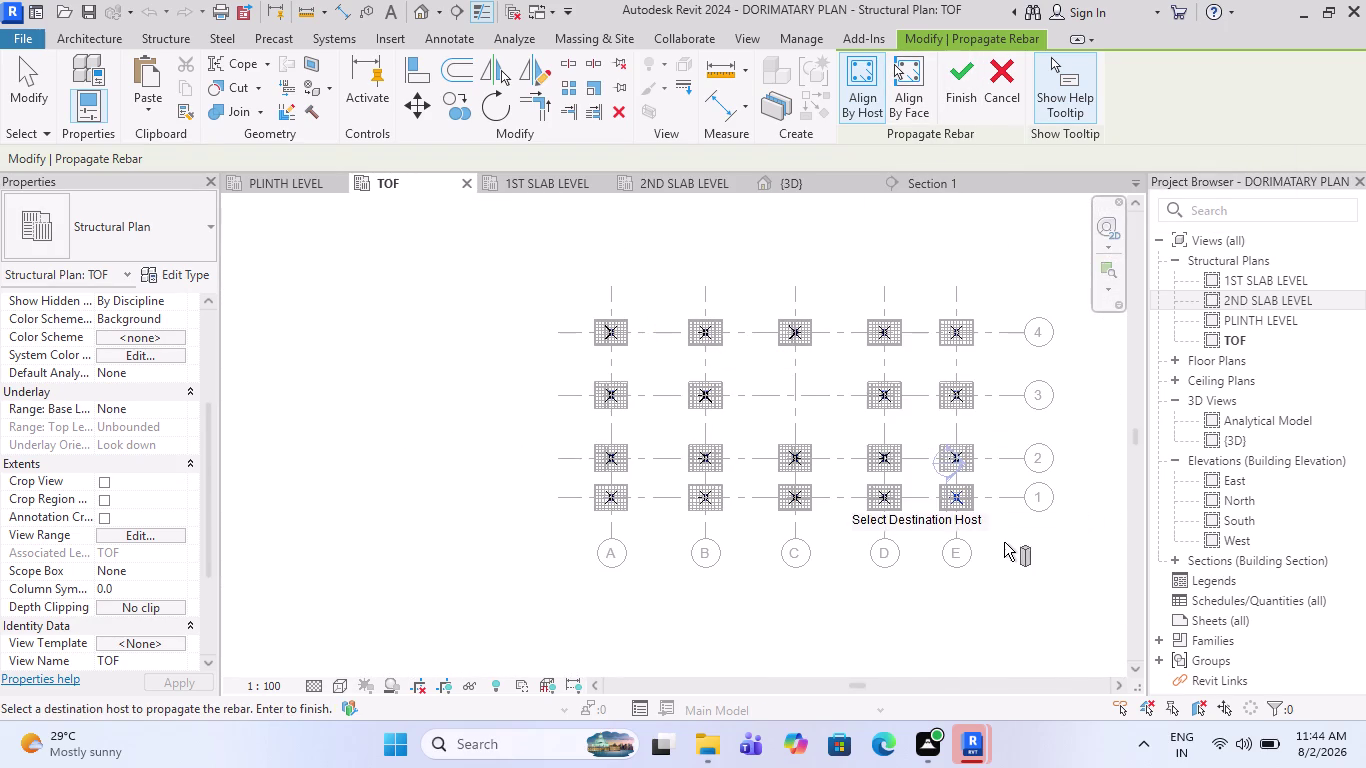
key(Escape)
Zoom in and select the right middle vertical column bar.
scroll(up, 3)
scroll(up, 3)
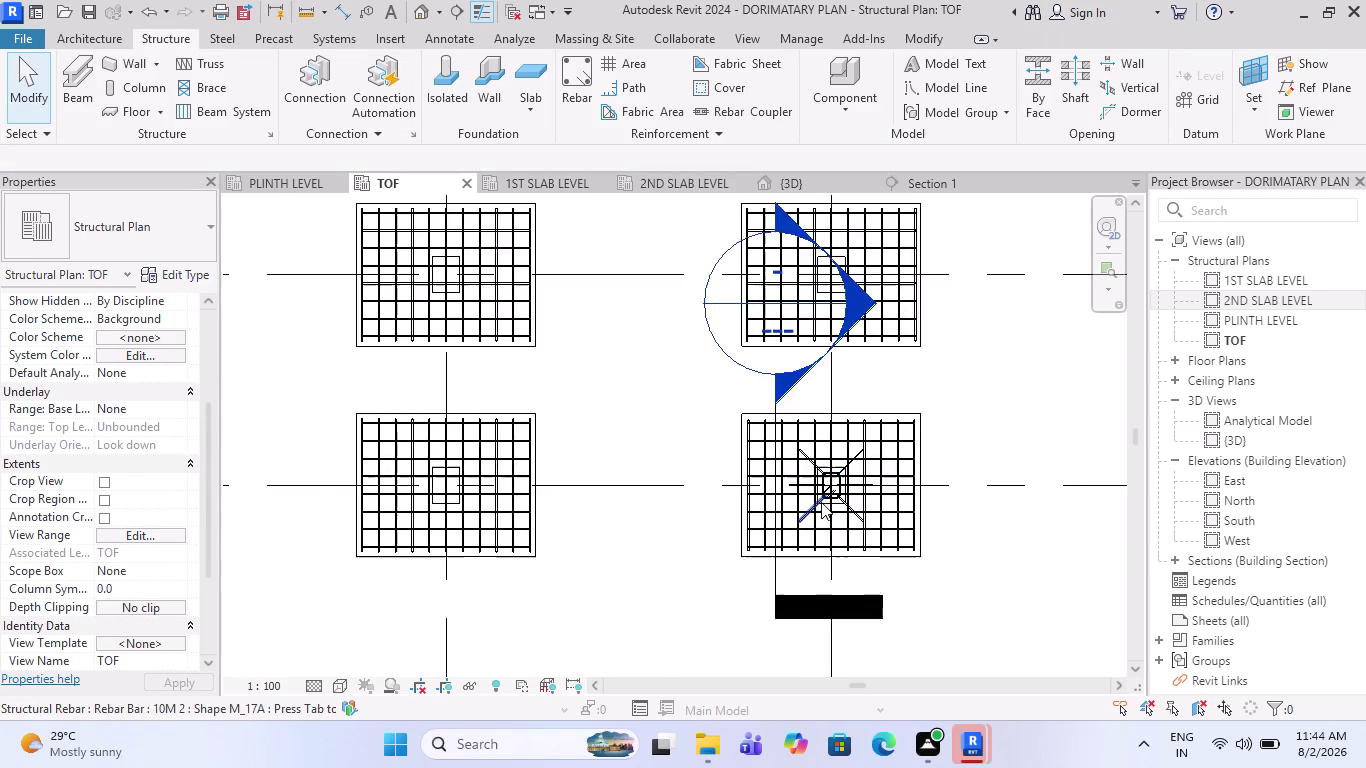
scroll(up, 3)
scroll(up, 3)
scroll(up, 3)
scroll(up, 3)
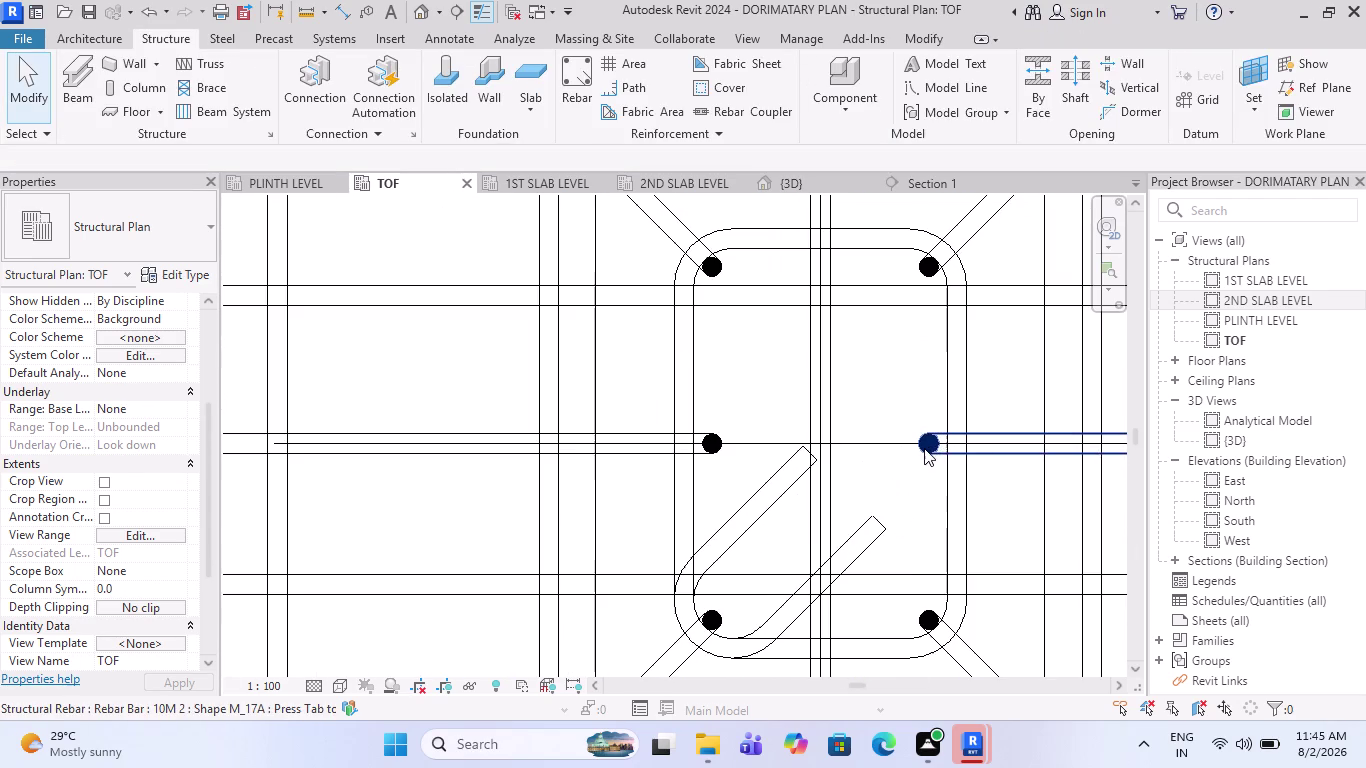
click(923, 448)
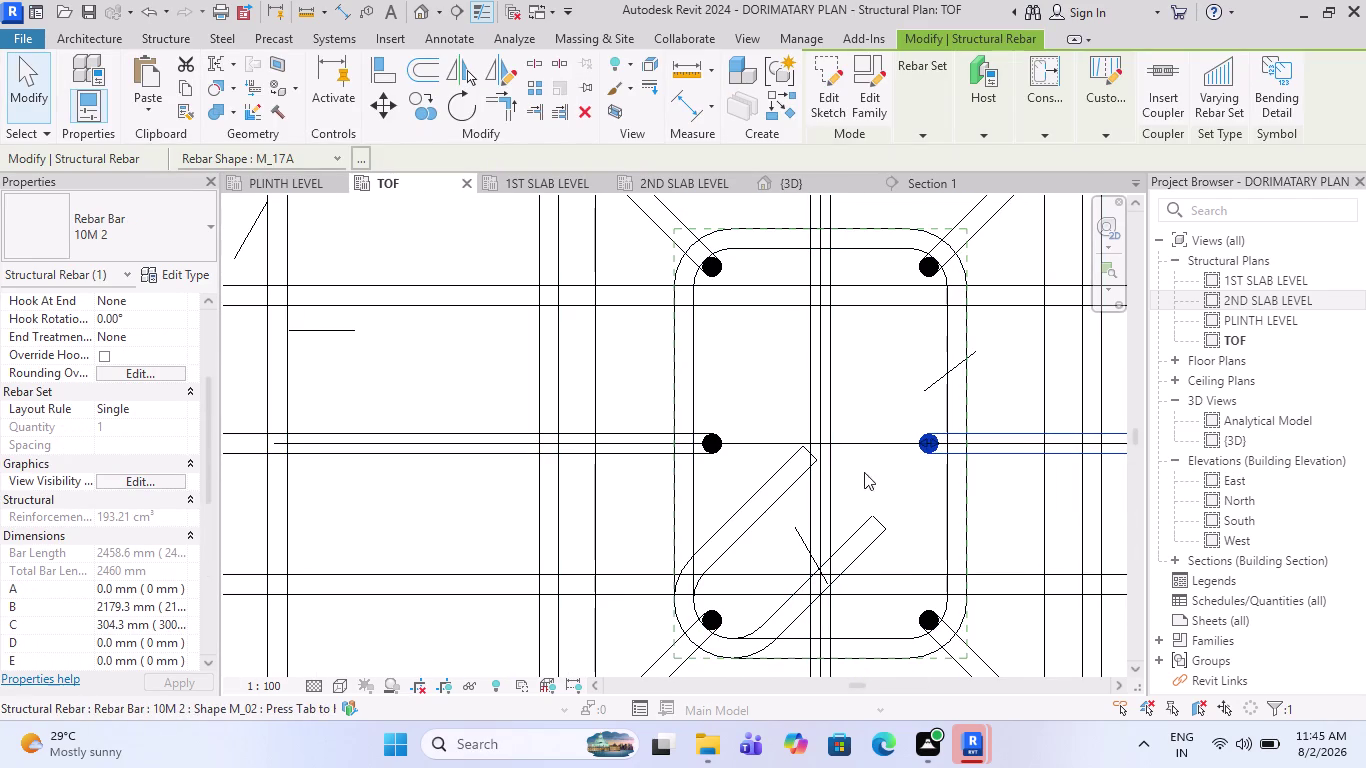
Select all six vertical bars of the column.
click(925, 610)
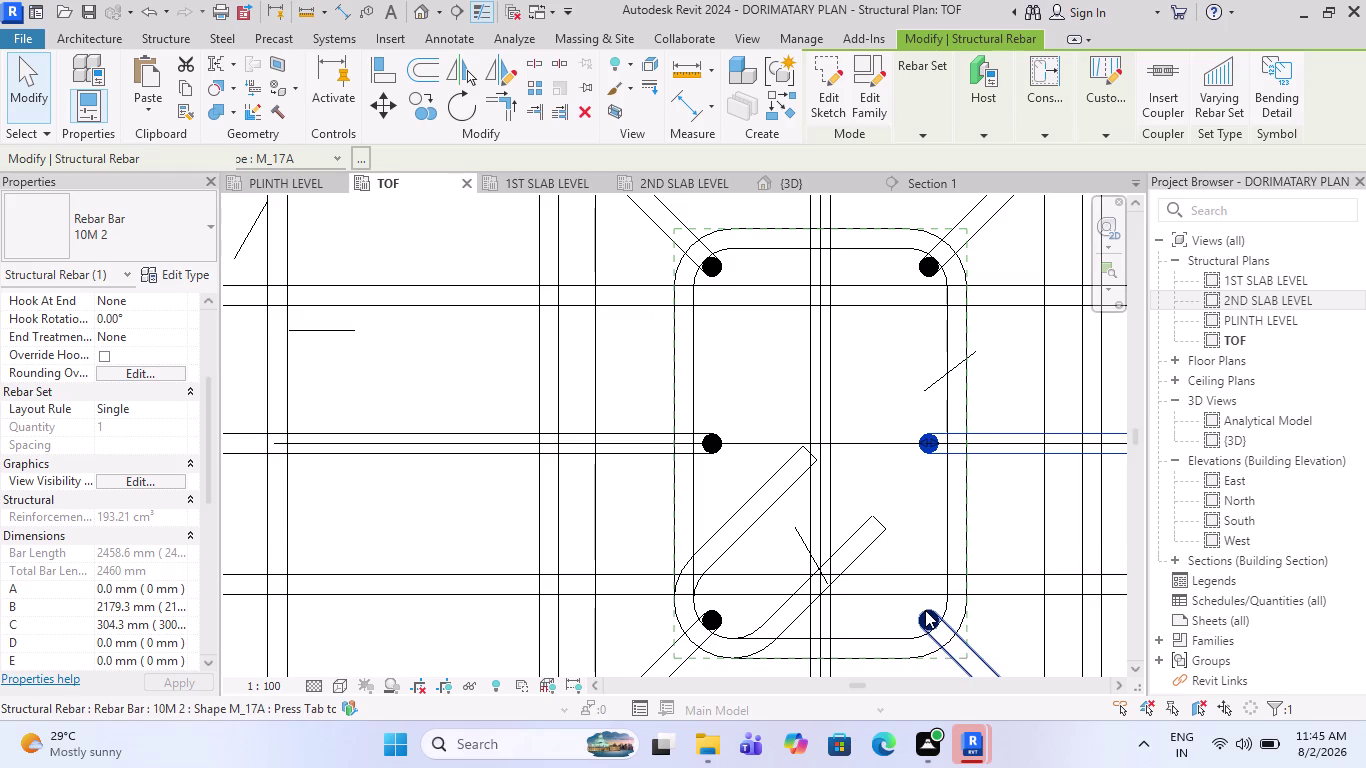
click(918, 439)
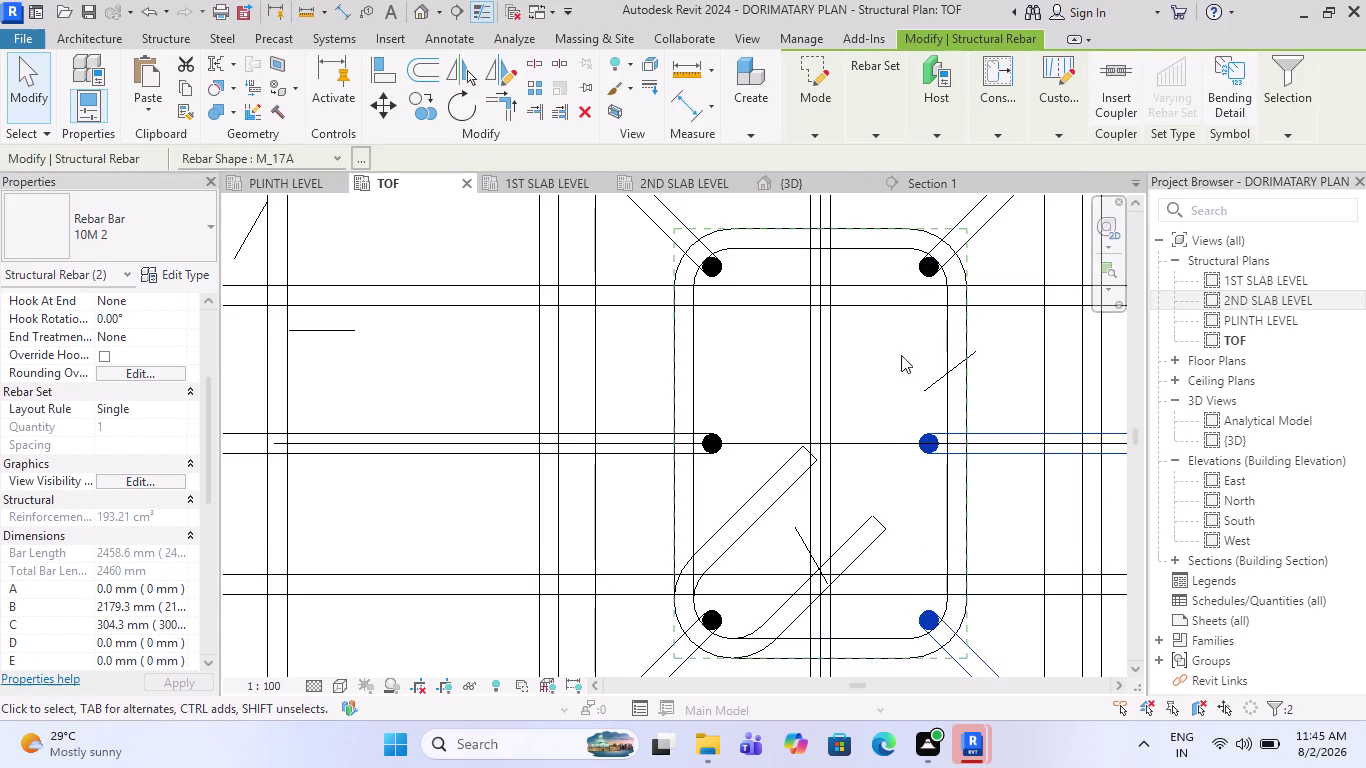
click(931, 279)
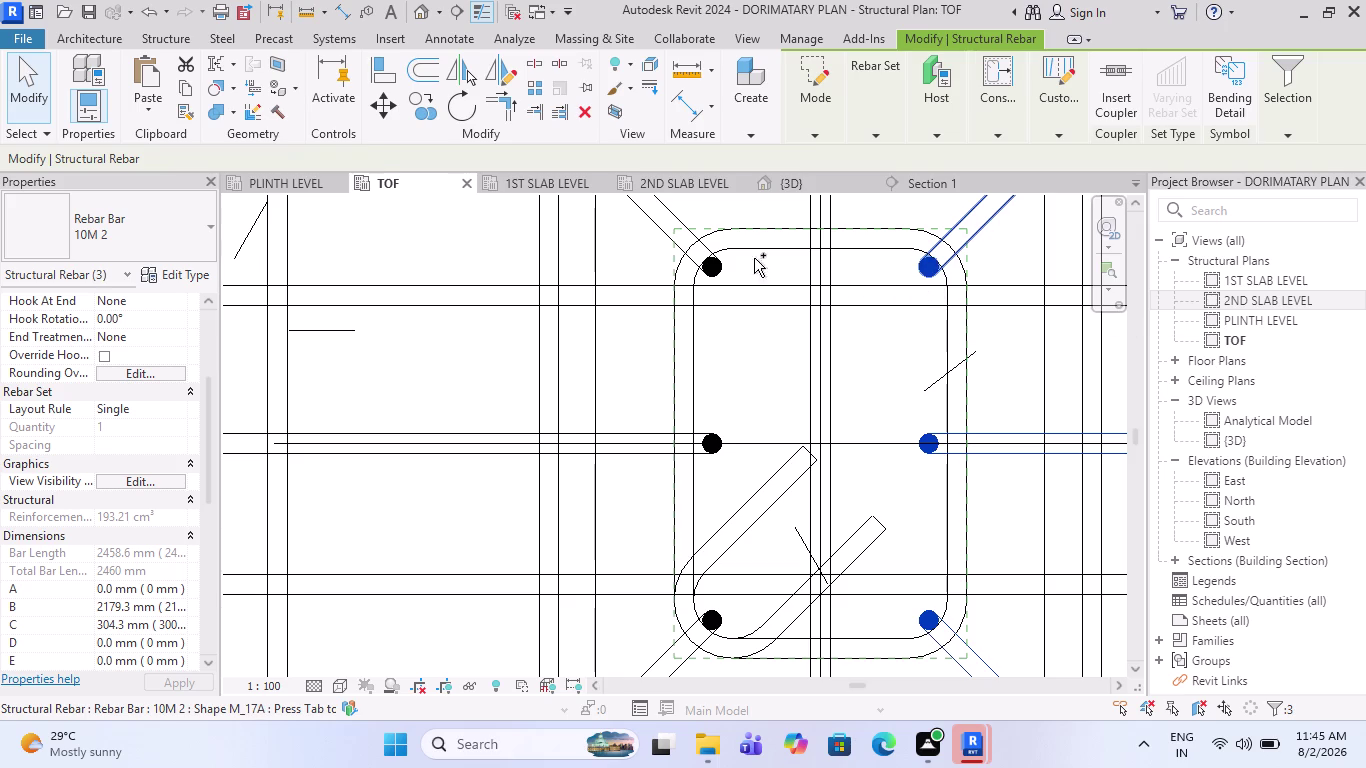
click(720, 268)
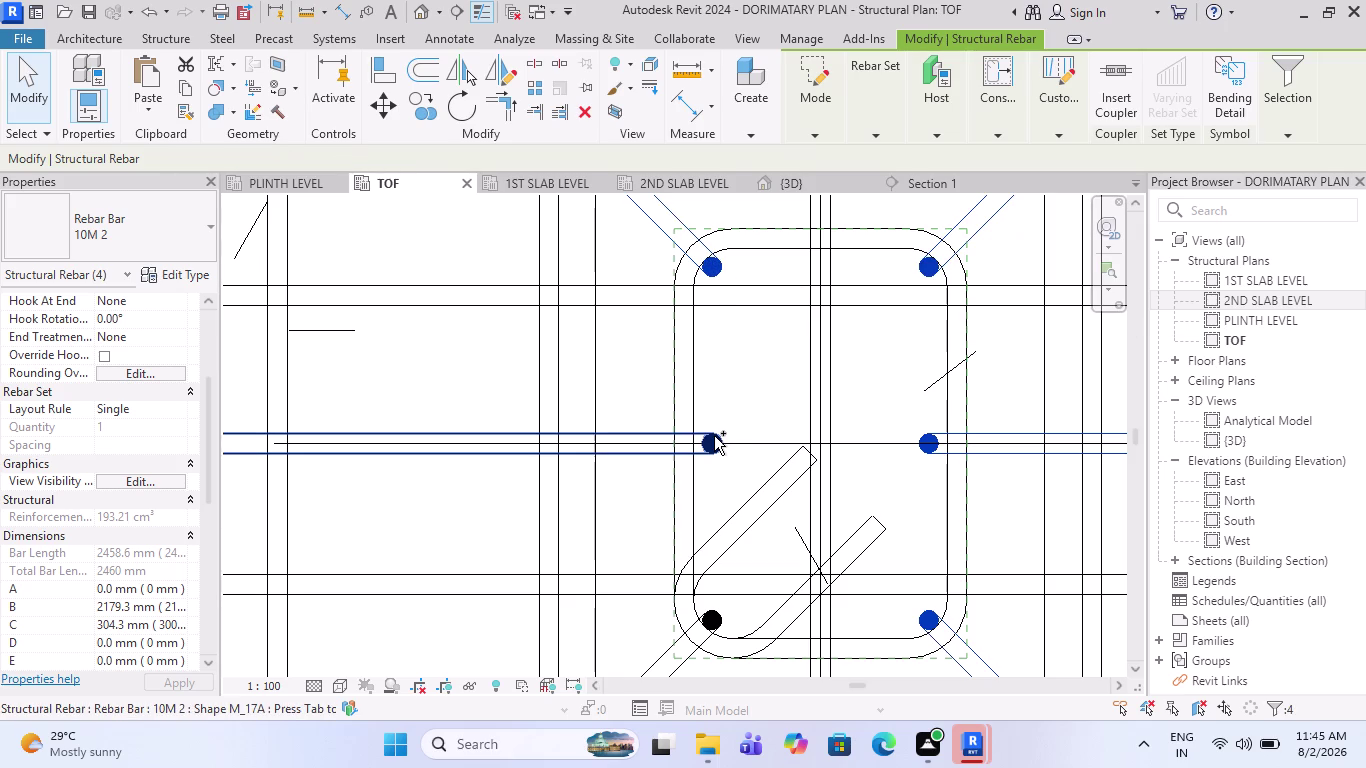
click(714, 436)
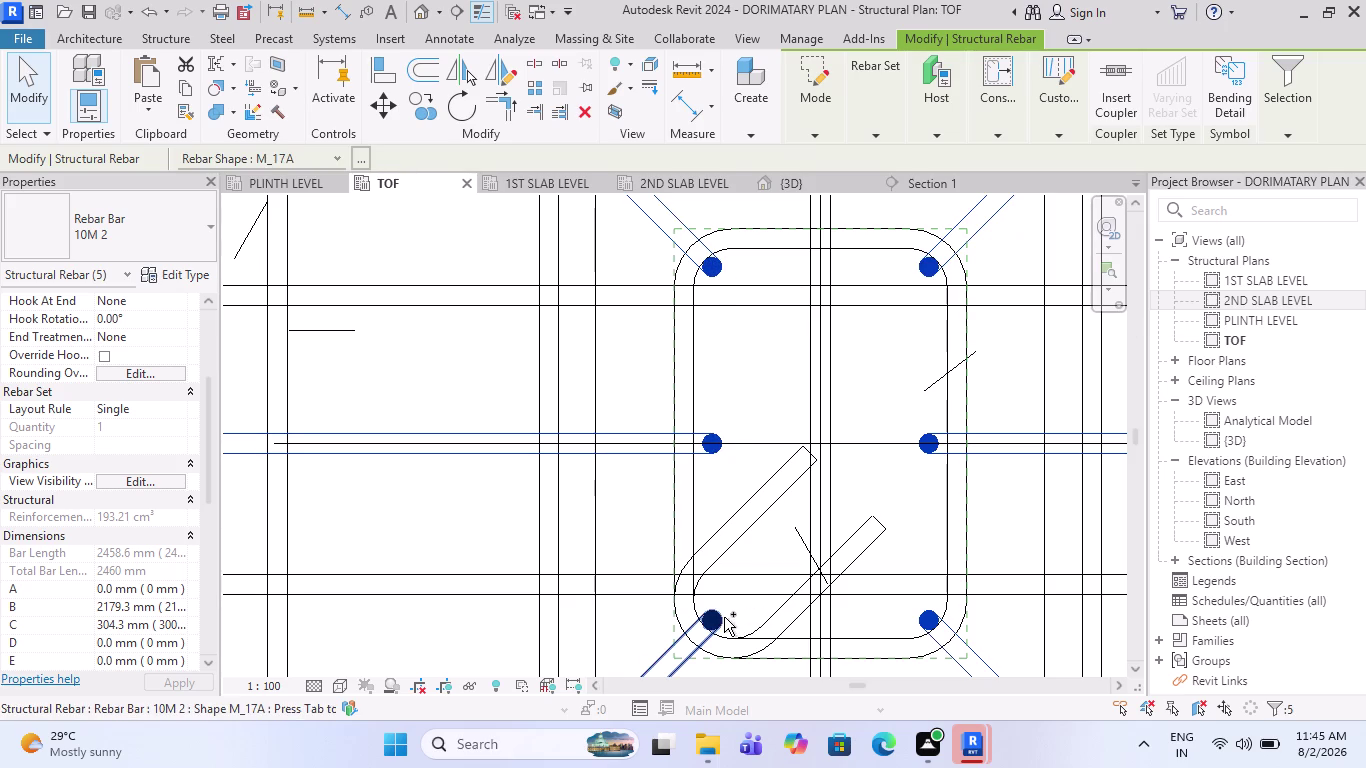
click(724, 617)
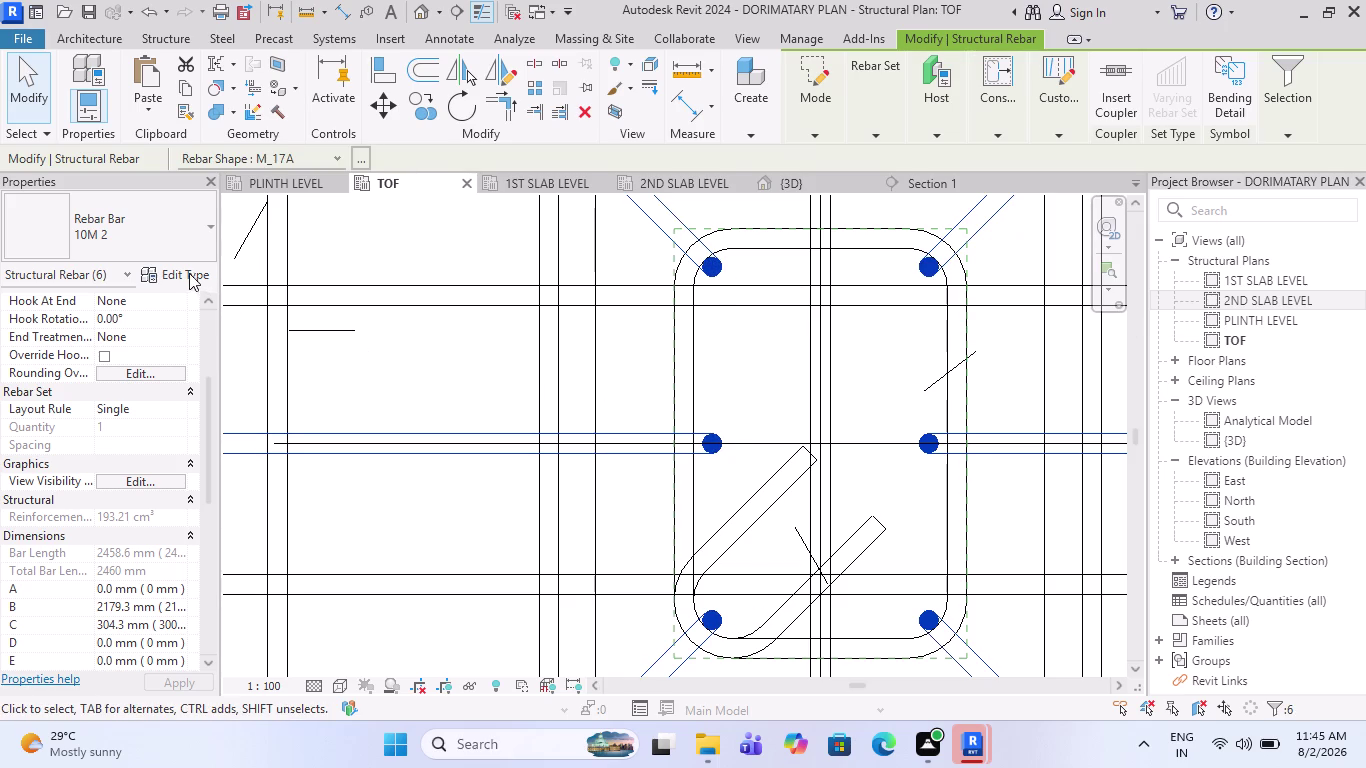
Change the six bars to 16M and open the 16M type properties.
click(168, 220)
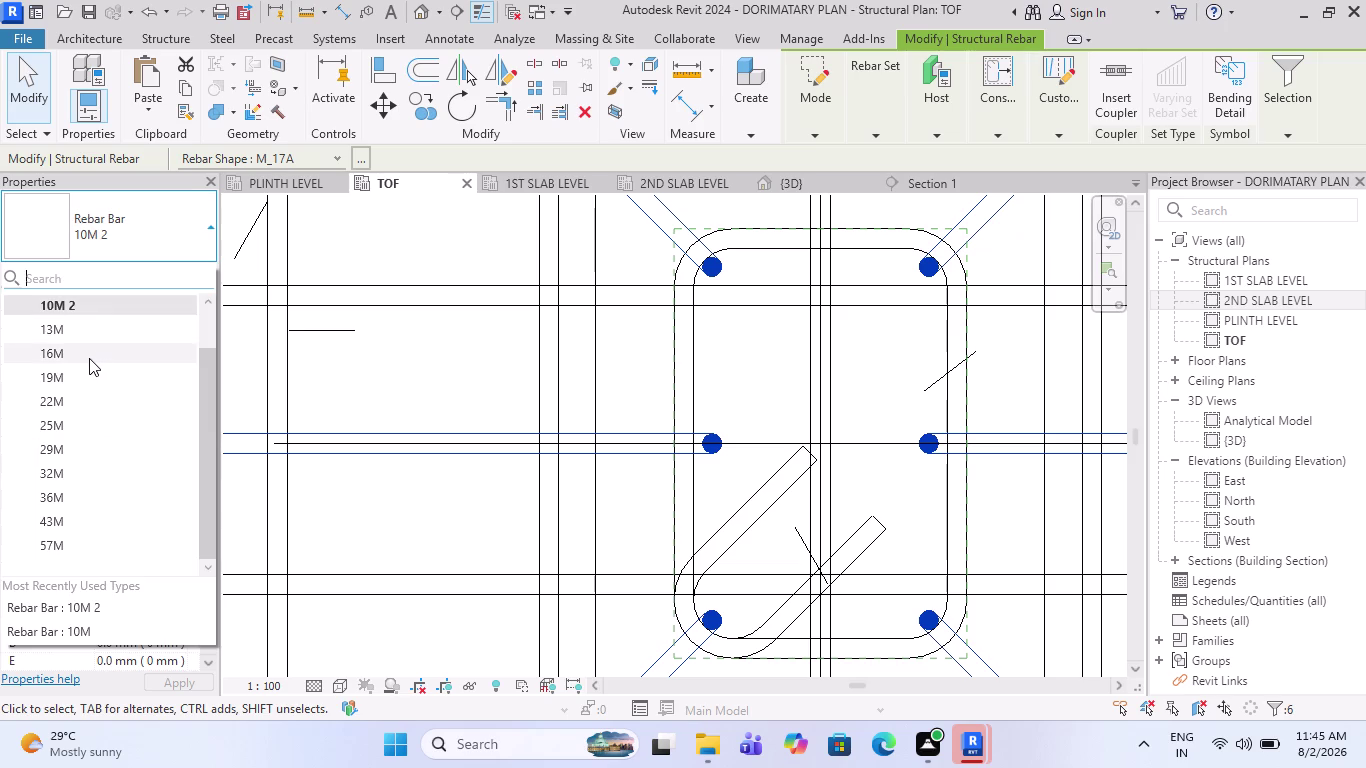
click(89, 358)
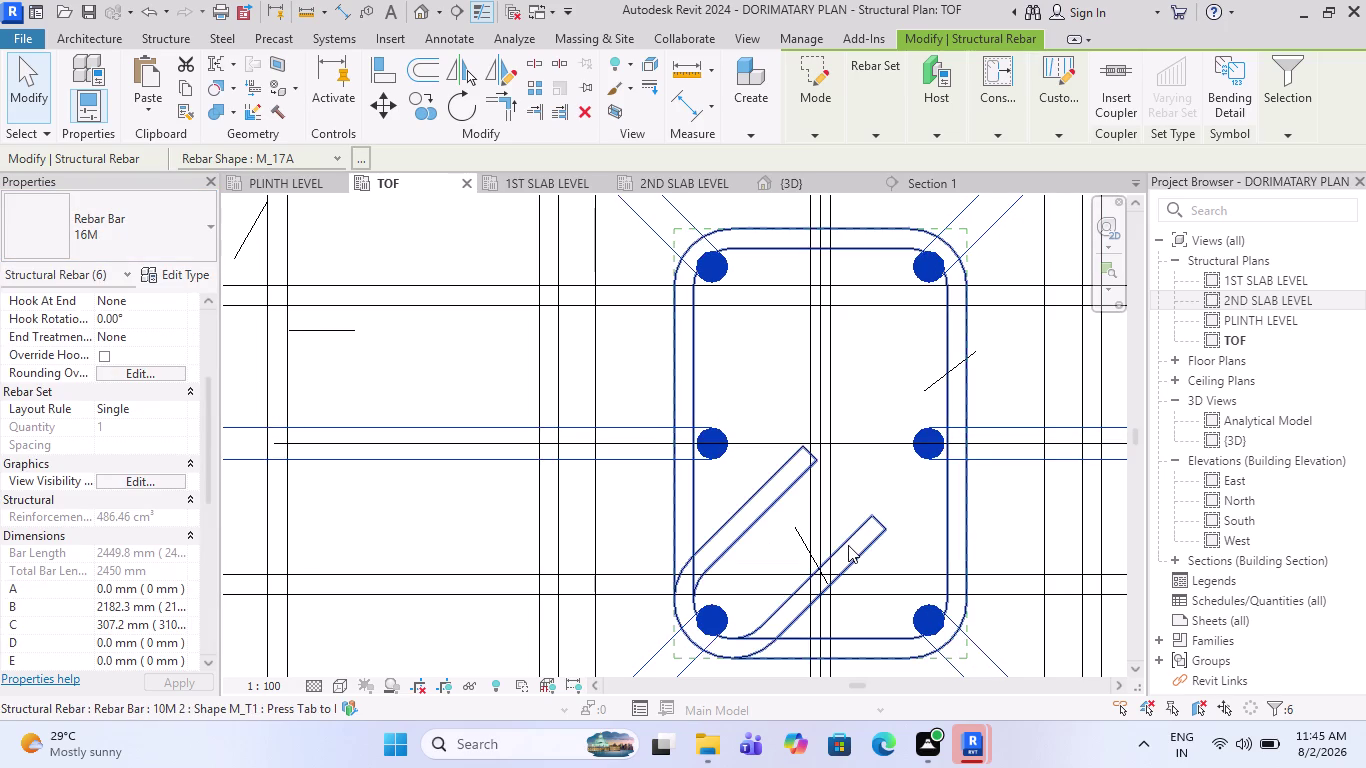
scroll(down, 3)
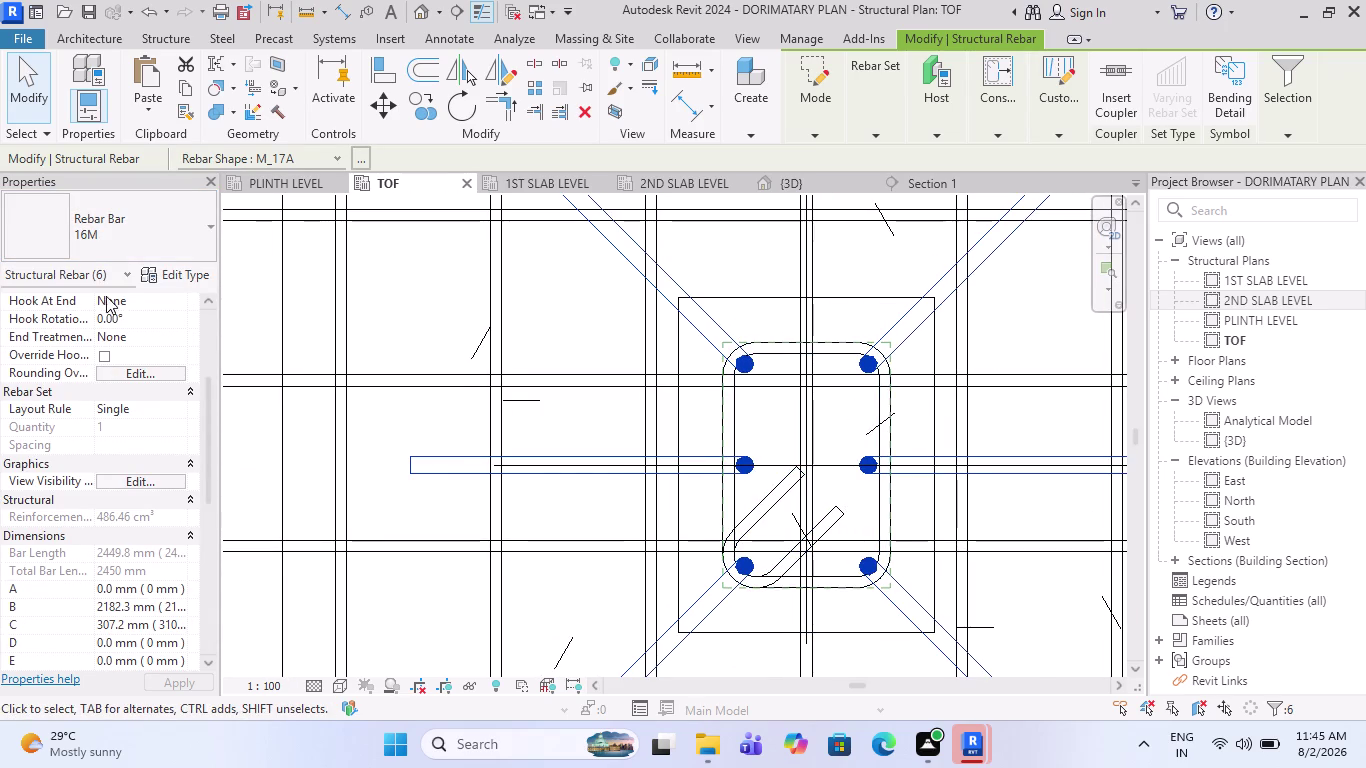
click(191, 263)
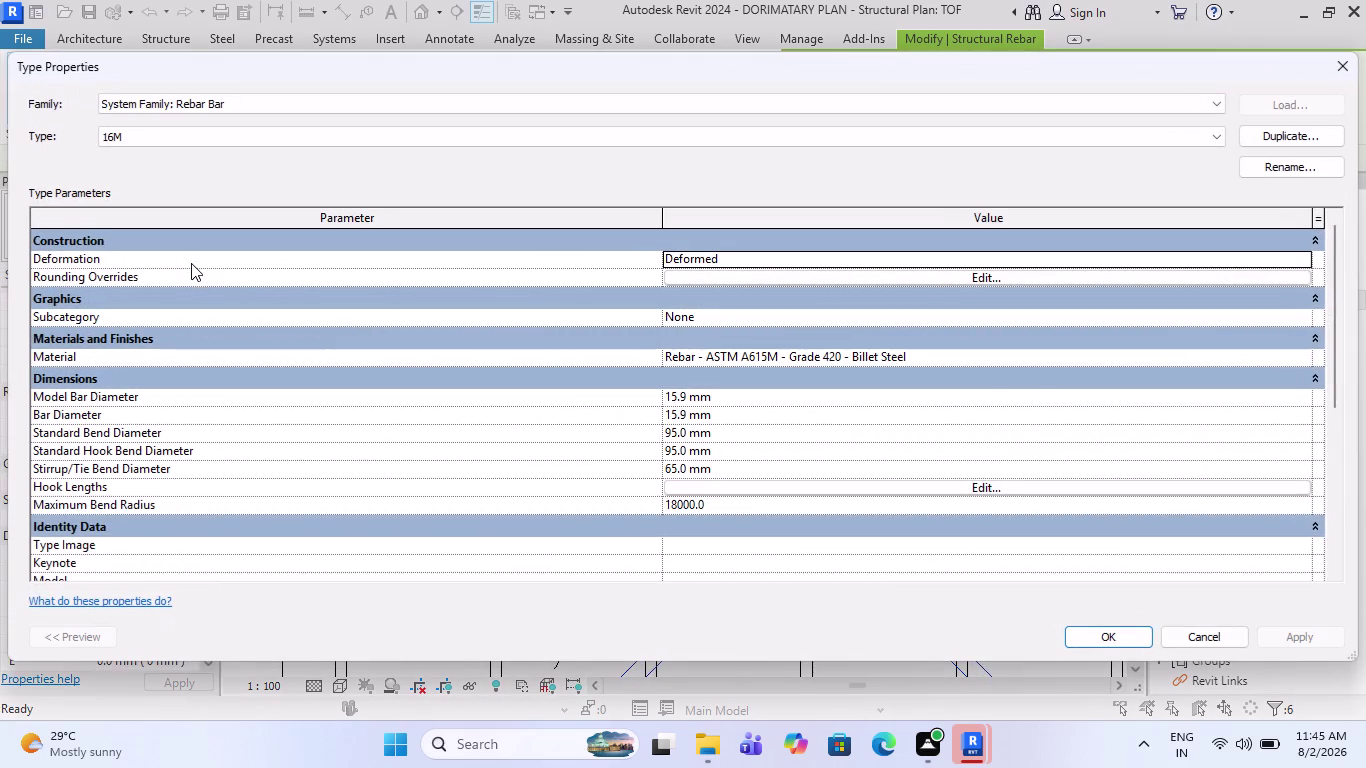
Duplicate the bar type as 16M 2 with 16 mm model and bar diameters.
click(1260, 142)
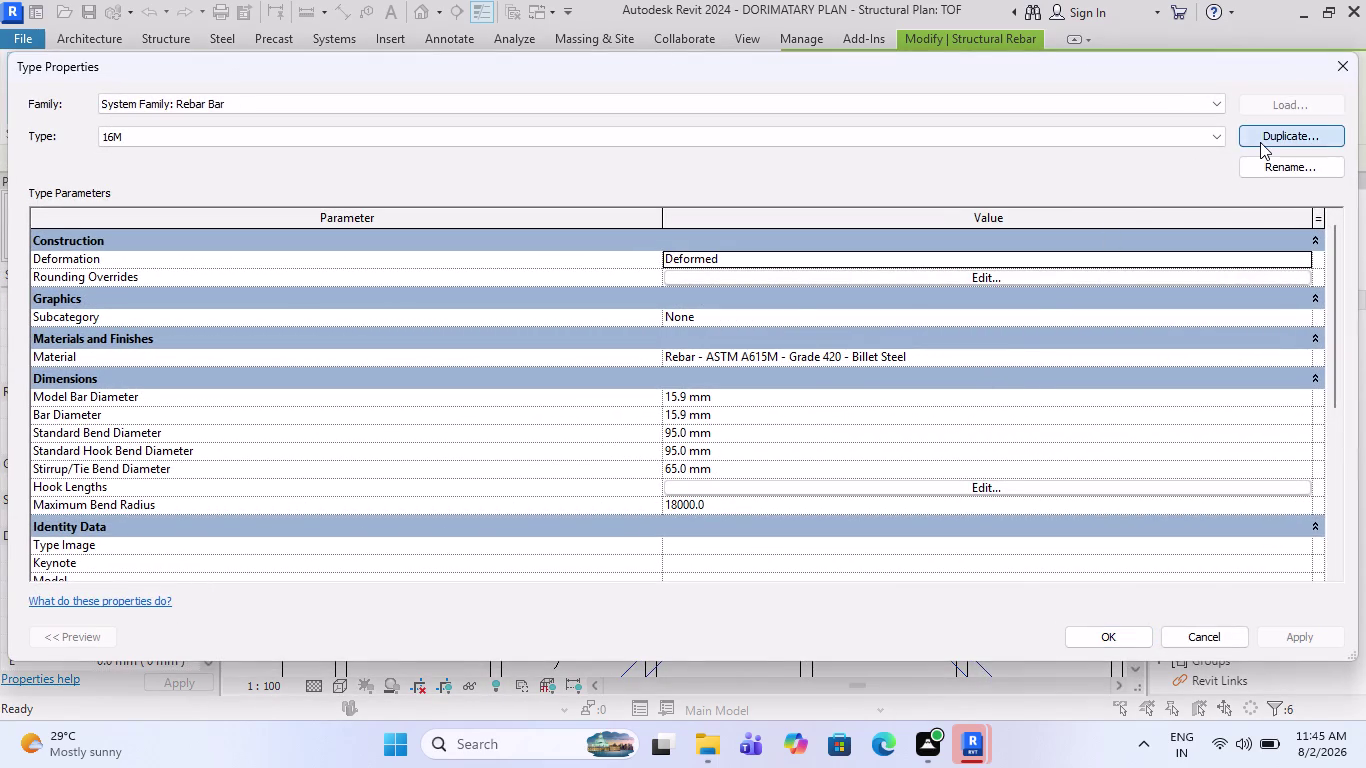
click(665, 391)
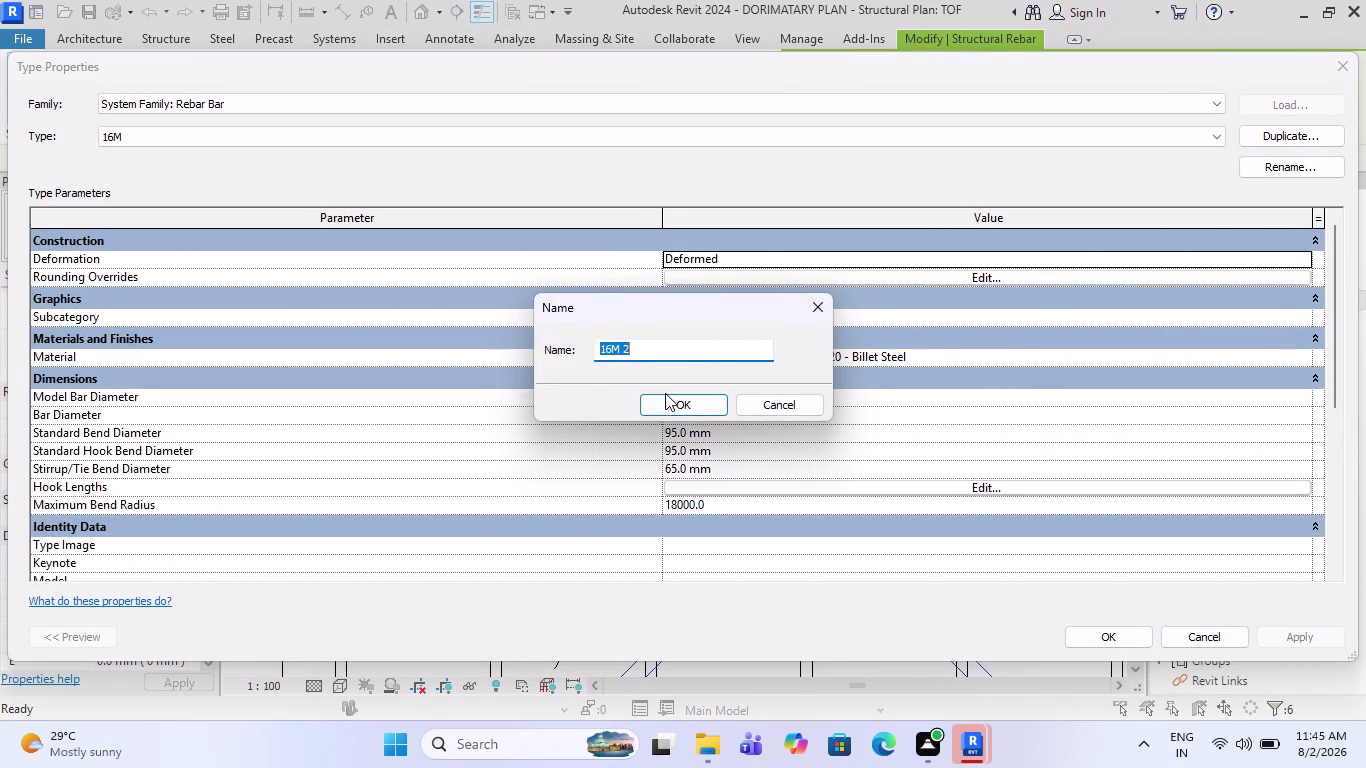
click(668, 397)
click(744, 396)
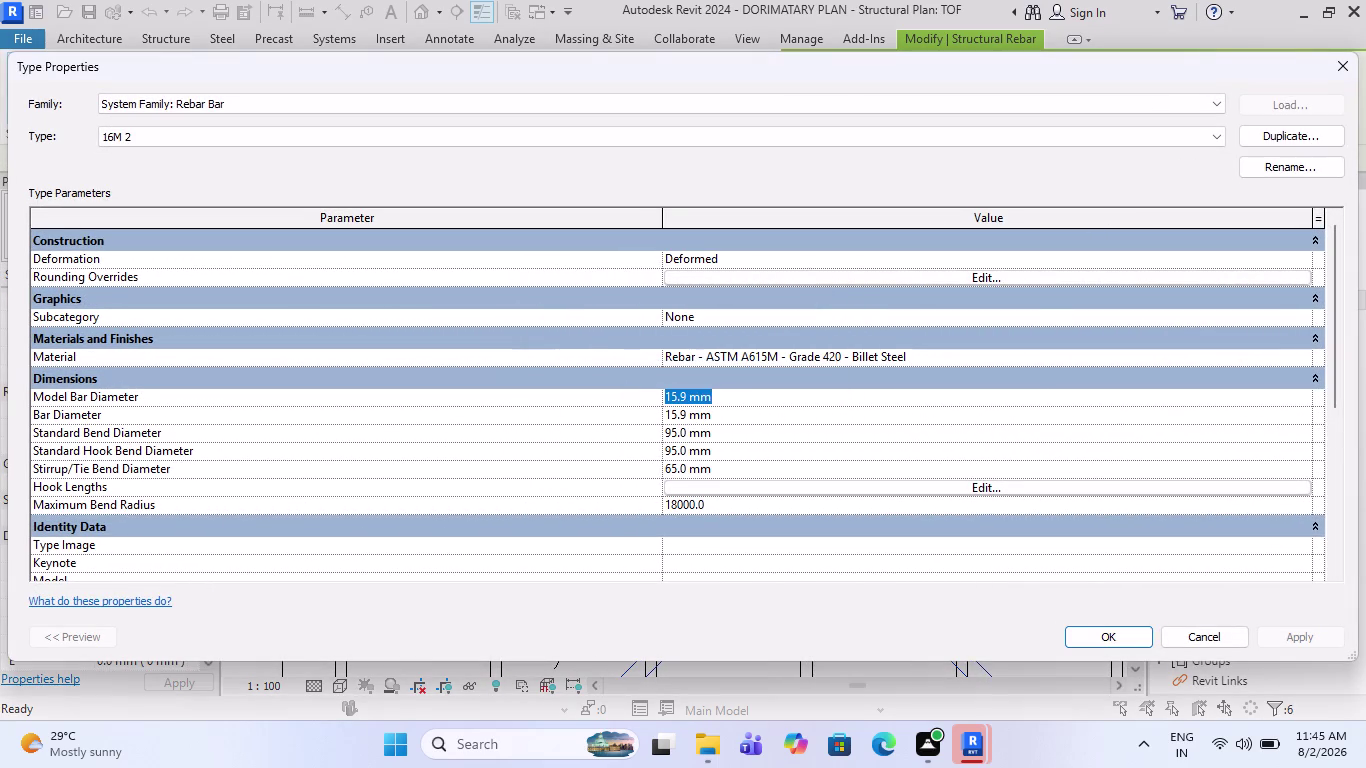
text(16)
key(Return)
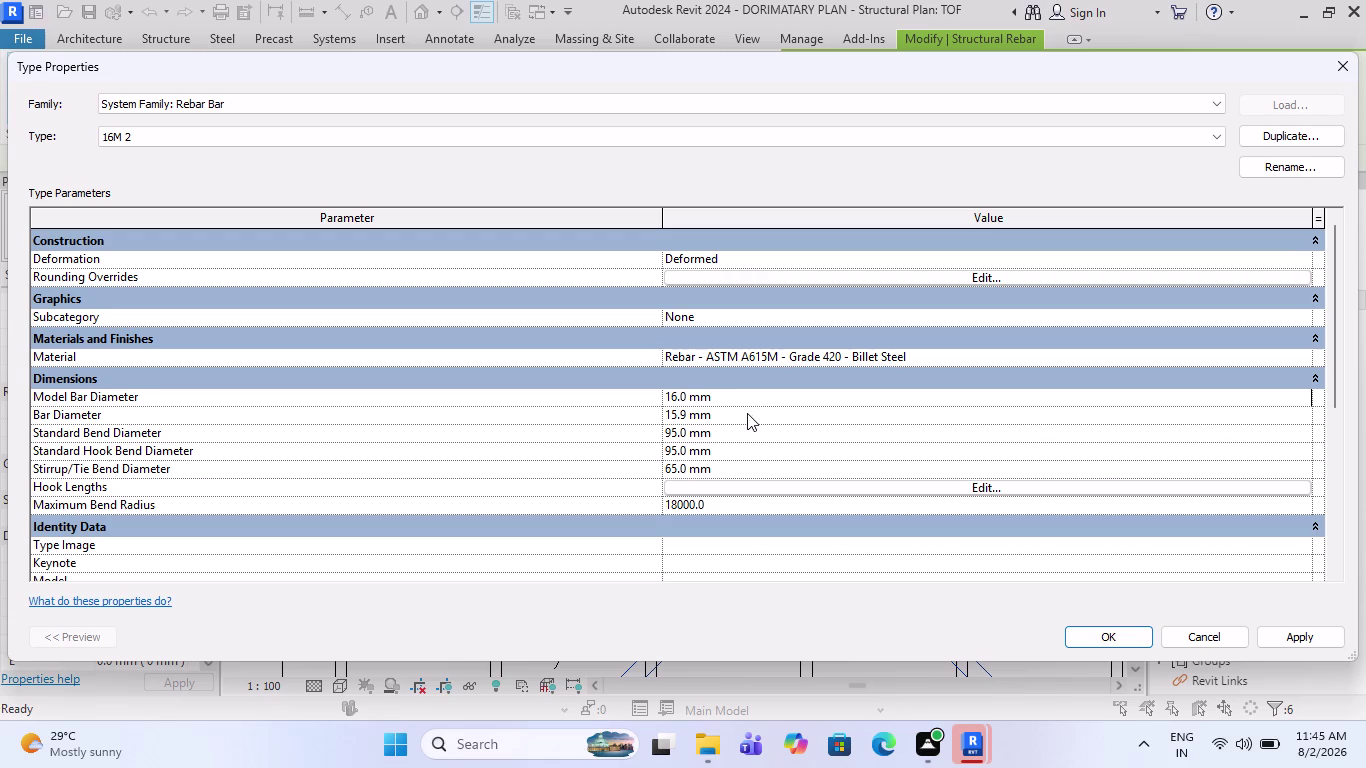
click(747, 414)
key(1)
key(6)
key(Return)
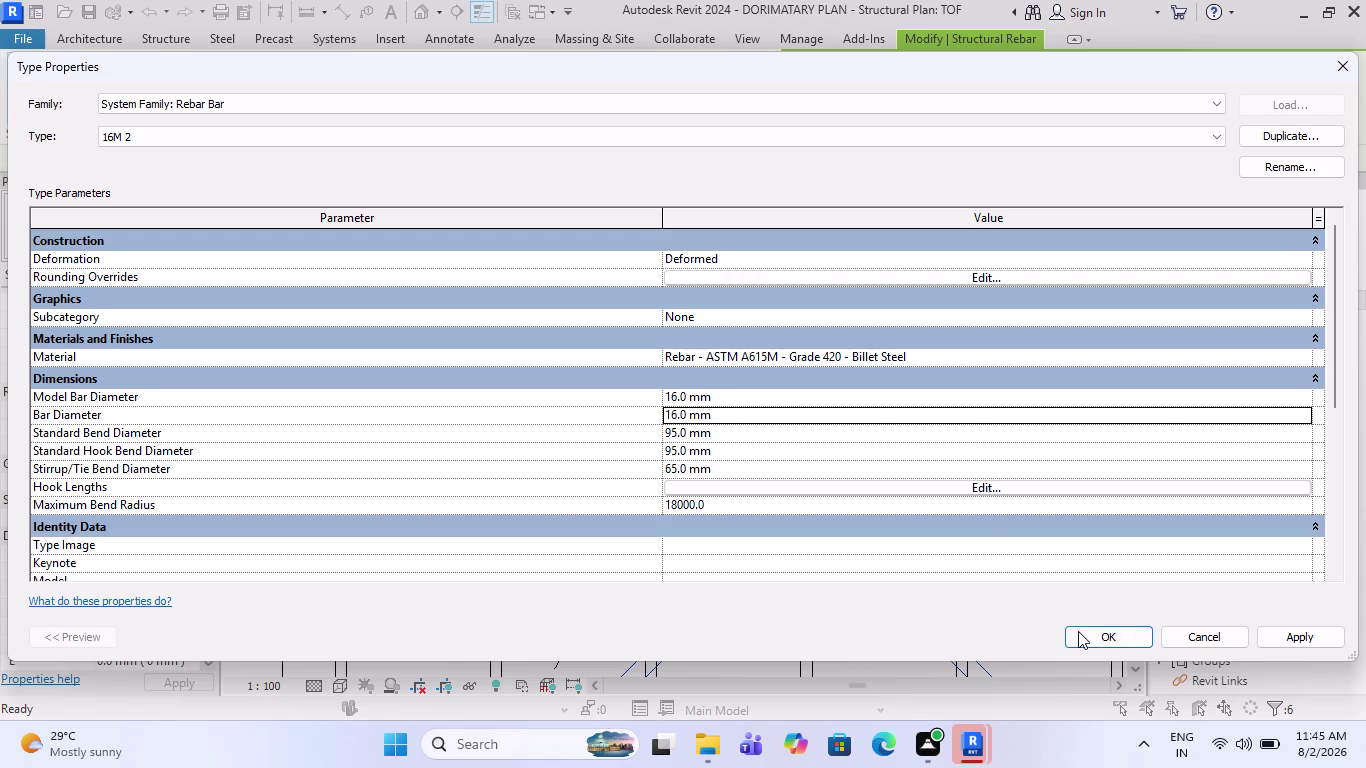
click(1082, 631)
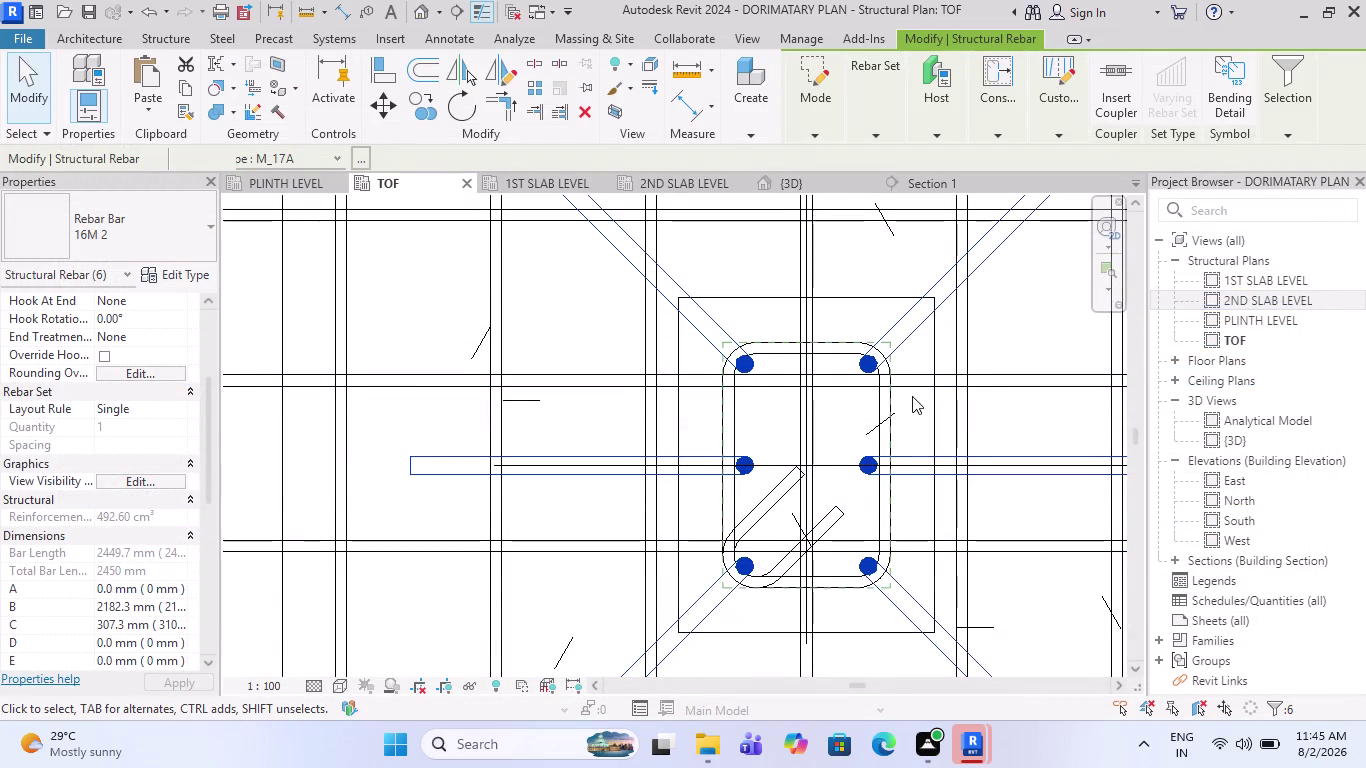
Zoom the view around the column bars and clear the selection.
scroll(down, 3)
scroll(down, 3)
scroll(down, 3)
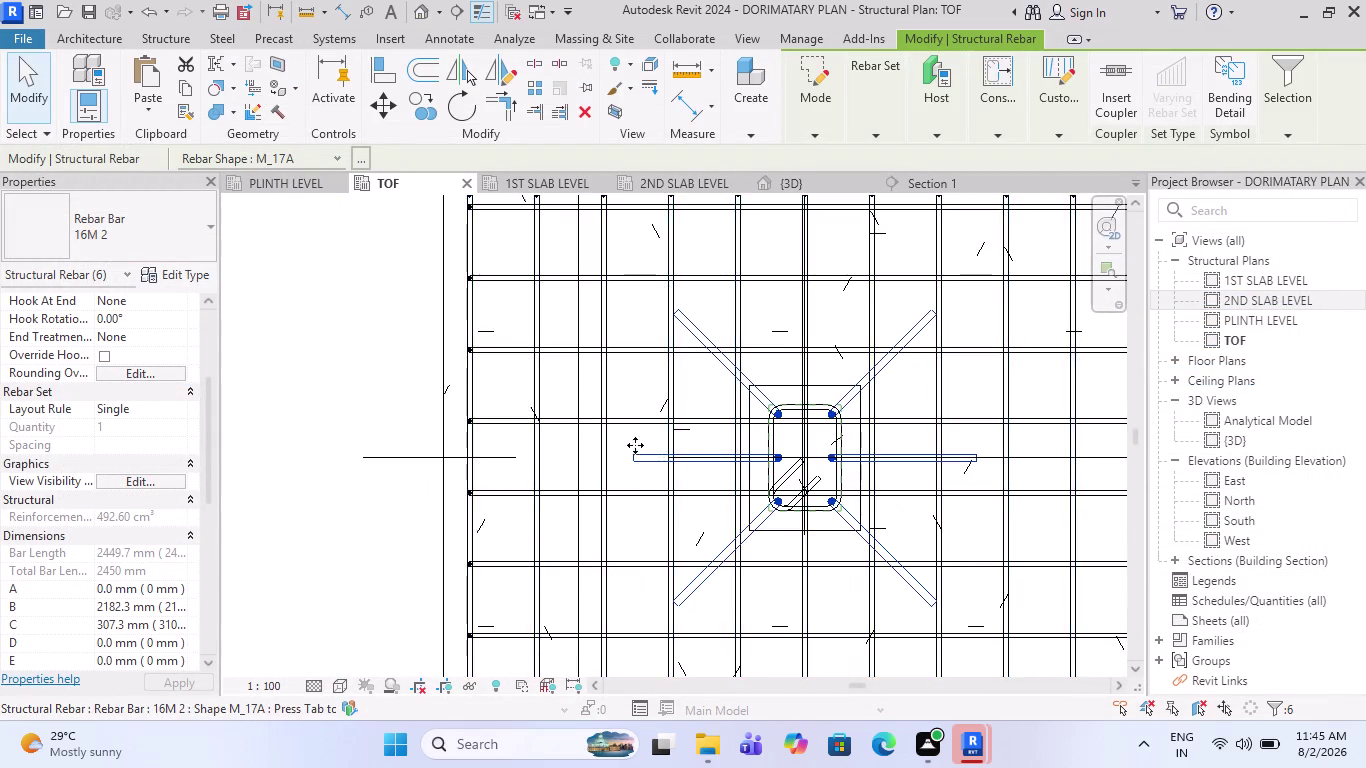
scroll(down, 3)
scroll(up, 3)
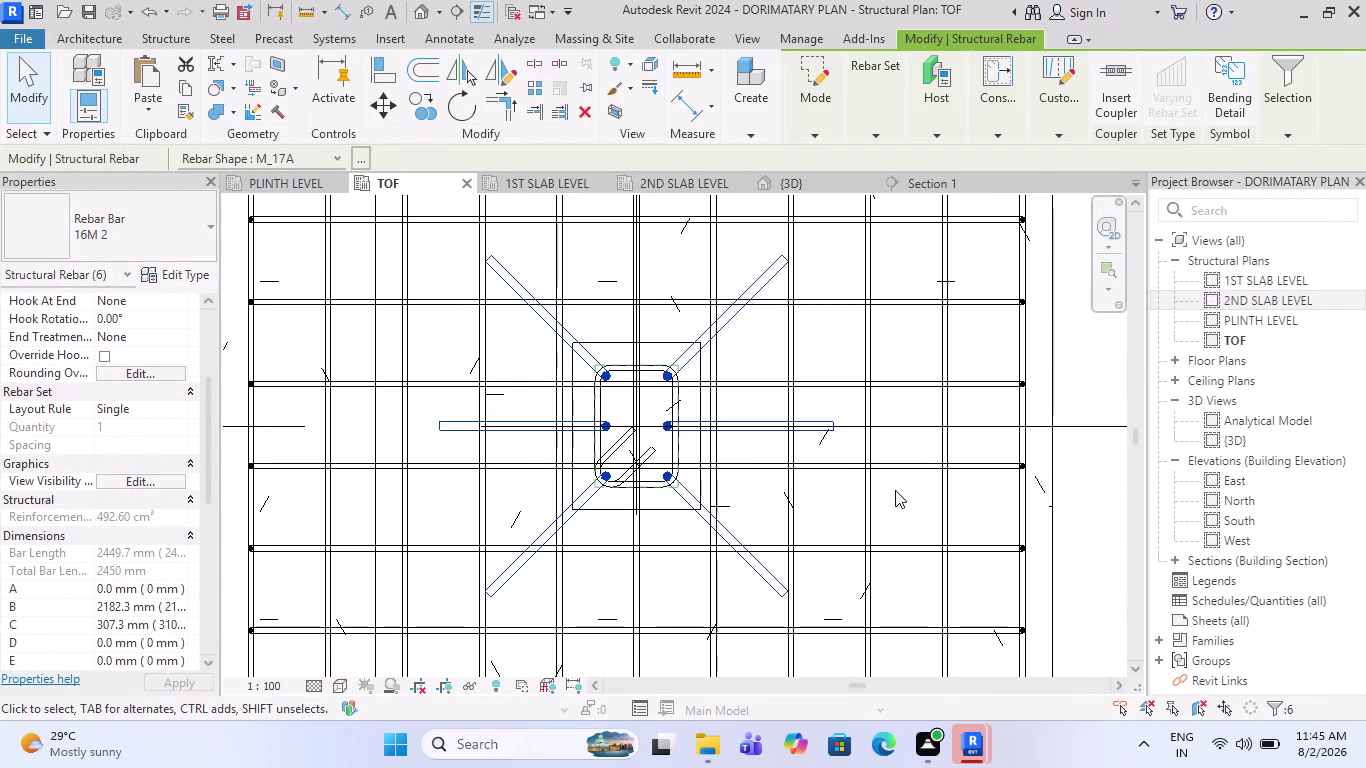
key(Escape)
scroll(up, 3)
Assign Rebar Bar 10M to the column tie and start duplicating that type.
click(678, 392)
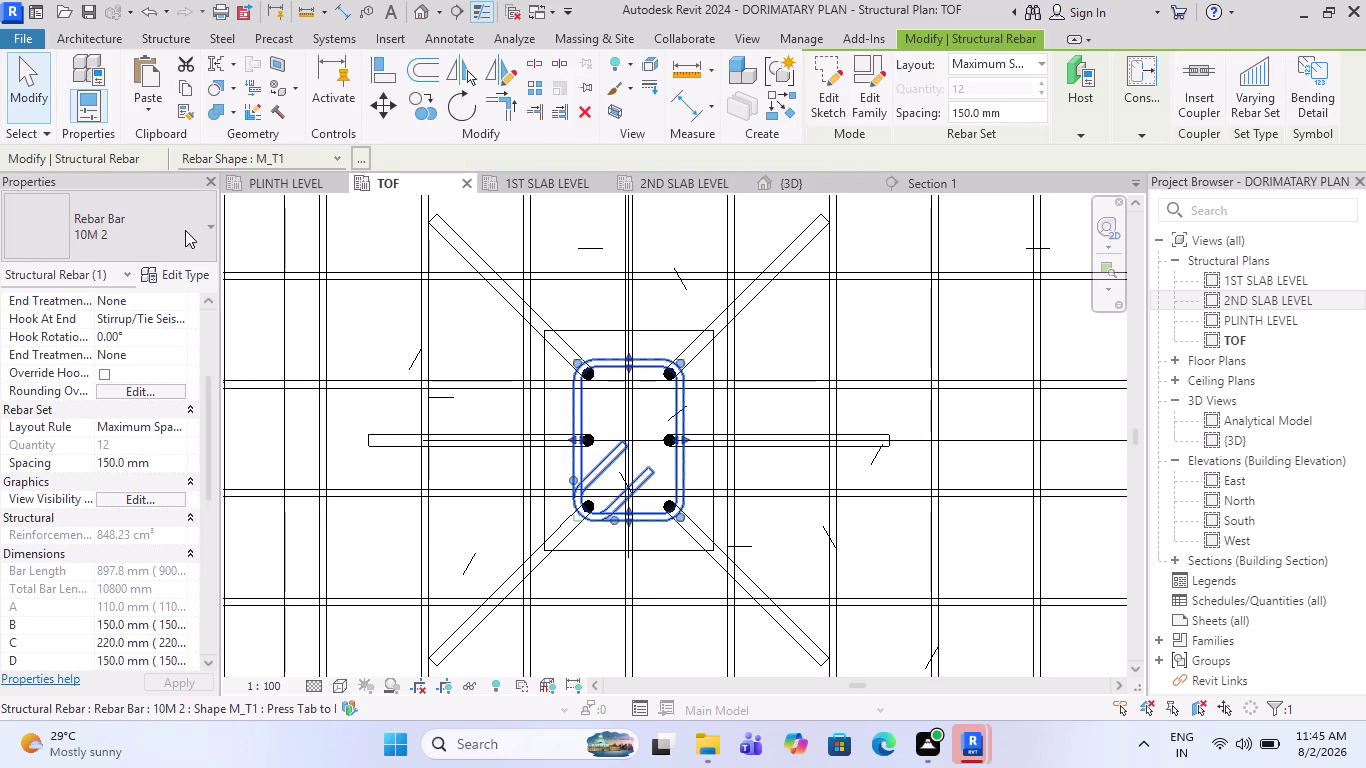
click(185, 230)
scroll(up, 3)
scroll(up, 3)
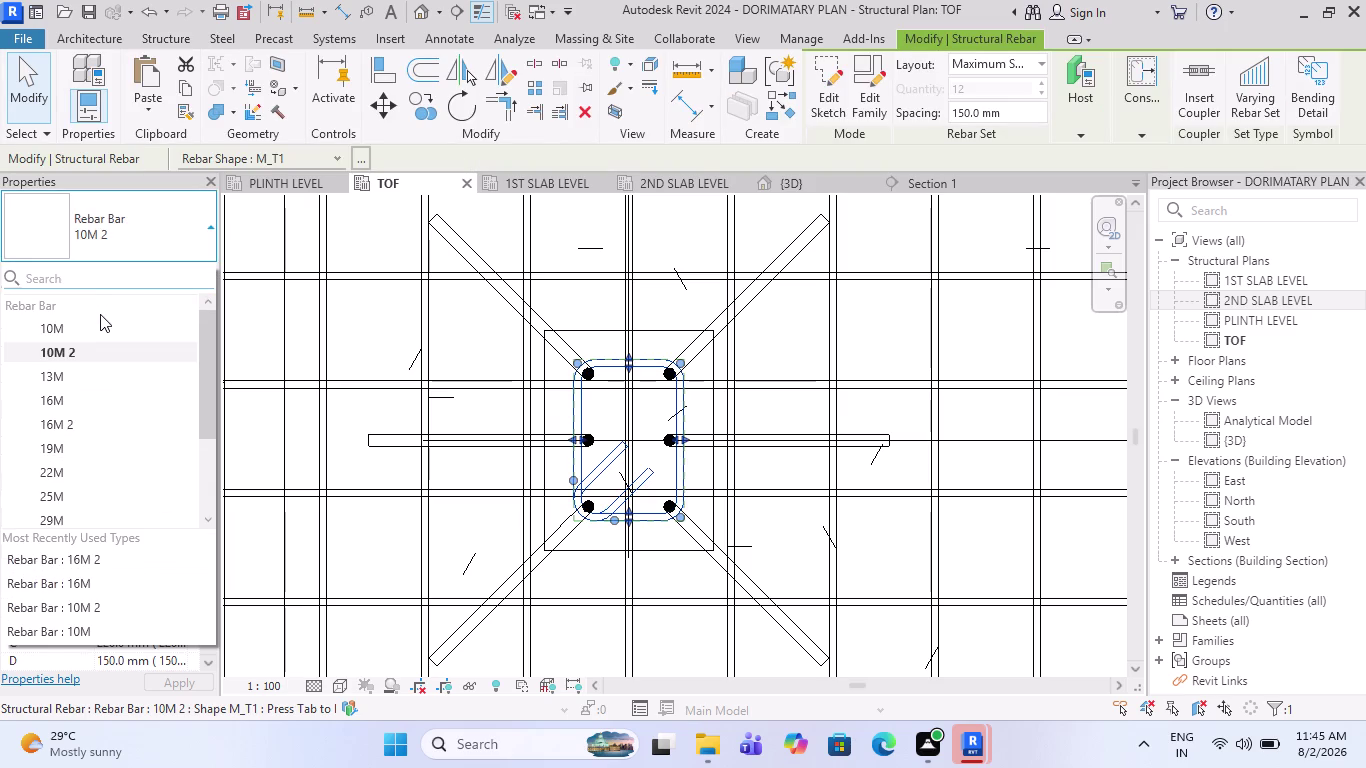
scroll(up, 3)
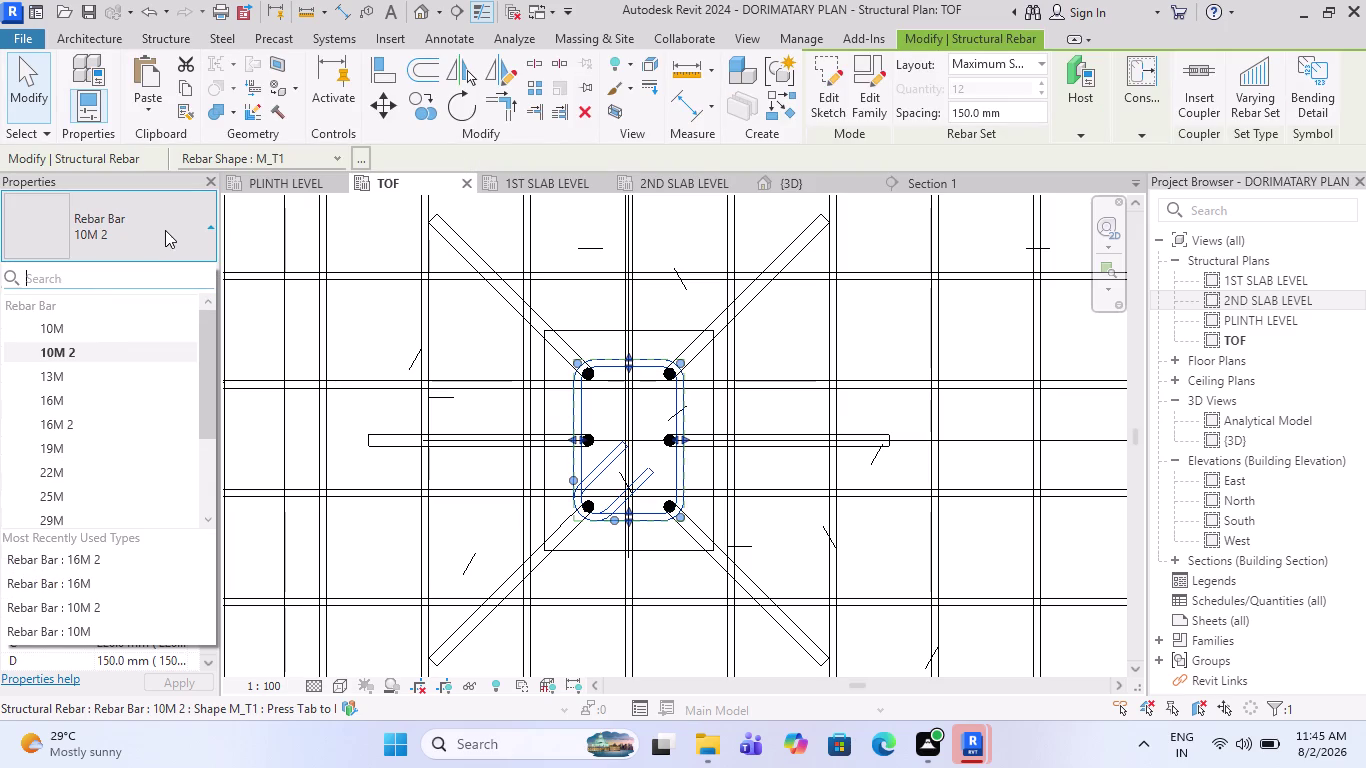
click(71, 327)
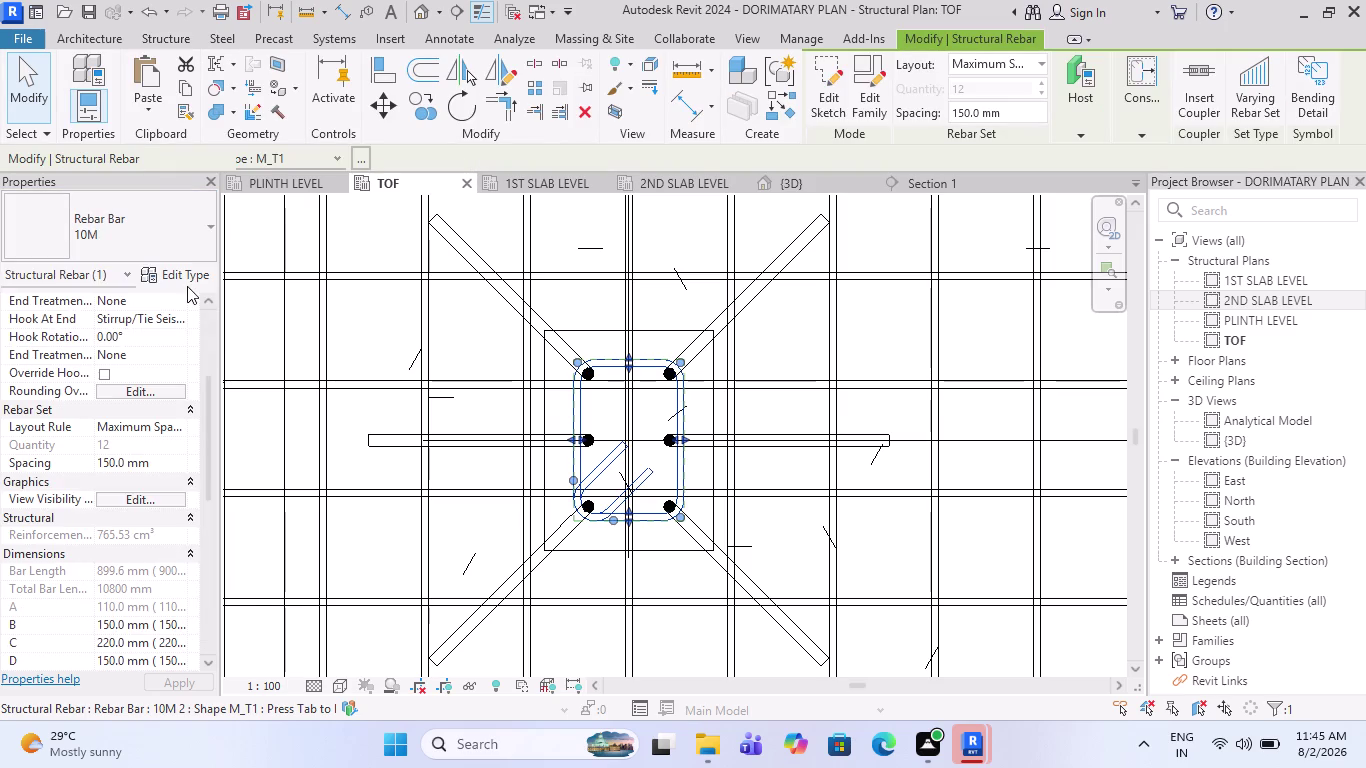
click(169, 278)
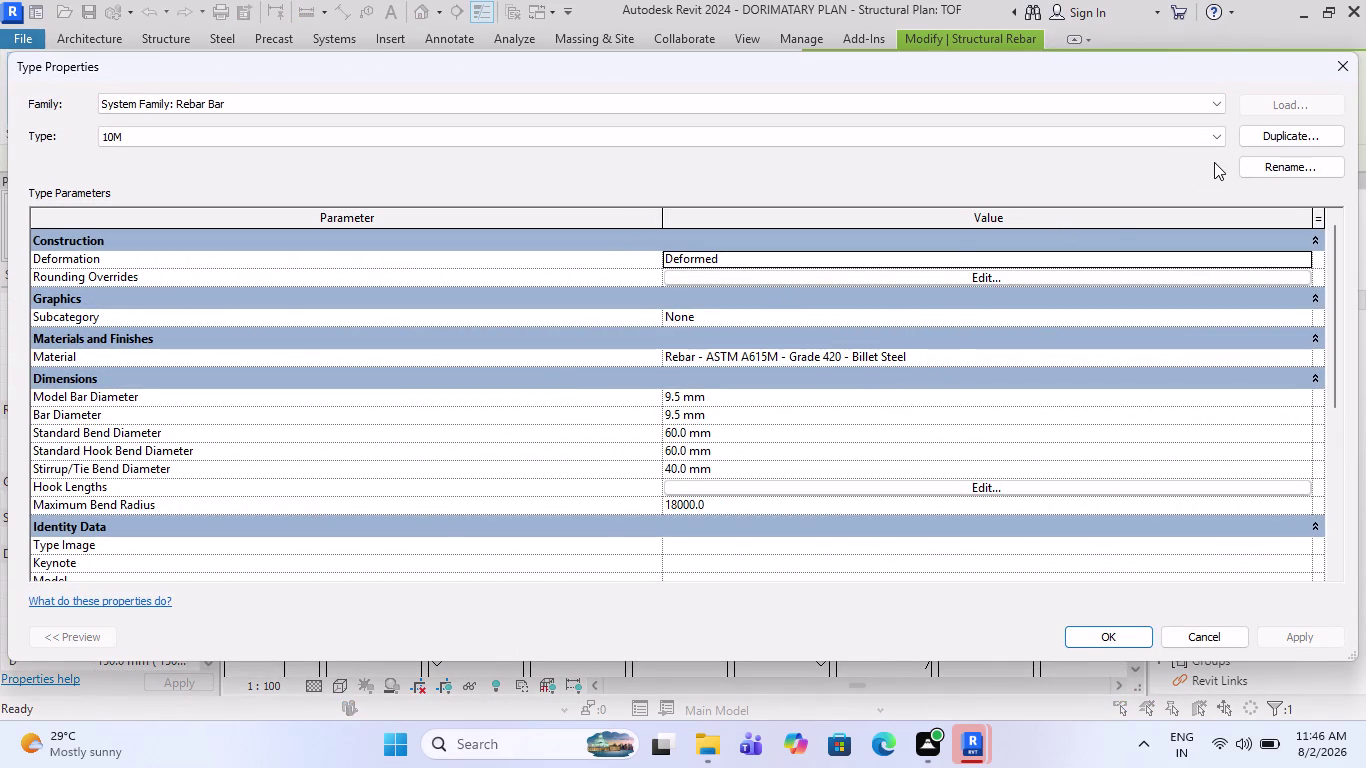
click(1284, 124)
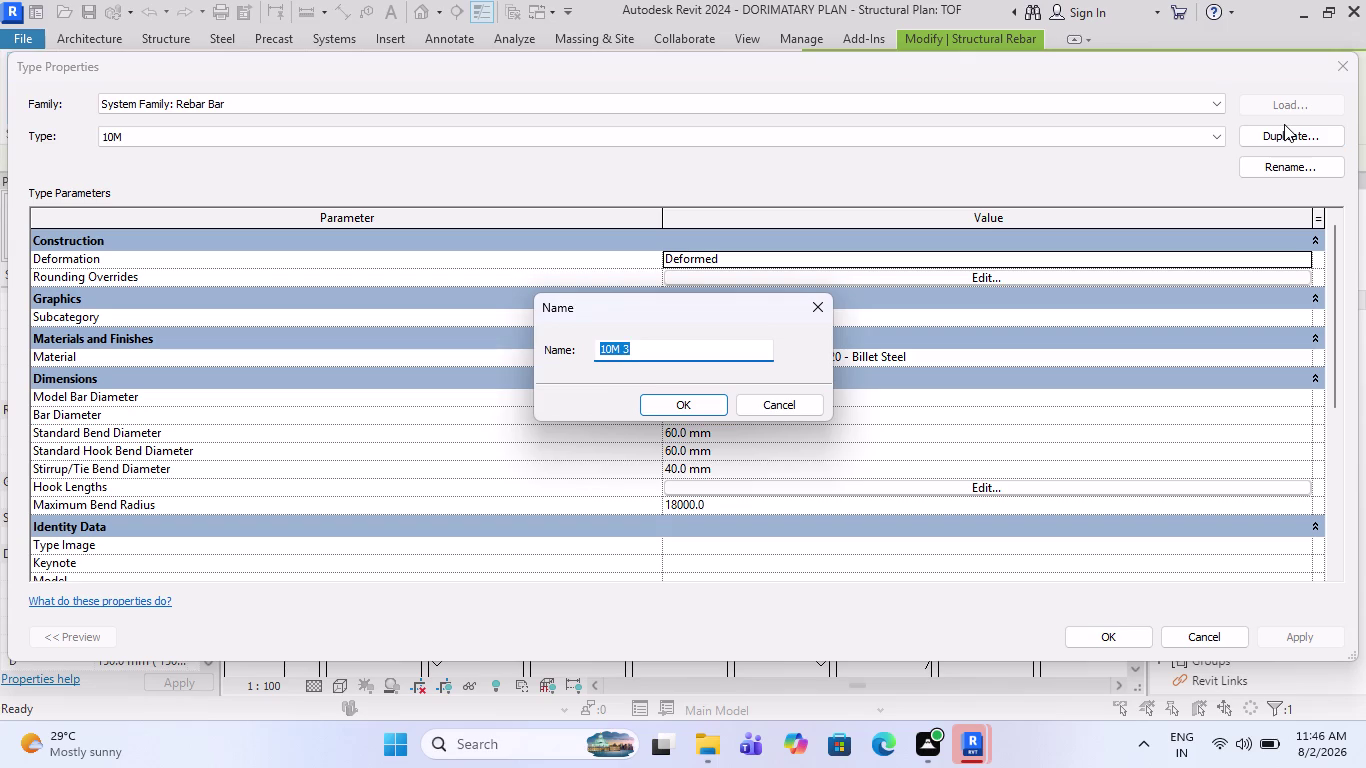
Name the new bar type 8MM, give both diameters 8 mm, and open Hook Lengths.
text(8MM)
click(718, 401)
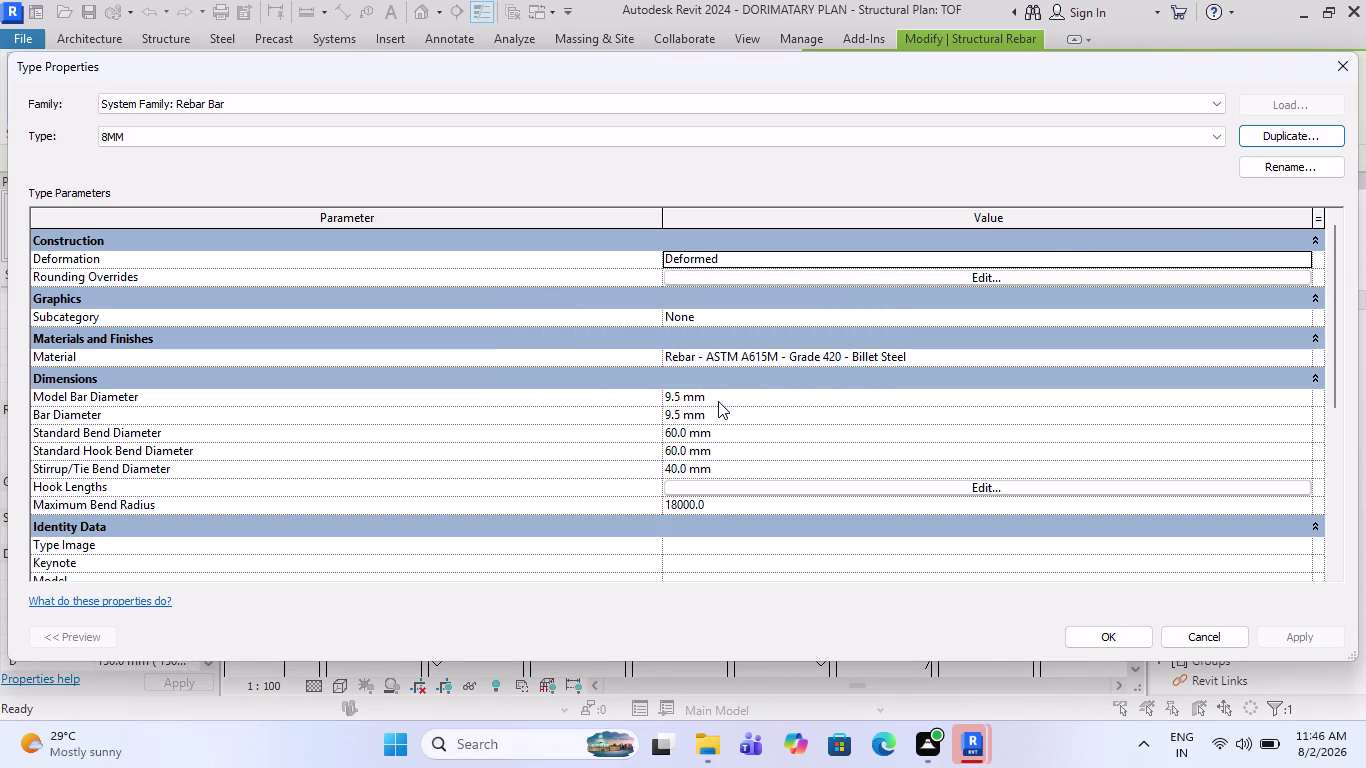
click(720, 401)
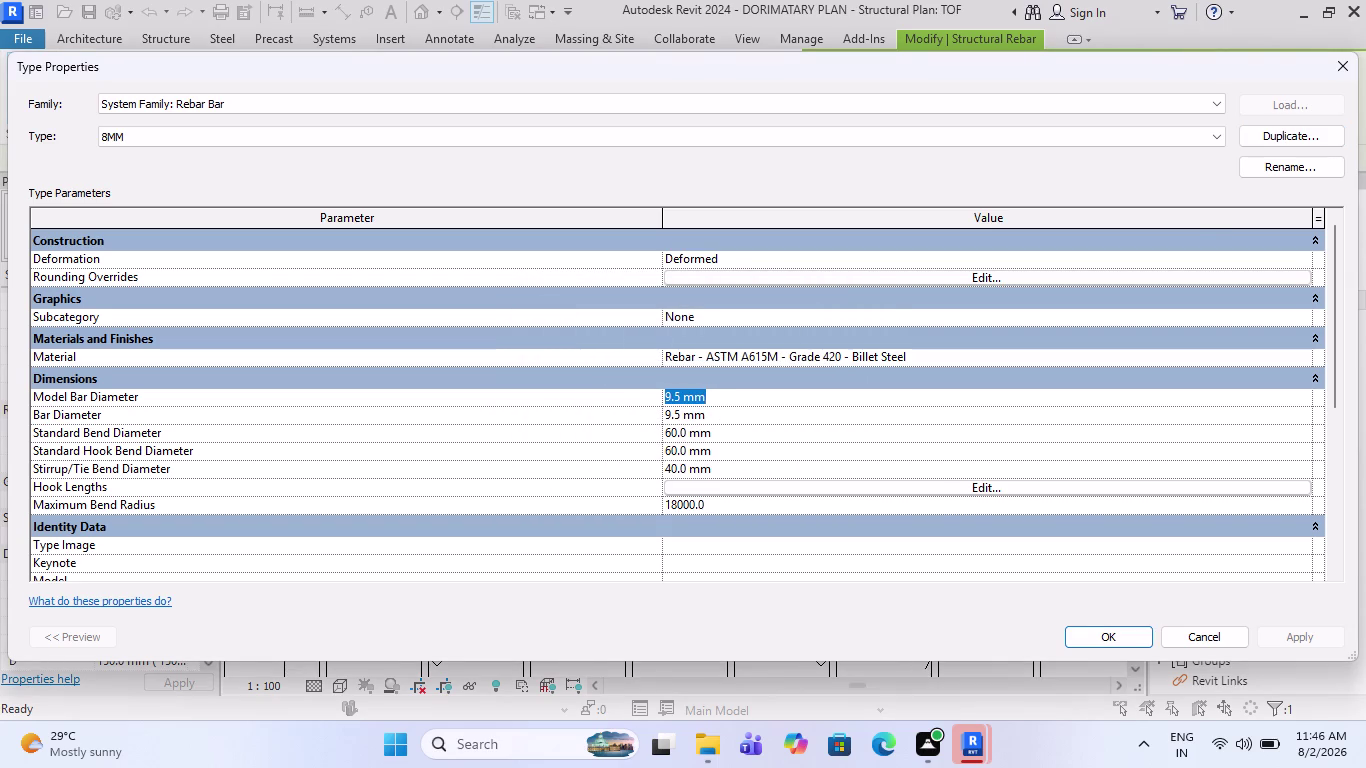
key(8)
key(Return)
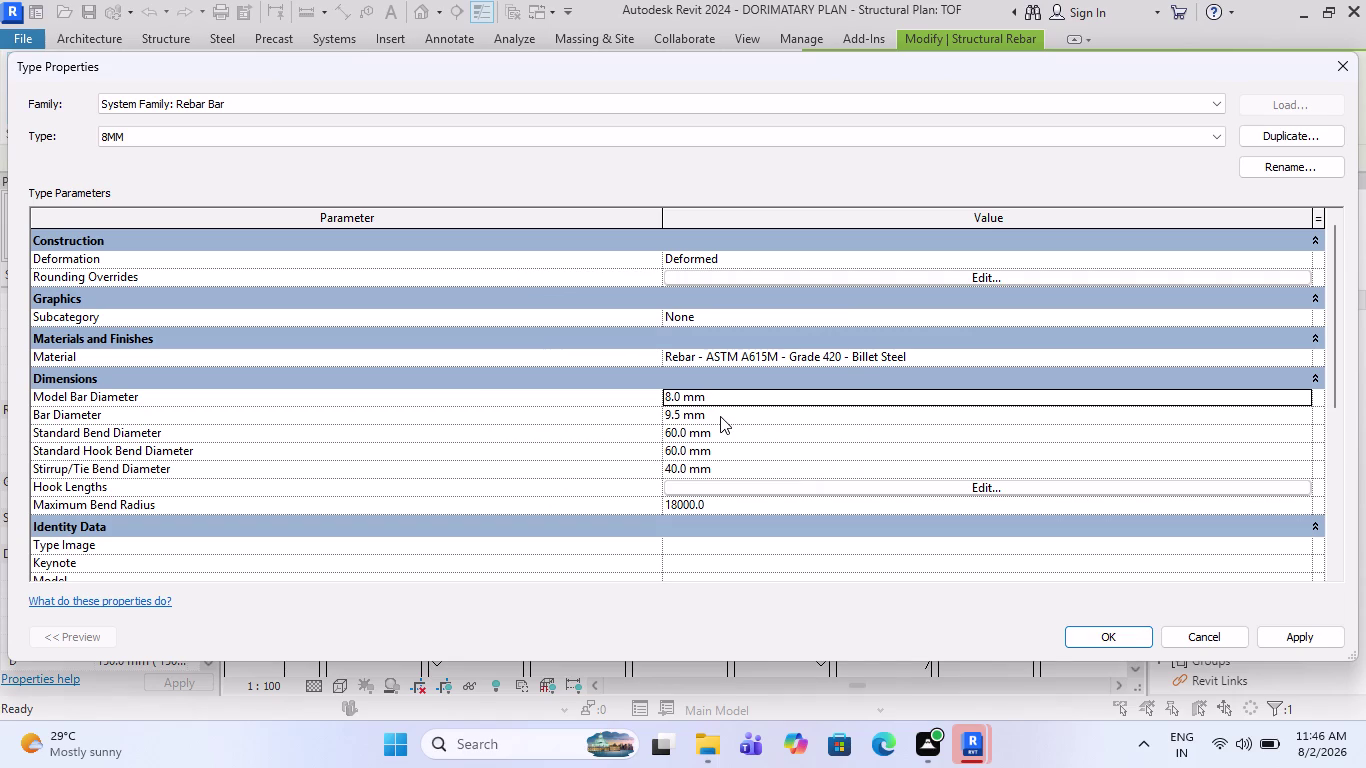
click(720, 416)
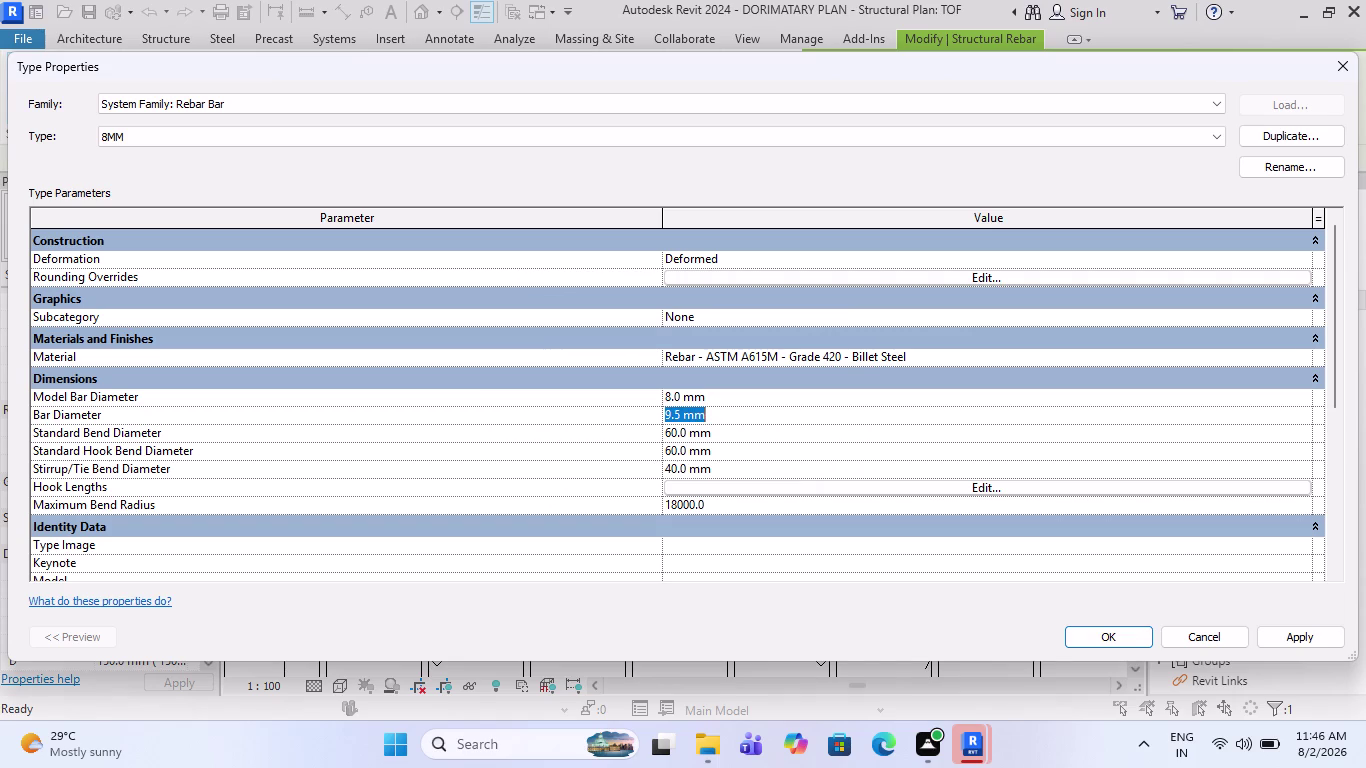
key(8)
key(Return)
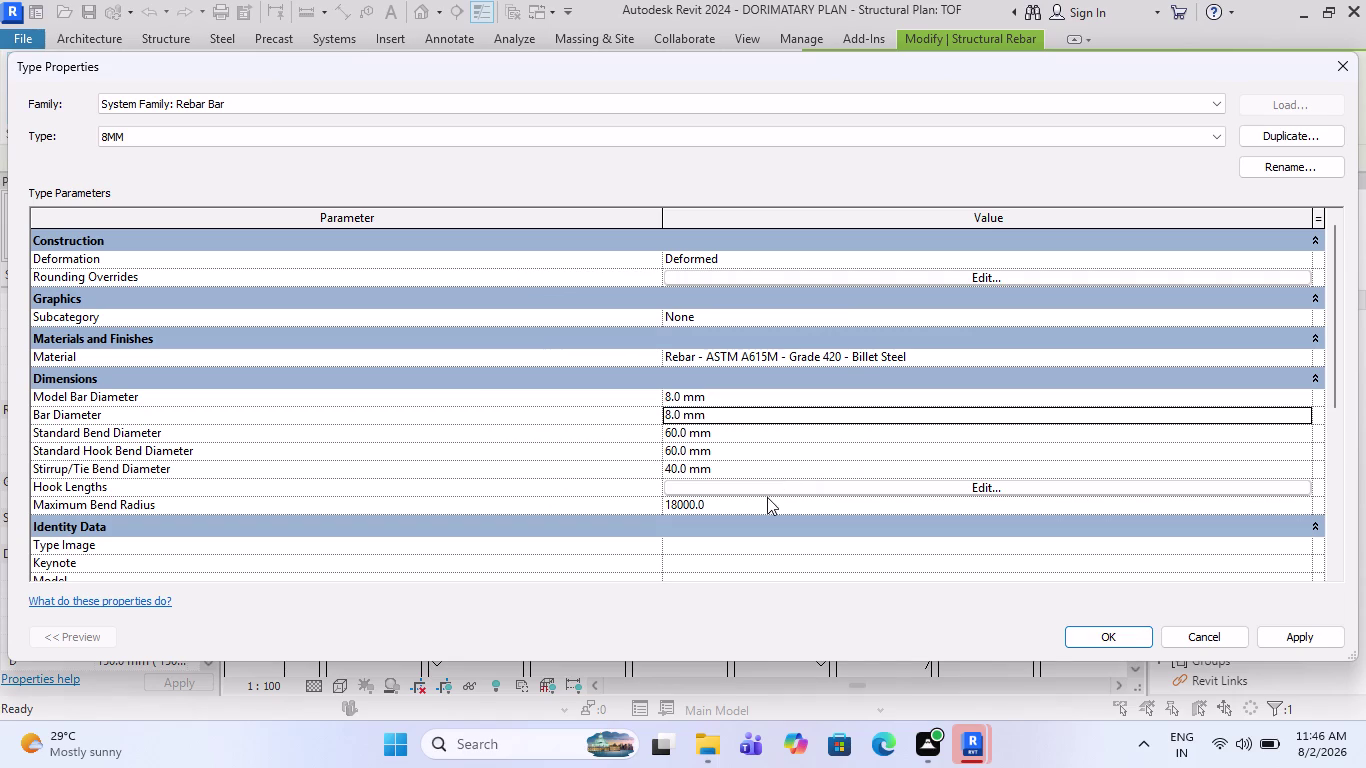
click(823, 484)
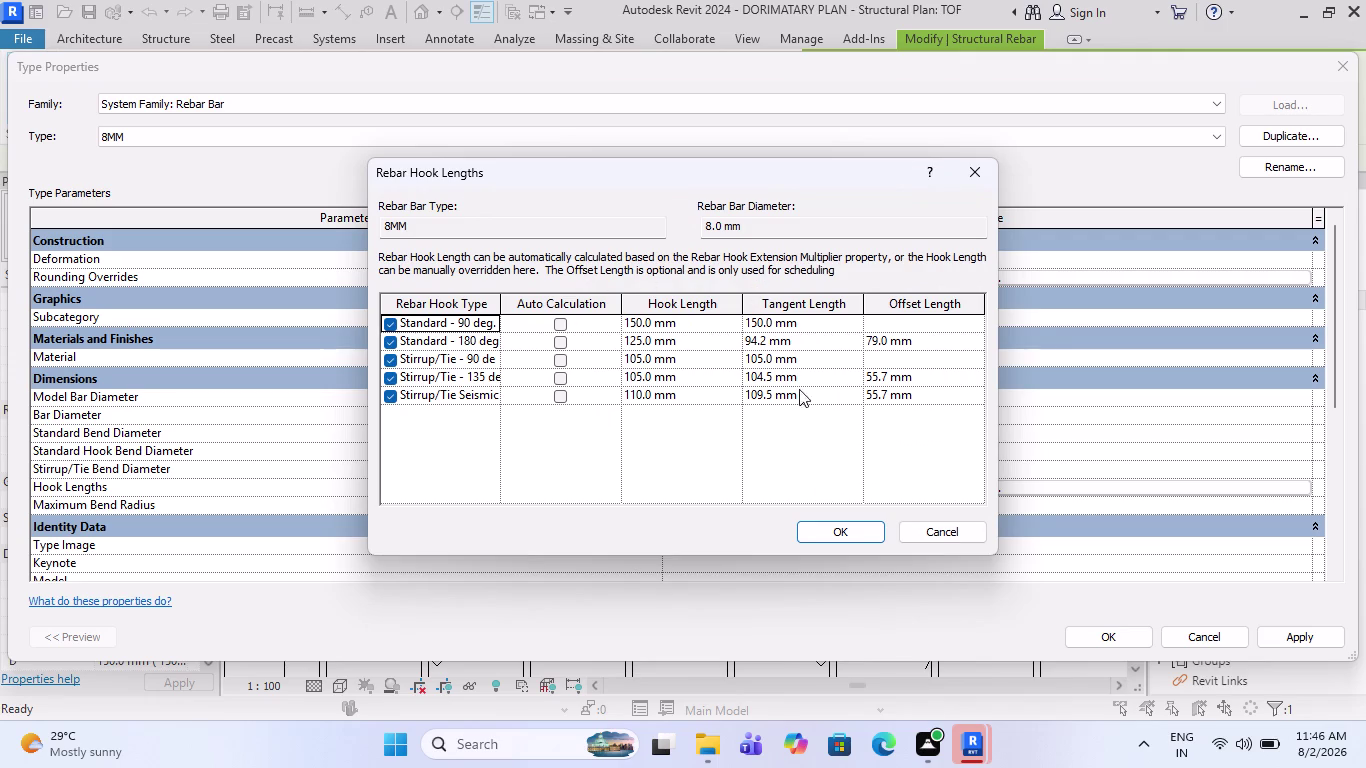
Auto-calculate the 90°, 180°, tie and seismic hook lengths, and apply 8MM to the tie.
click(558, 327)
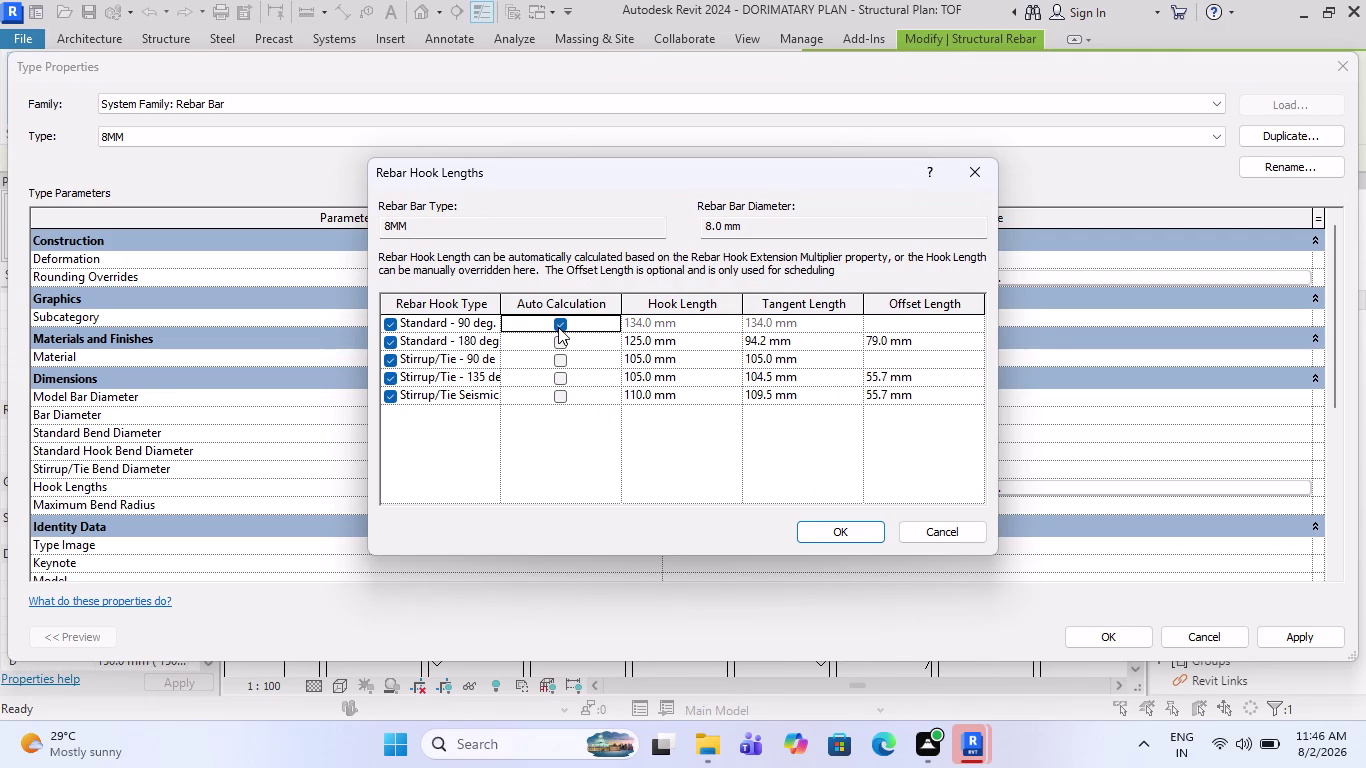
click(558, 327)
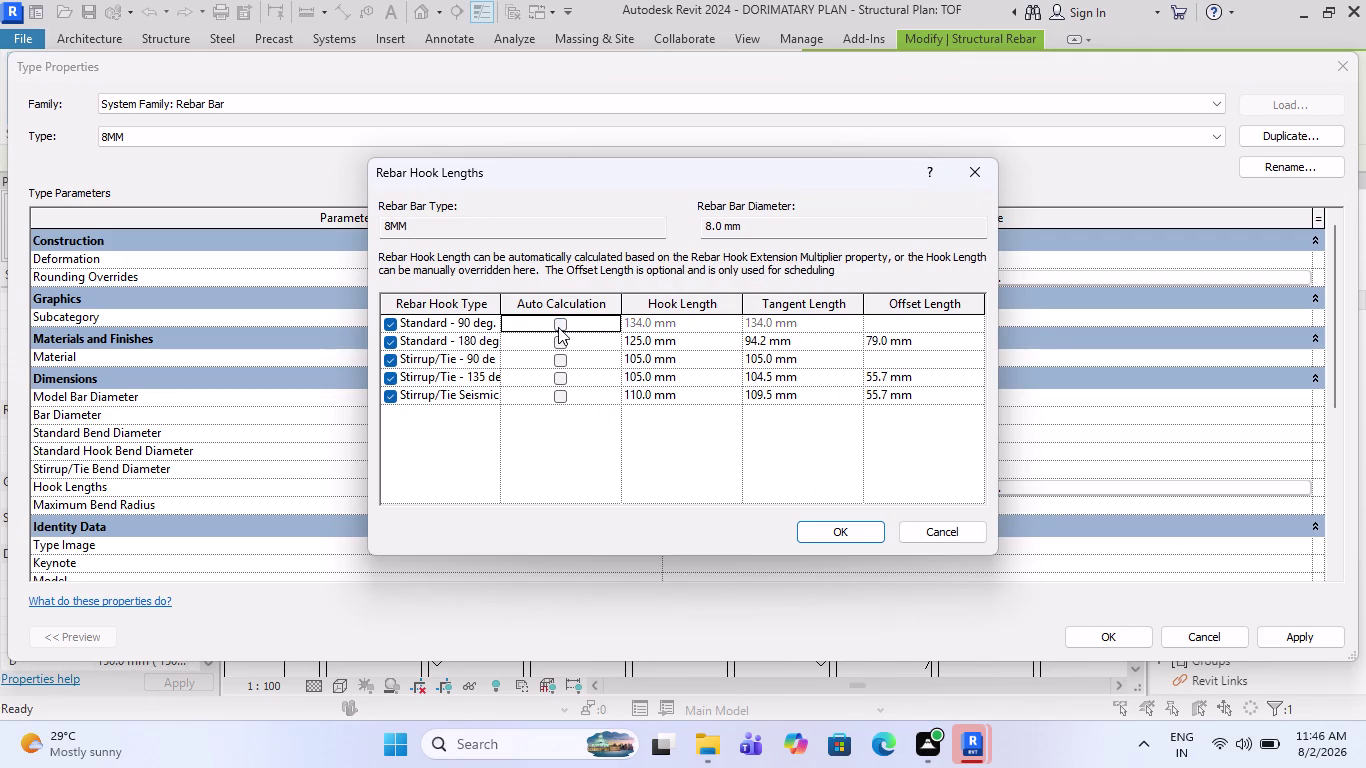
click(558, 347)
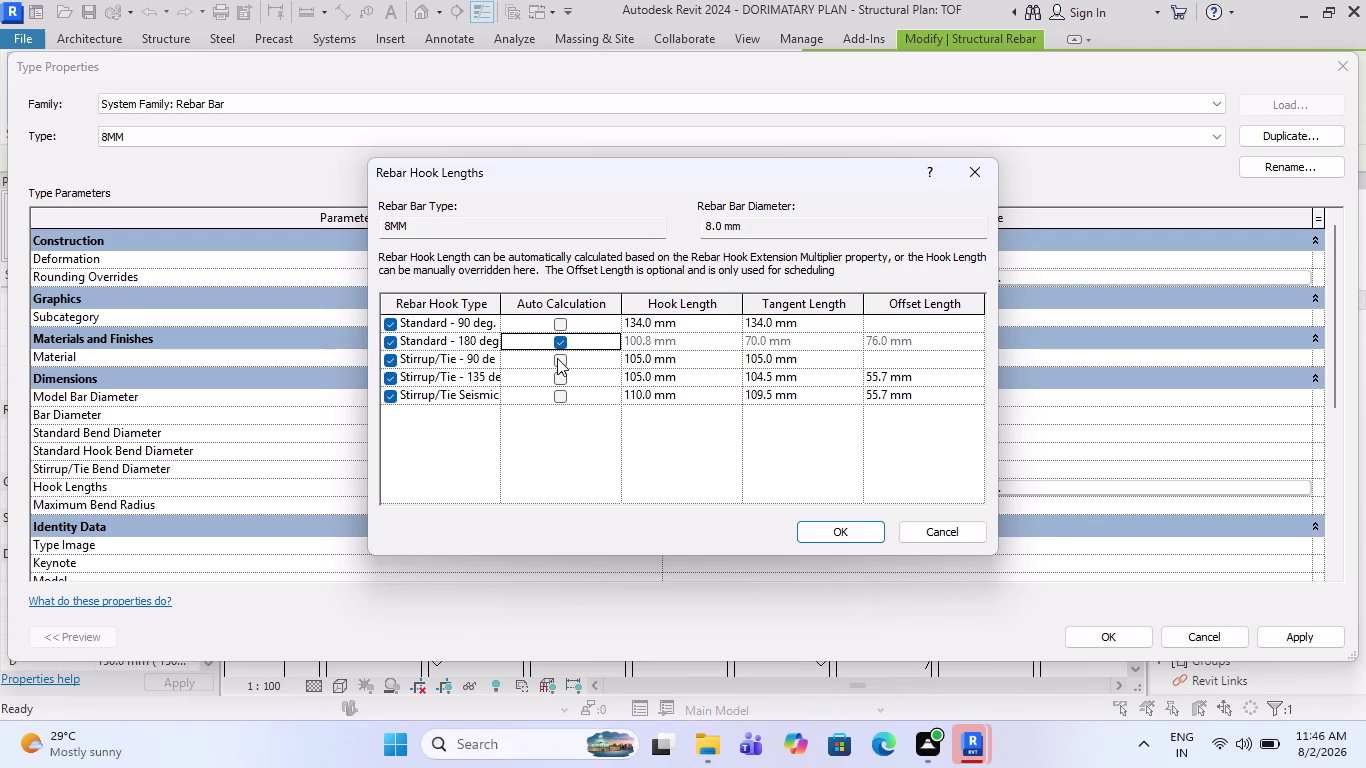
click(557, 359)
click(562, 377)
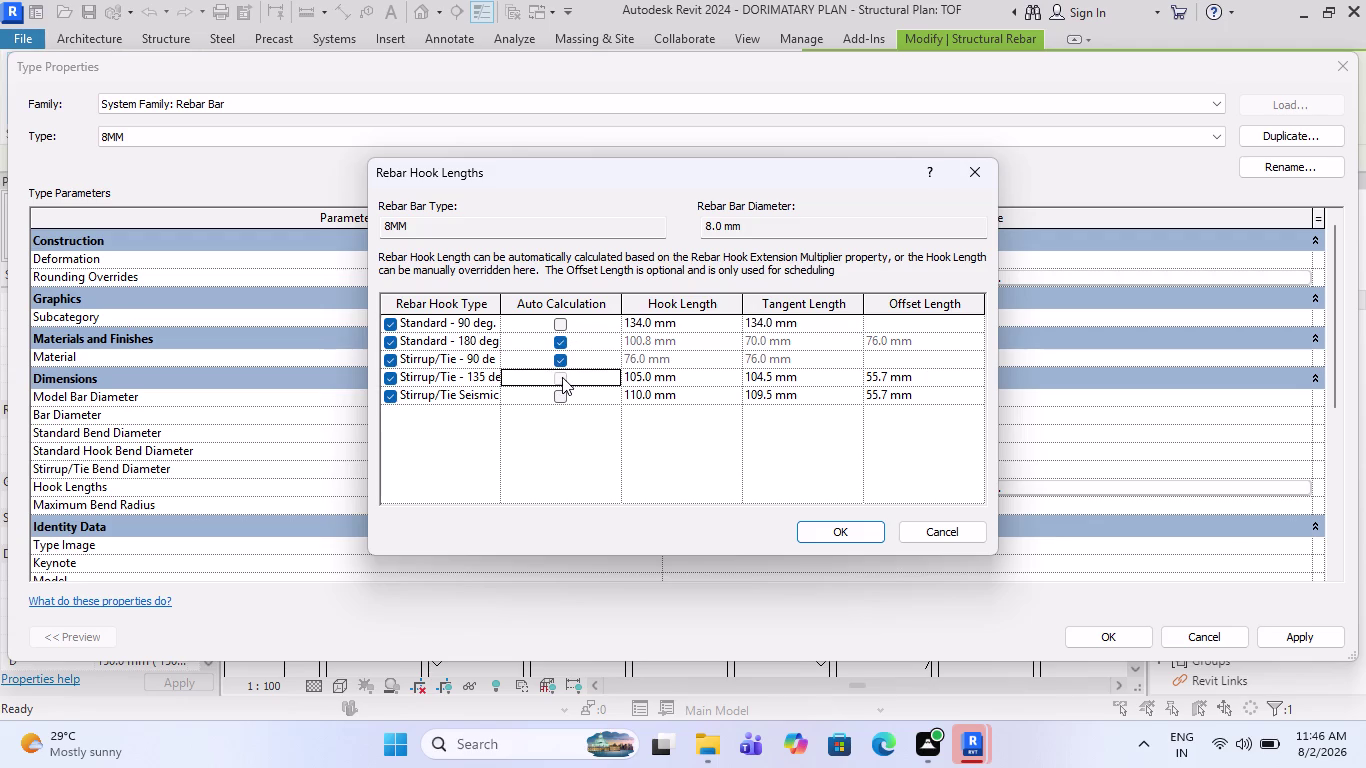
click(559, 402)
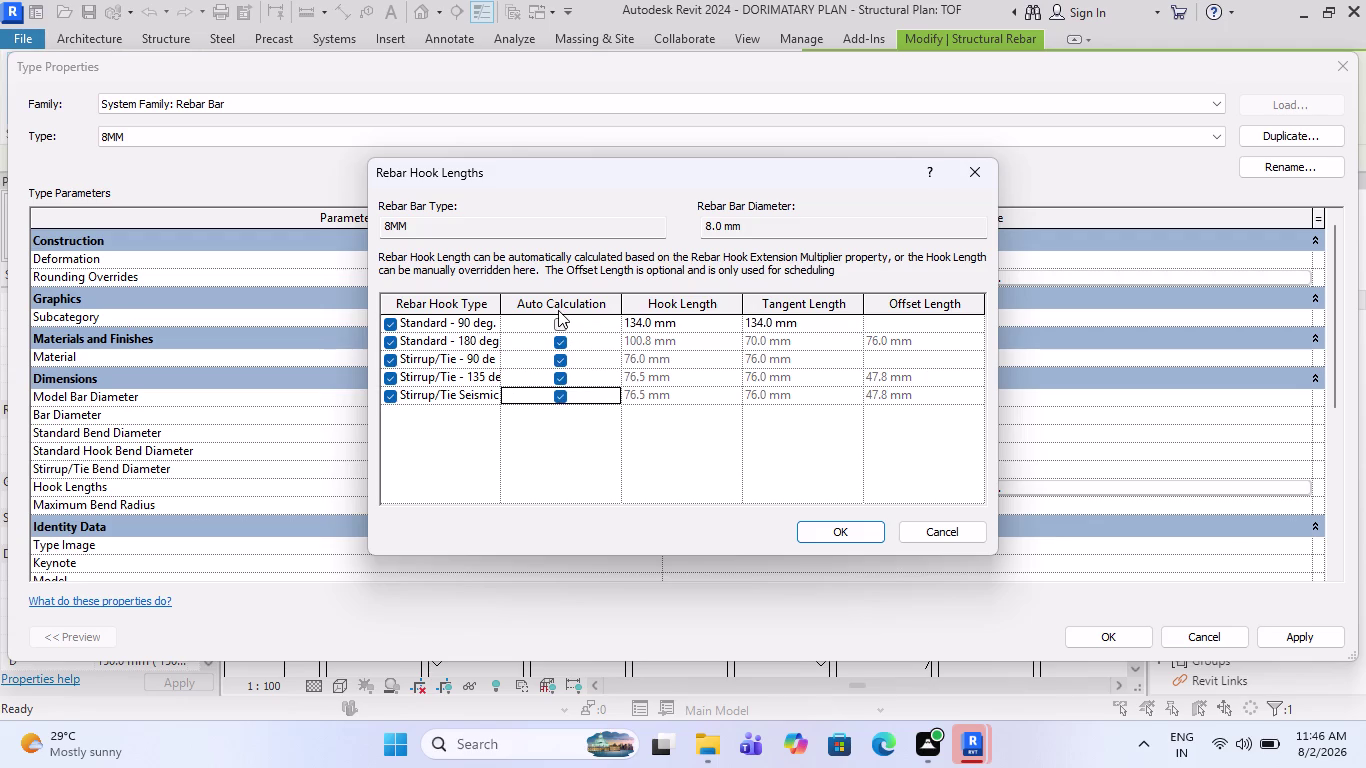
click(558, 324)
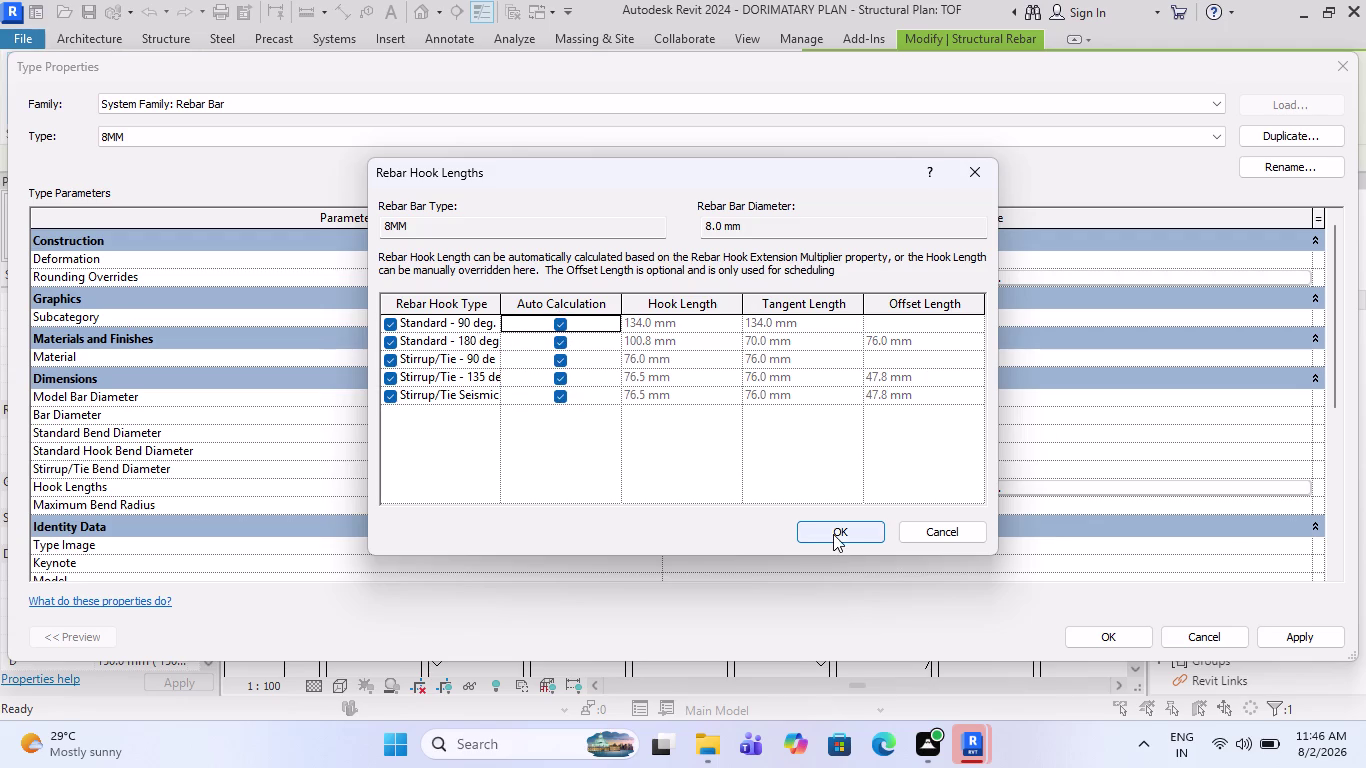
click(833, 533)
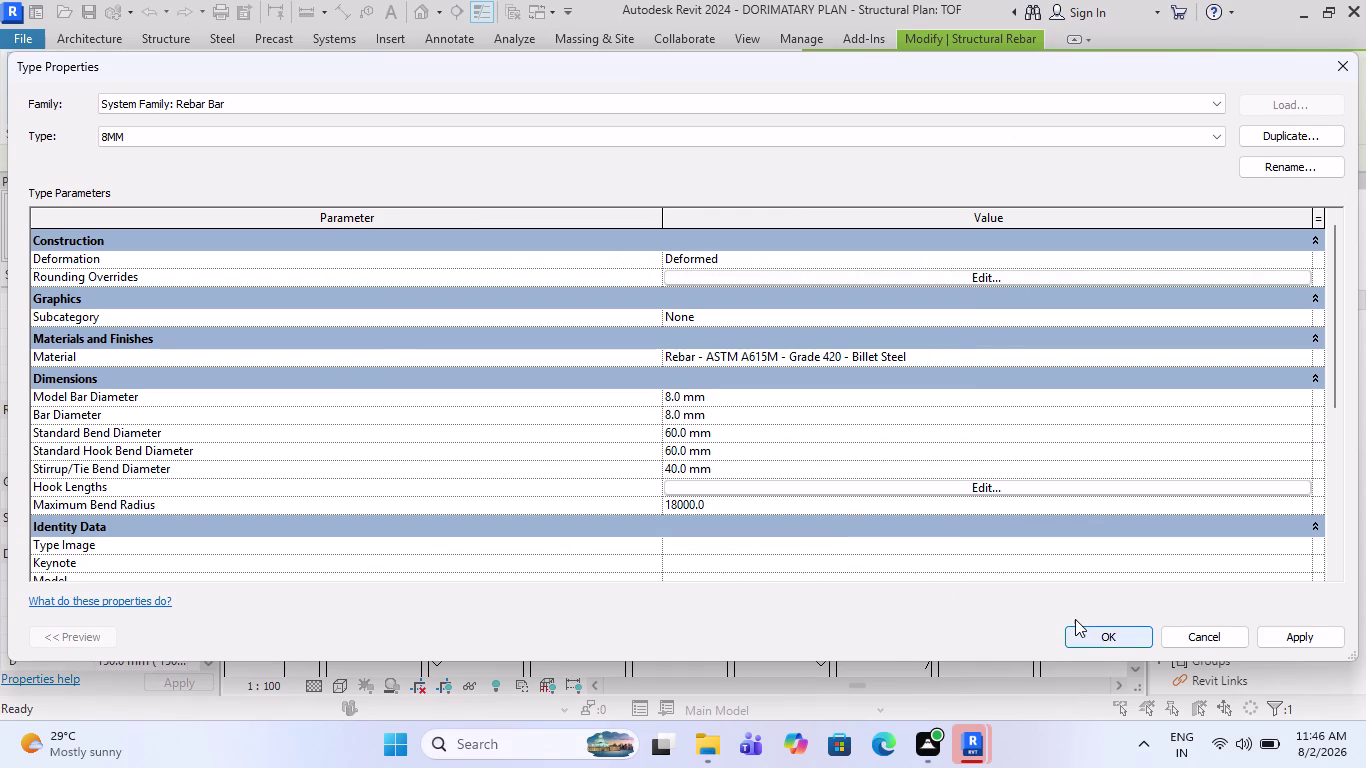
click(1075, 619)
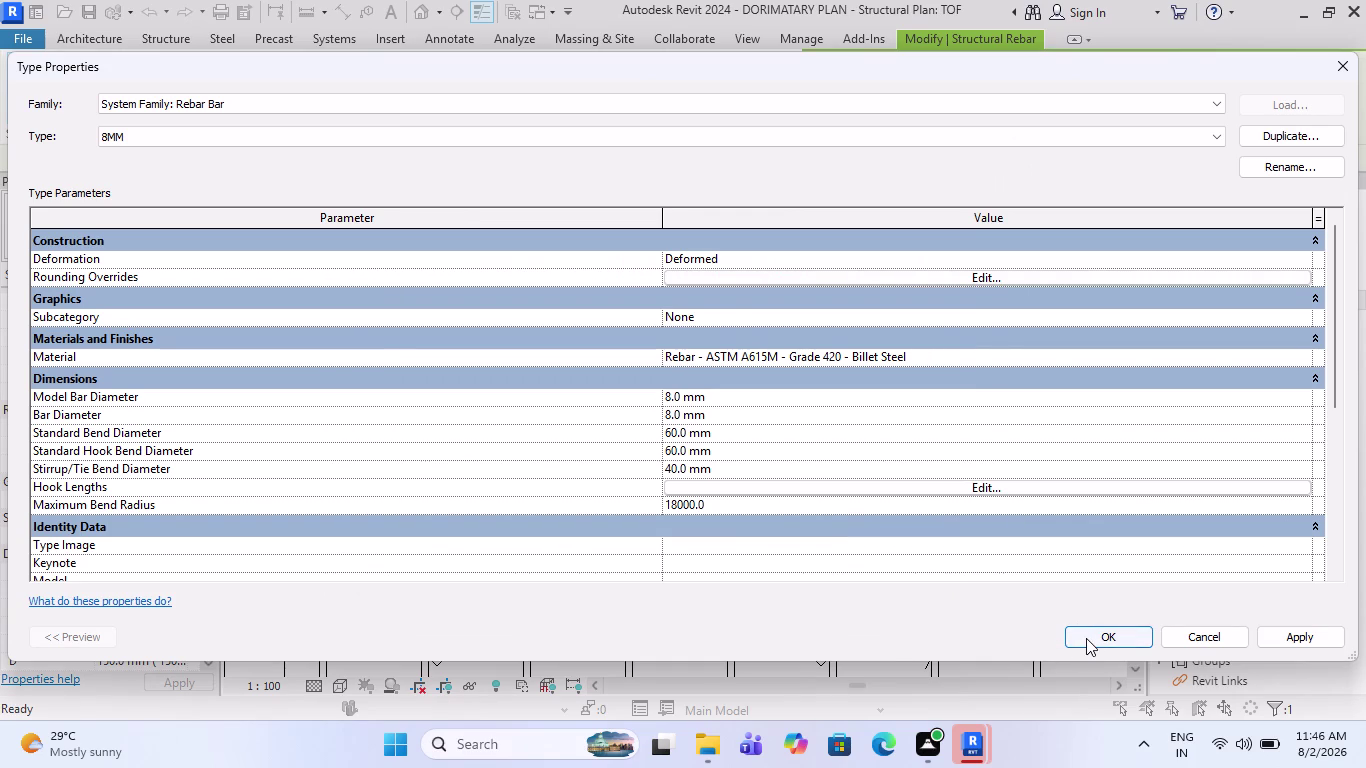
click(1086, 638)
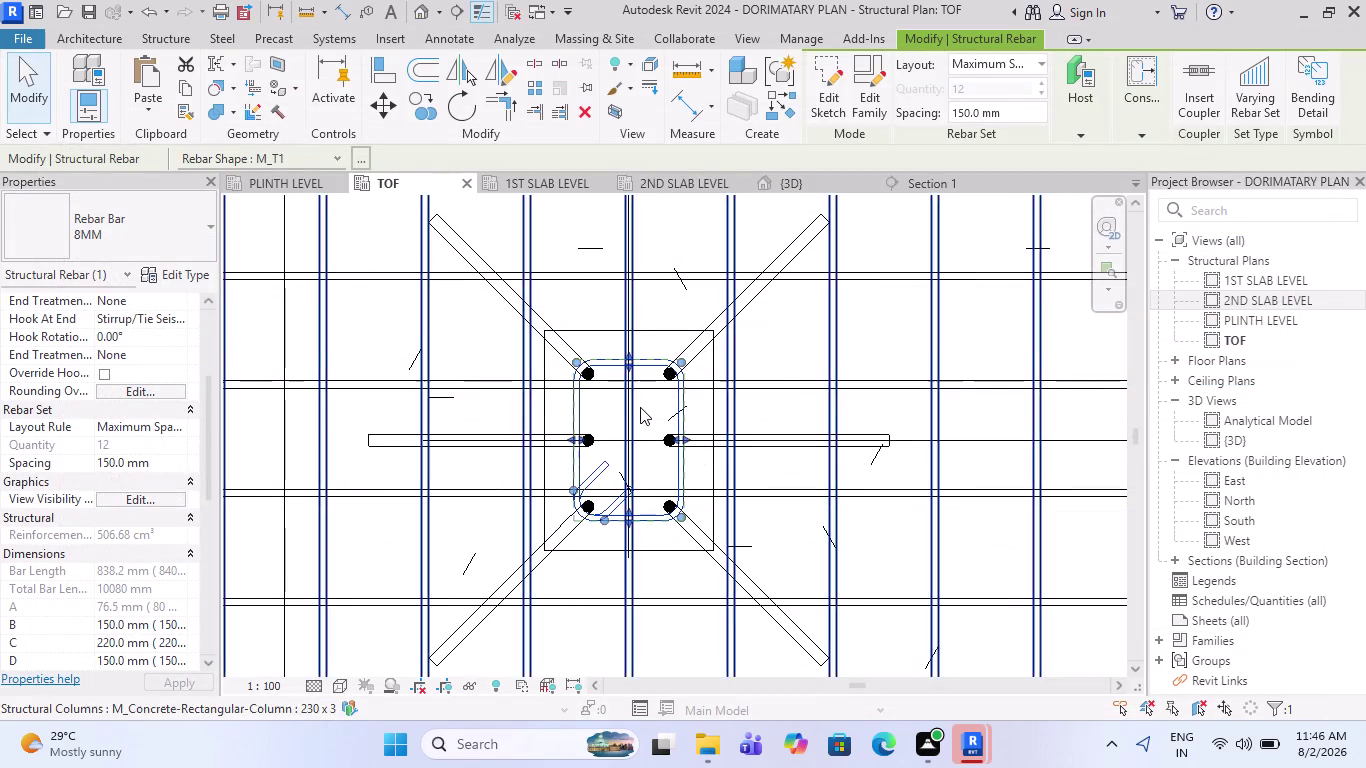
scroll(up, 3)
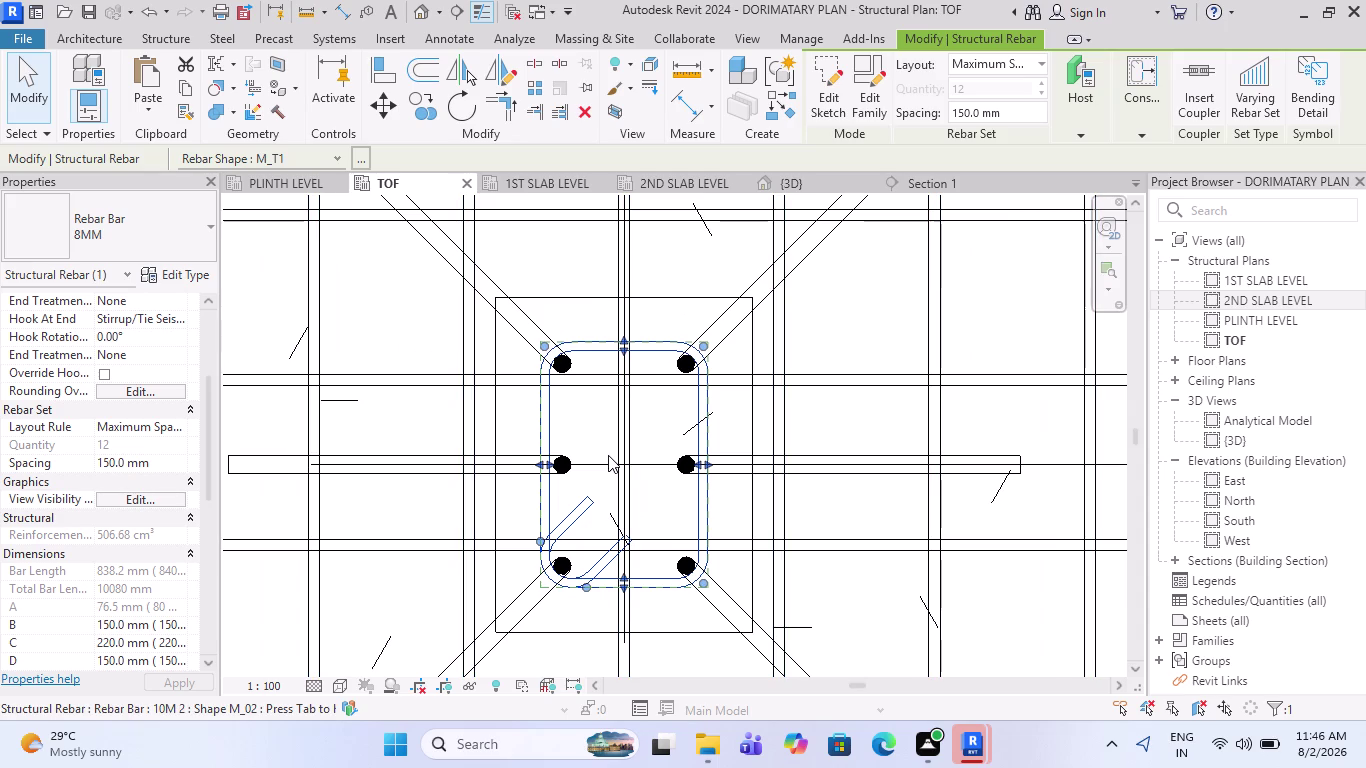
key(Escape)
scroll(down, 3)
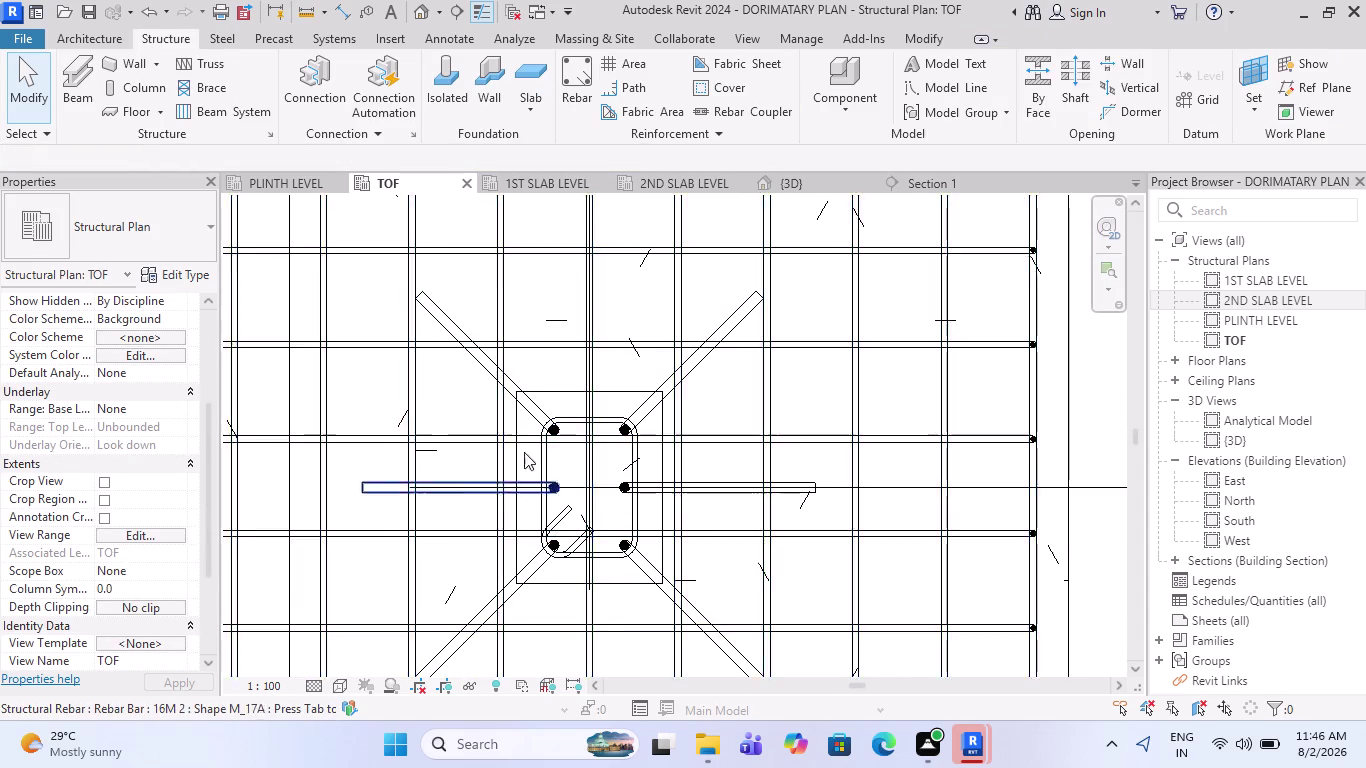
scroll(down, 3)
scroll(up, 3)
scroll(up, 3)
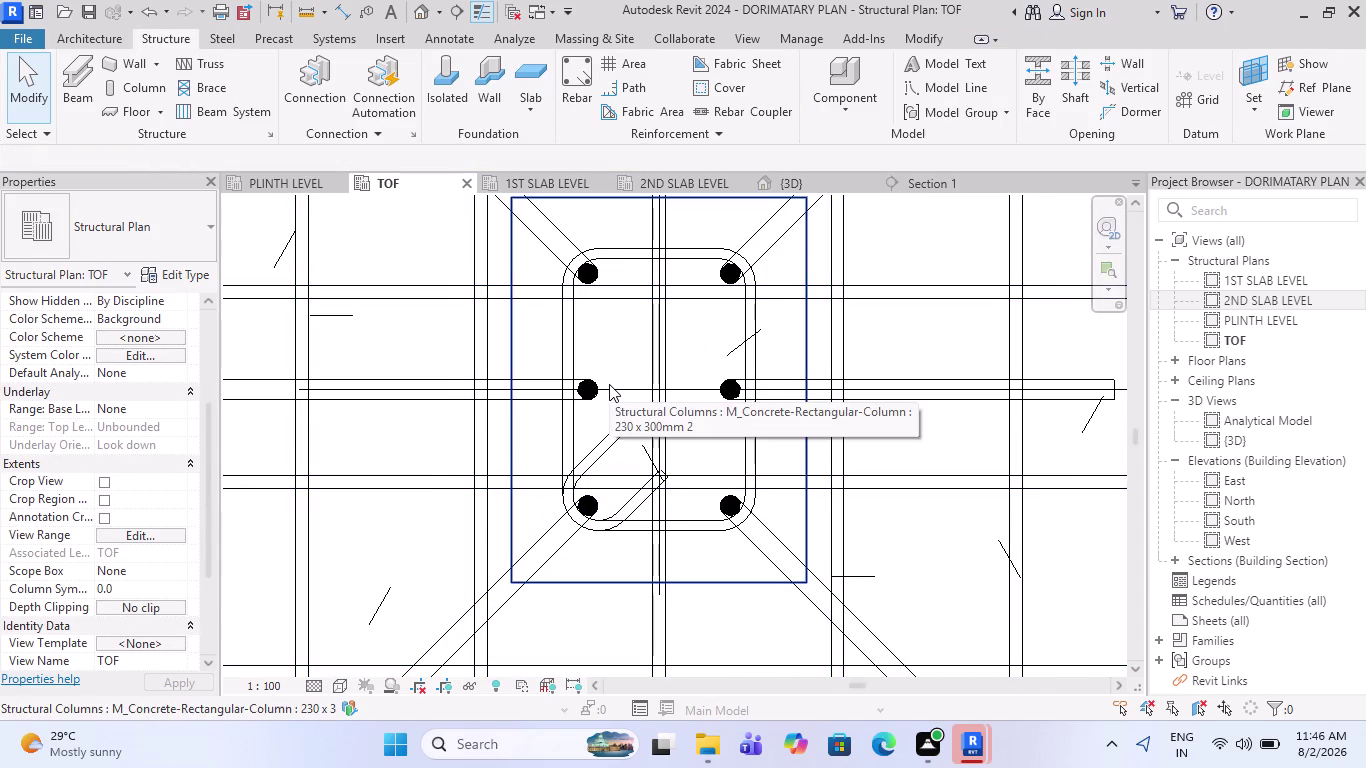
scroll(down, 3)
scroll(down, 3)
scroll(up, 3)
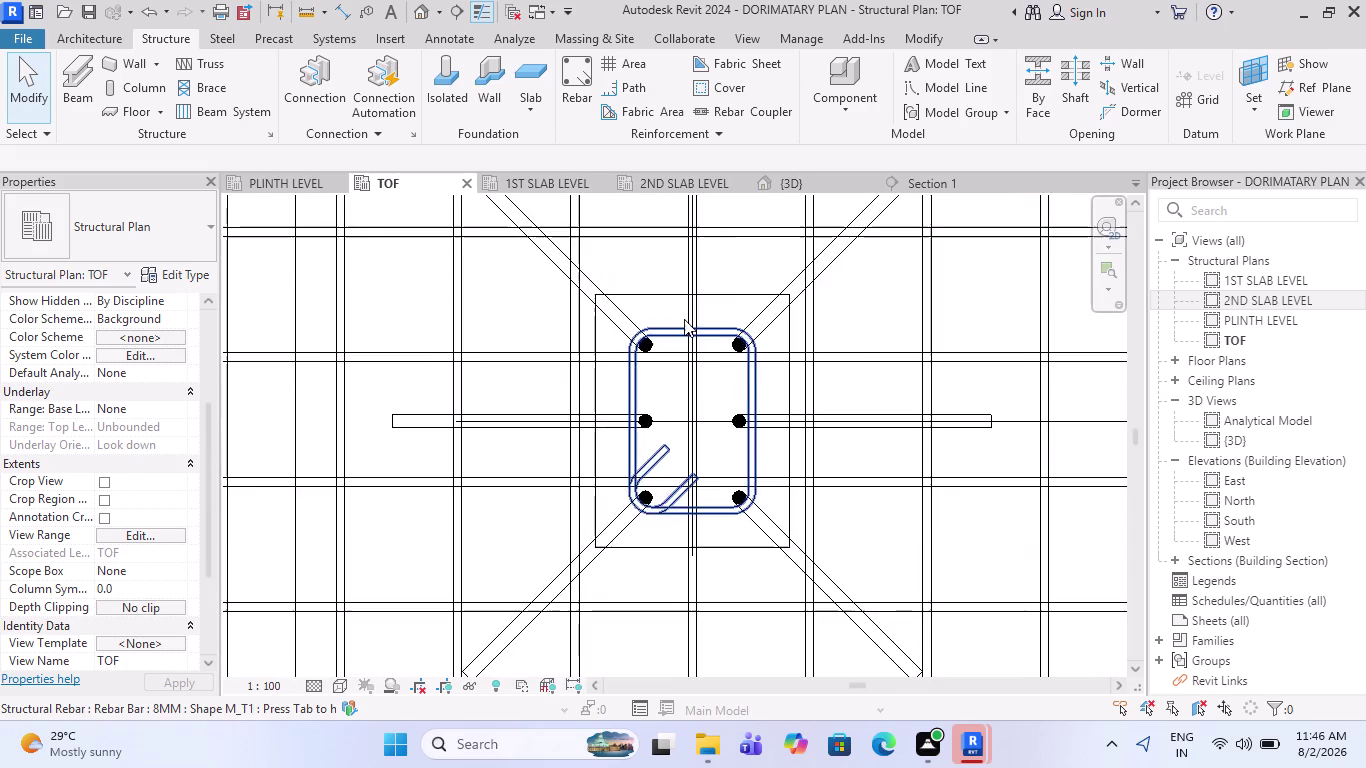
scroll(up, 3)
scroll(down, 3)
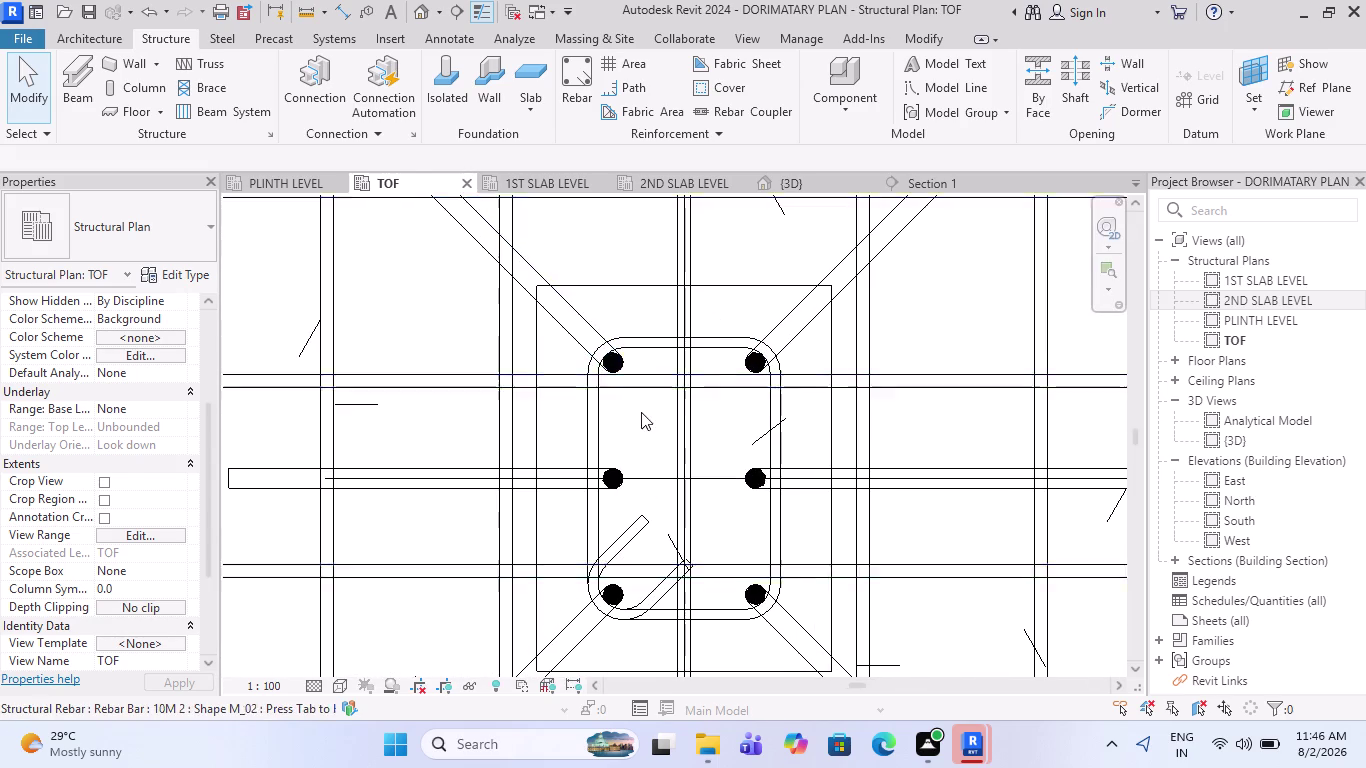
scroll(down, 3)
scroll(down, 3)
Copy the selected column's rebar to all the other TOF columns.
scroll(down, 3)
scroll(up, 3)
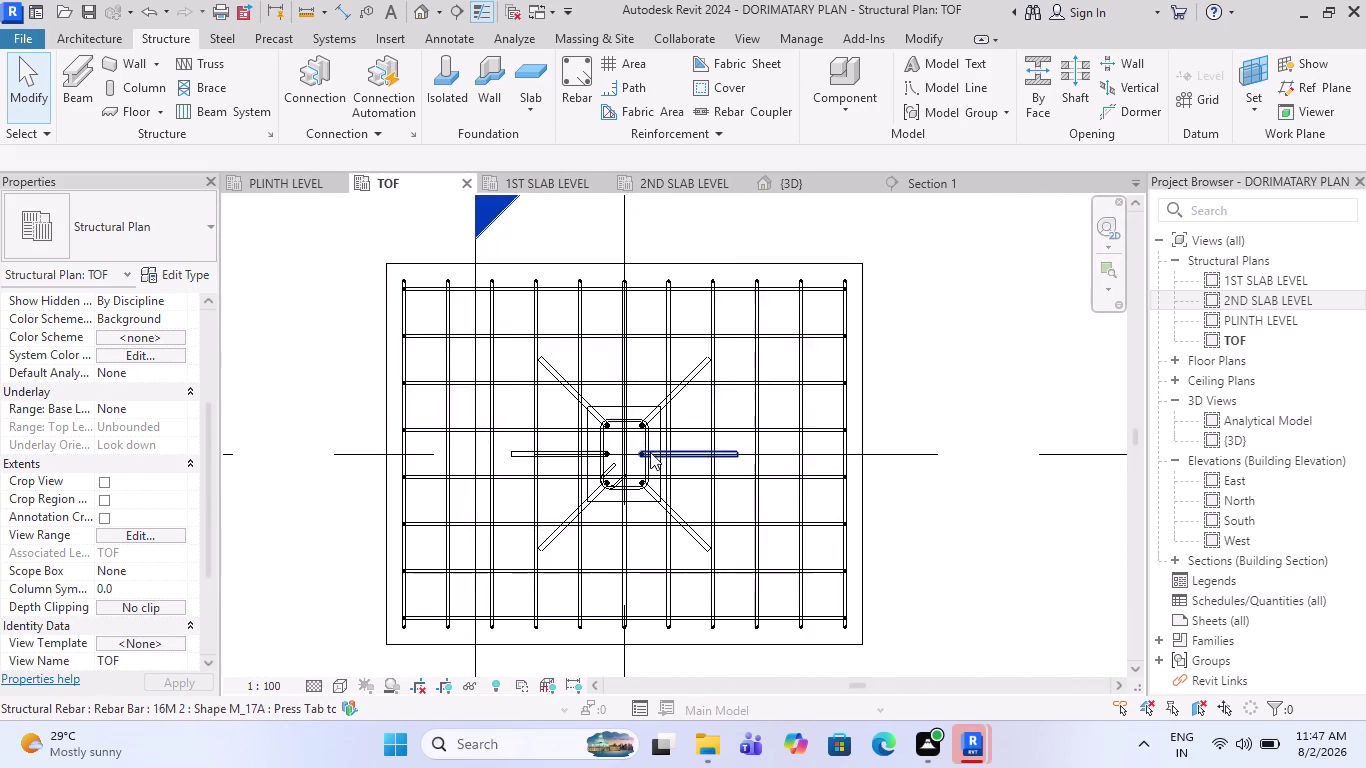
key(Escape)
scroll(up, 3)
click(648, 401)
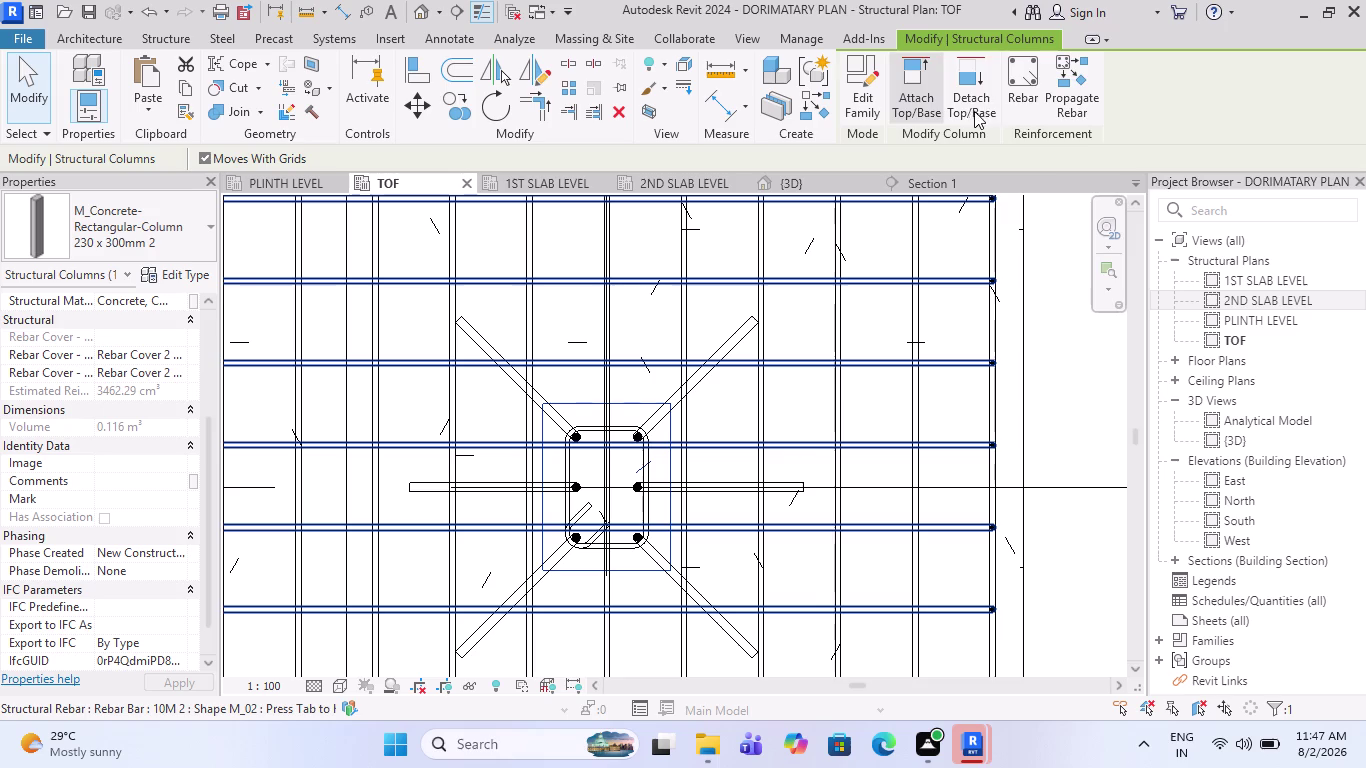
click(1069, 61)
scroll(down, 3)
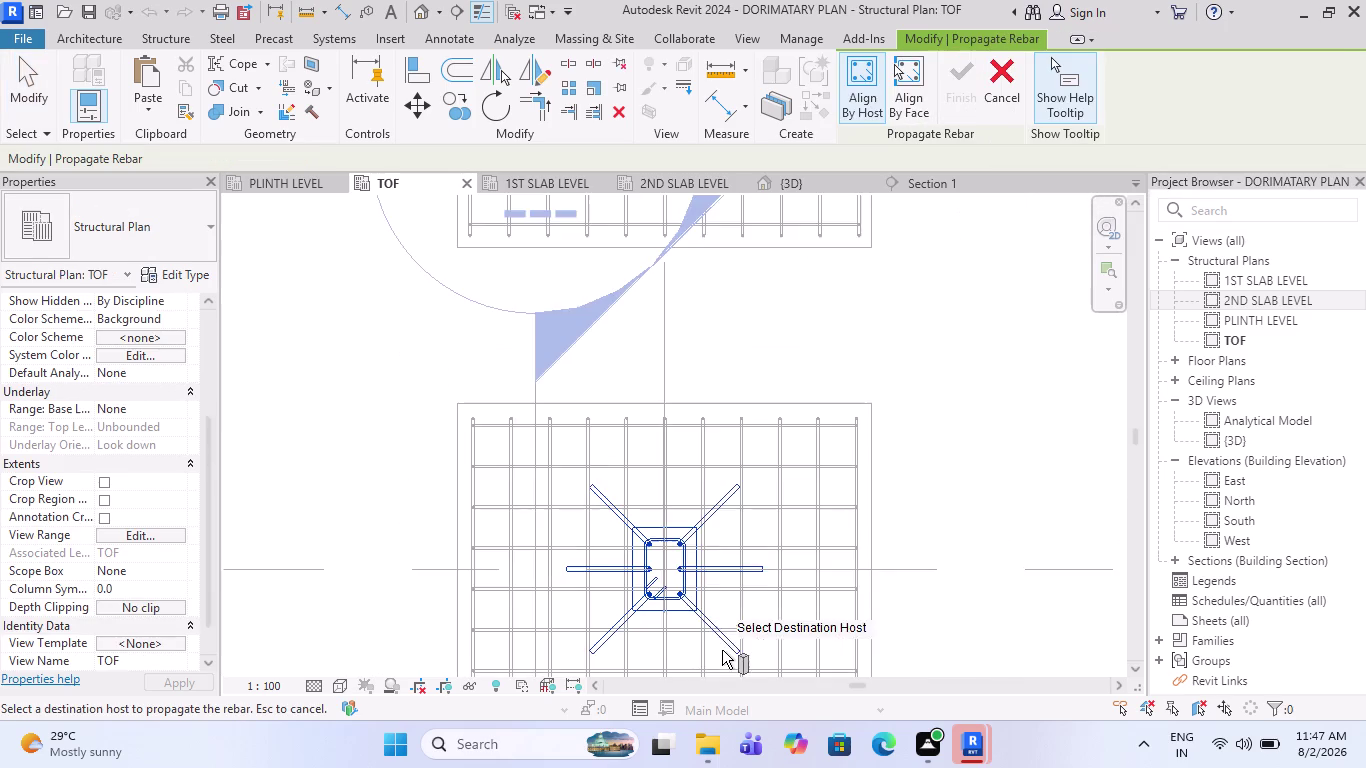
scroll(down, 3)
scroll(down, 3)
scroll(down, 3)
scroll(down, 3)
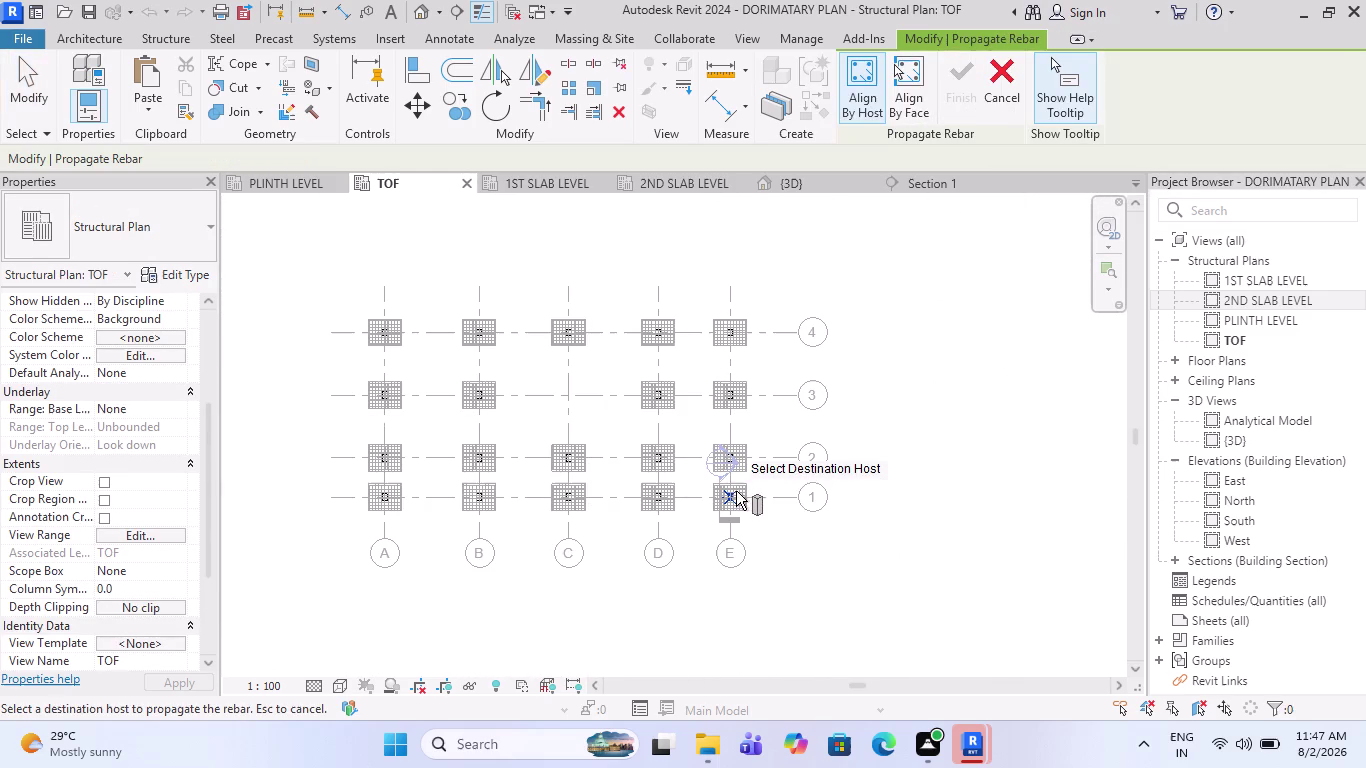
drag(777, 526, 344, 281)
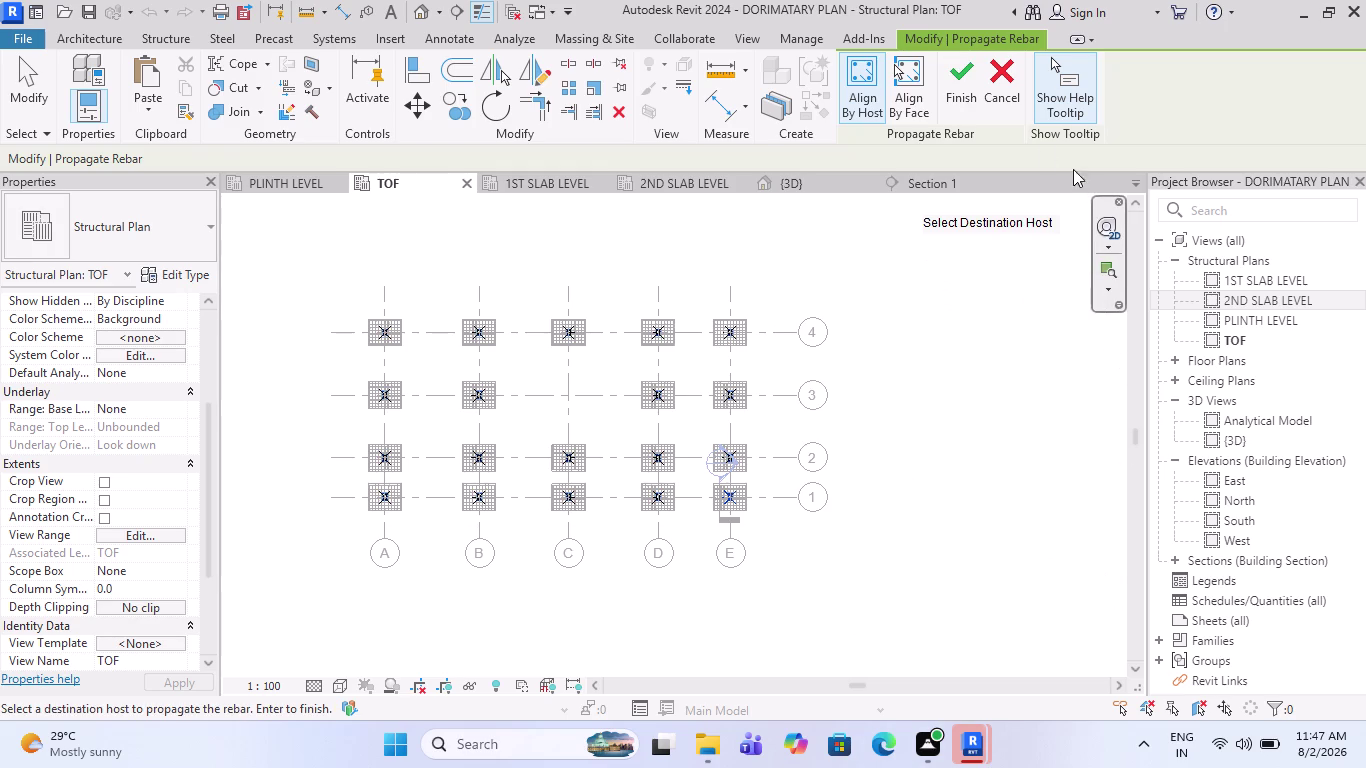
click(944, 114)
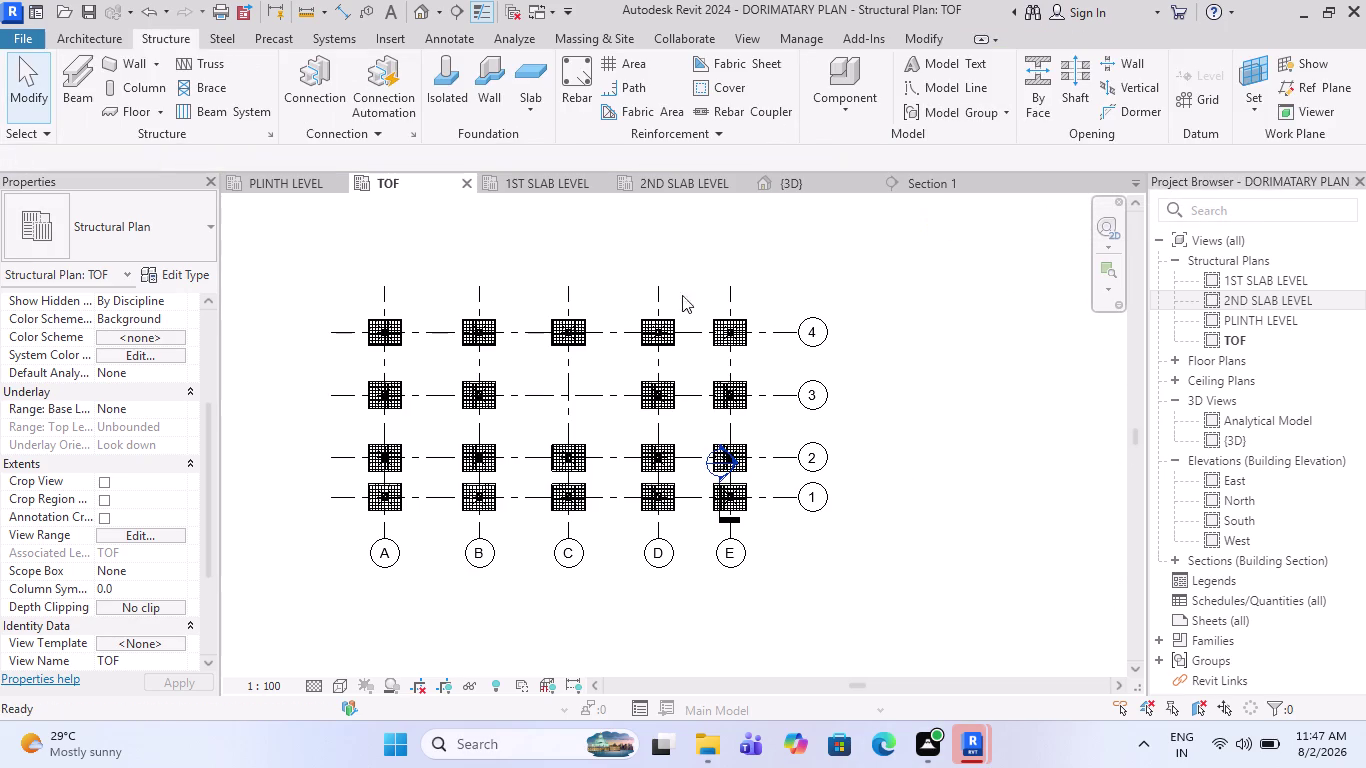
Switch to the {3D} view of the dormitory model.
scroll(up, 3)
scroll(up, 3)
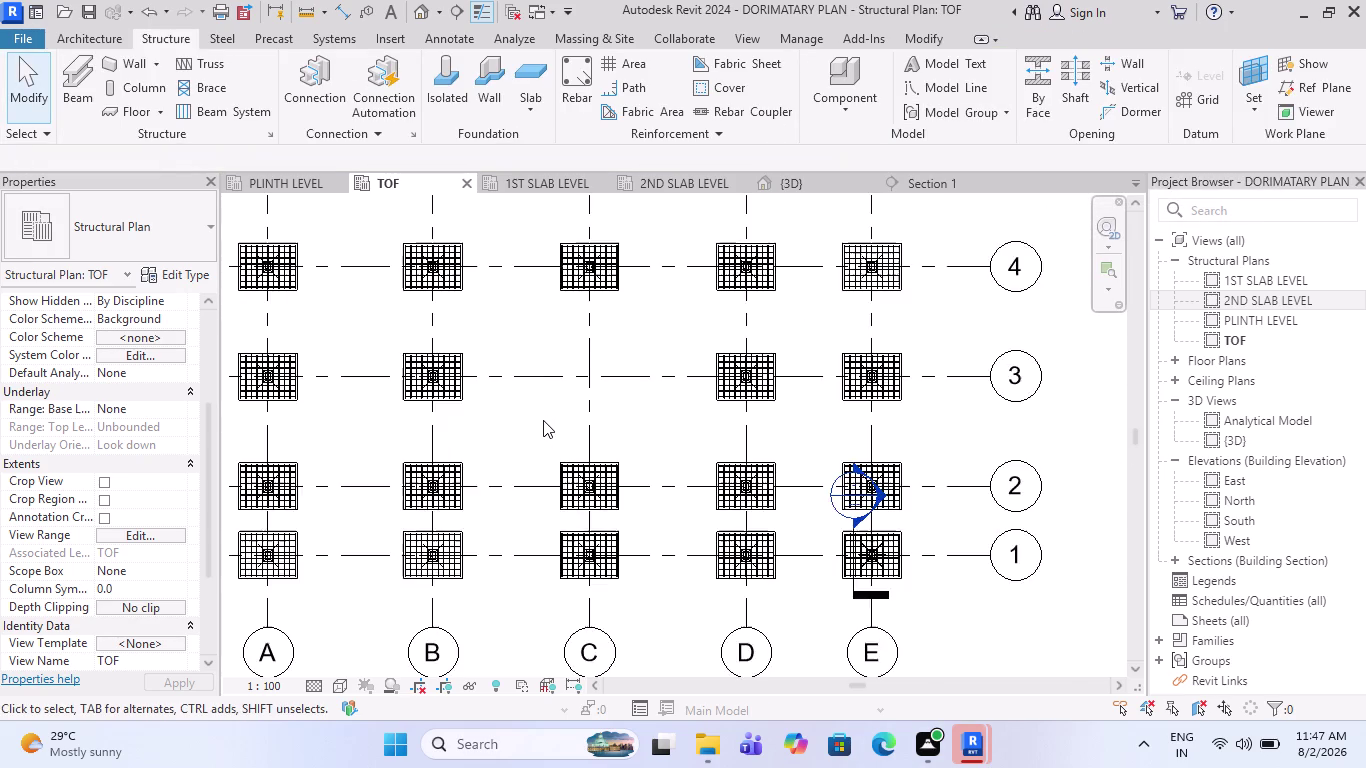
scroll(up, 3)
scroll(down, 3)
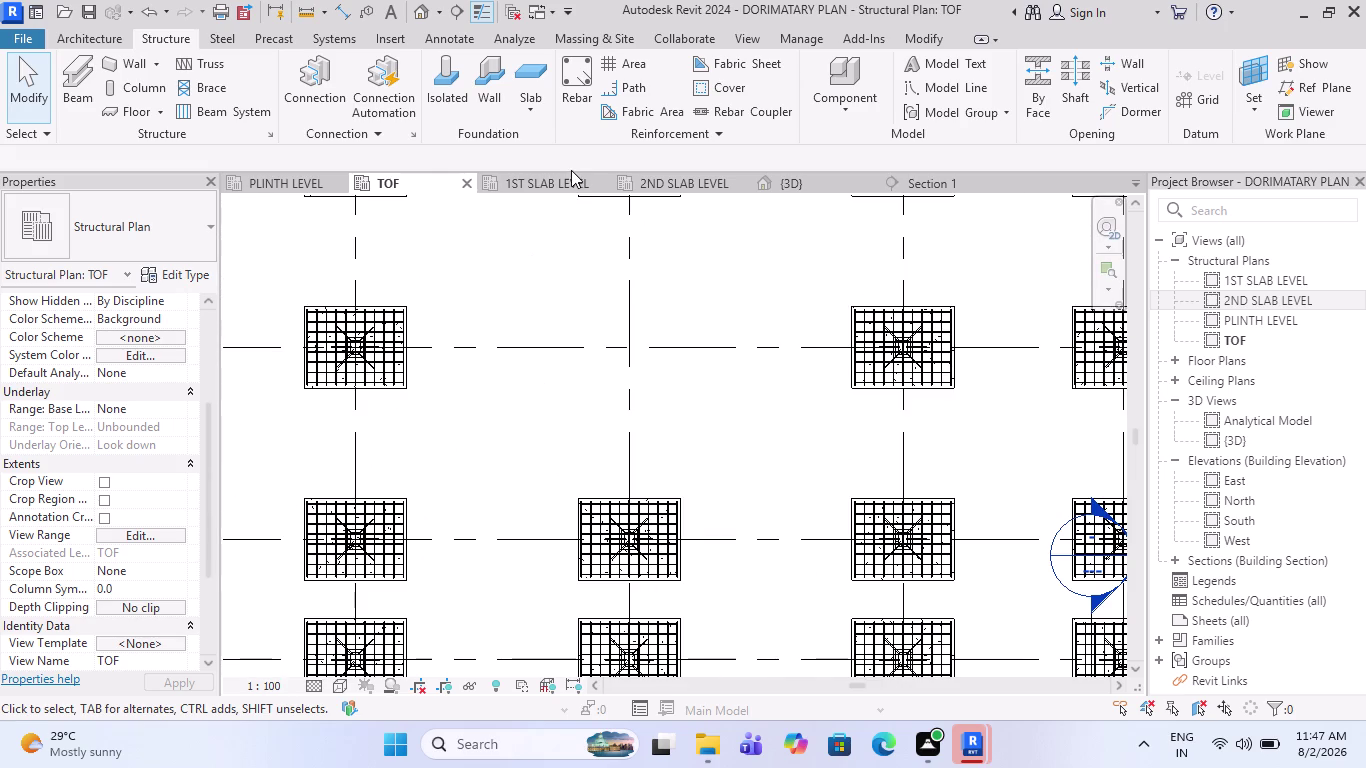
click(778, 187)
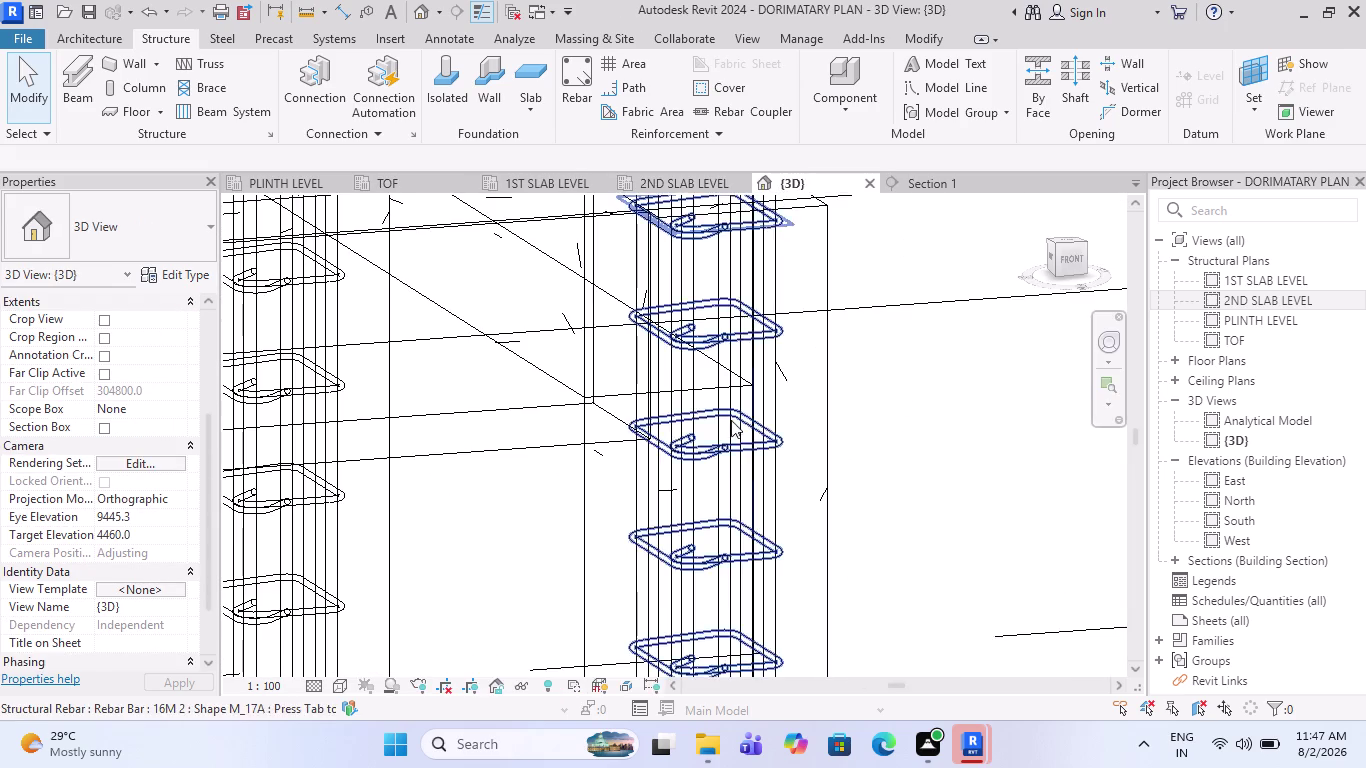
Zoom into the 3D frame and select a concrete column to inspect.
scroll(down, 3)
scroll(down, 3)
scroll(down, 3)
scroll(down, 3)
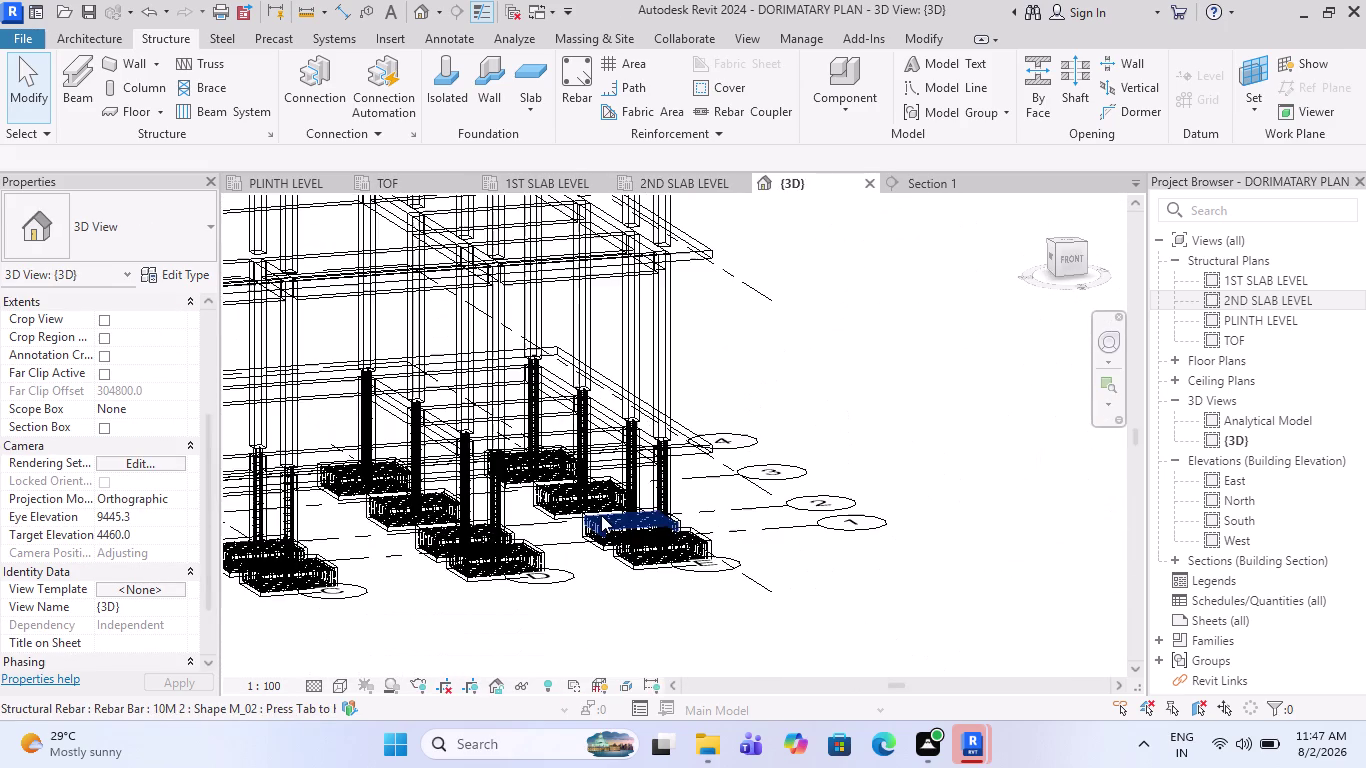
scroll(down, 3)
scroll(up, 3)
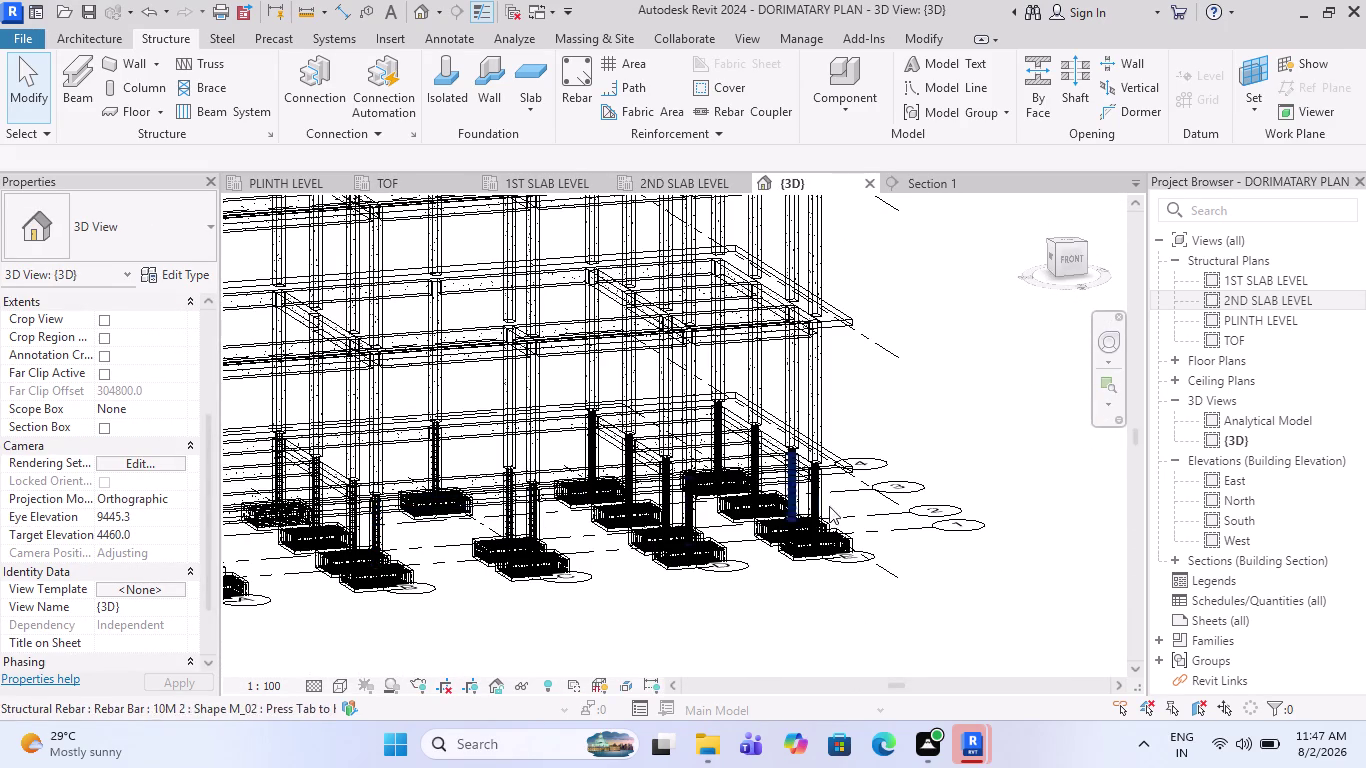
scroll(down, 3)
scroll(up, 3)
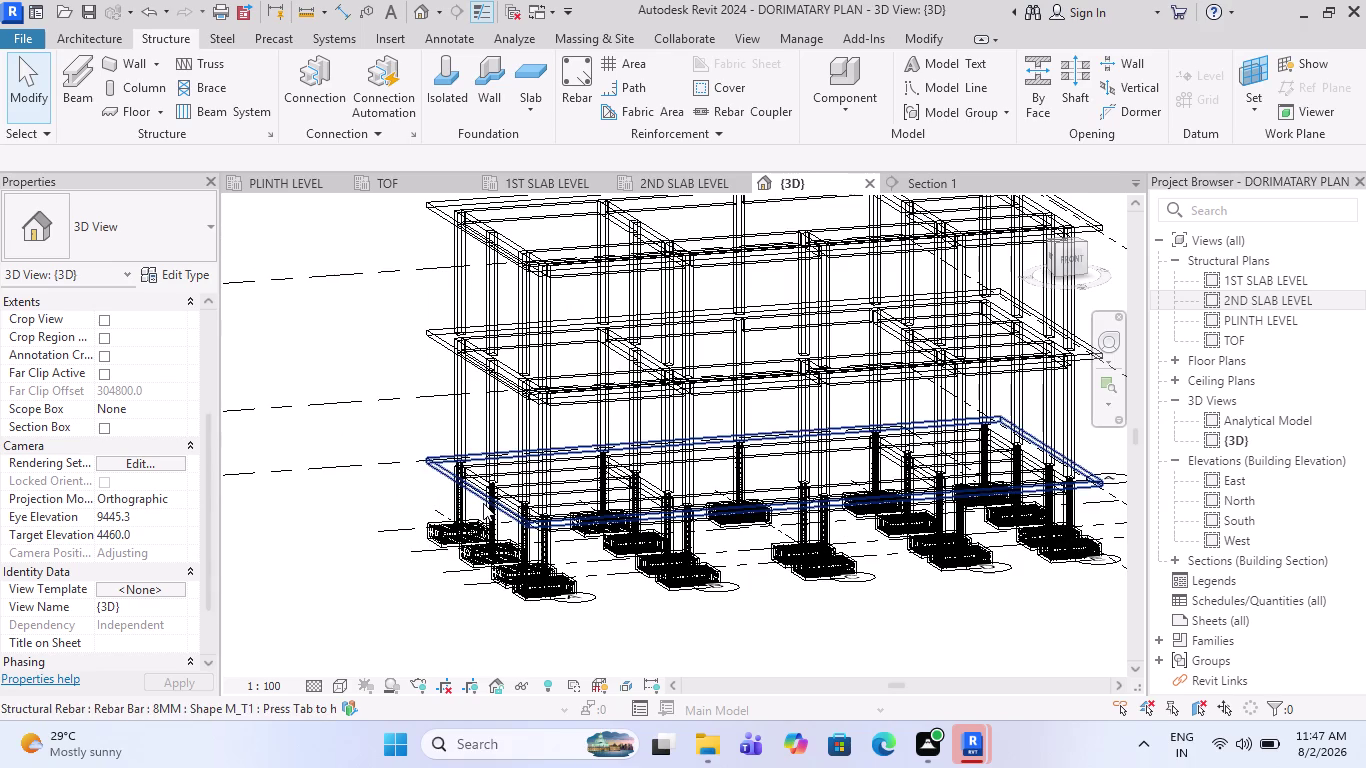
scroll(up, 3)
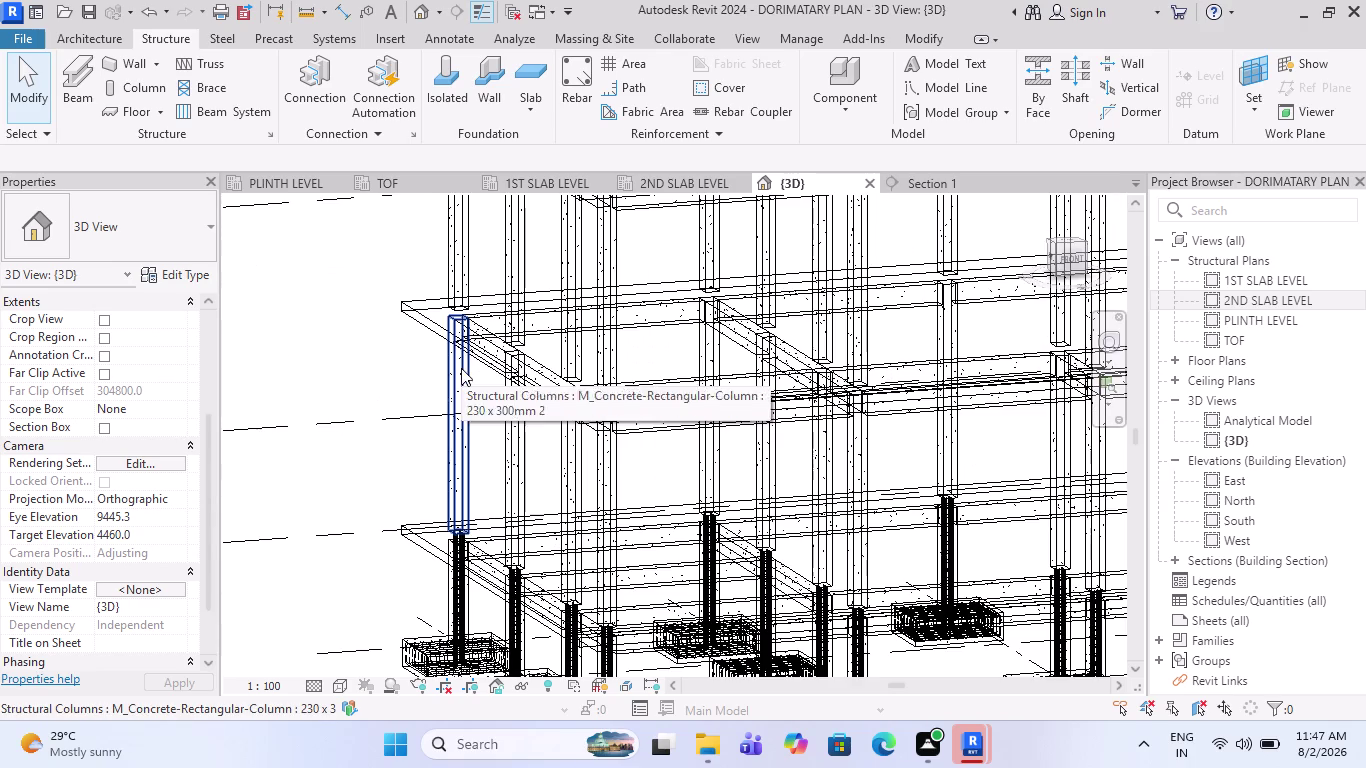
scroll(up, 3)
scroll(up, 3)
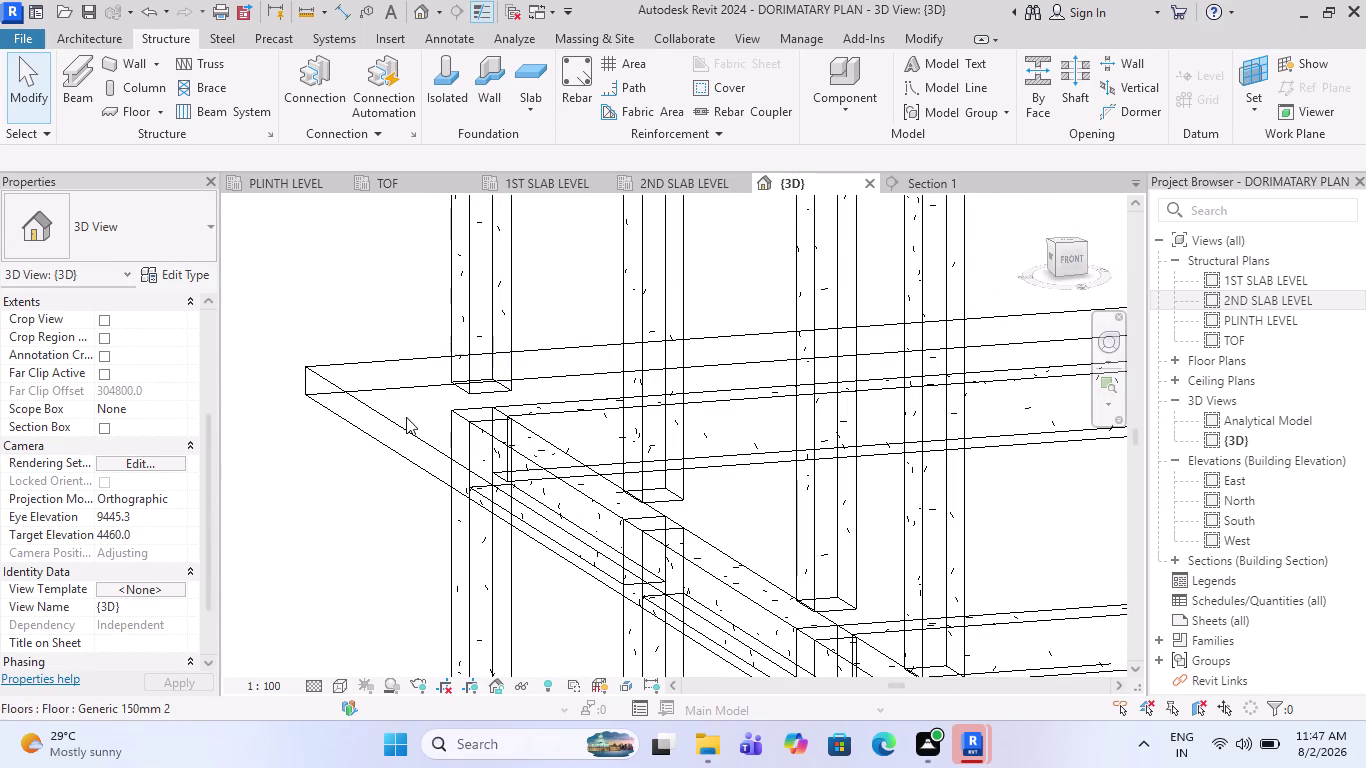
scroll(down, 3)
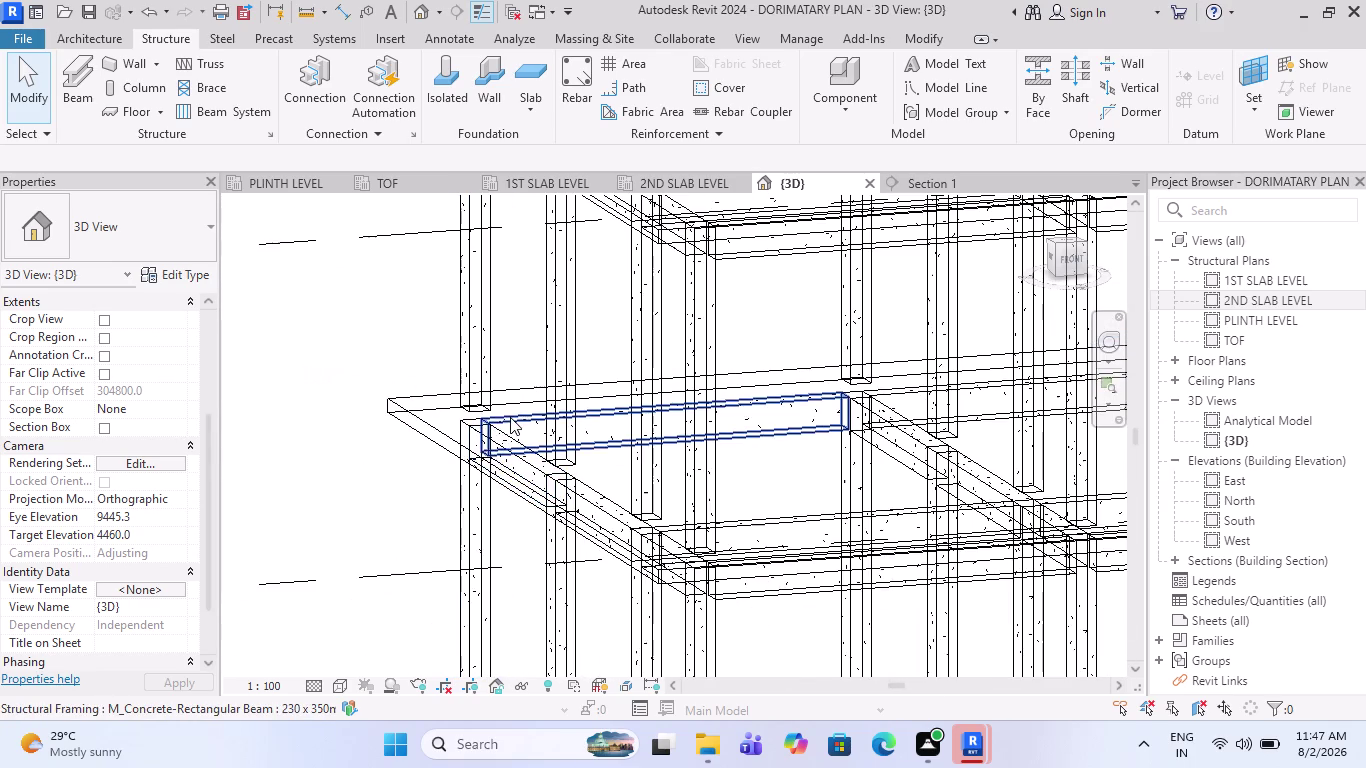
click(461, 508)
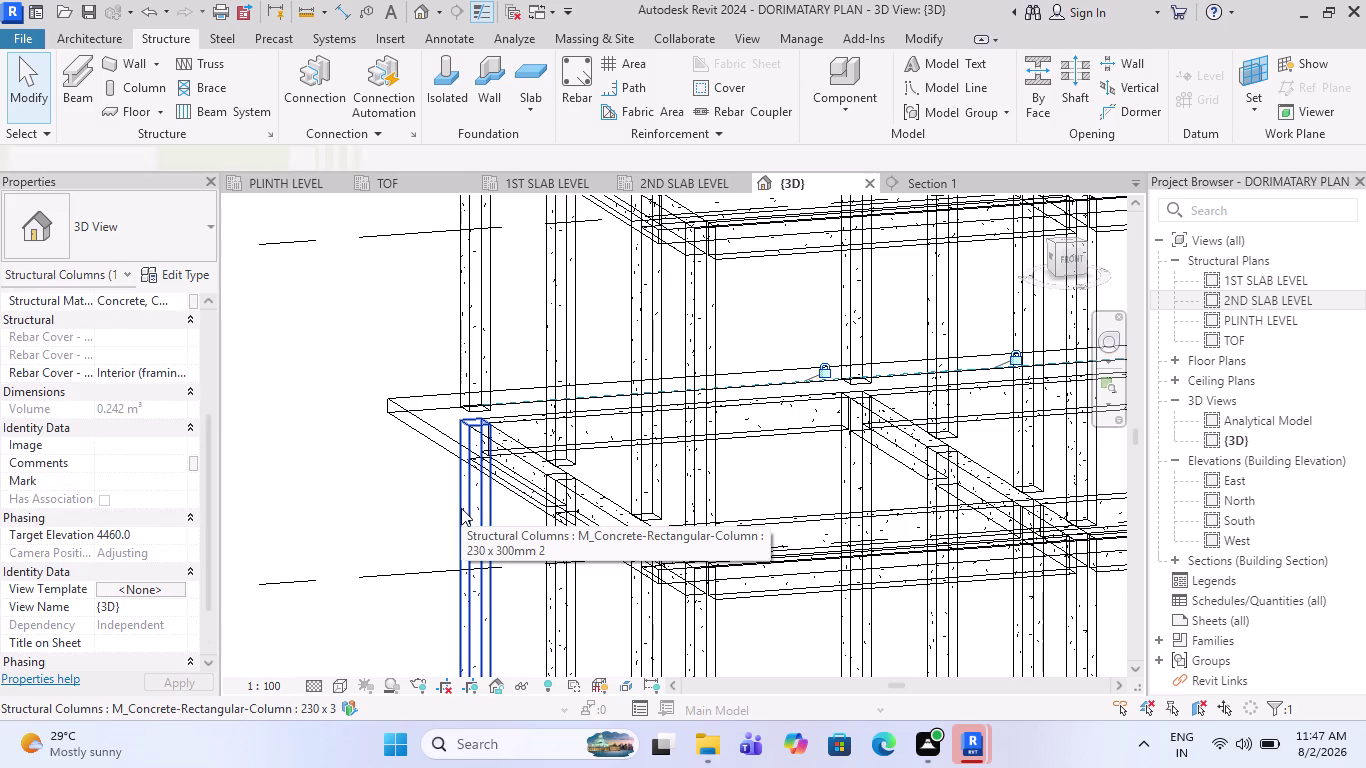
Orbit the view around the column-beam joint.
scroll(down, 3)
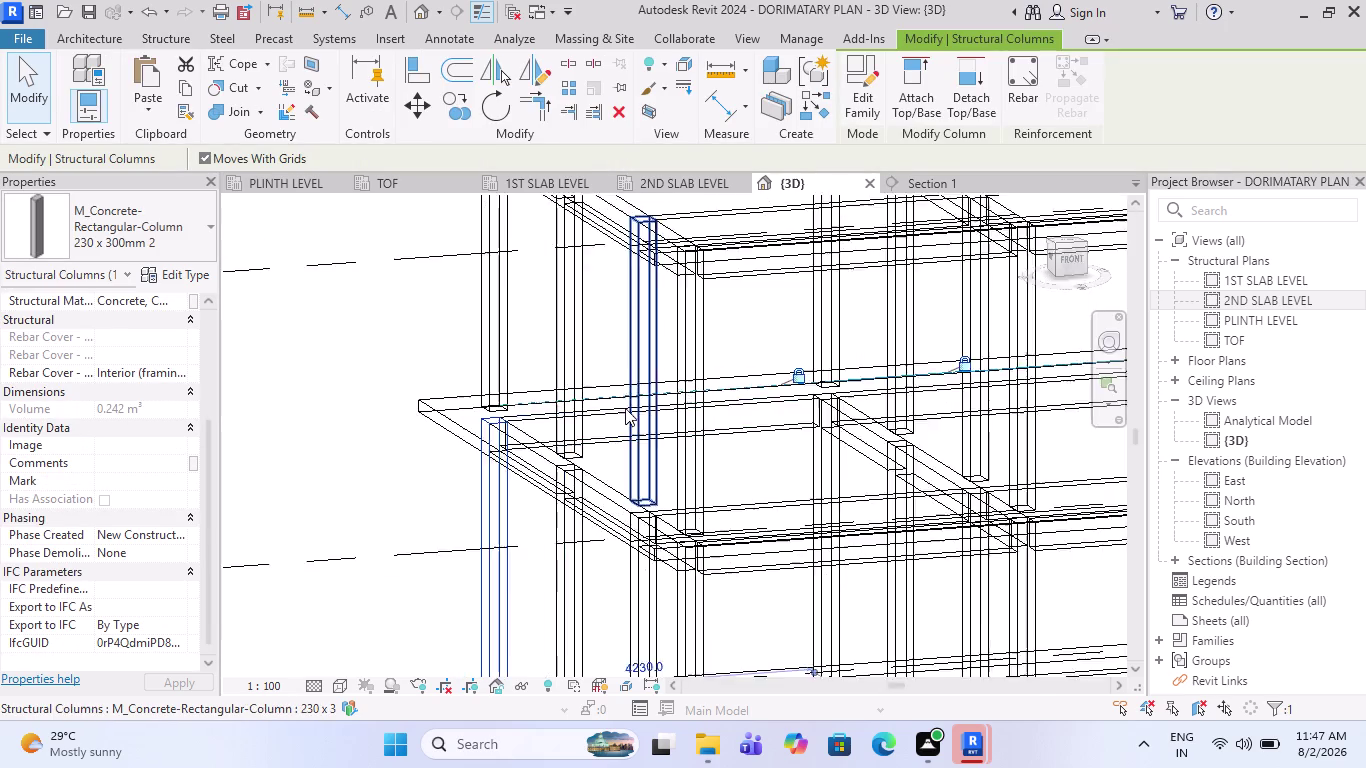
scroll(down, 3)
scroll(up, 3)
scroll(up, 3)
scroll(up, 3)
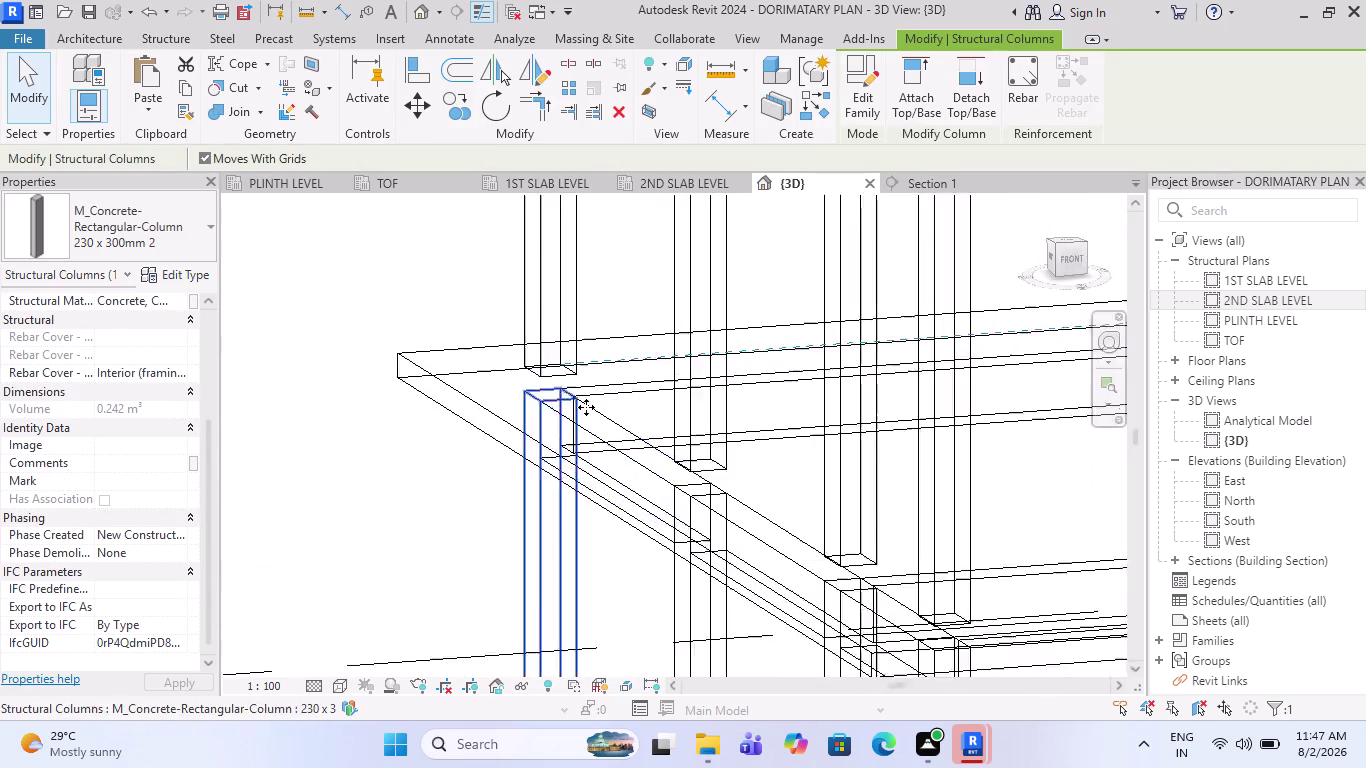
scroll(up, 3)
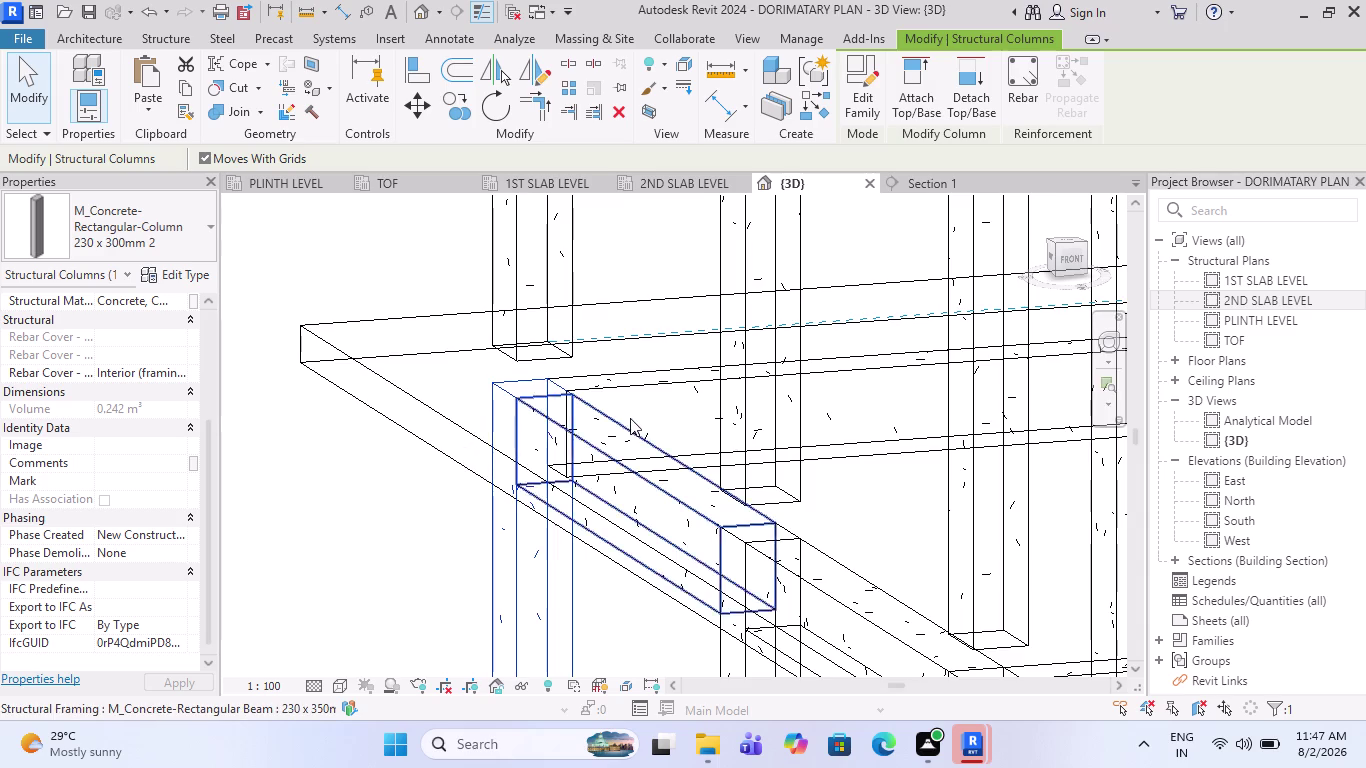
scroll(down, 3)
middle_drag(577, 463, 640, 473)
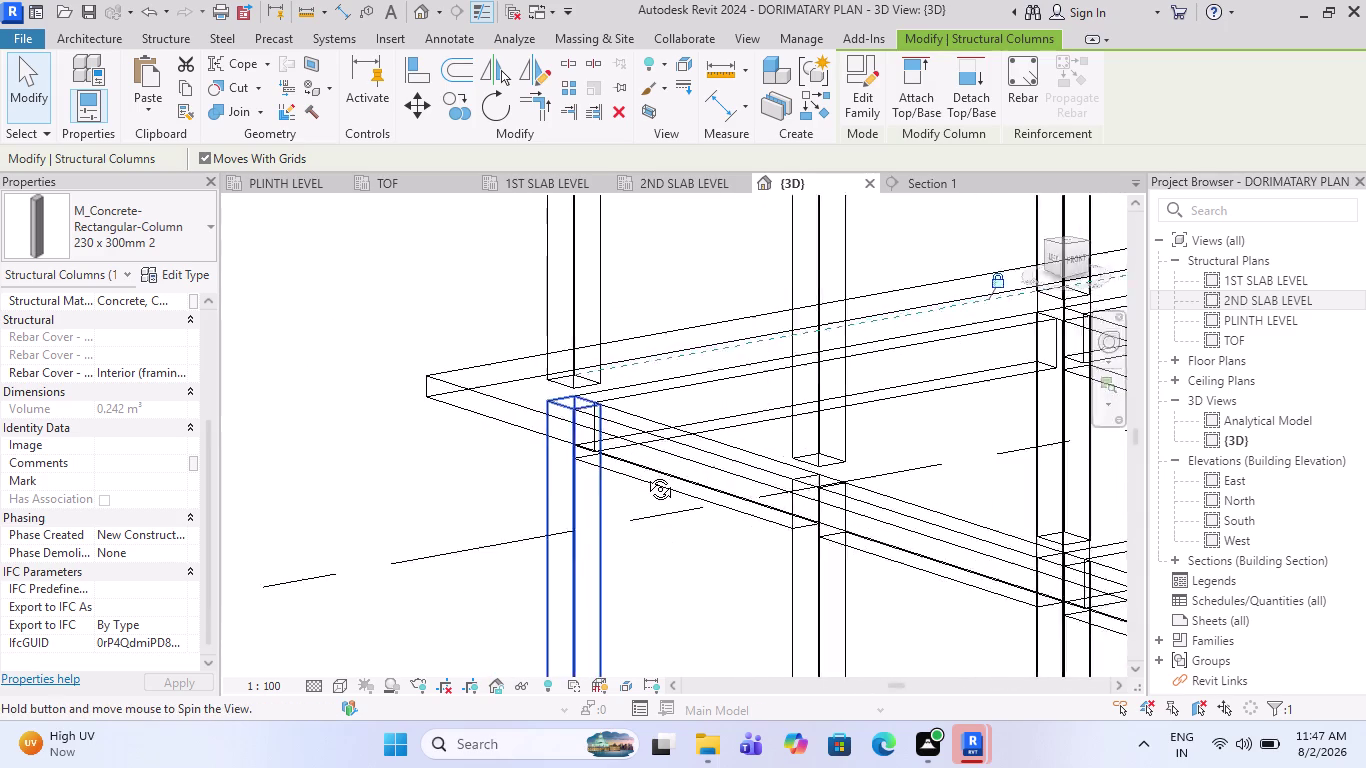
middle_drag(640, 473, 710, 493)
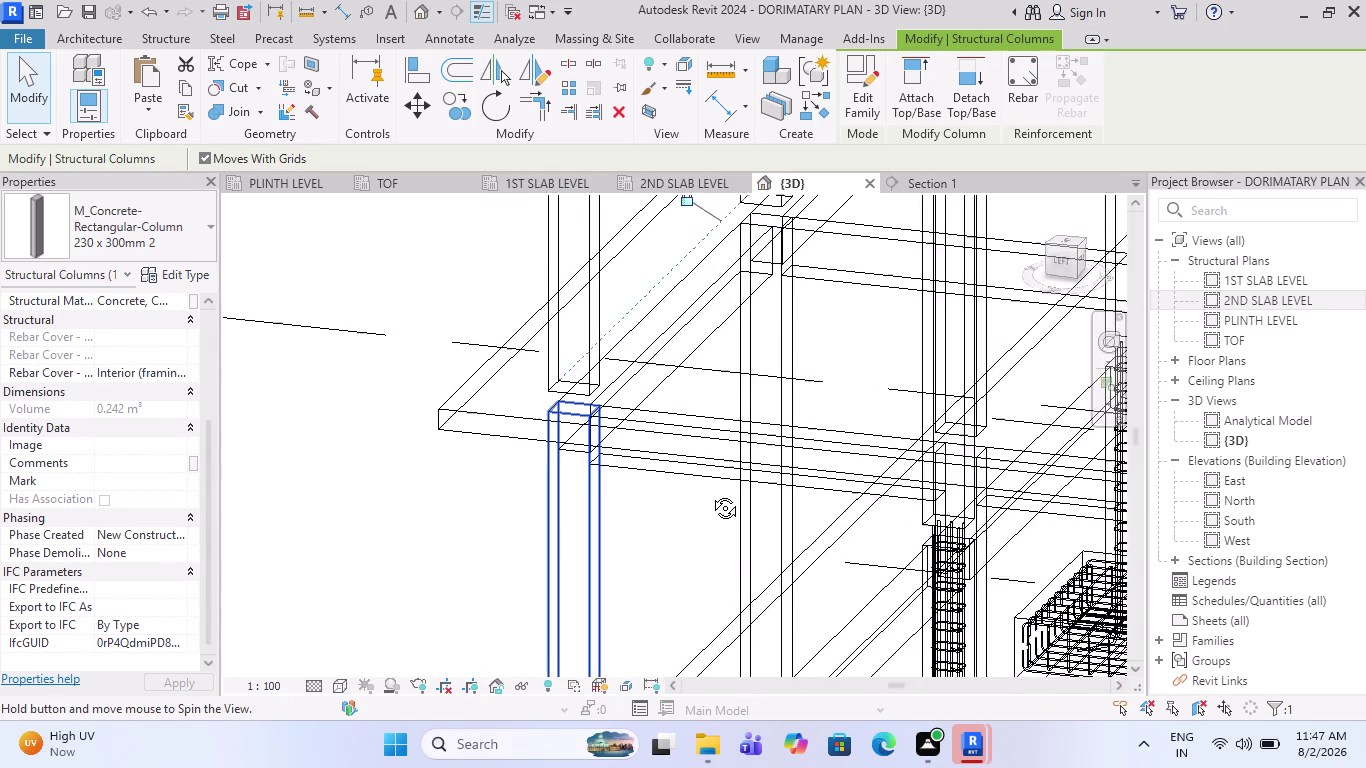
middle_drag(710, 493, 700, 493)
scroll(up, 3)
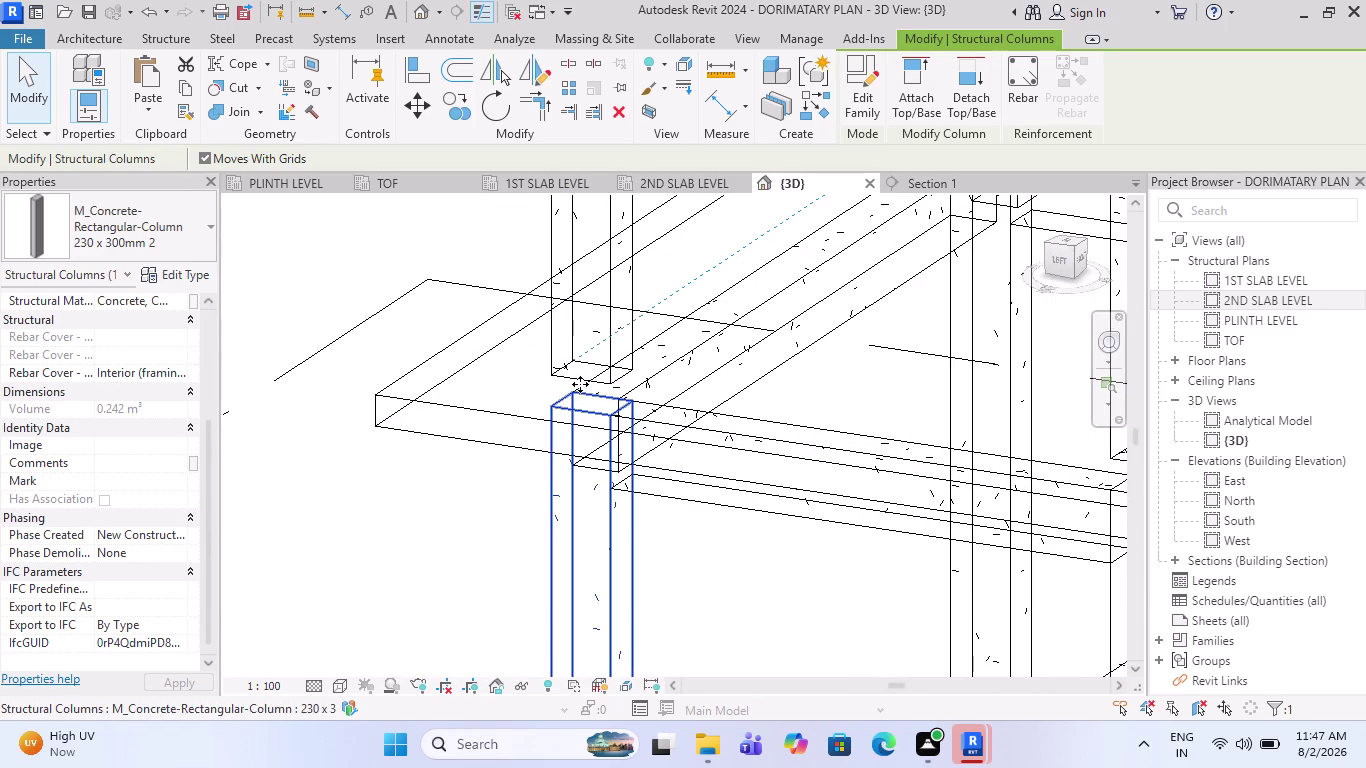
Set the visual style to Hidden Line and zoom out to the whole frame.
click(337, 682)
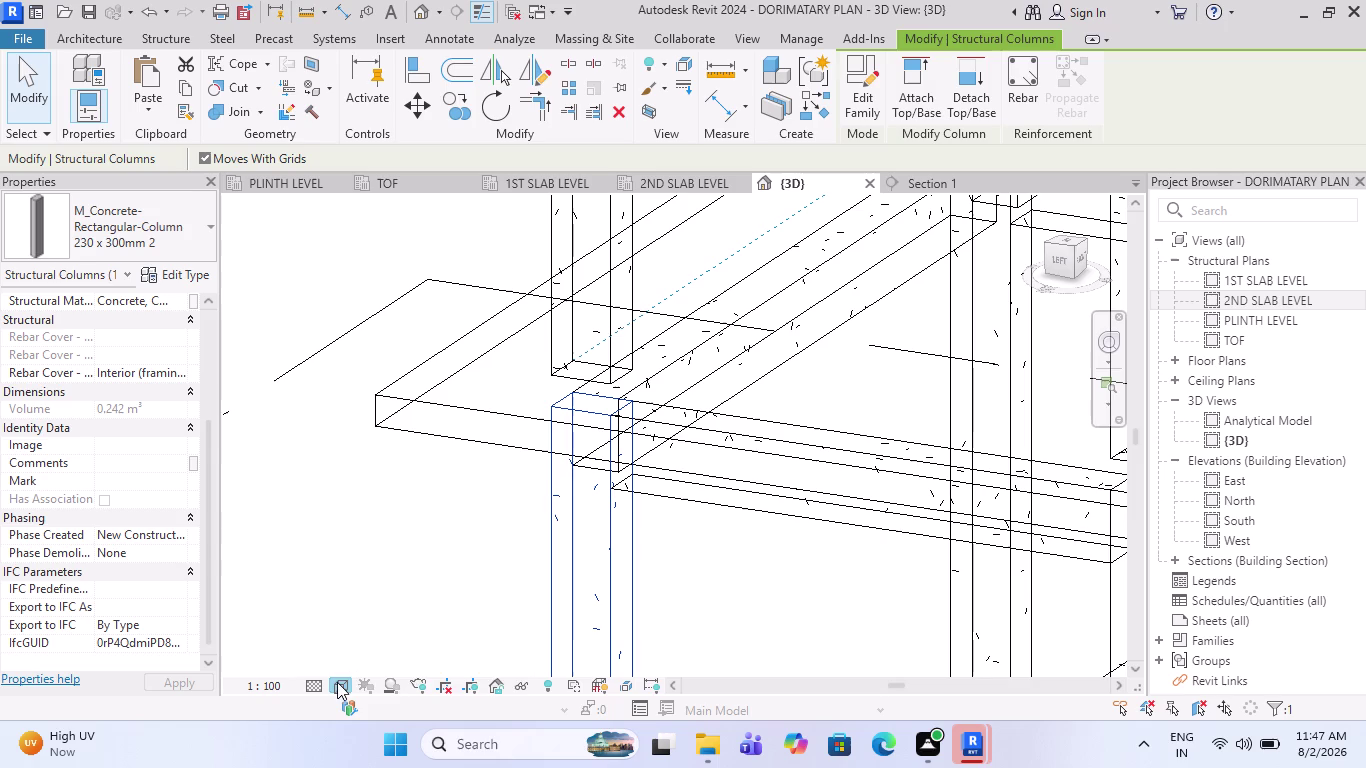
click(378, 589)
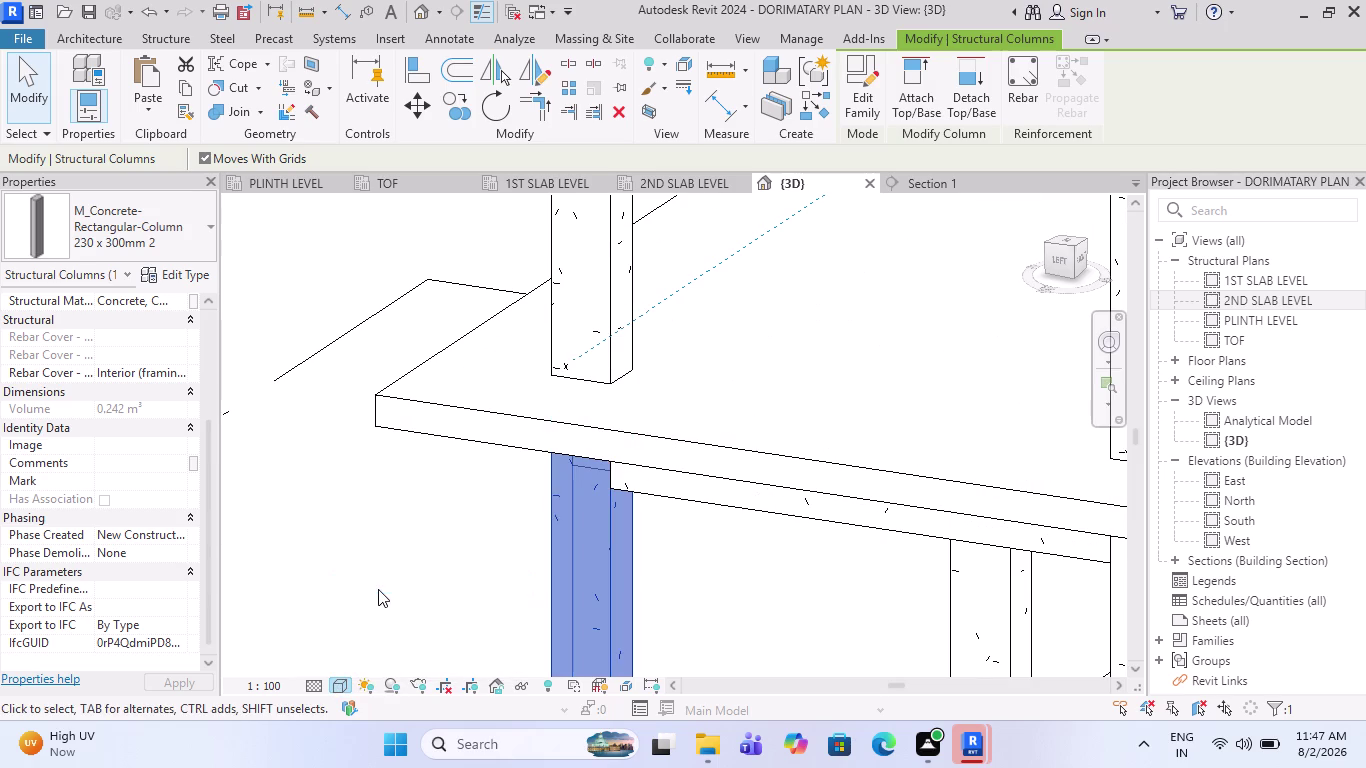
key(Escape)
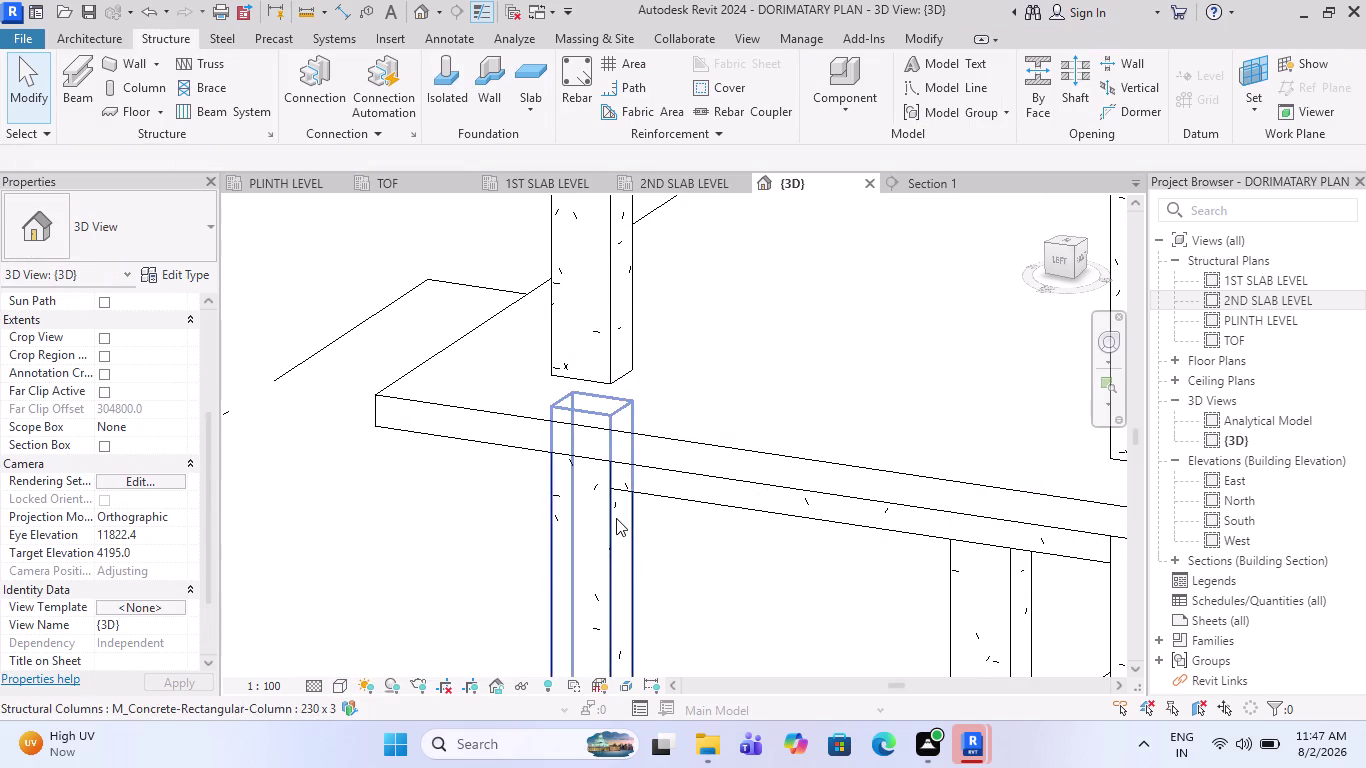
click(616, 518)
scroll(down, 3)
scroll(down, 3)
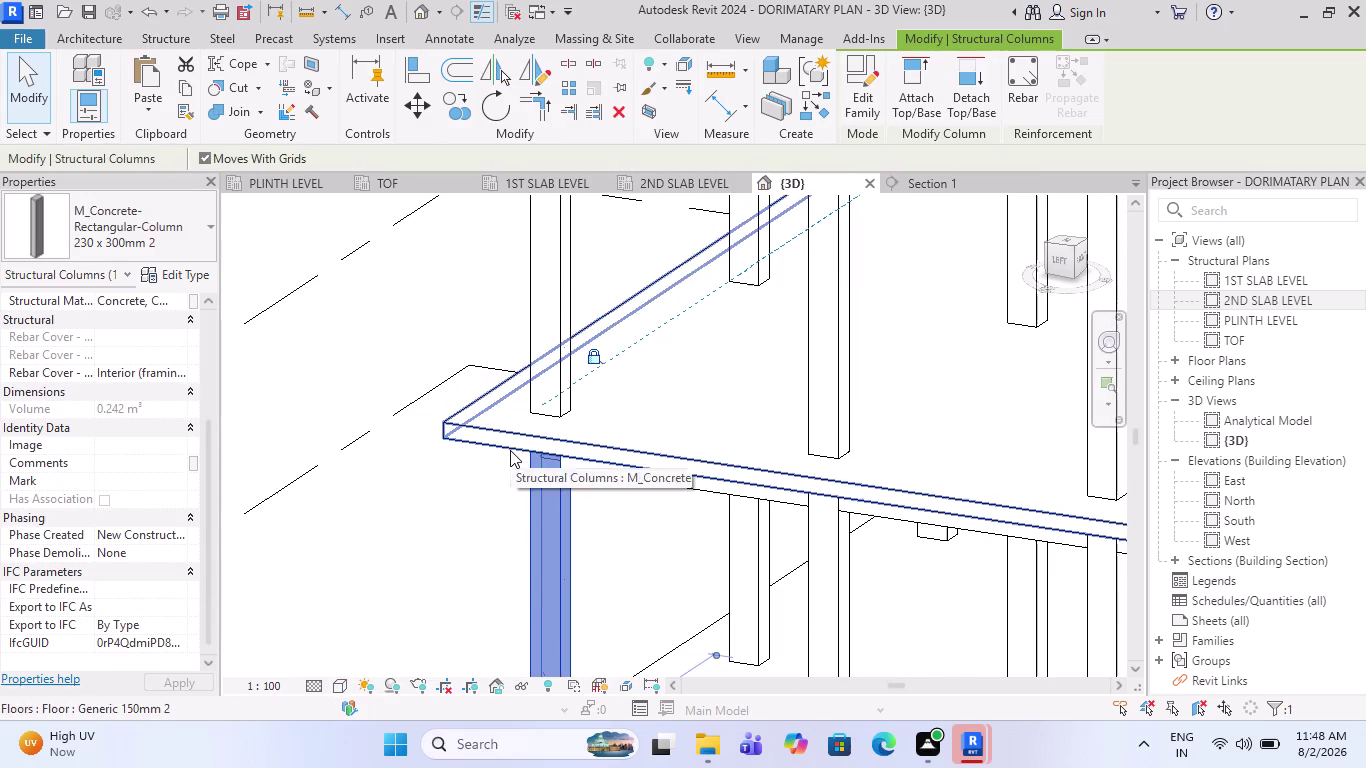
scroll(down, 3)
scroll(down, 3)
key(Escape)
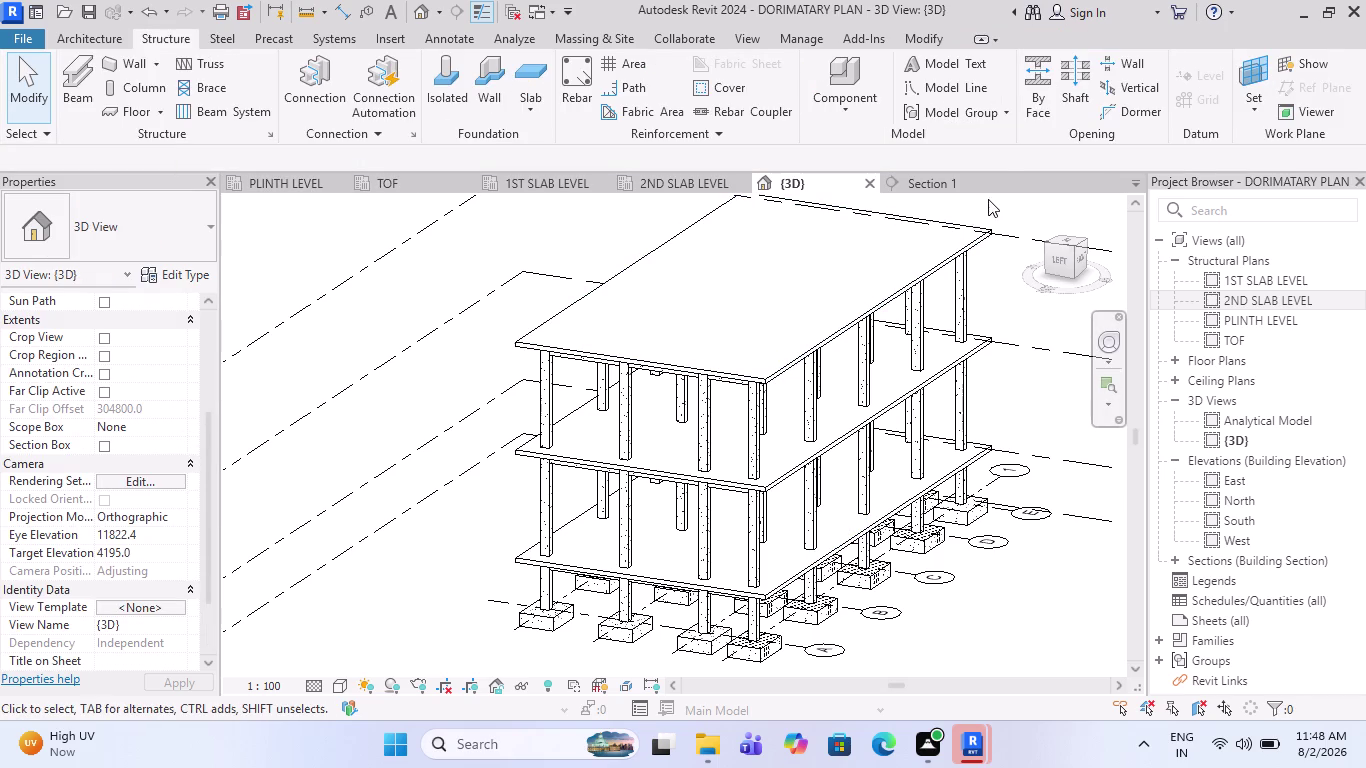
double_click(1243, 479)
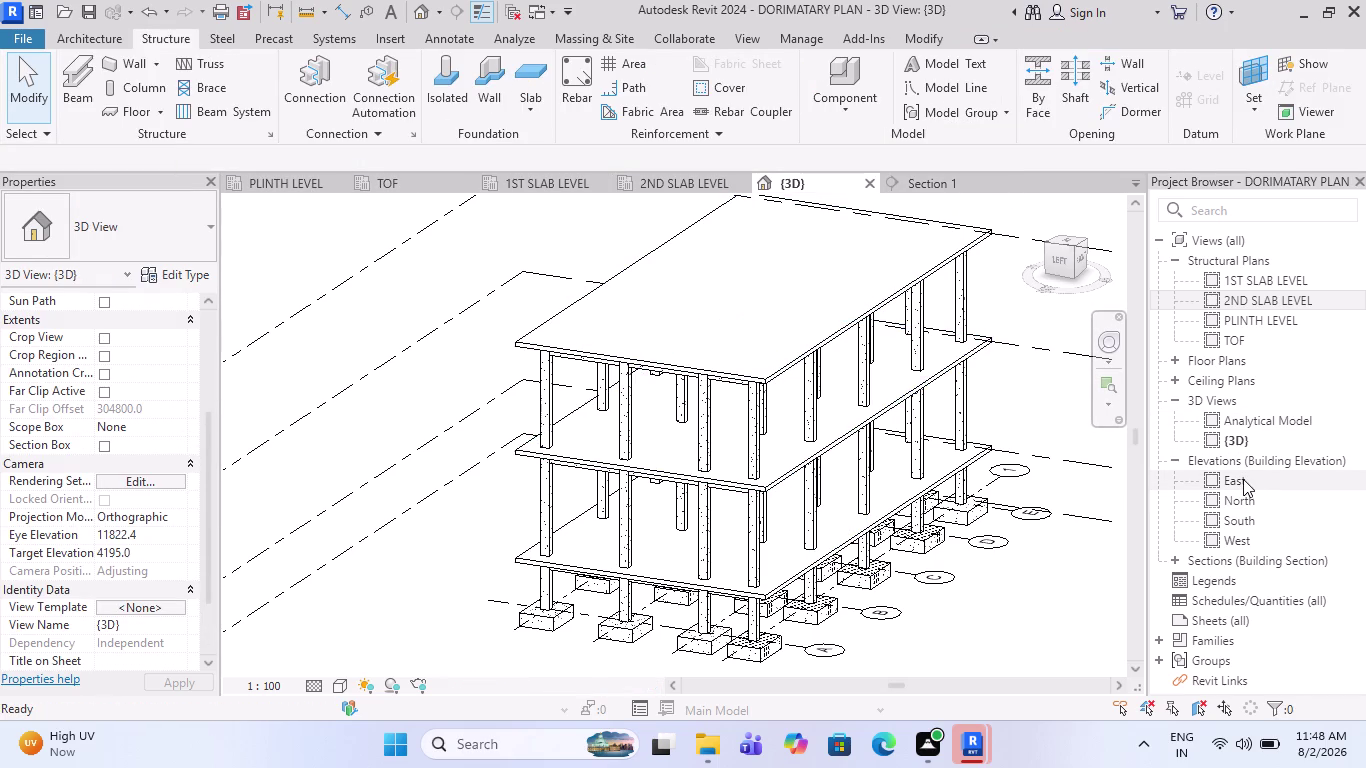
Select the column in the East elevation, then return to the {3D} view.
scroll(up, 3)
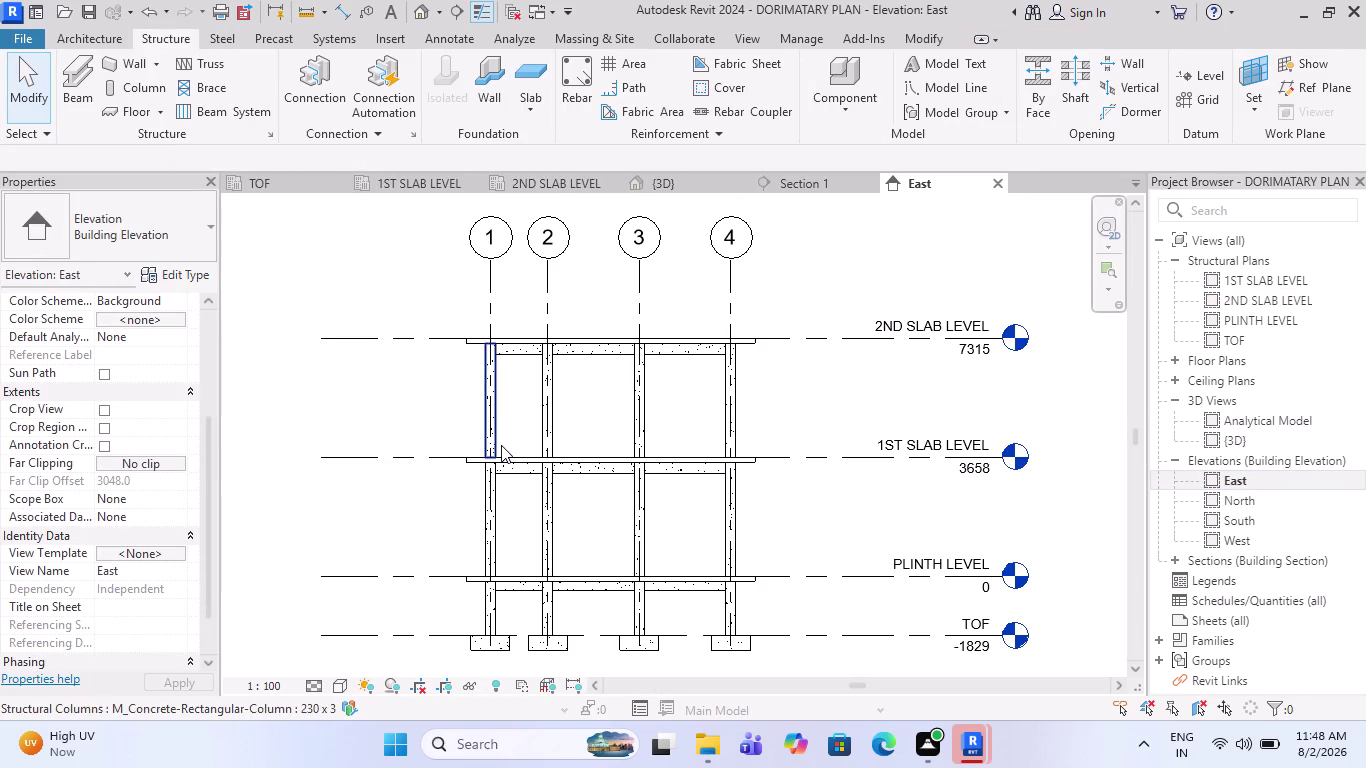
scroll(up, 3)
scroll(up, 3)
click(454, 529)
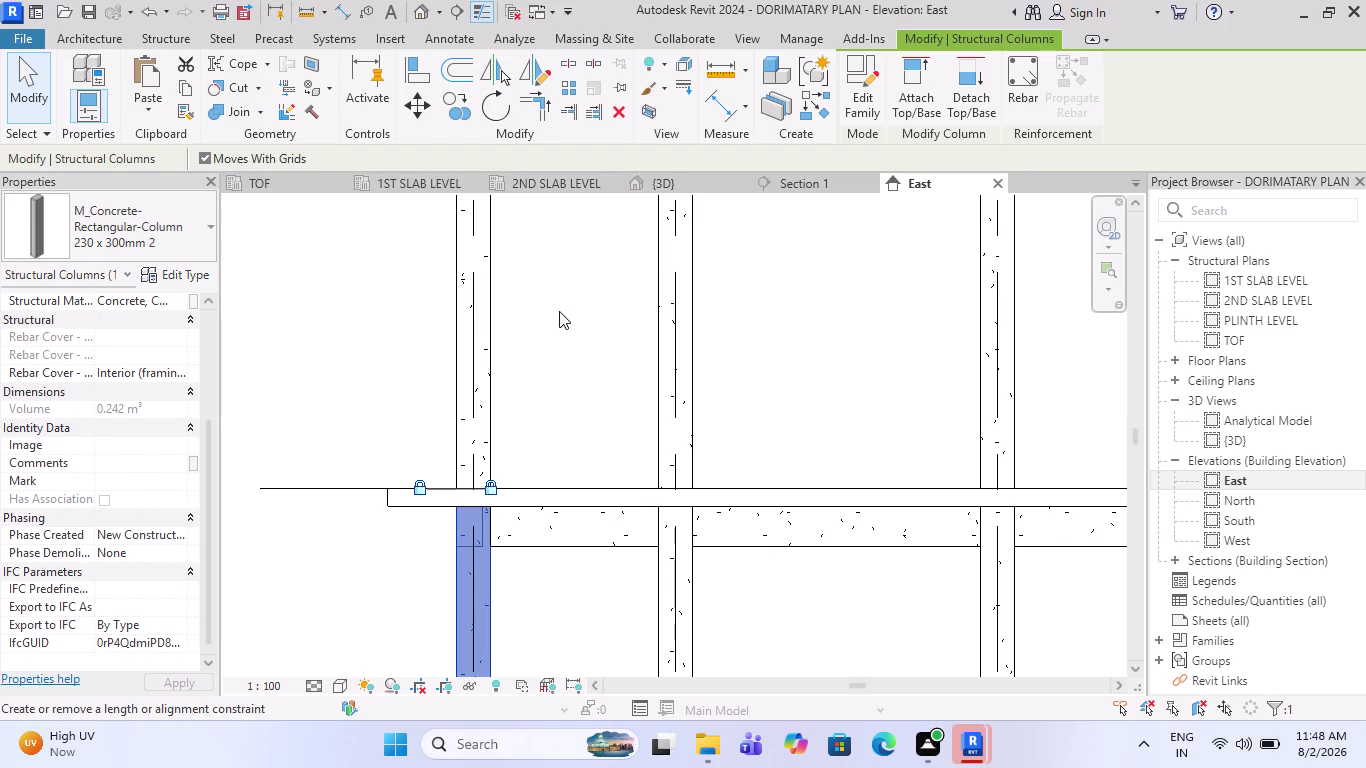
click(696, 186)
scroll(up, 3)
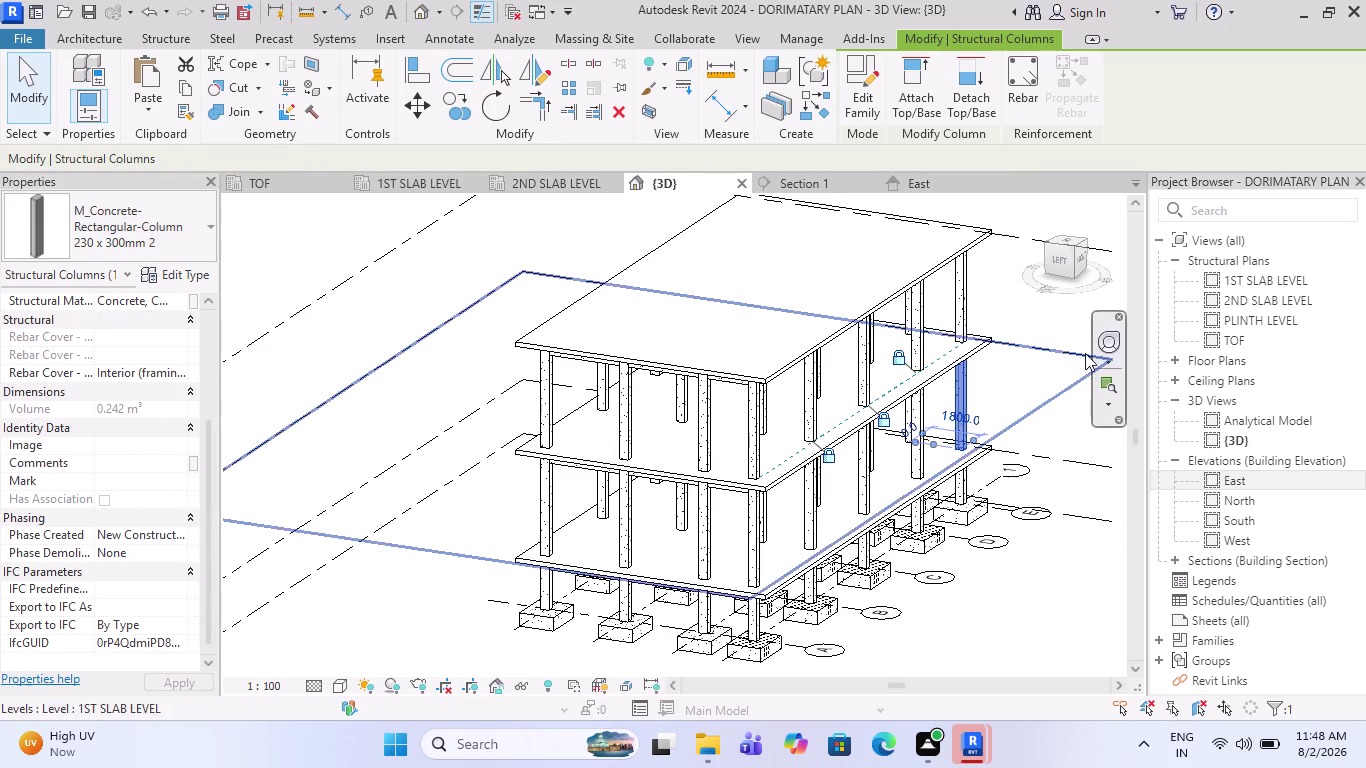
Clear the column selection and switch the model to Wireframe display.
scroll(up, 3)
scroll(up, 3)
key(Escape)
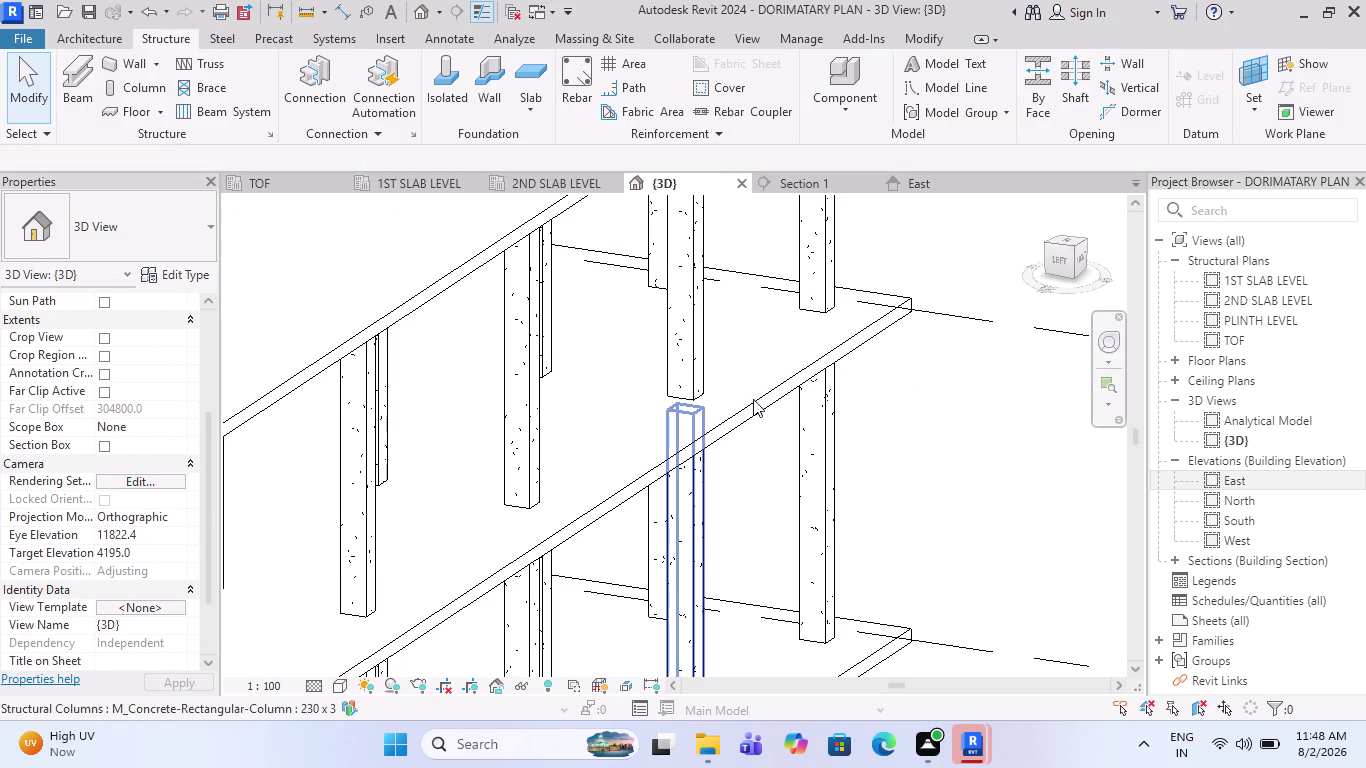
scroll(down, 3)
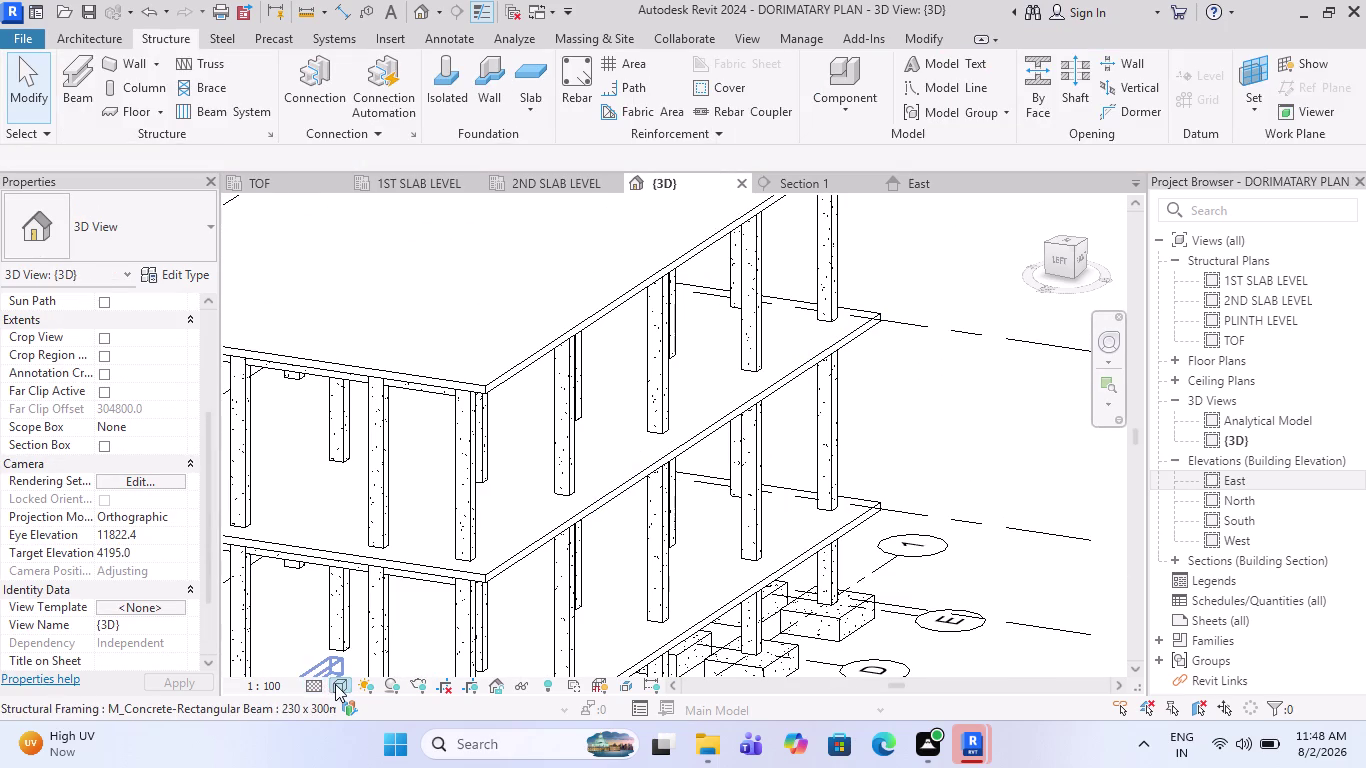
click(336, 684)
click(386, 554)
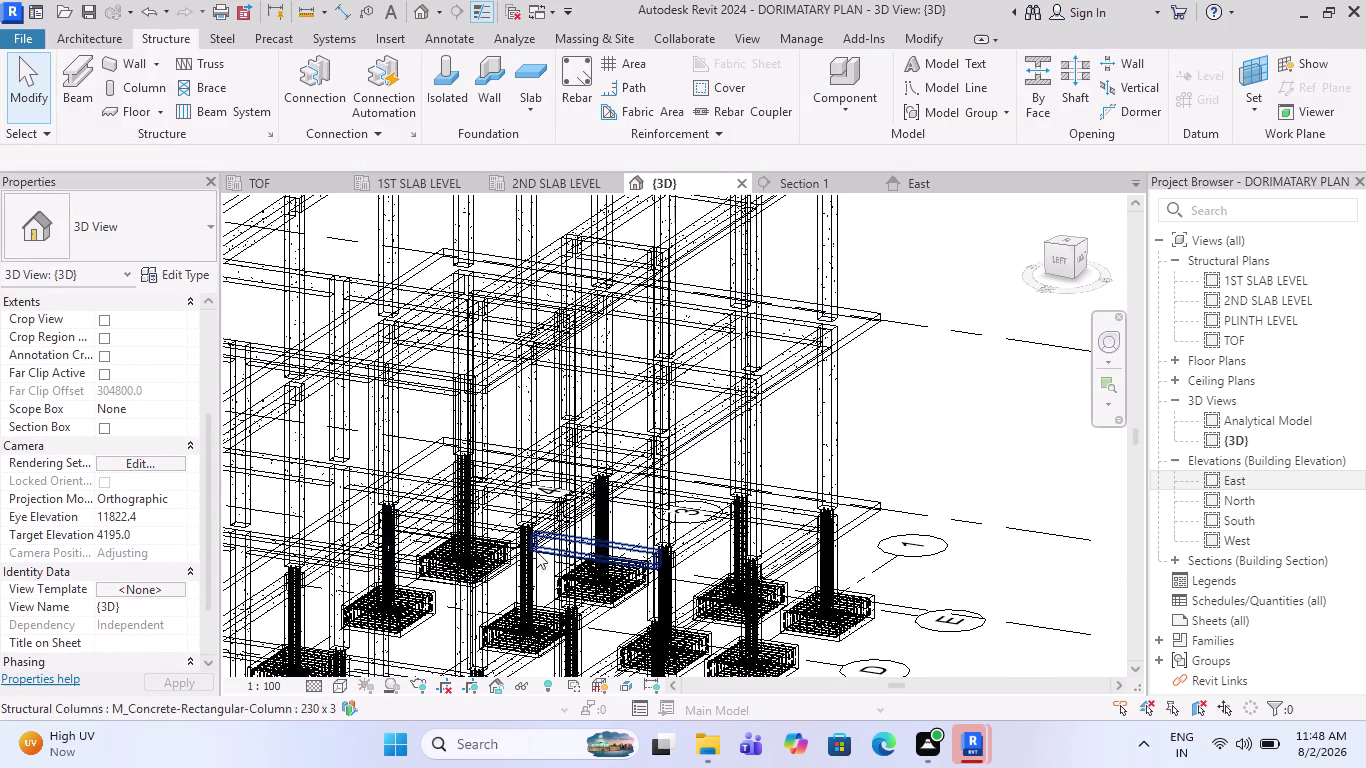
Zoom and orbit to bring the footings and plinth beams closer.
scroll(up, 3)
scroll(up, 3)
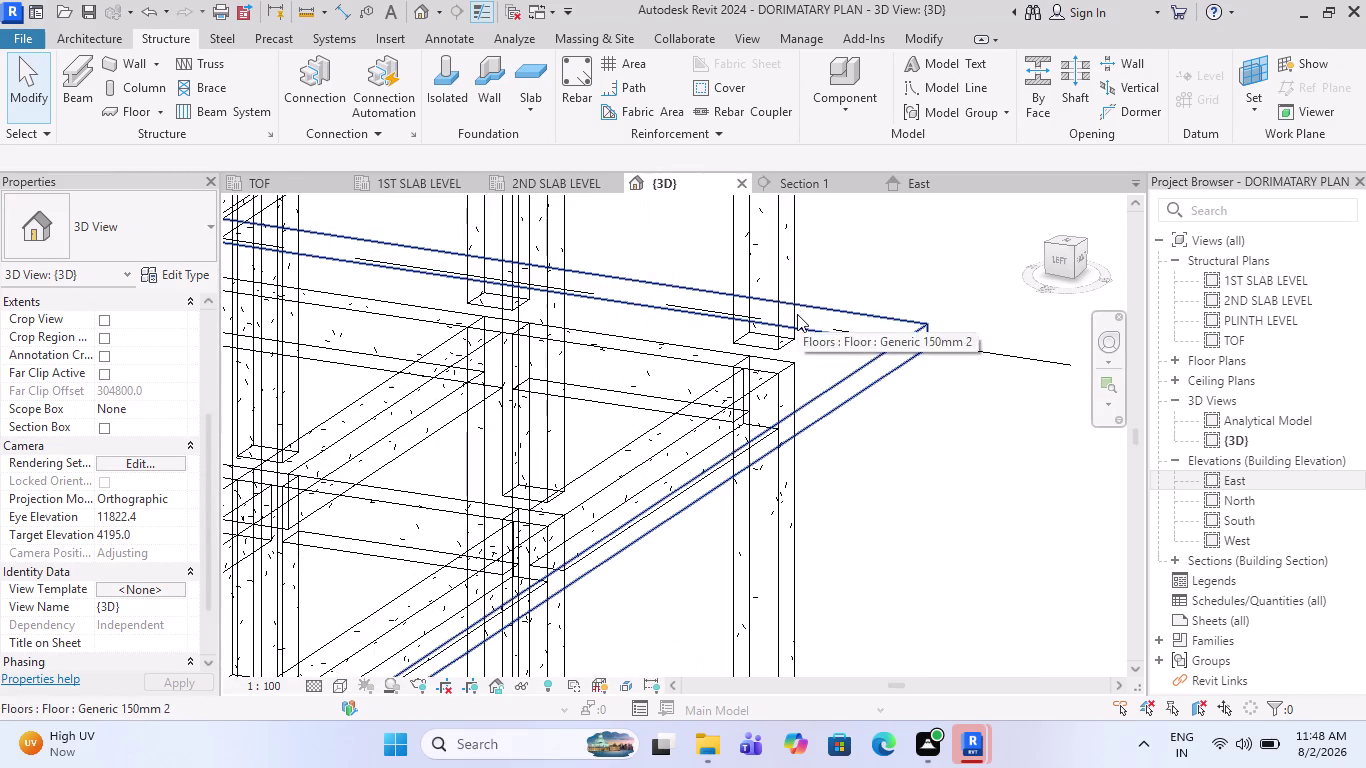
scroll(up, 3)
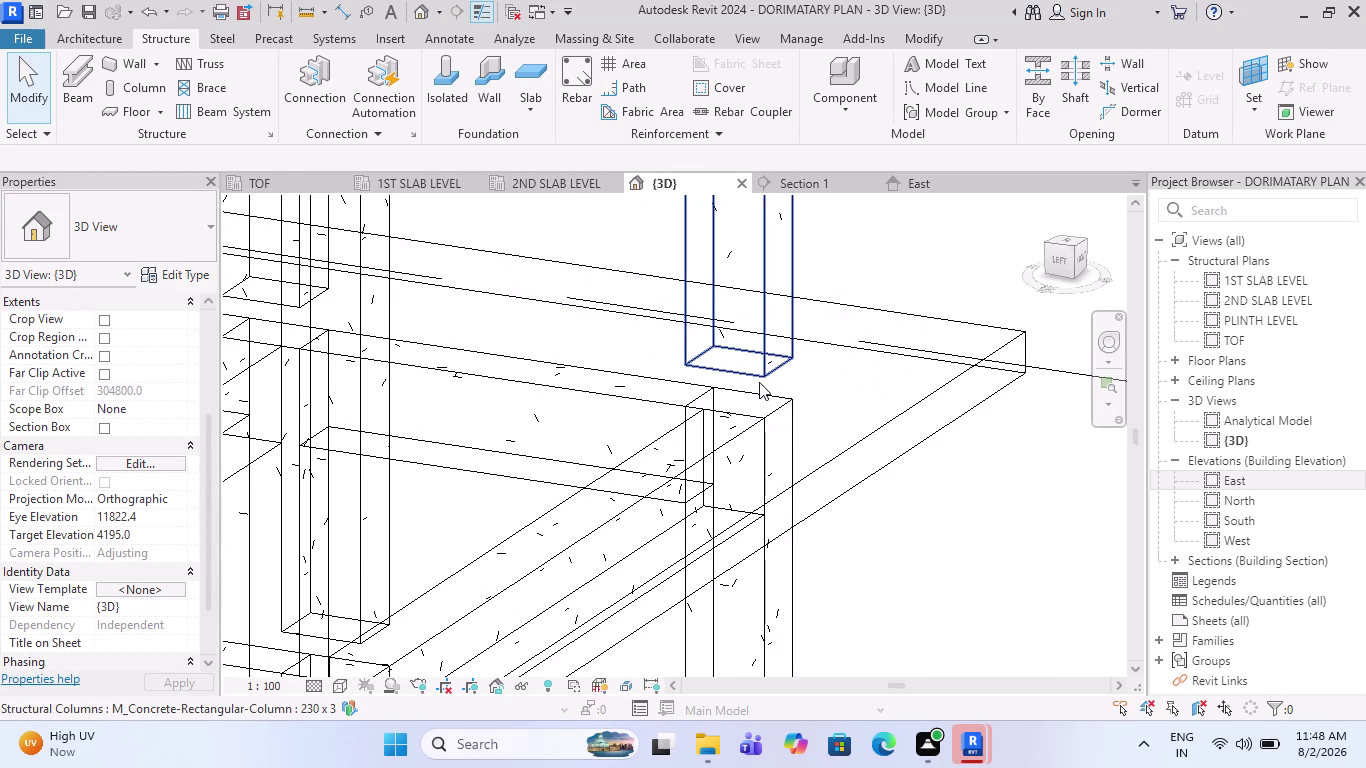
scroll(down, 3)
scroll(down, 3)
scroll(down, 3)
scroll(down, 3)
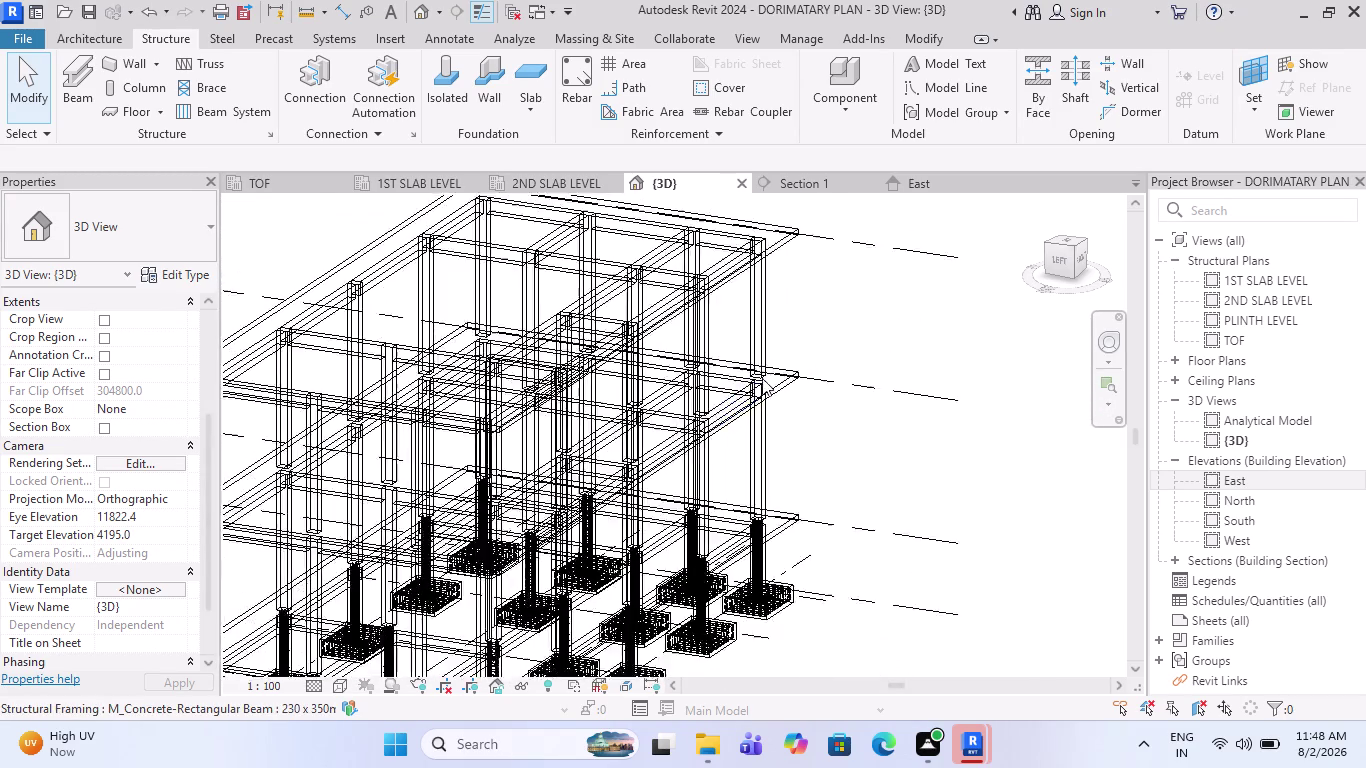
scroll(down, 3)
scroll(up, 3)
scroll(up, 3)
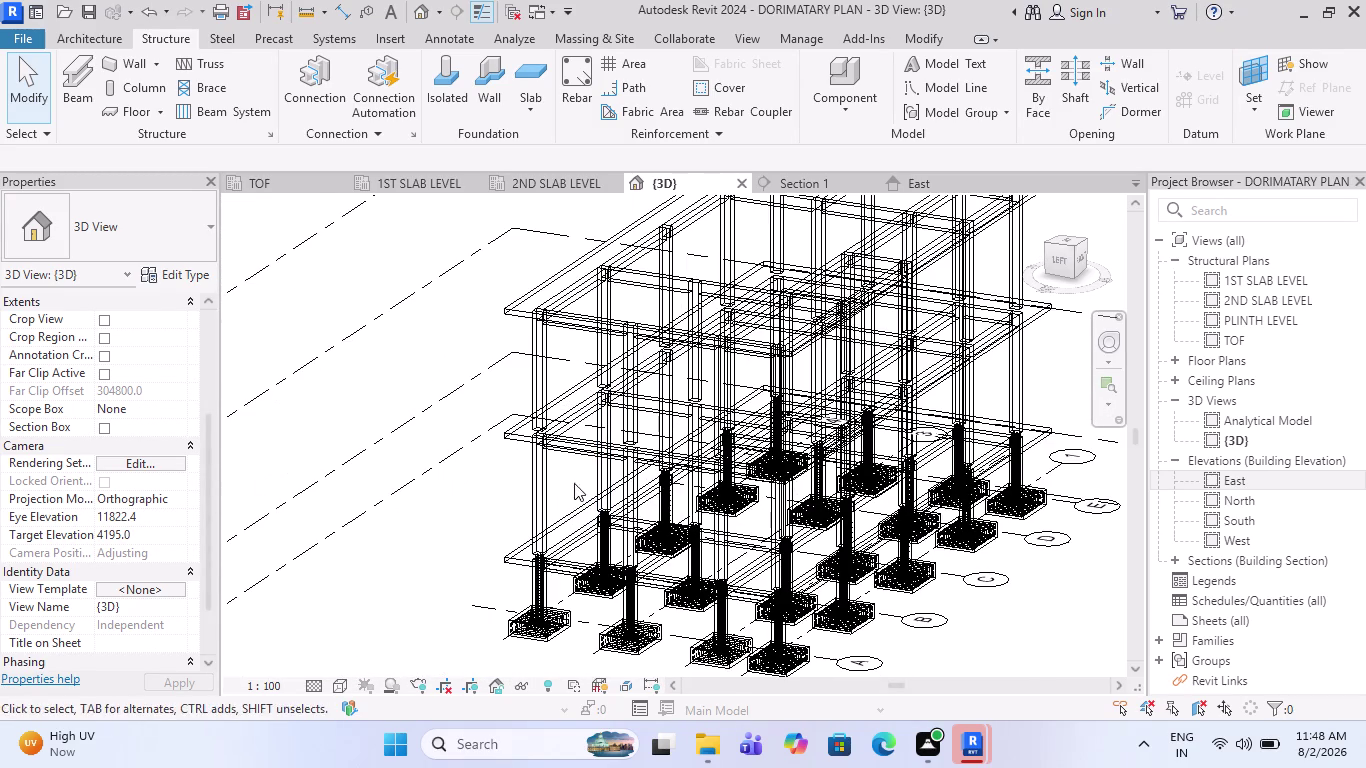
scroll(up, 3)
scroll(up, 3)
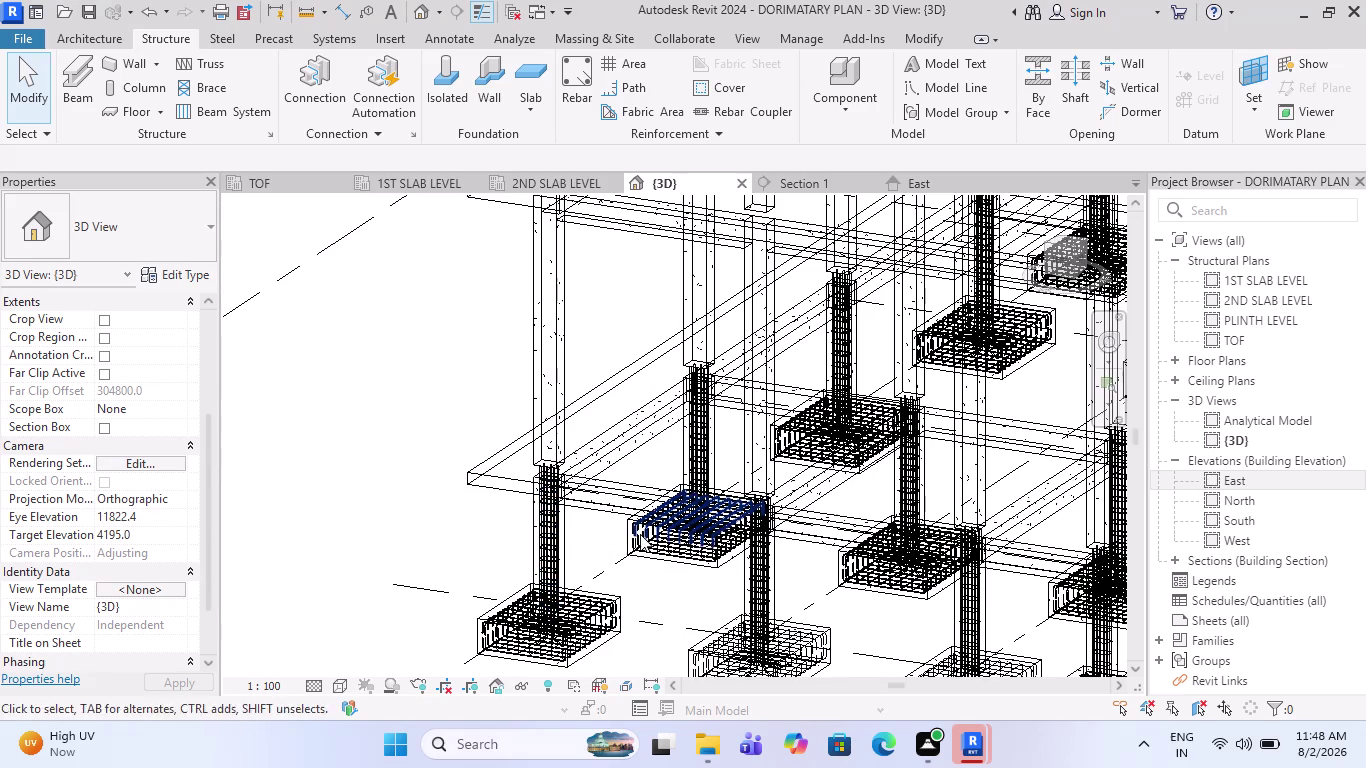
middle_drag(640, 534, 534, 505)
Set the visual style to Realistic and go to the Section 1 view.
click(337, 685)
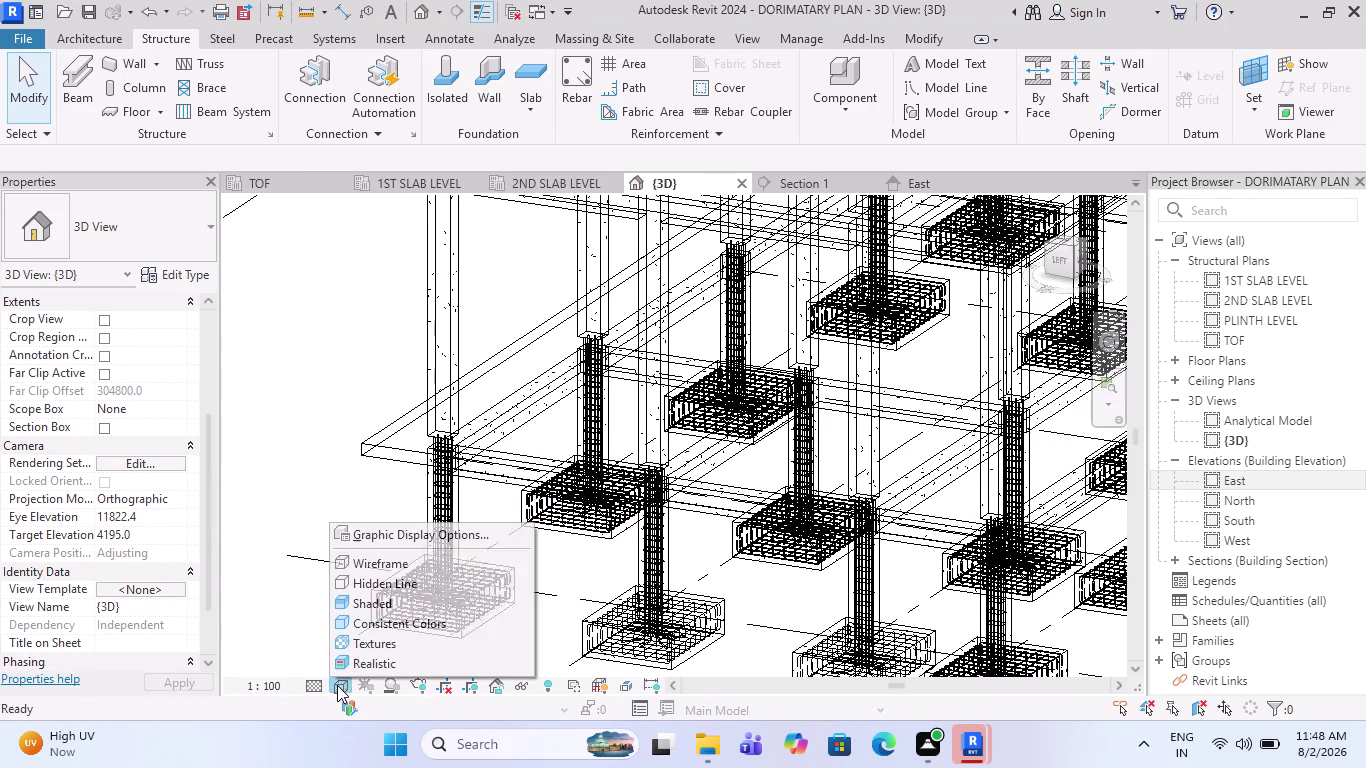
click(355, 659)
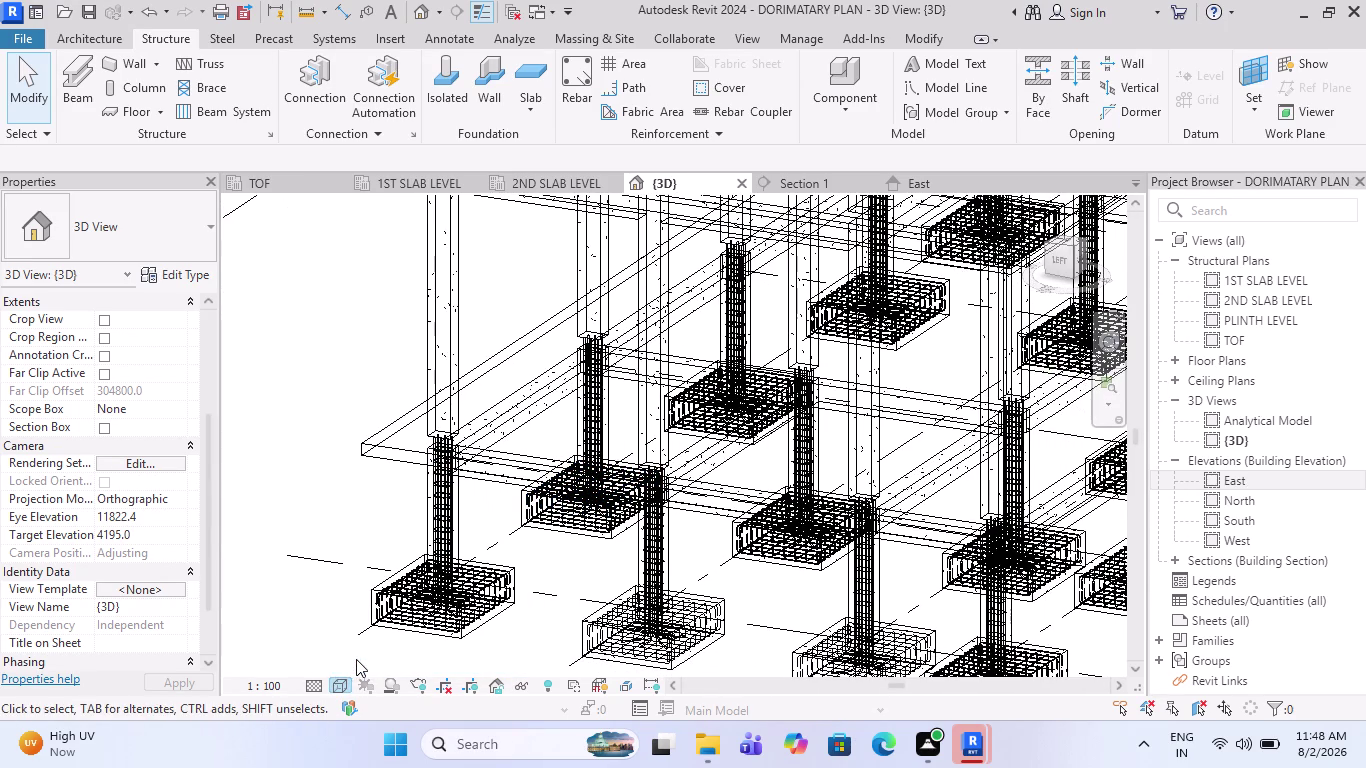
scroll(up, 3)
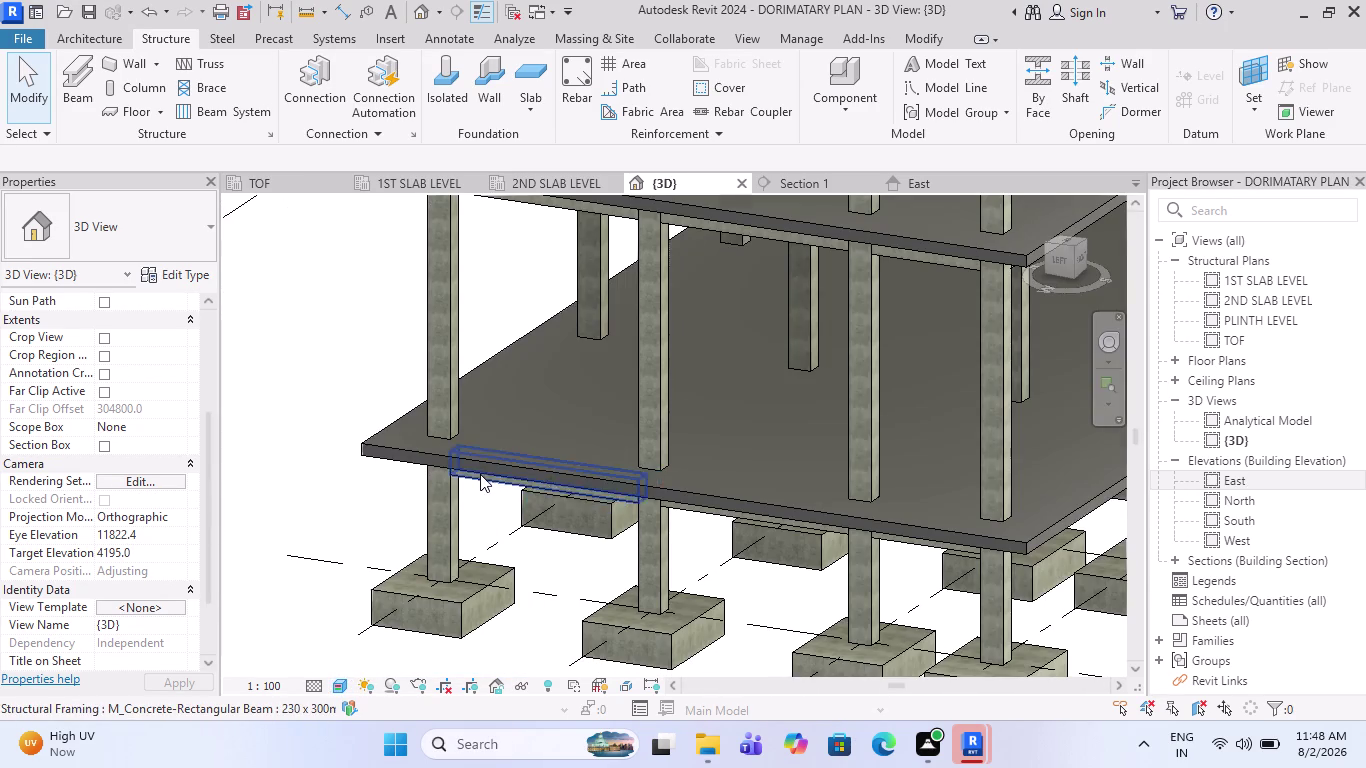
scroll(up, 3)
scroll(up, 3)
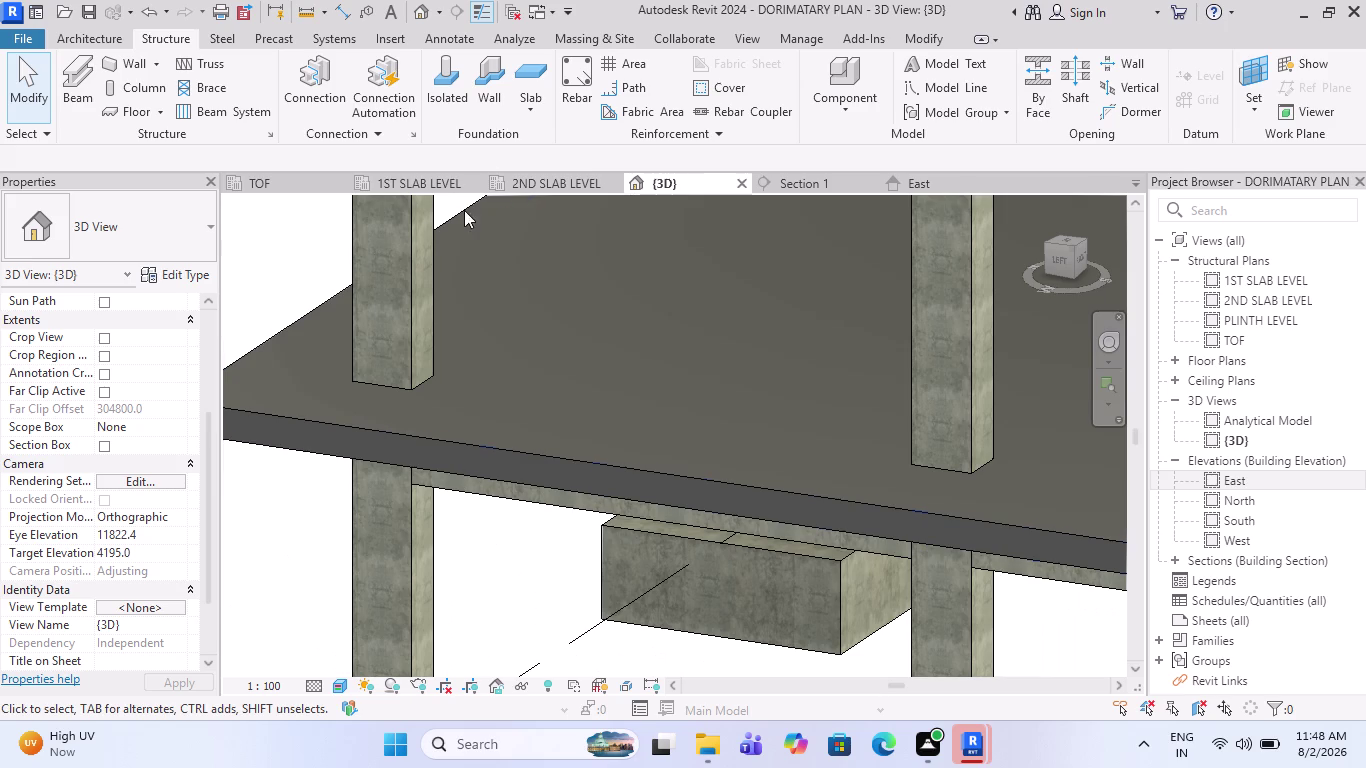
click(834, 179)
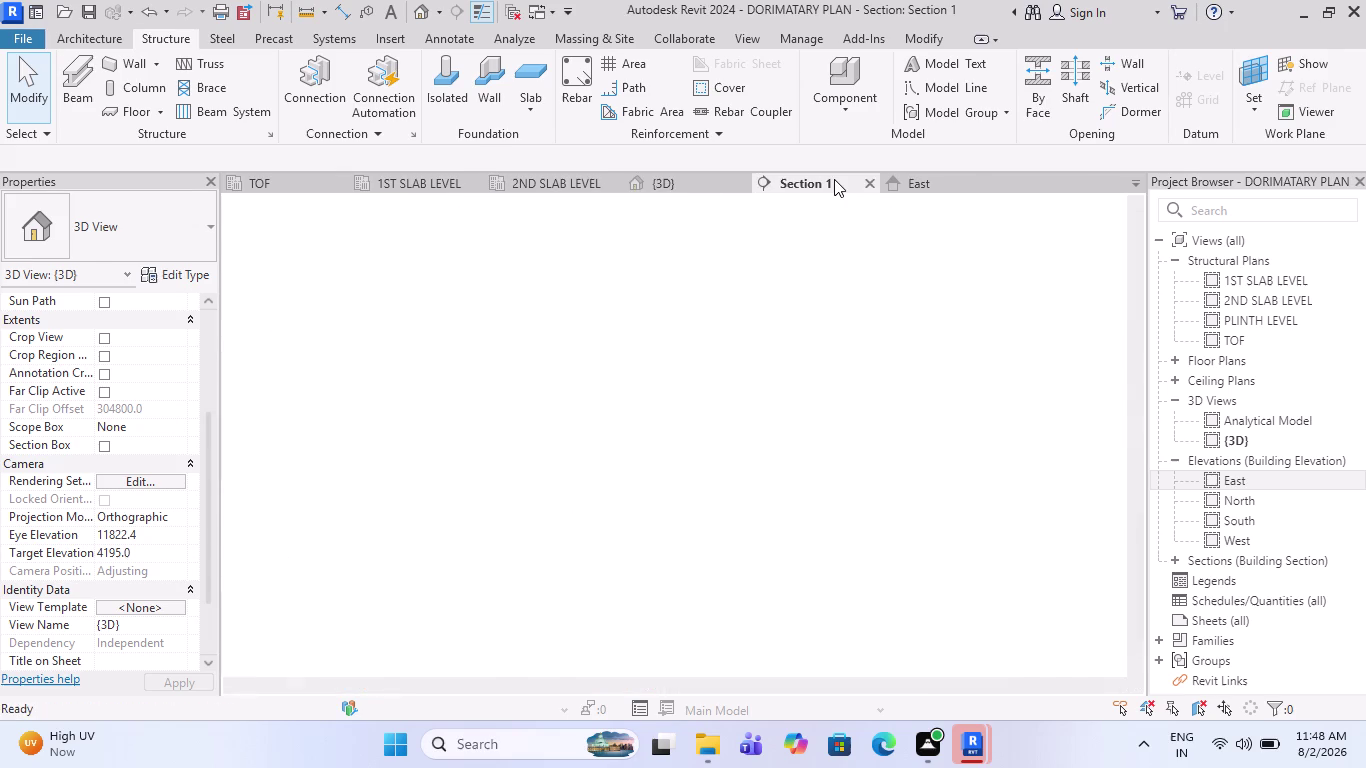
Select the plinth beam in Section 1, then start the Rebar Cover tool.
scroll(down, 3)
scroll(down, 3)
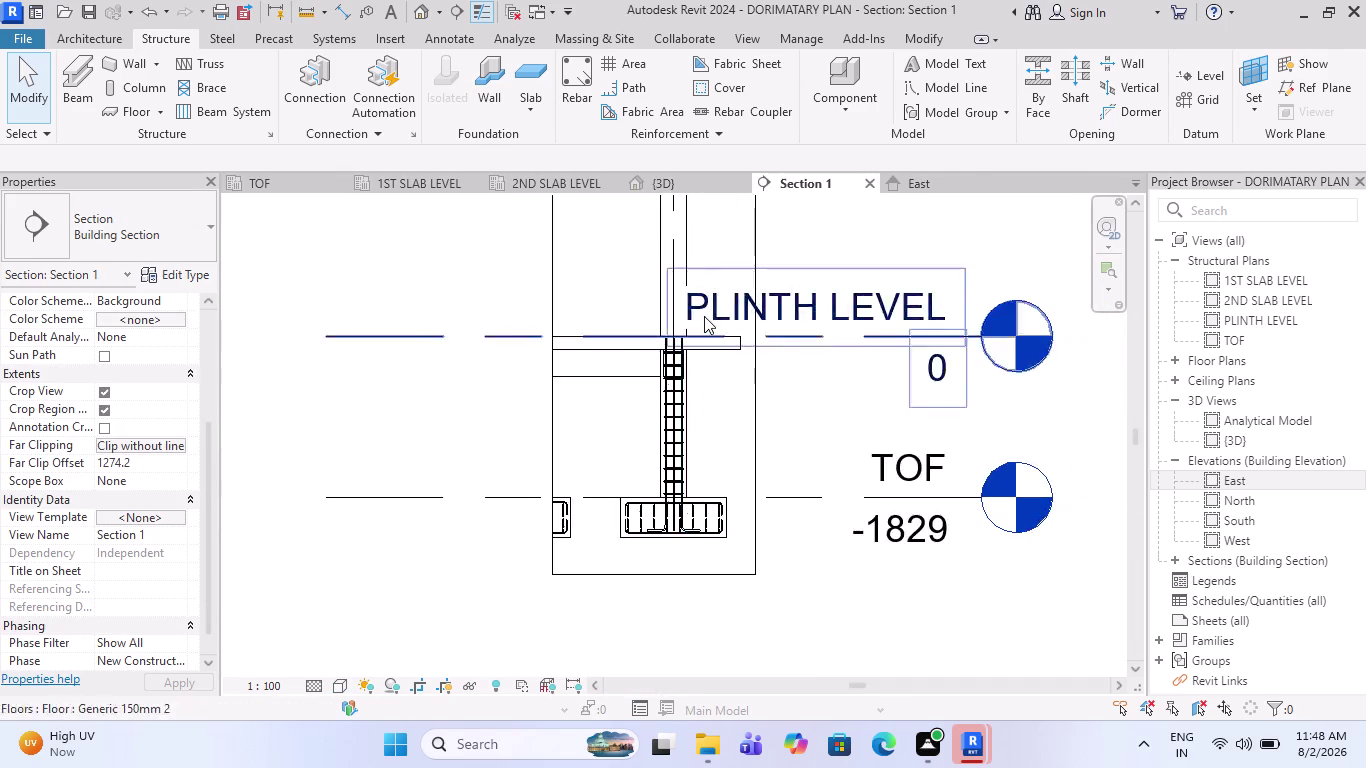
scroll(up, 3)
scroll(up, 3)
scroll(up, 3)
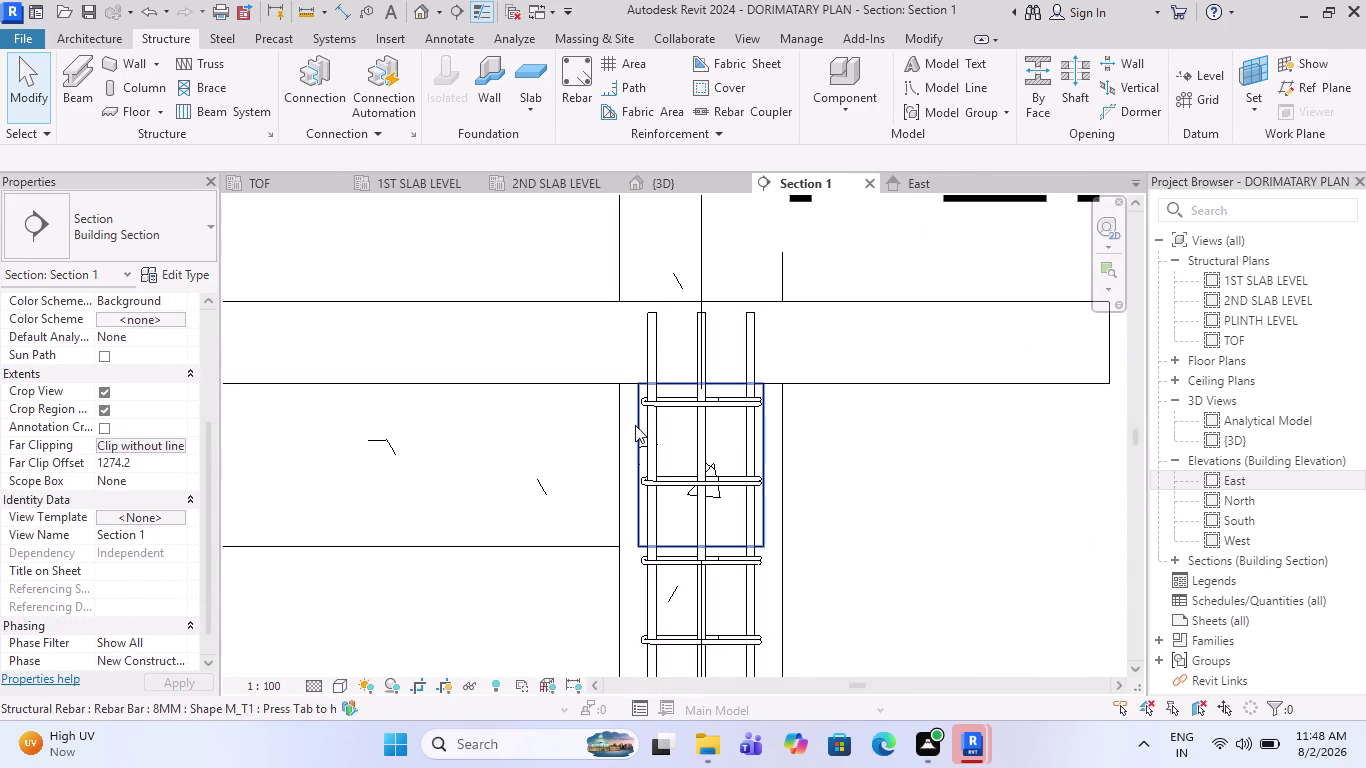
click(635, 425)
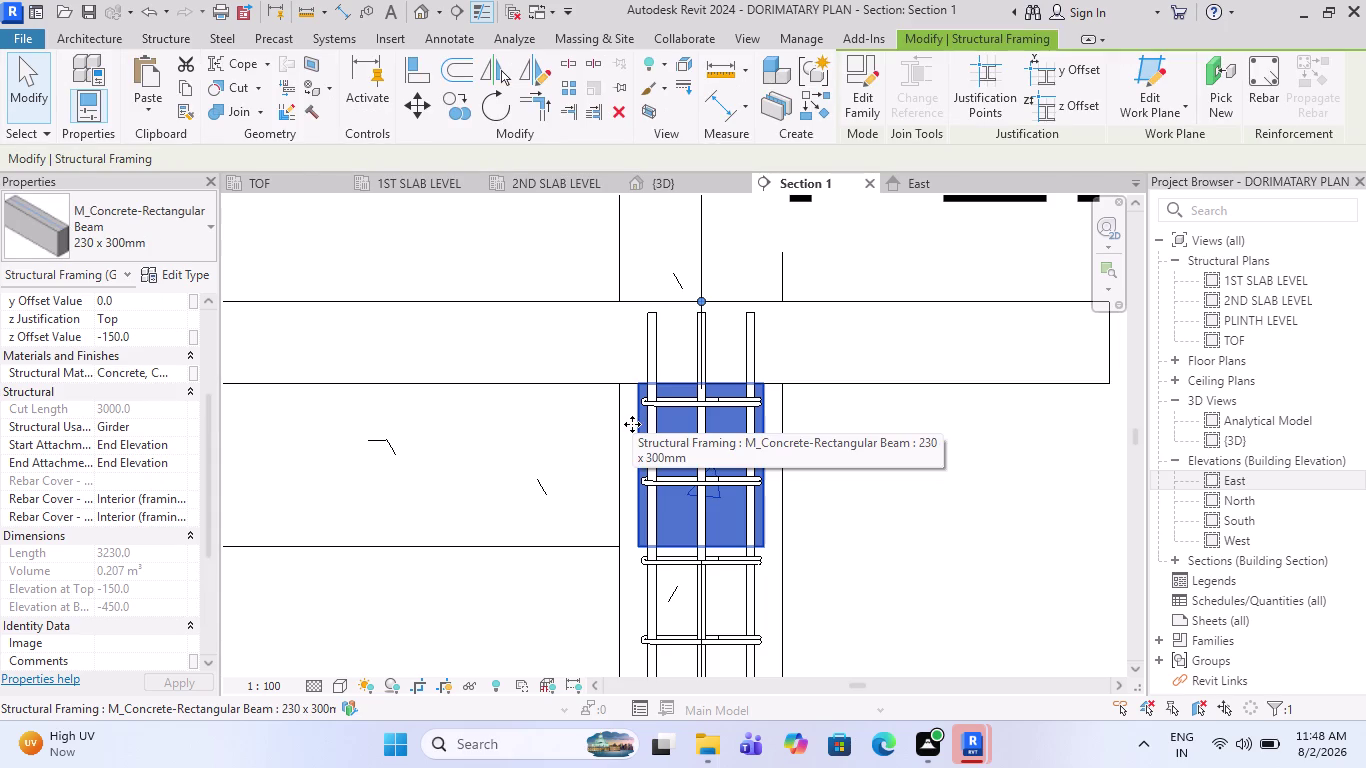
key(Escape)
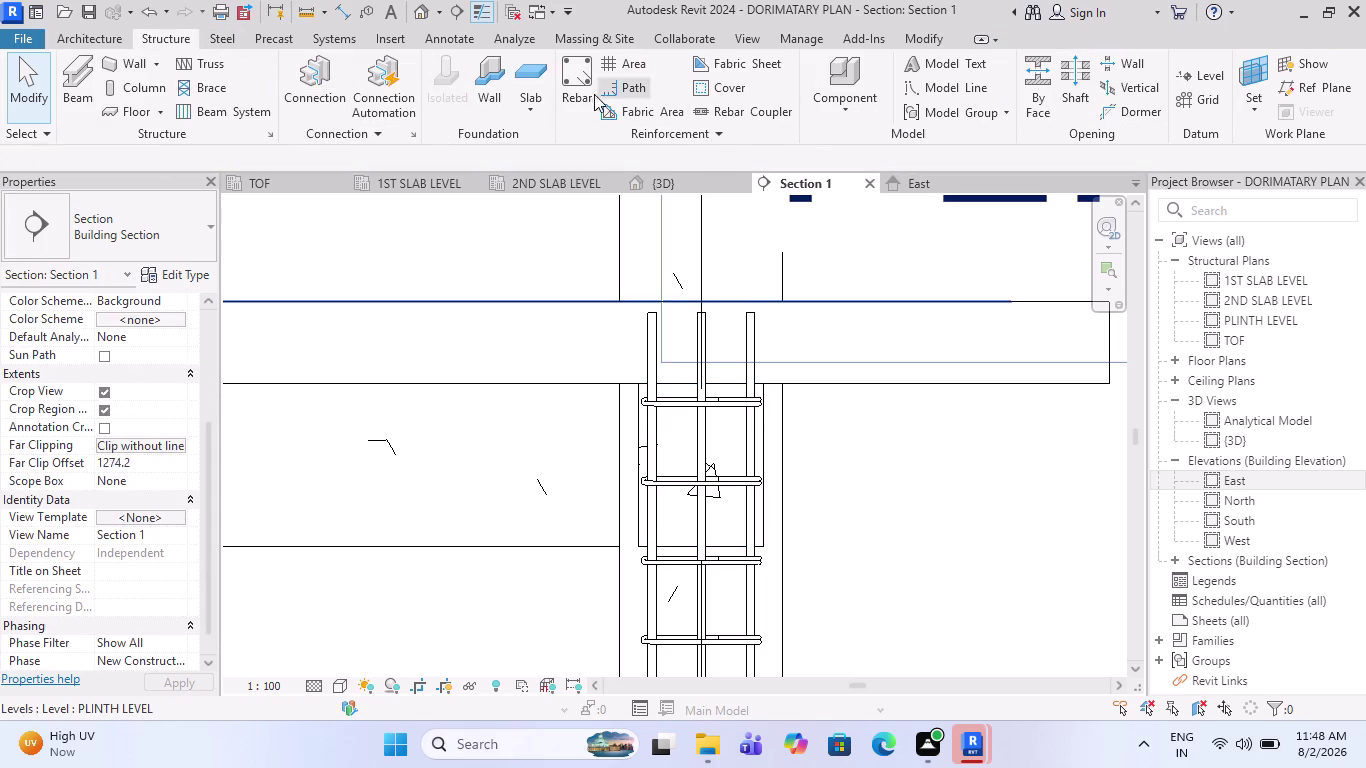
click(697, 92)
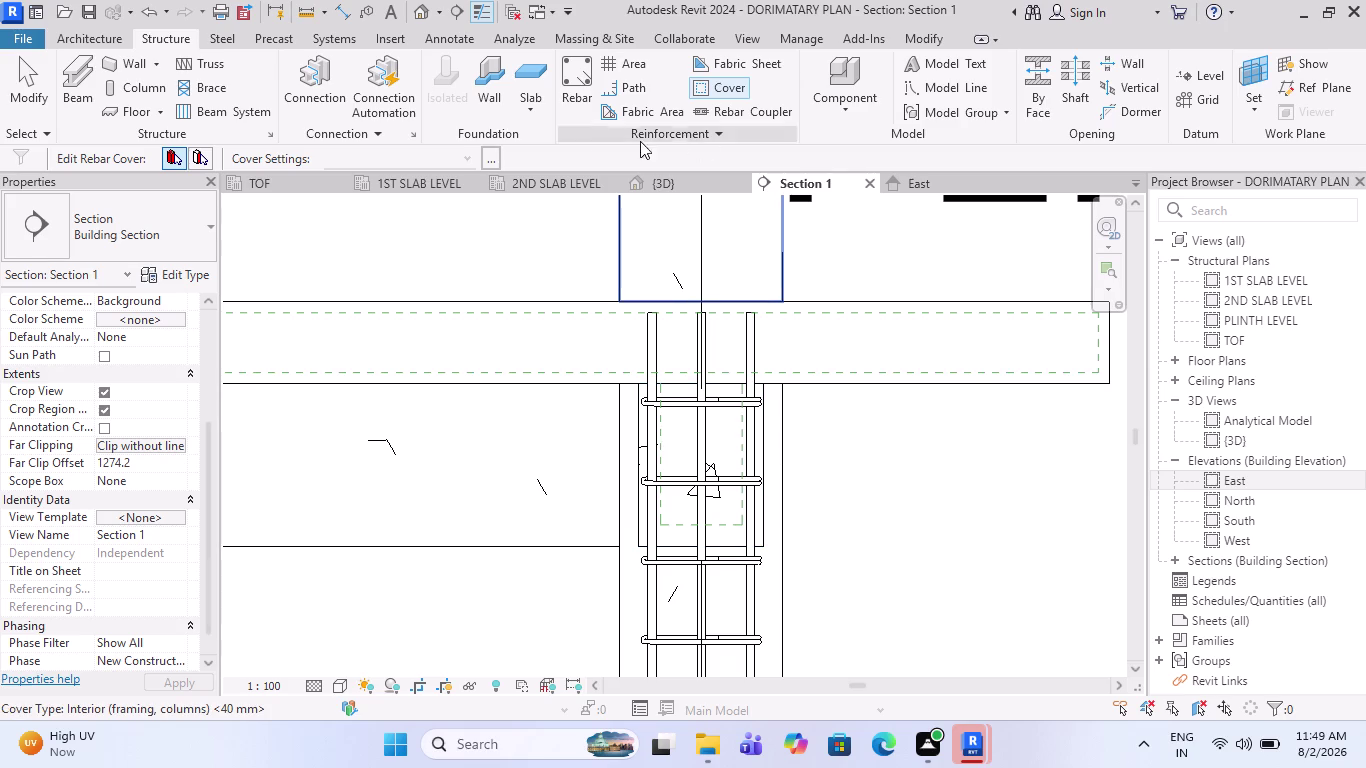
In Rebar Cover Settings, add Rebar Cover 3 with a 25 mm value and accept.
click(488, 158)
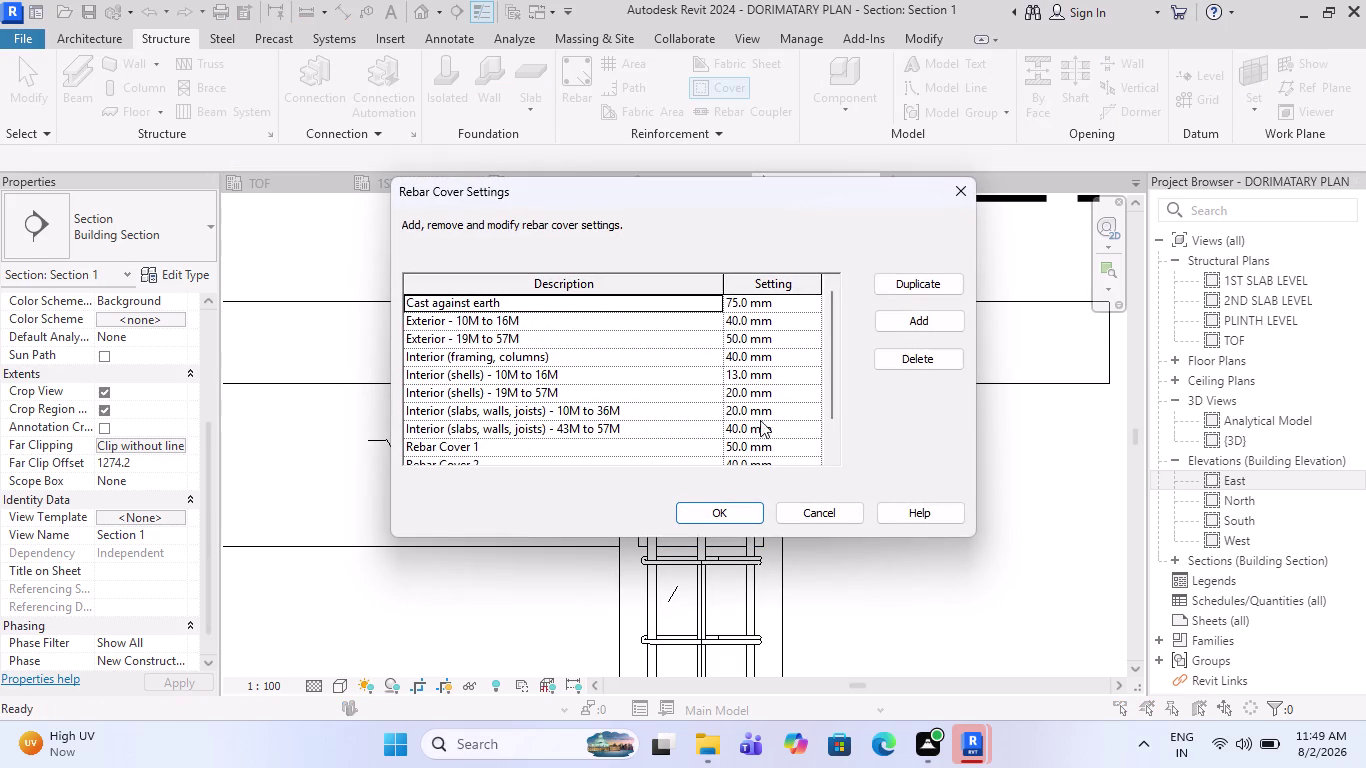
scroll(down, 3)
click(913, 324)
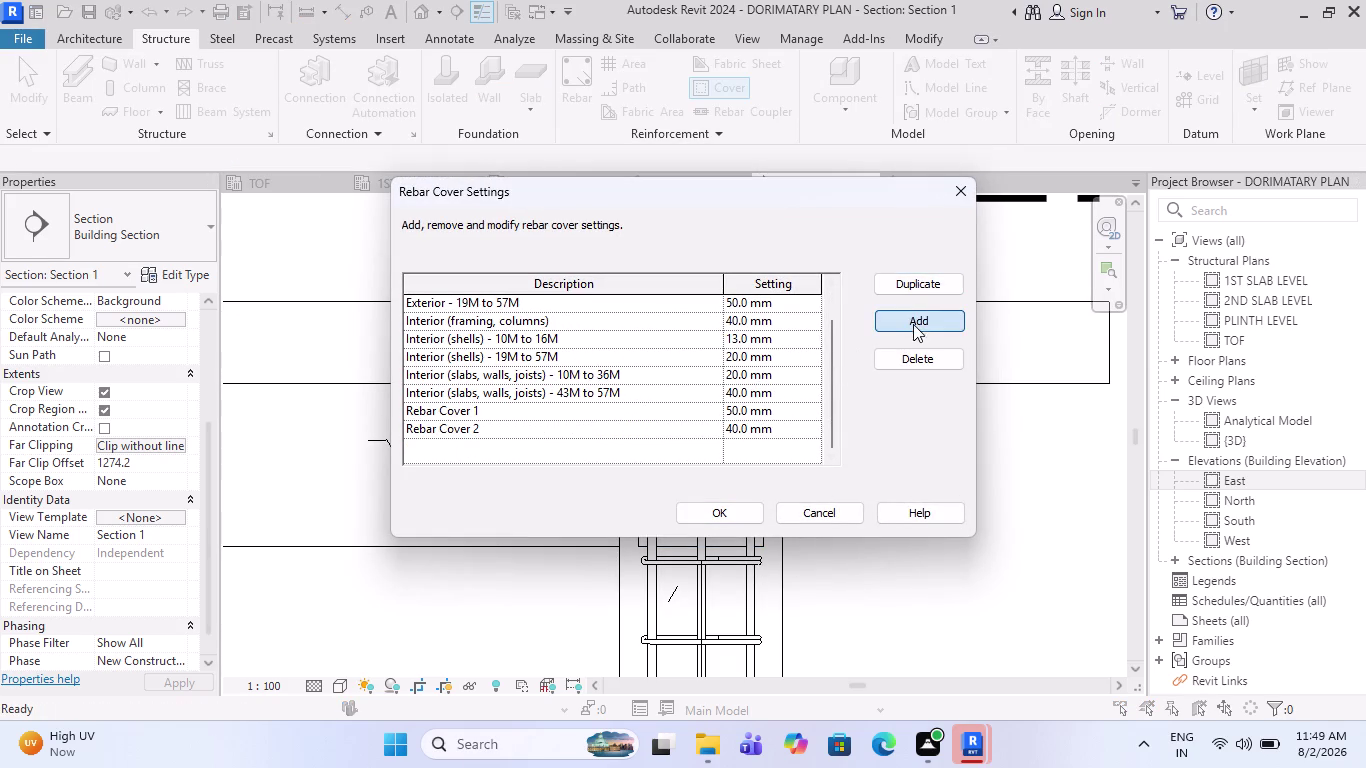
click(780, 447)
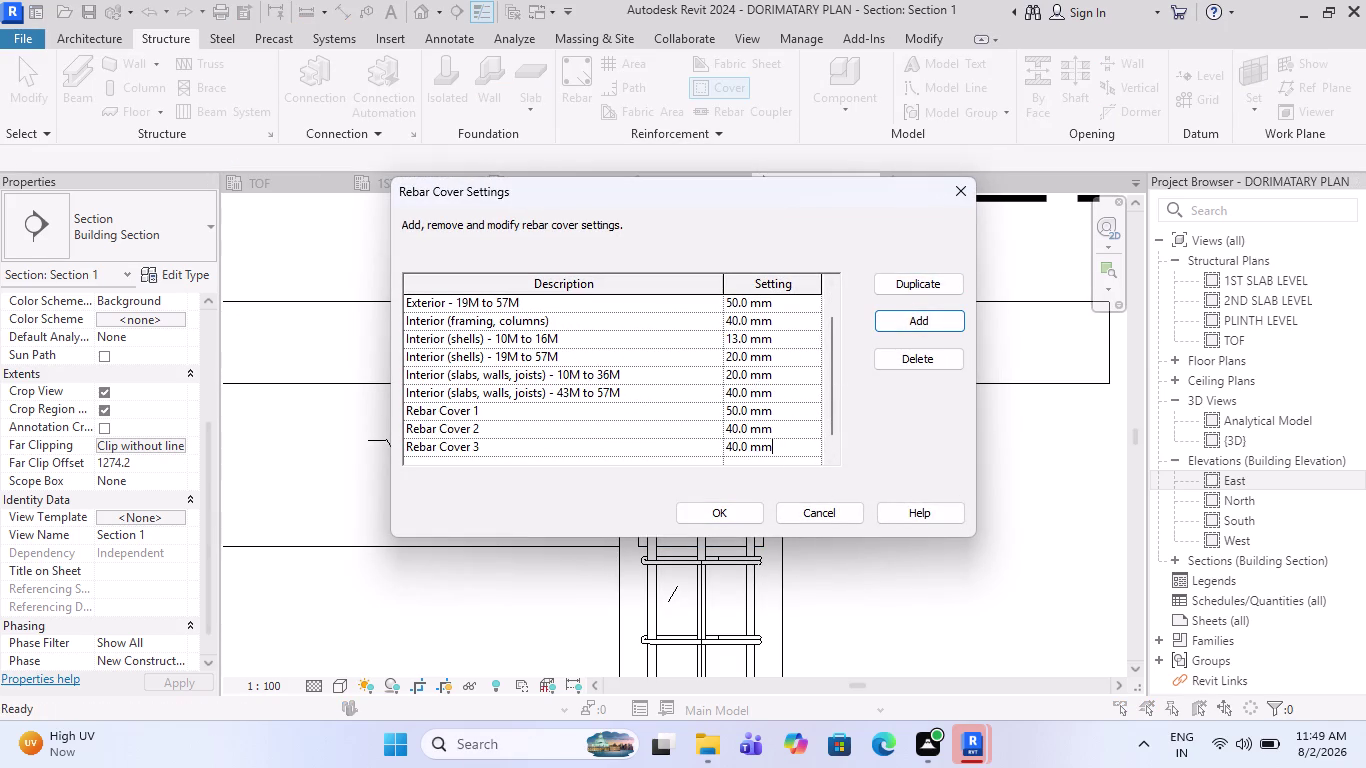
drag(780, 447, 649, 446)
text(25)
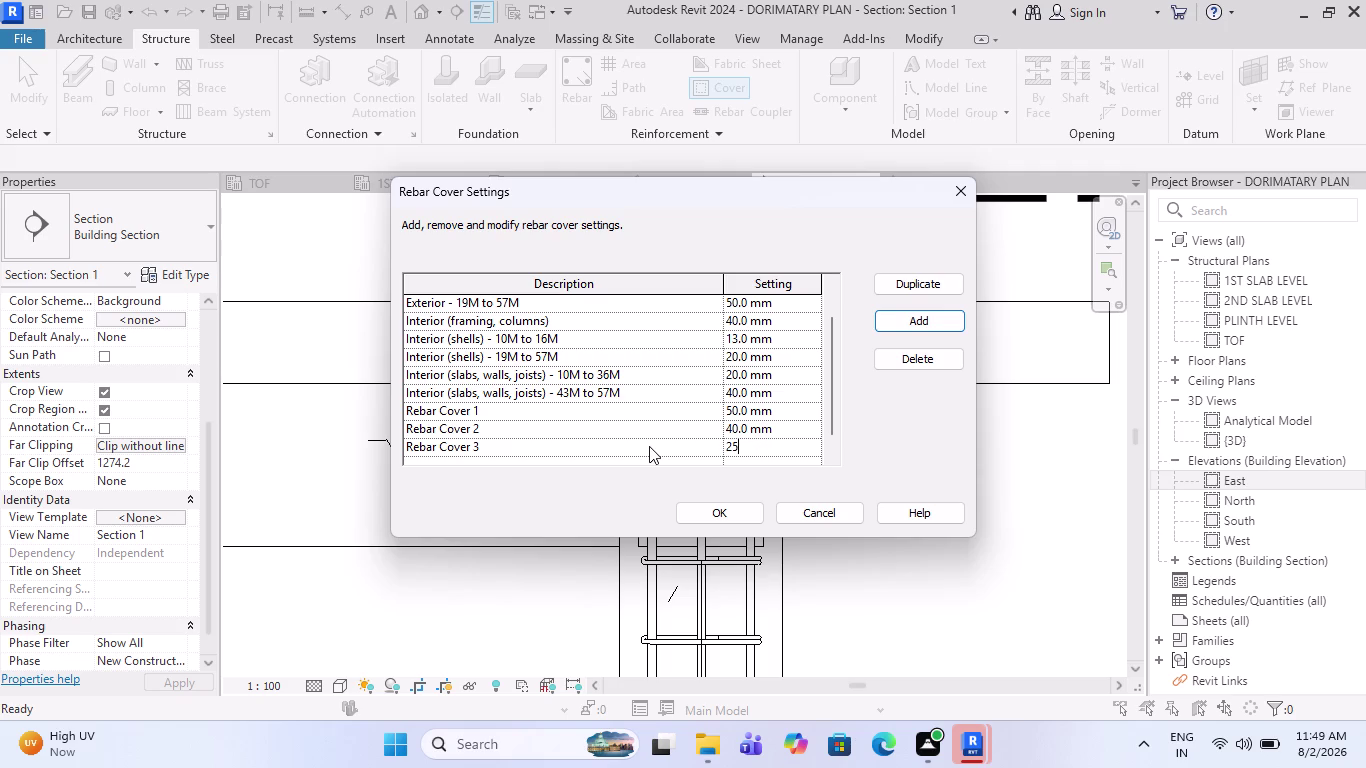
key(space)
click(728, 506)
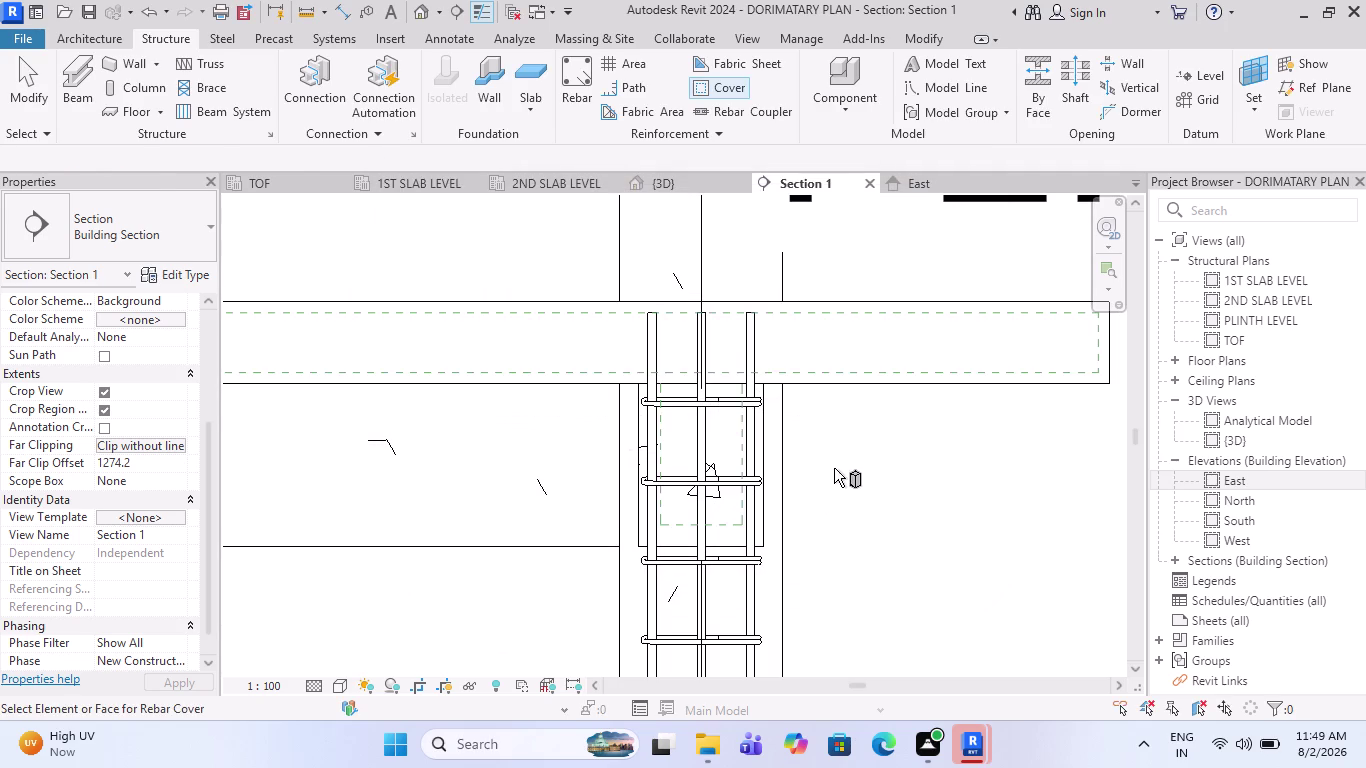
Select the plinth beam and assign it the Rebar Cover 3 <25 mm> cover setting.
click(642, 501)
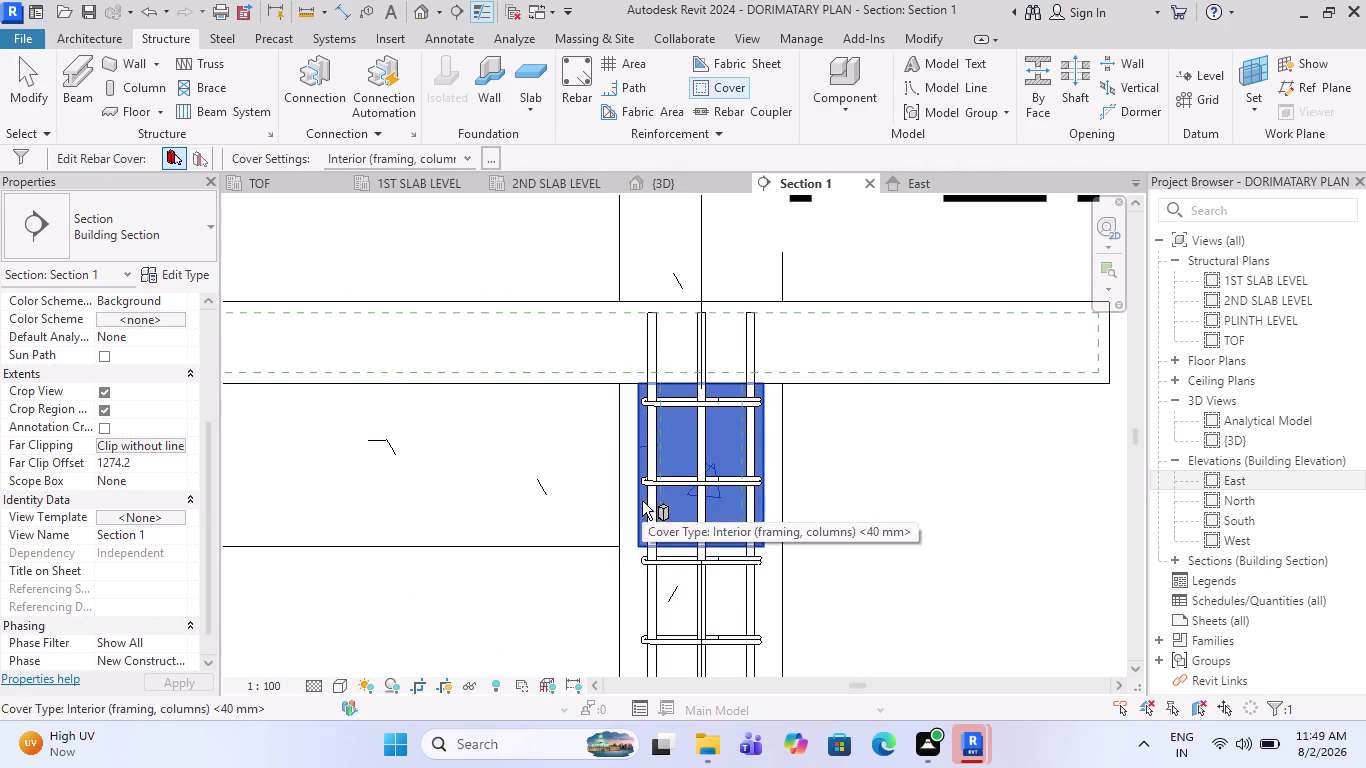
click(461, 158)
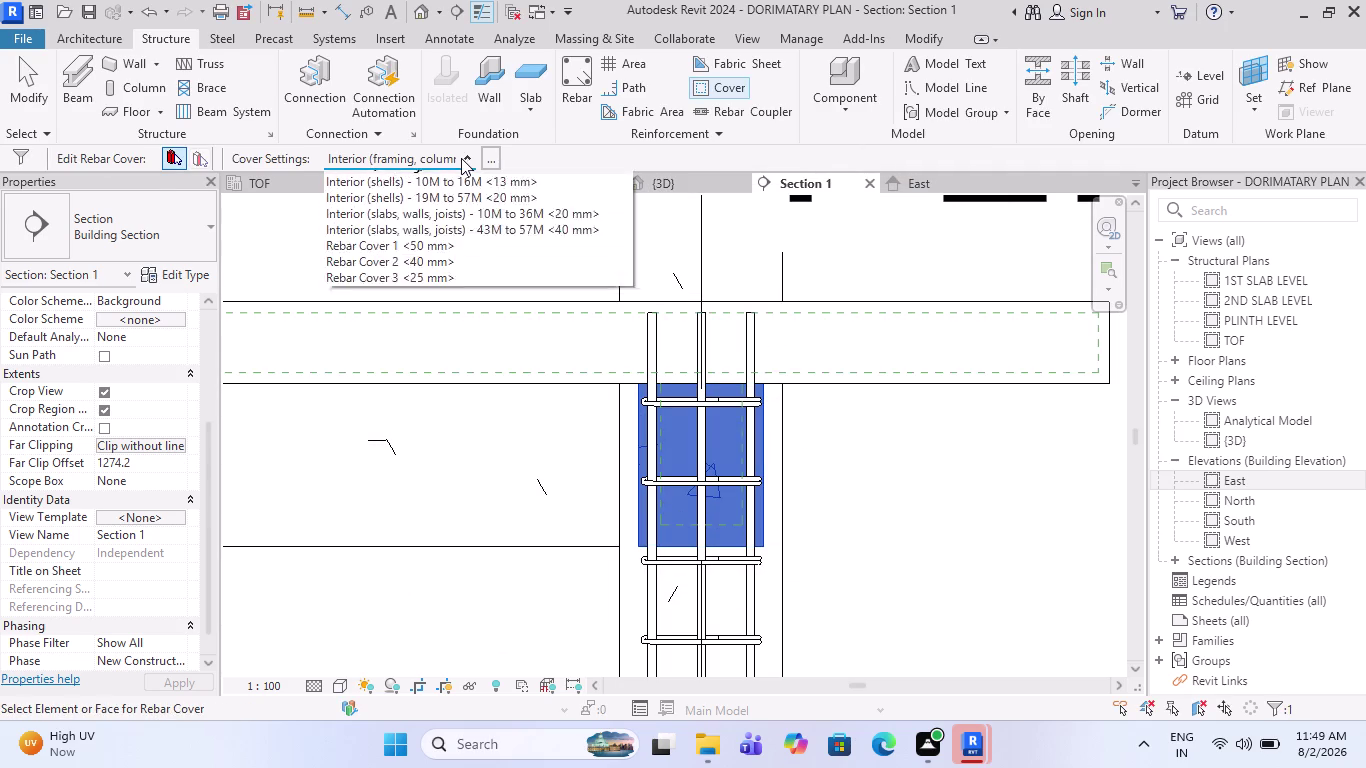
click(429, 335)
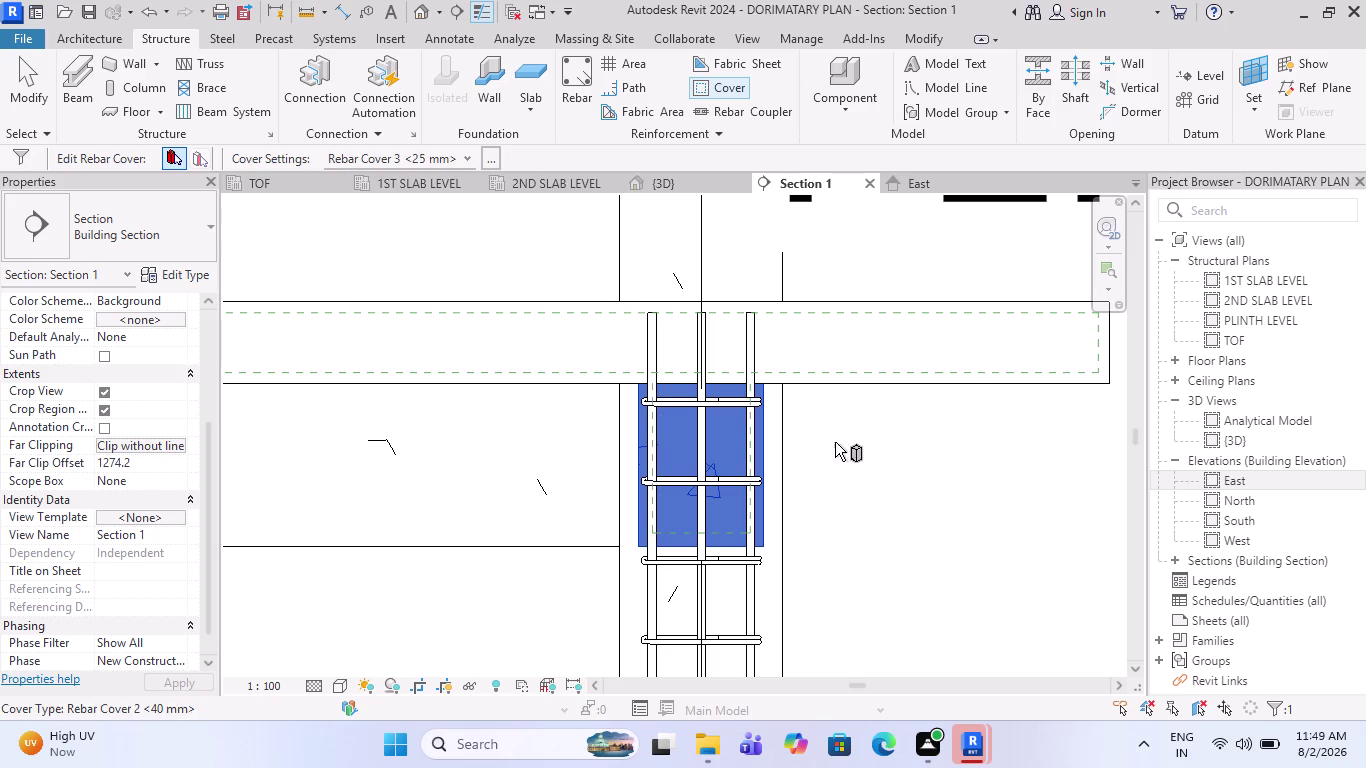
scroll(up, 3)
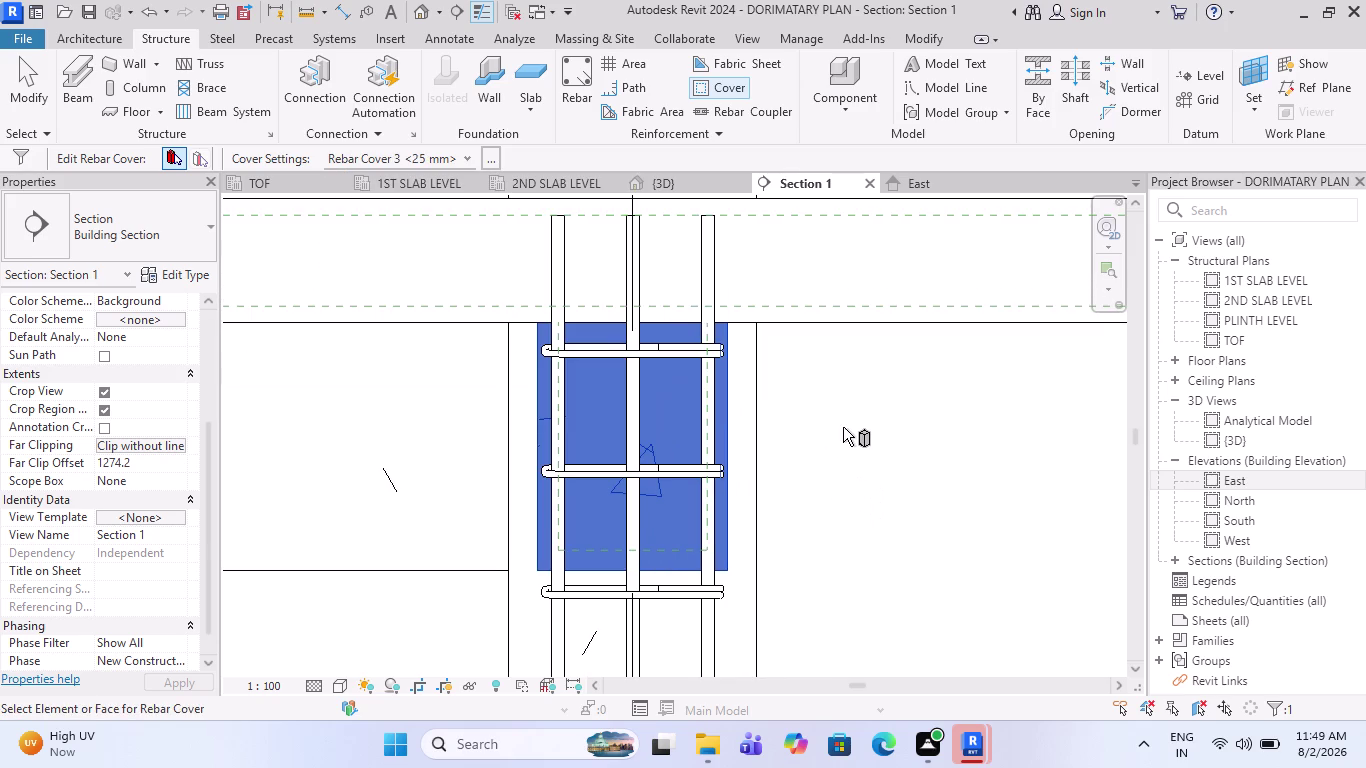
scroll(down, 3)
scroll(down, 3)
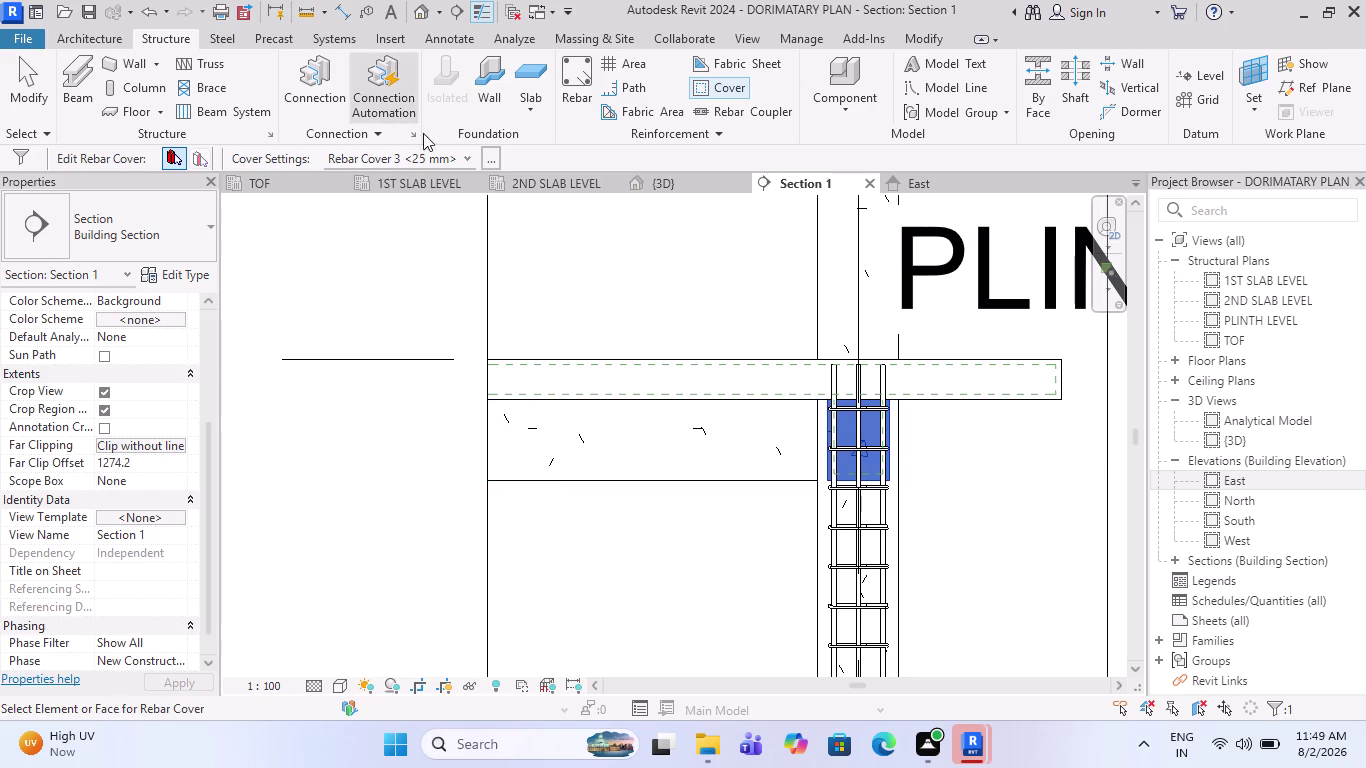
click(567, 103)
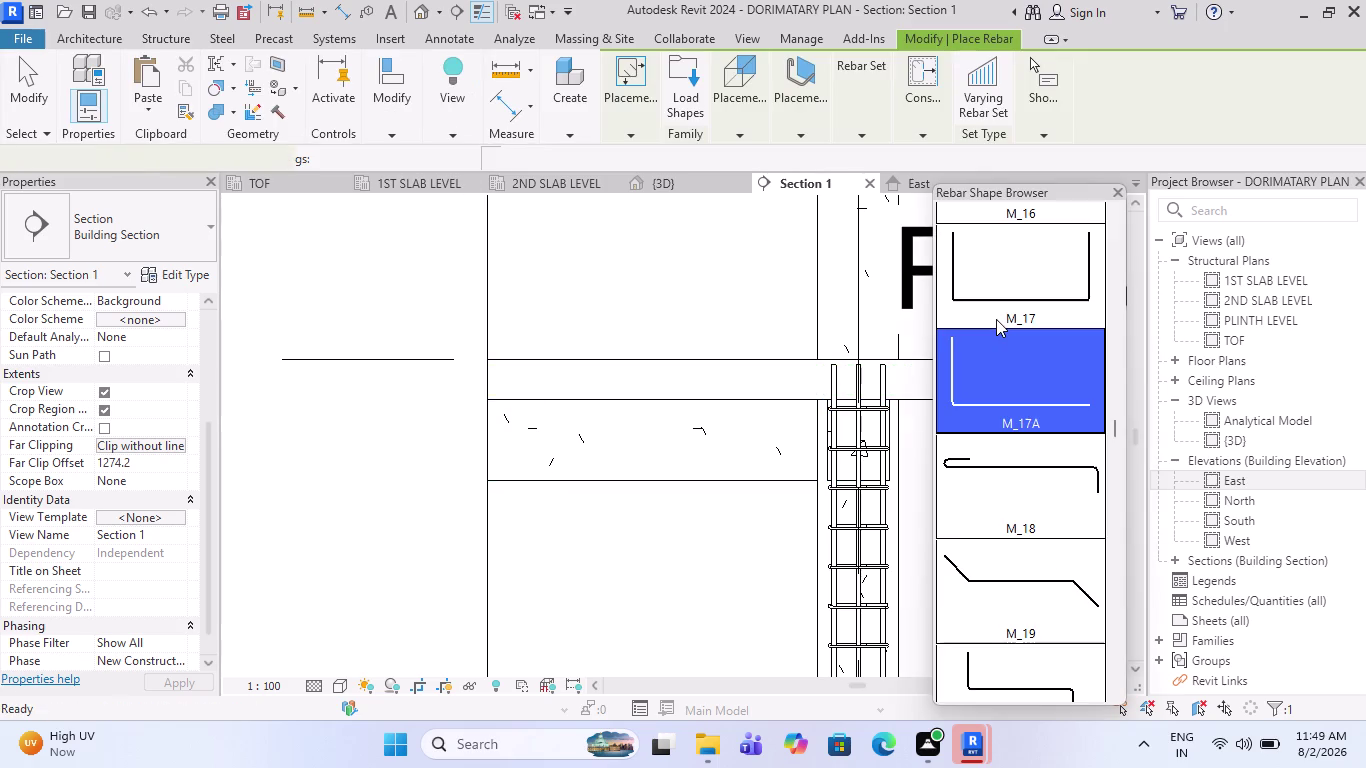
Try the M_T1 stirrup shape from the shape list, then cancel the rebar placement.
scroll(down, 3)
scroll(down, 3)
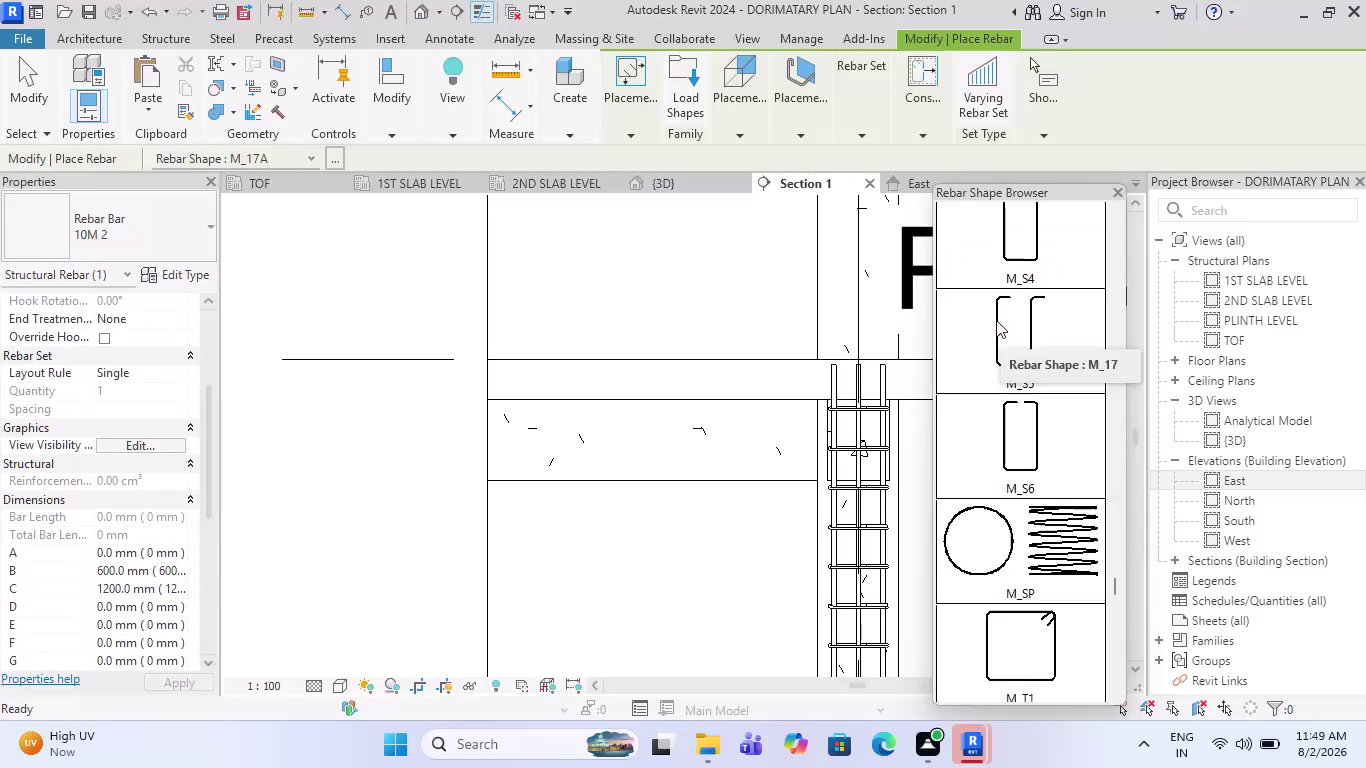
scroll(down, 3)
scroll(down, 3)
click(1012, 416)
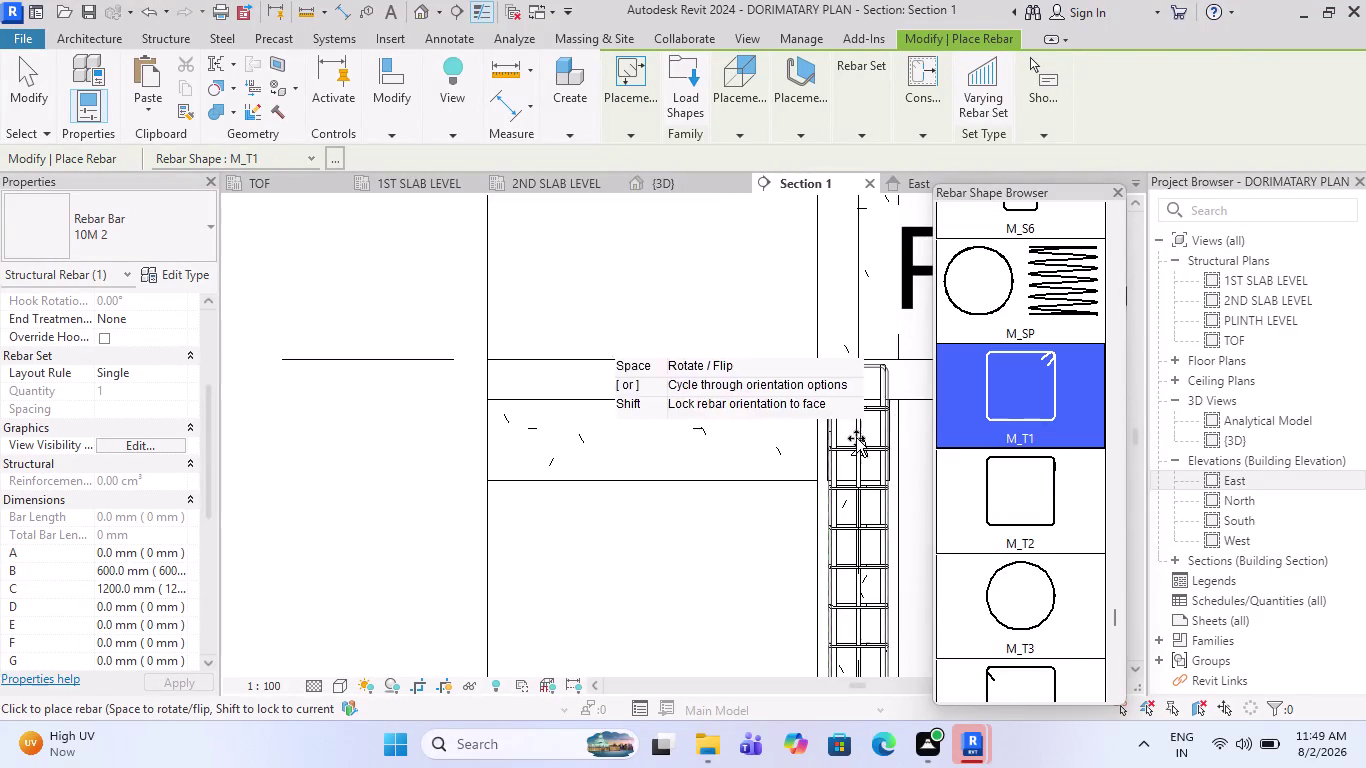
scroll(up, 3)
scroll(up, 3)
scroll(down, 3)
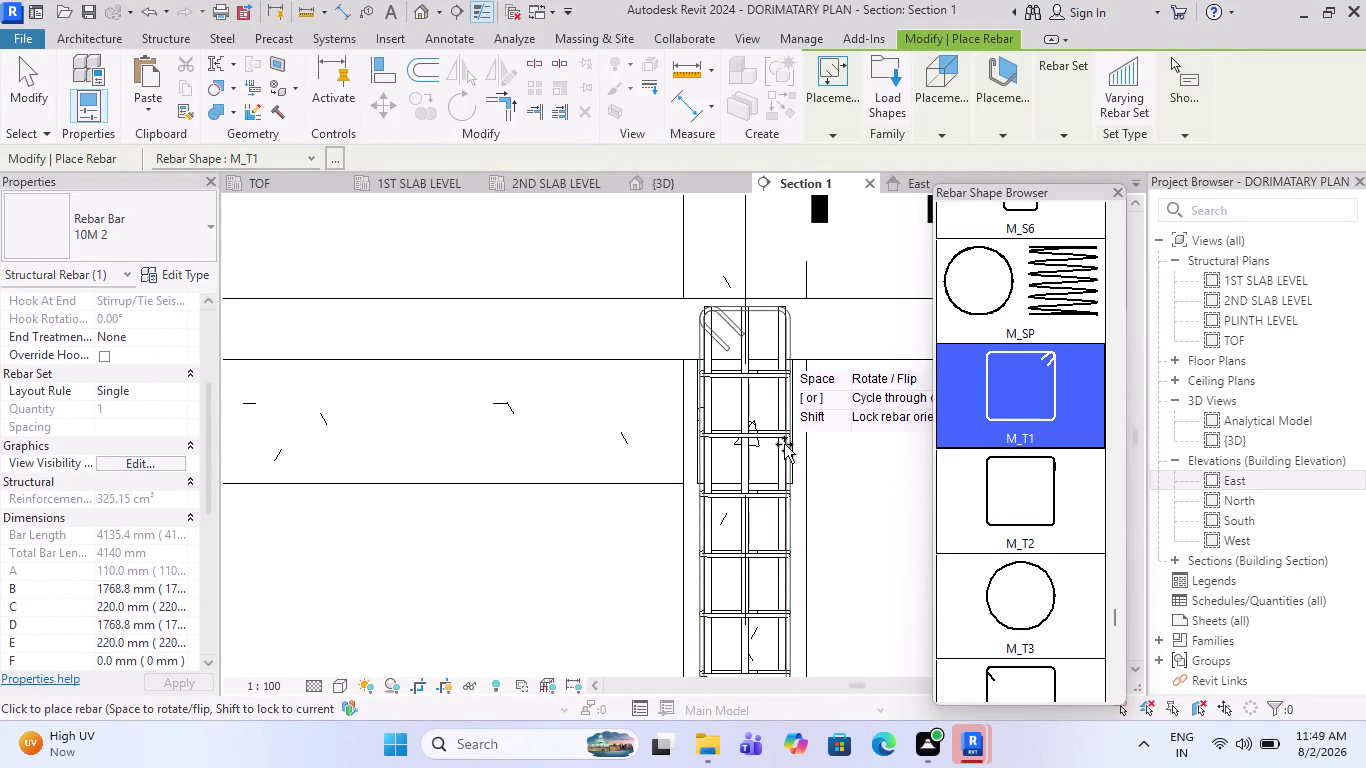
scroll(down, 3)
scroll(down, 3)
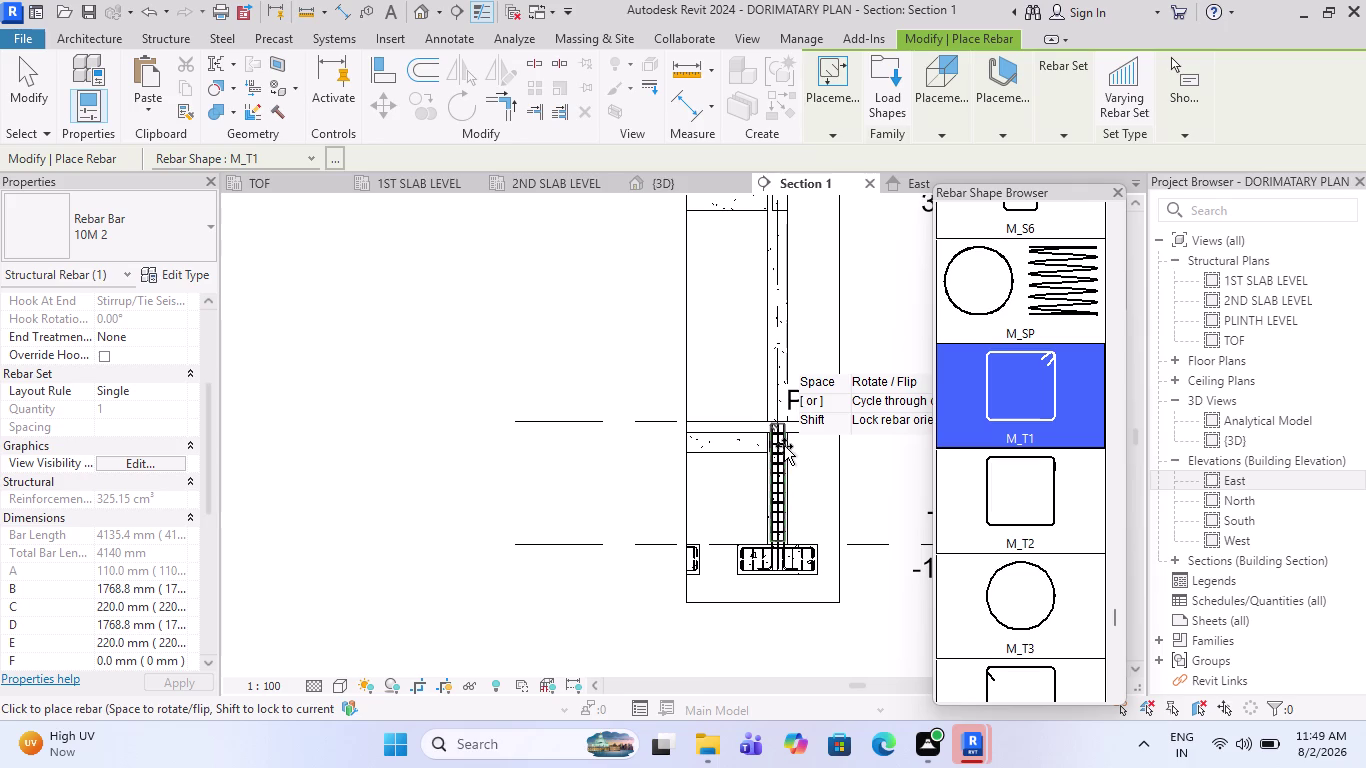
scroll(up, 3)
scroll(up, 3)
scroll(up, 3)
scroll(up, 3)
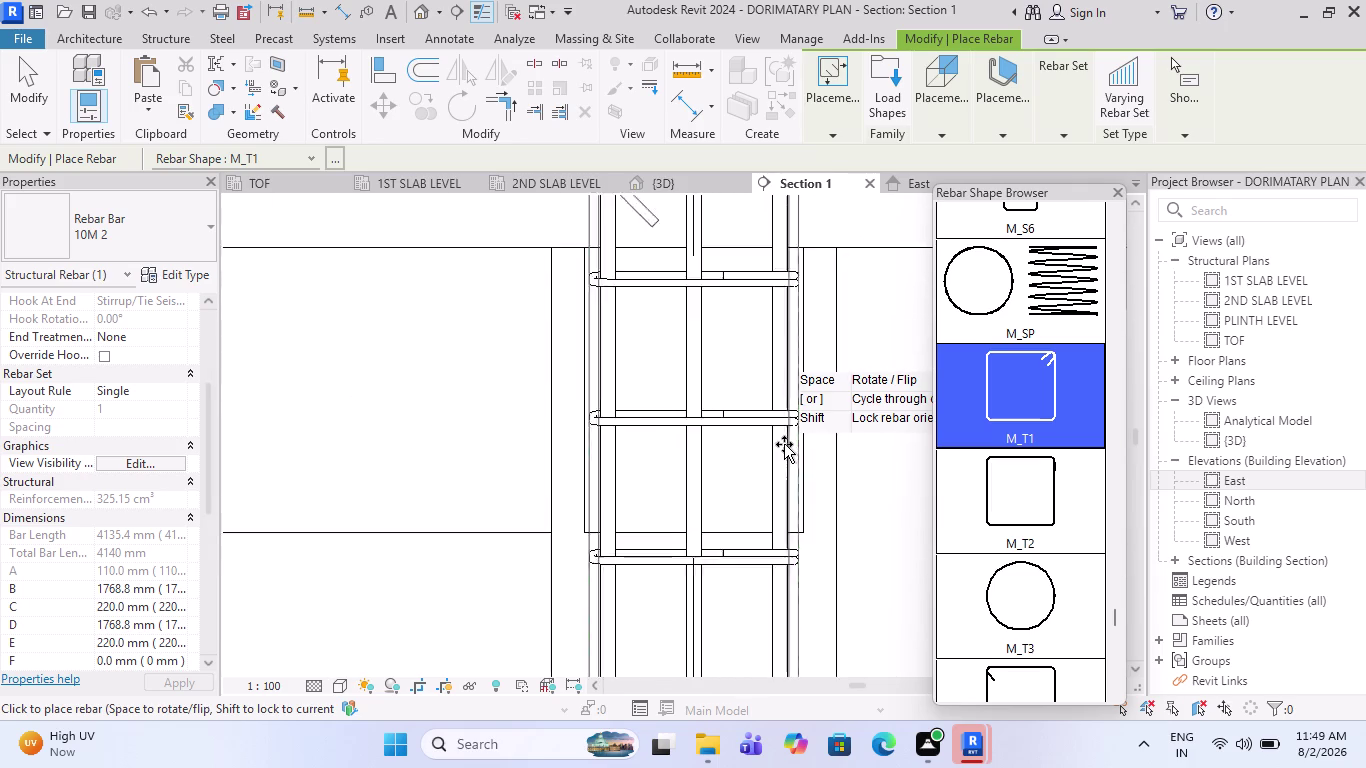
scroll(up, 3)
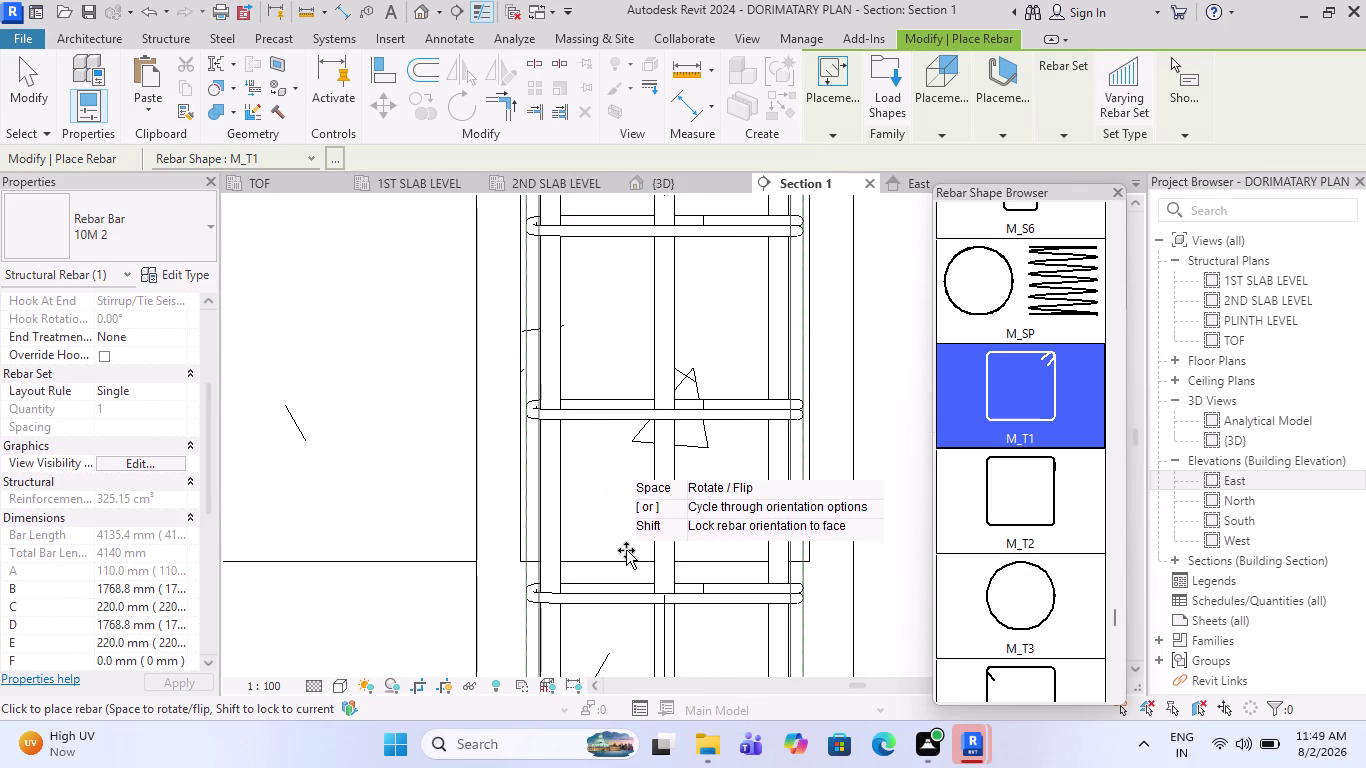
scroll(down, 3)
scroll(down, 3)
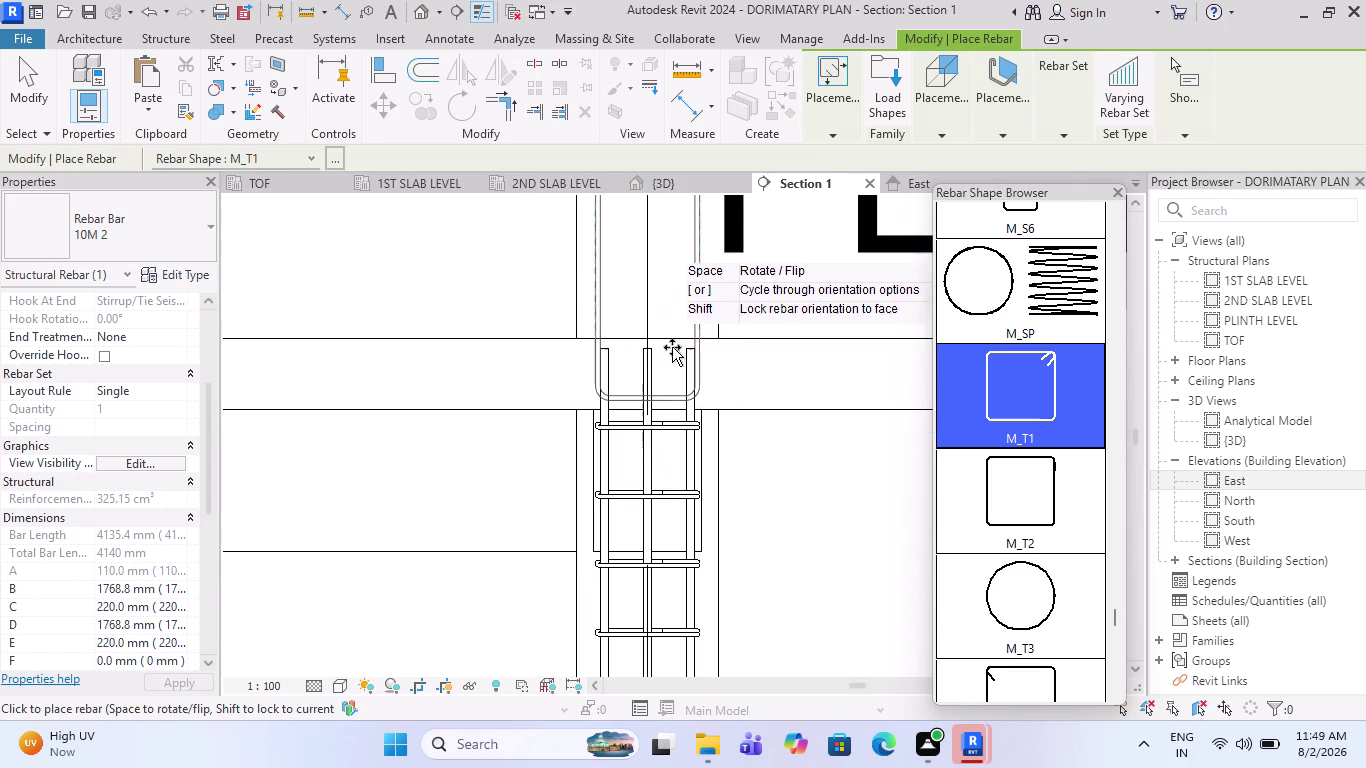
scroll(down, 3)
scroll(down, 3)
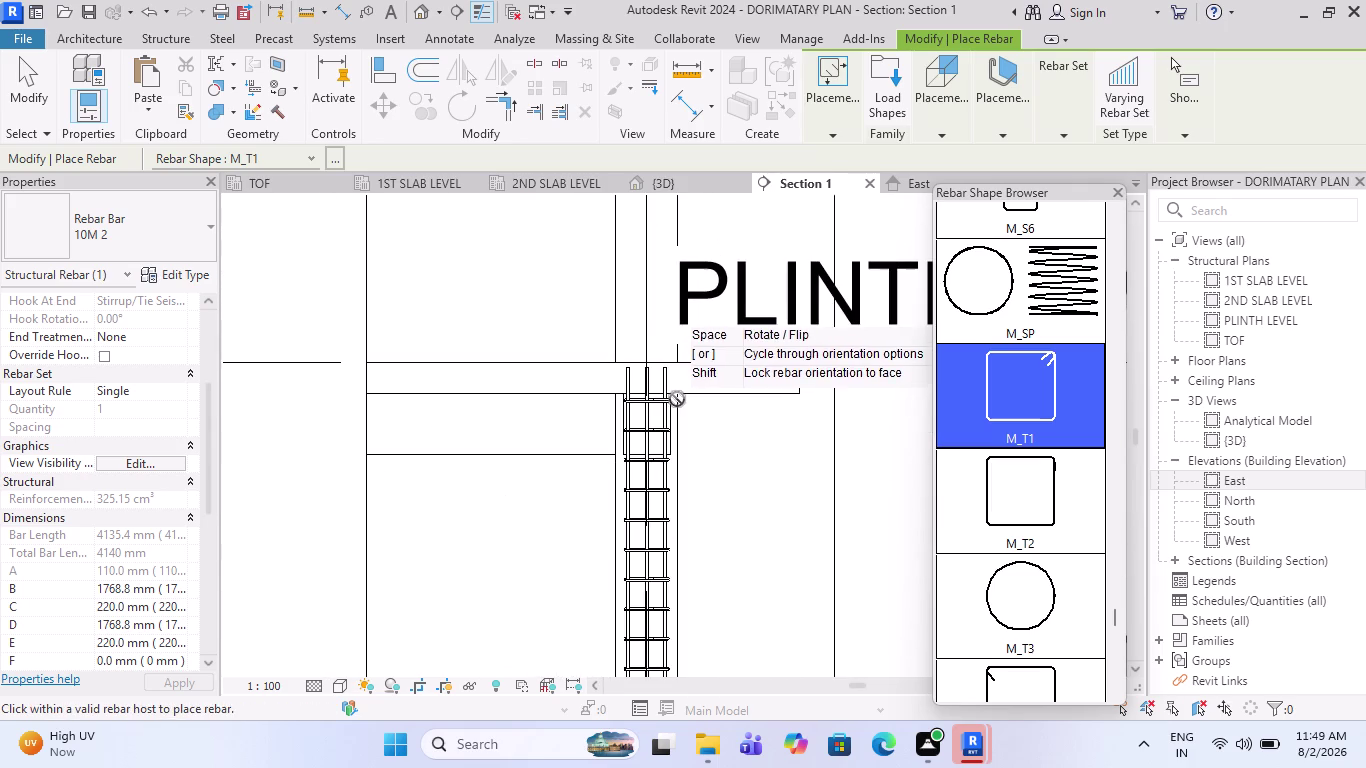
scroll(up, 3)
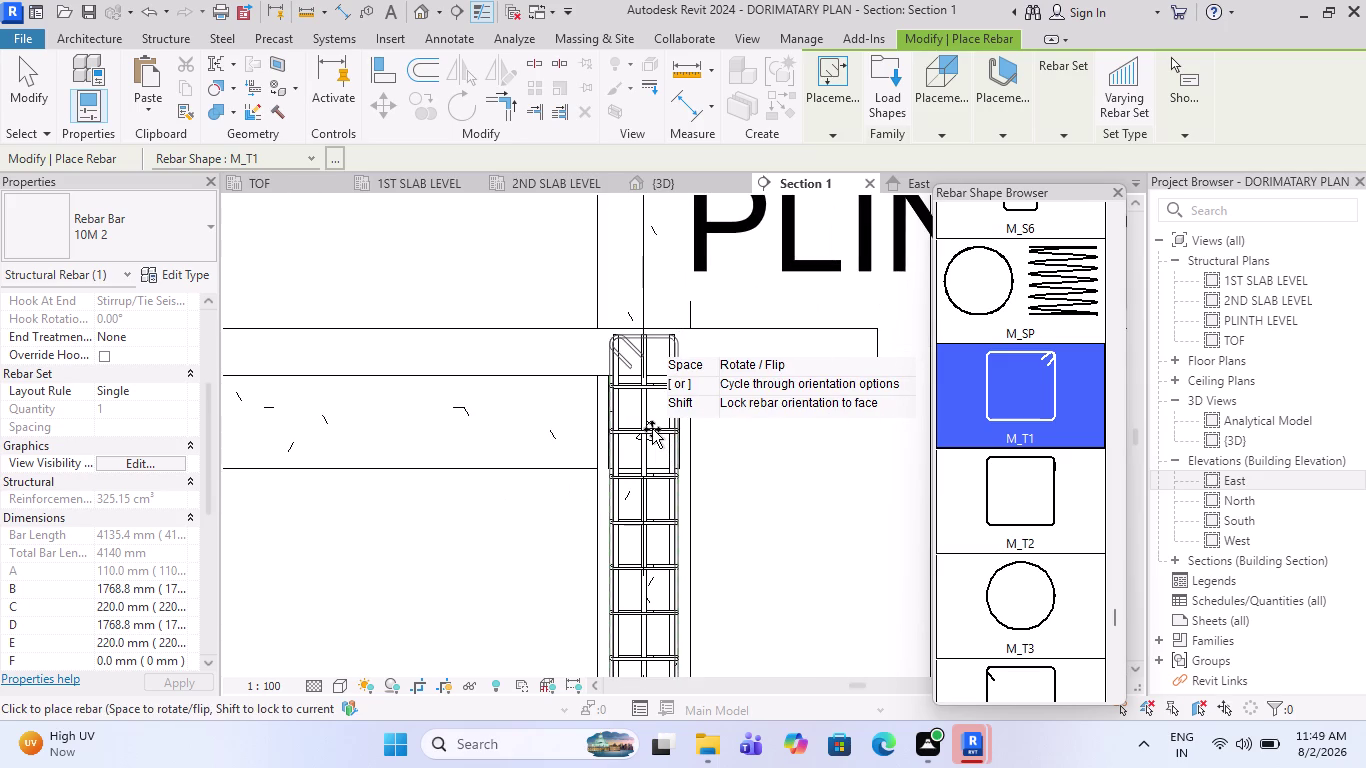
scroll(down, 3)
scroll(down, 3)
key(Escape)
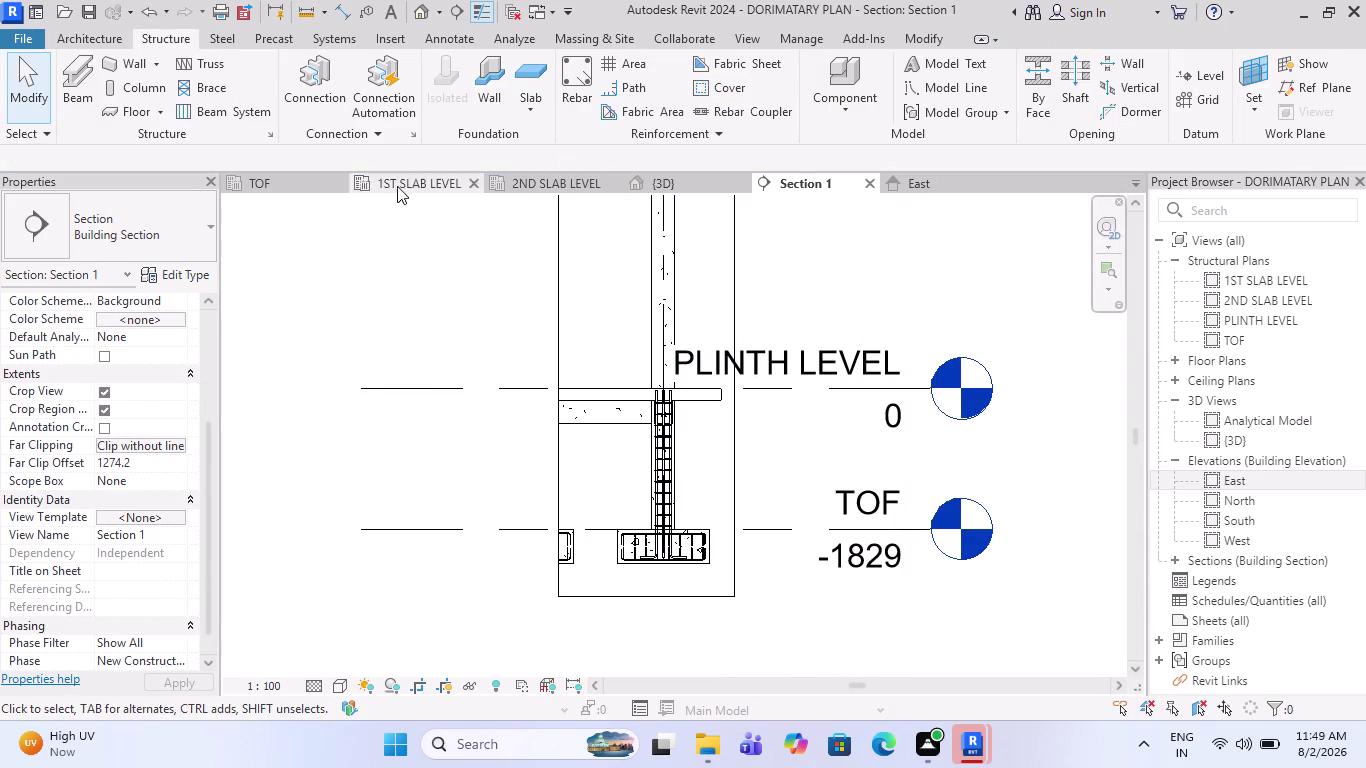
On the PLINTH LEVEL plan, draw a section line across the lower plinth beam.
double_click(1241, 312)
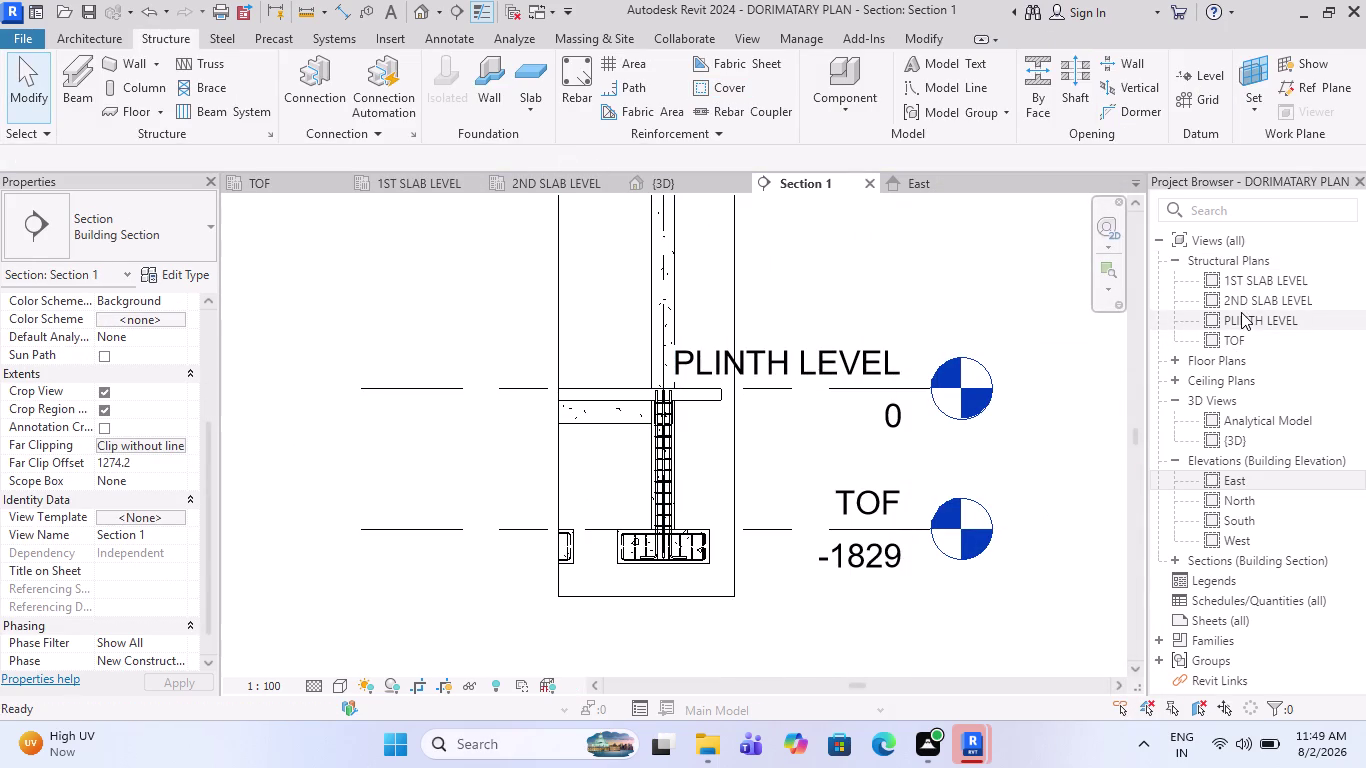
scroll(down, 3)
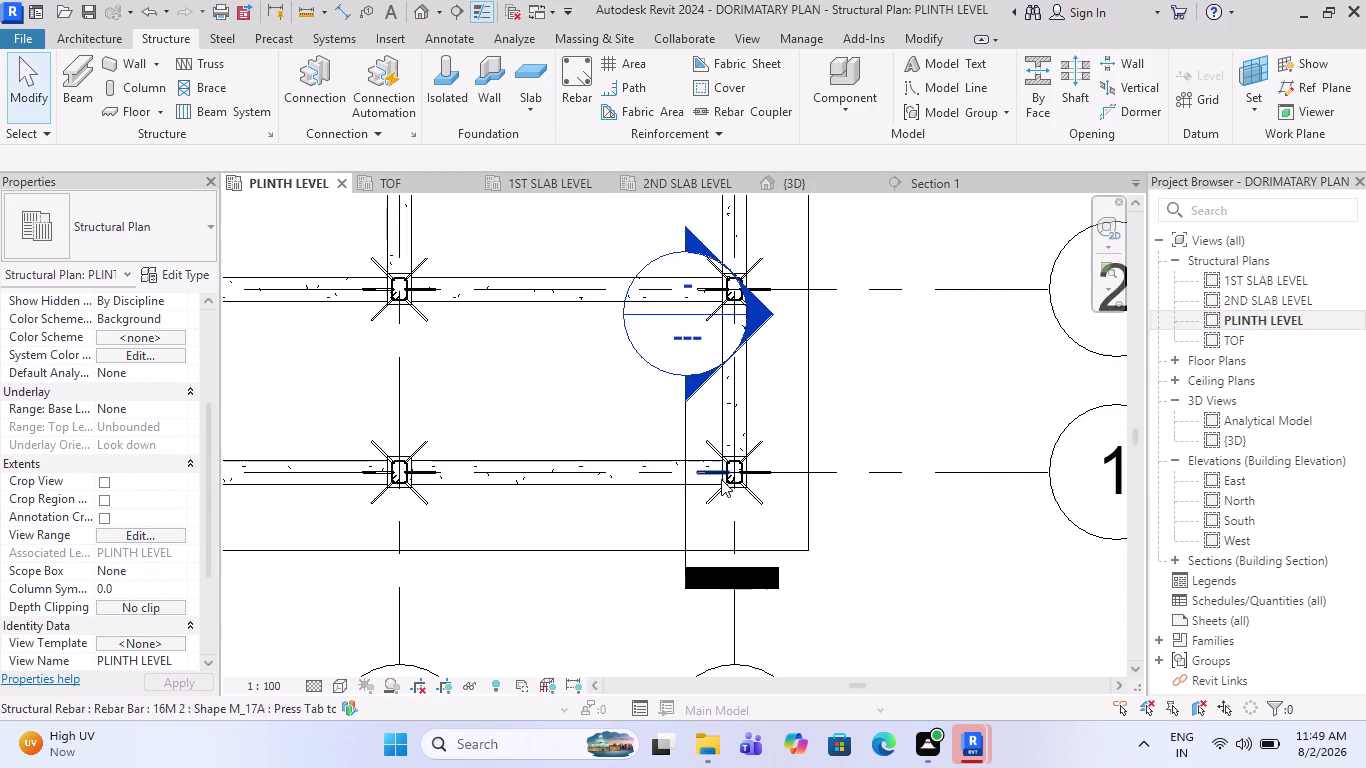
scroll(down, 3)
scroll(up, 3)
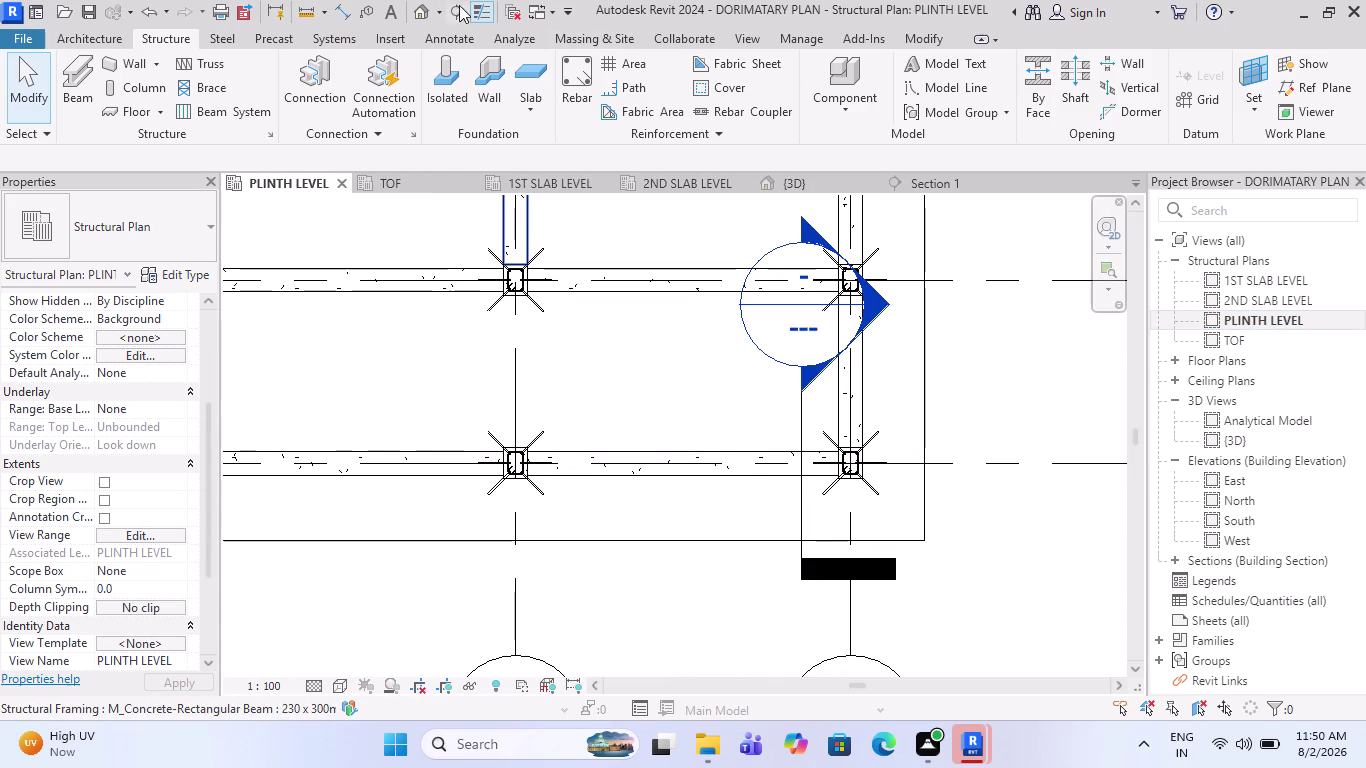
click(462, 13)
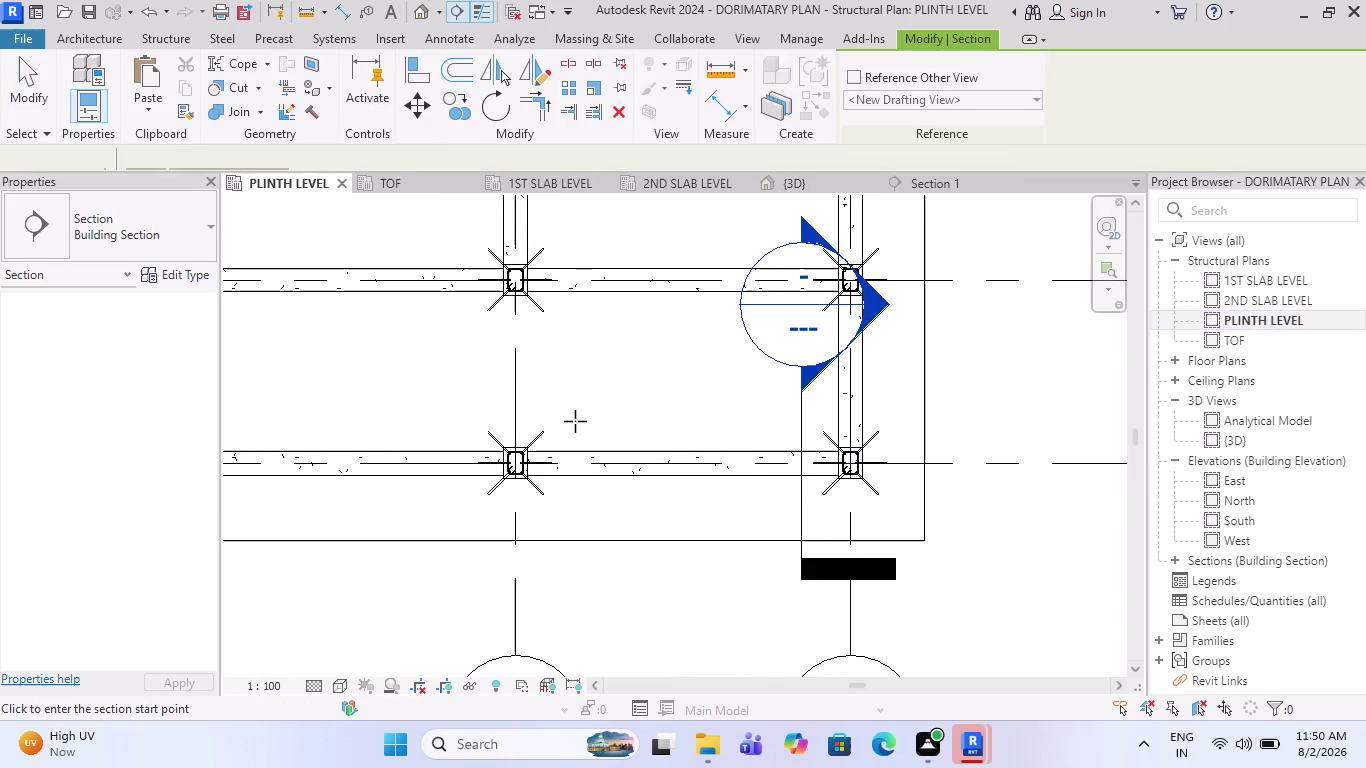
click(575, 421)
click(571, 507)
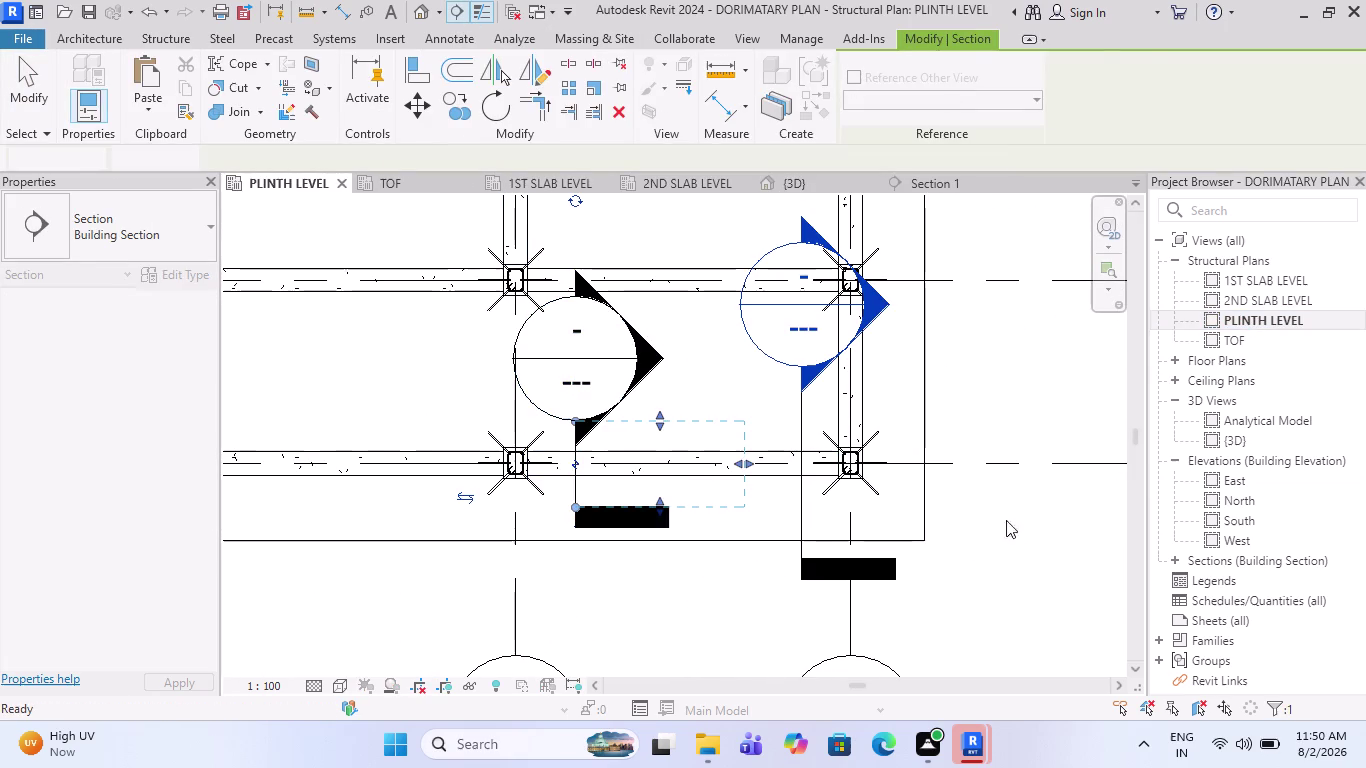
Select the new section head and open Section 2 with Go to View.
drag(742, 462, 673, 460)
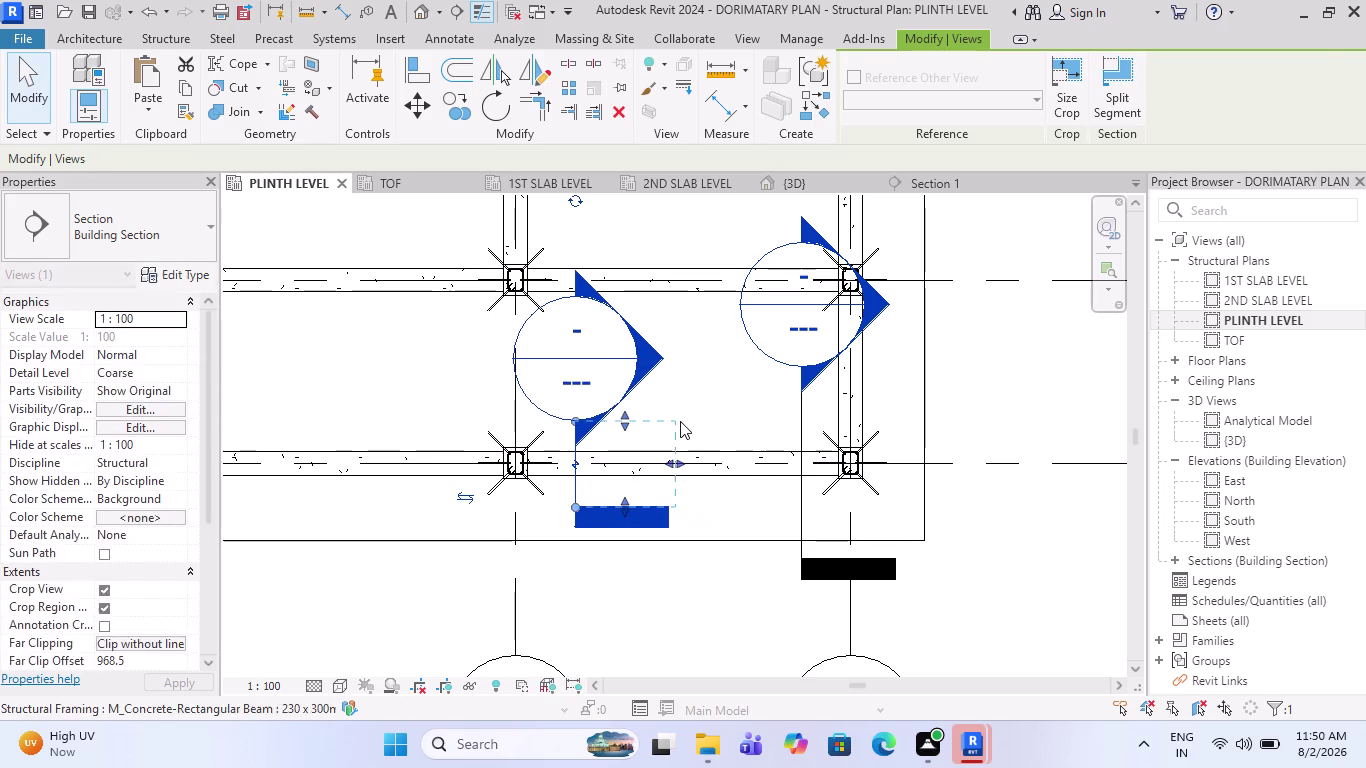
key(Escape)
click(614, 415)
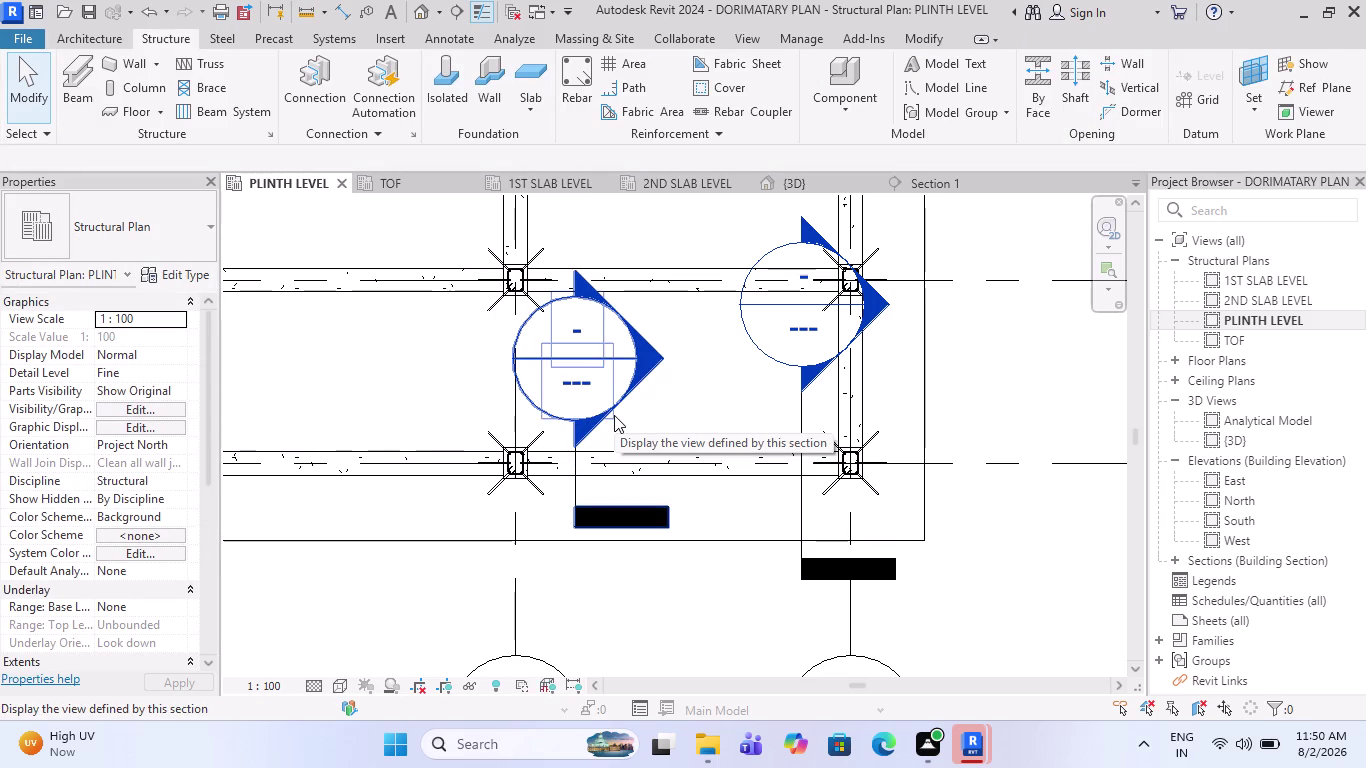
right_click(614, 415)
click(676, 377)
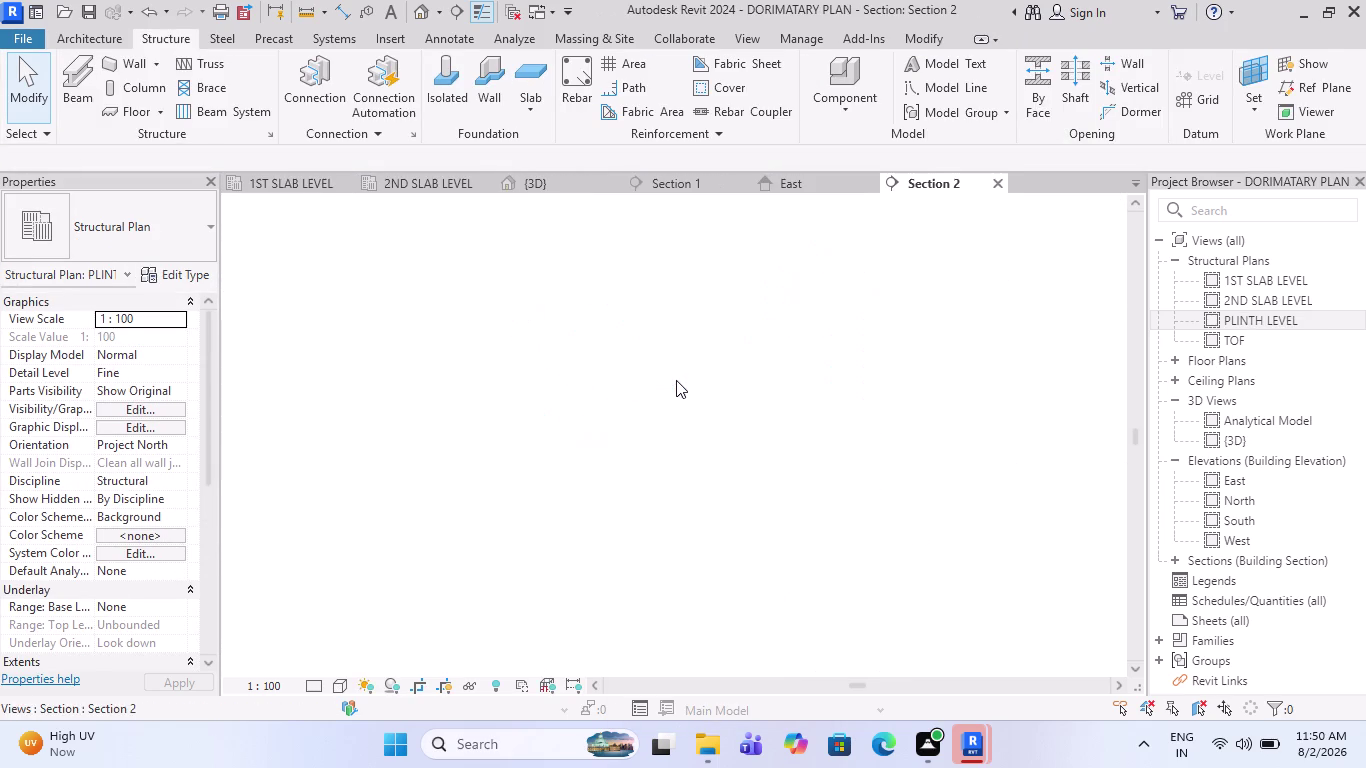
Inspect the plinth beam's 25 mm cover with the Cover tool, then start Rebar placement.
scroll(up, 3)
scroll(up, 3)
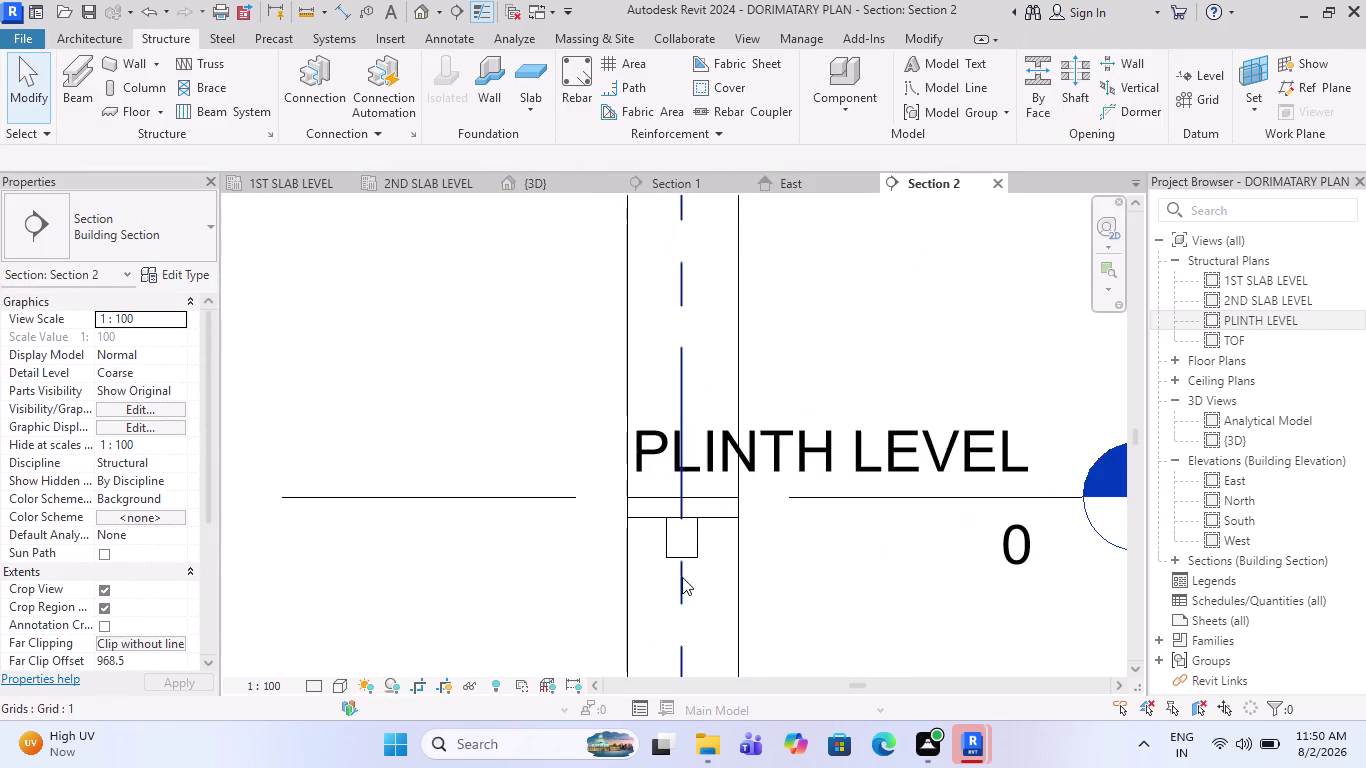
scroll(up, 3)
scroll(down, 3)
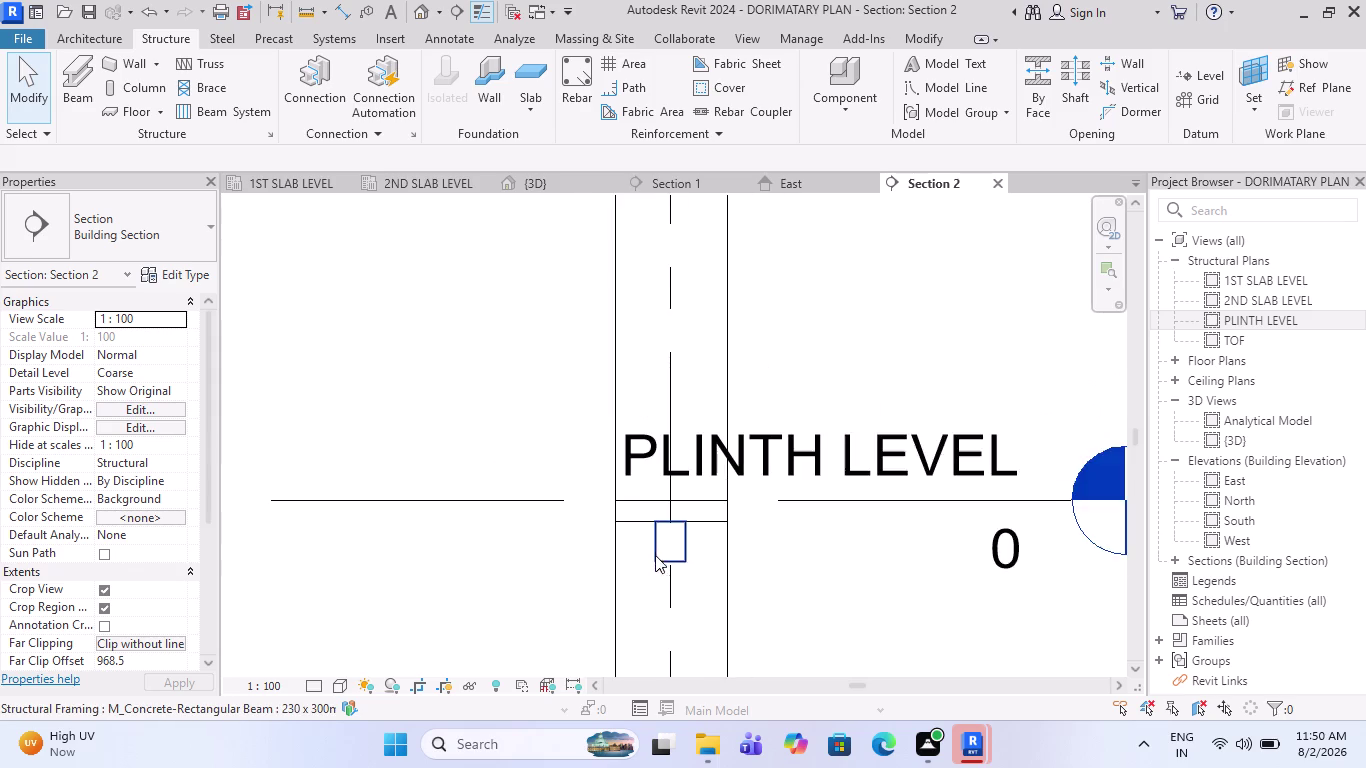
click(746, 80)
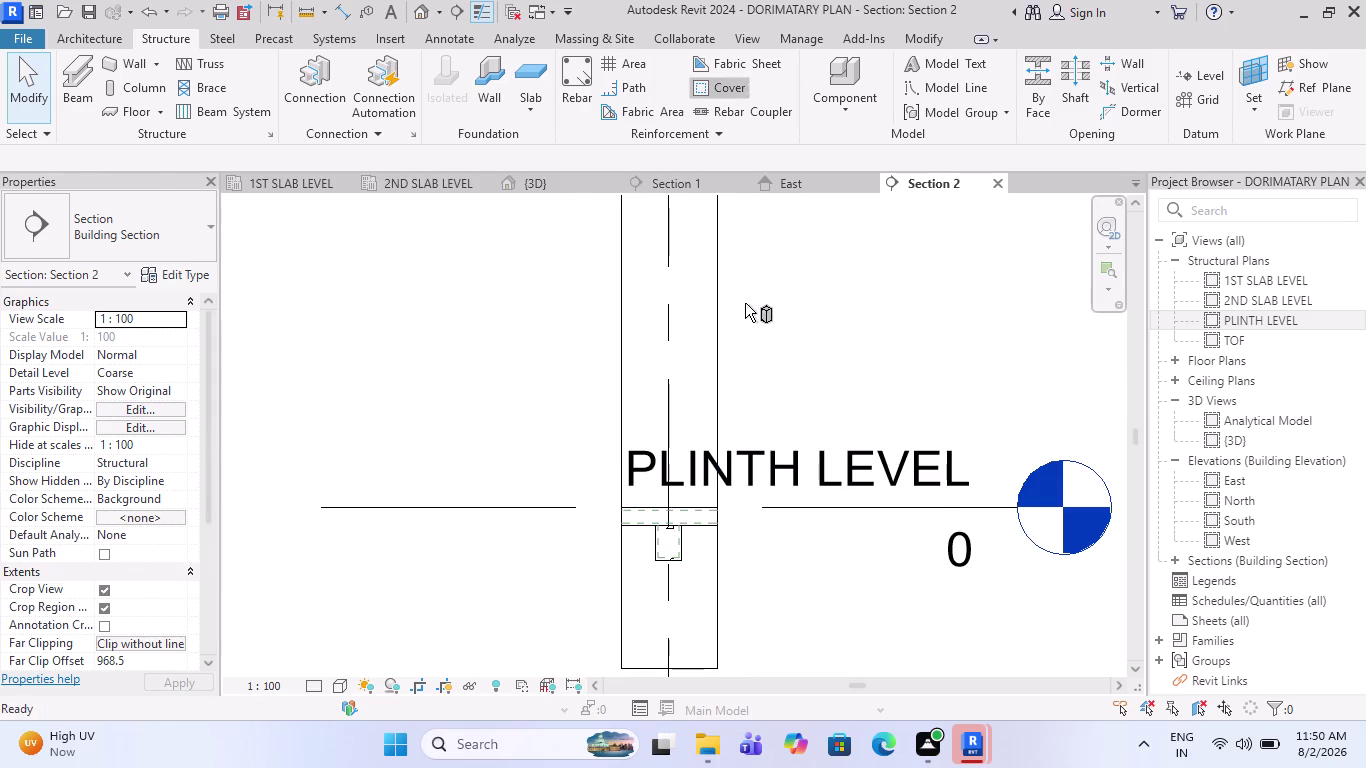
click(679, 551)
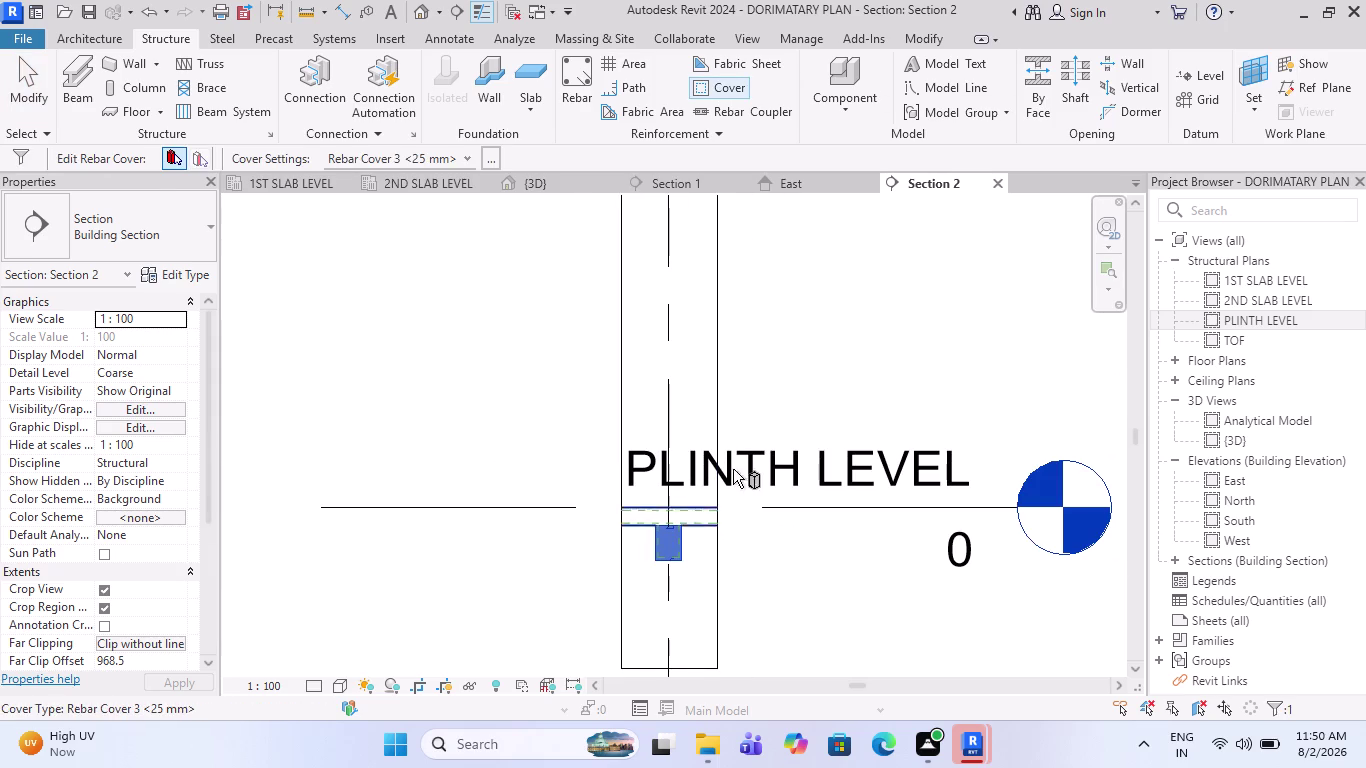
key(Escape)
click(582, 85)
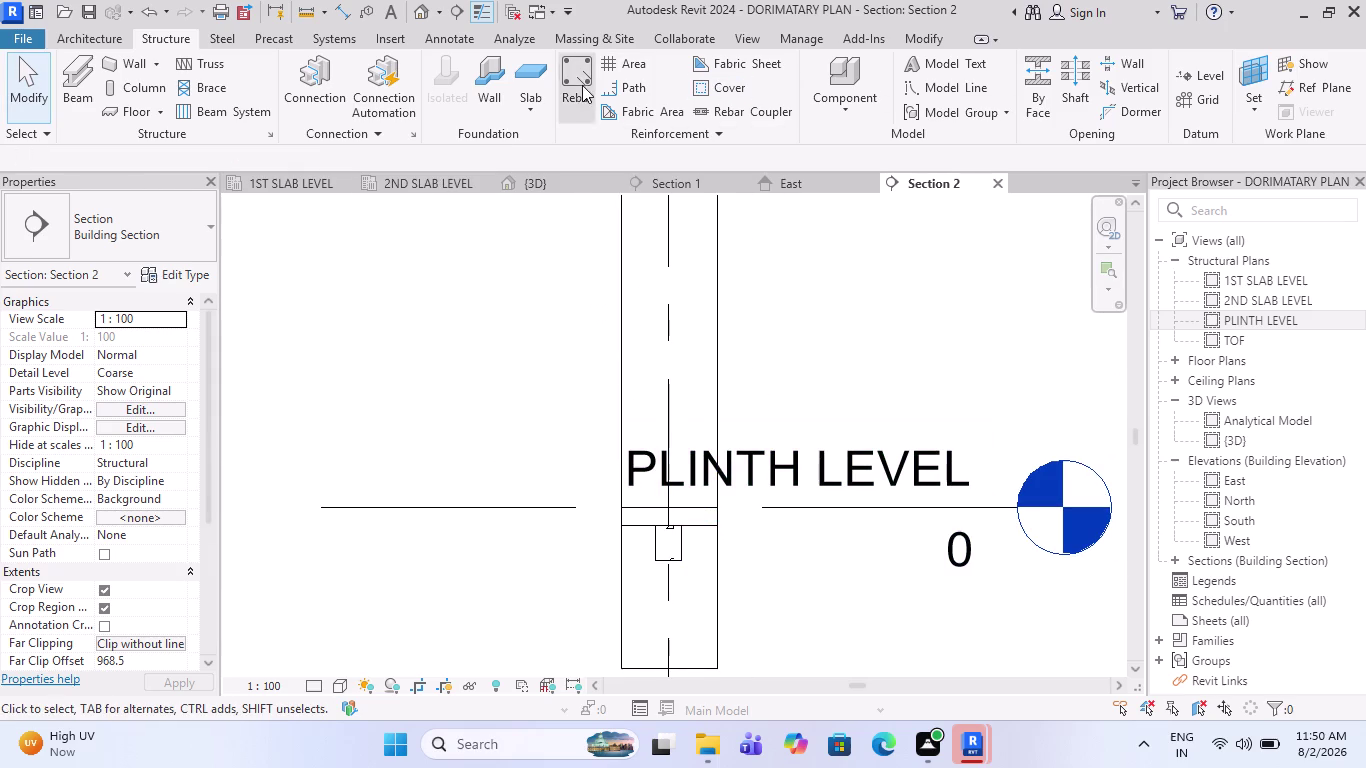
scroll(down, 3)
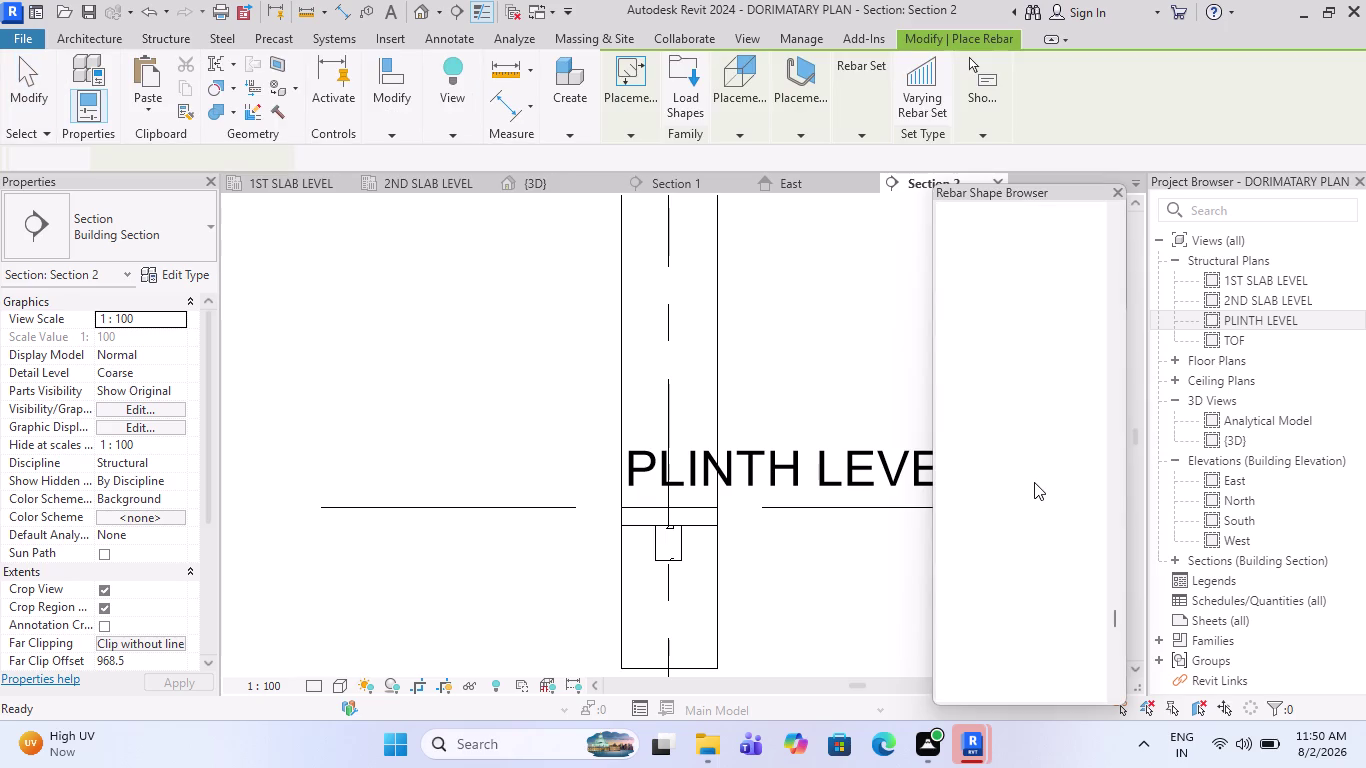
Pick the M_T1 stirrup shape and review the orientation and placement plane choices.
scroll(down, 3)
click(1031, 355)
scroll(up, 3)
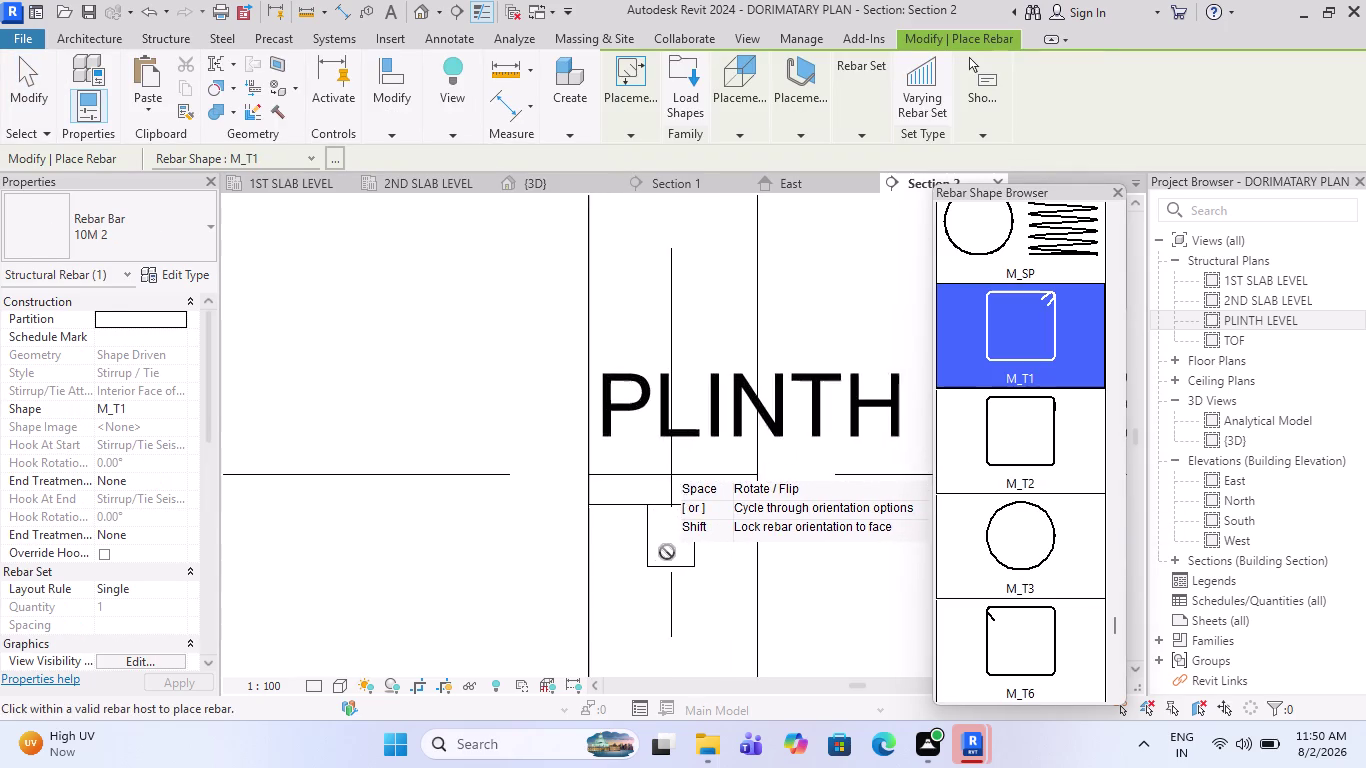
scroll(up, 3)
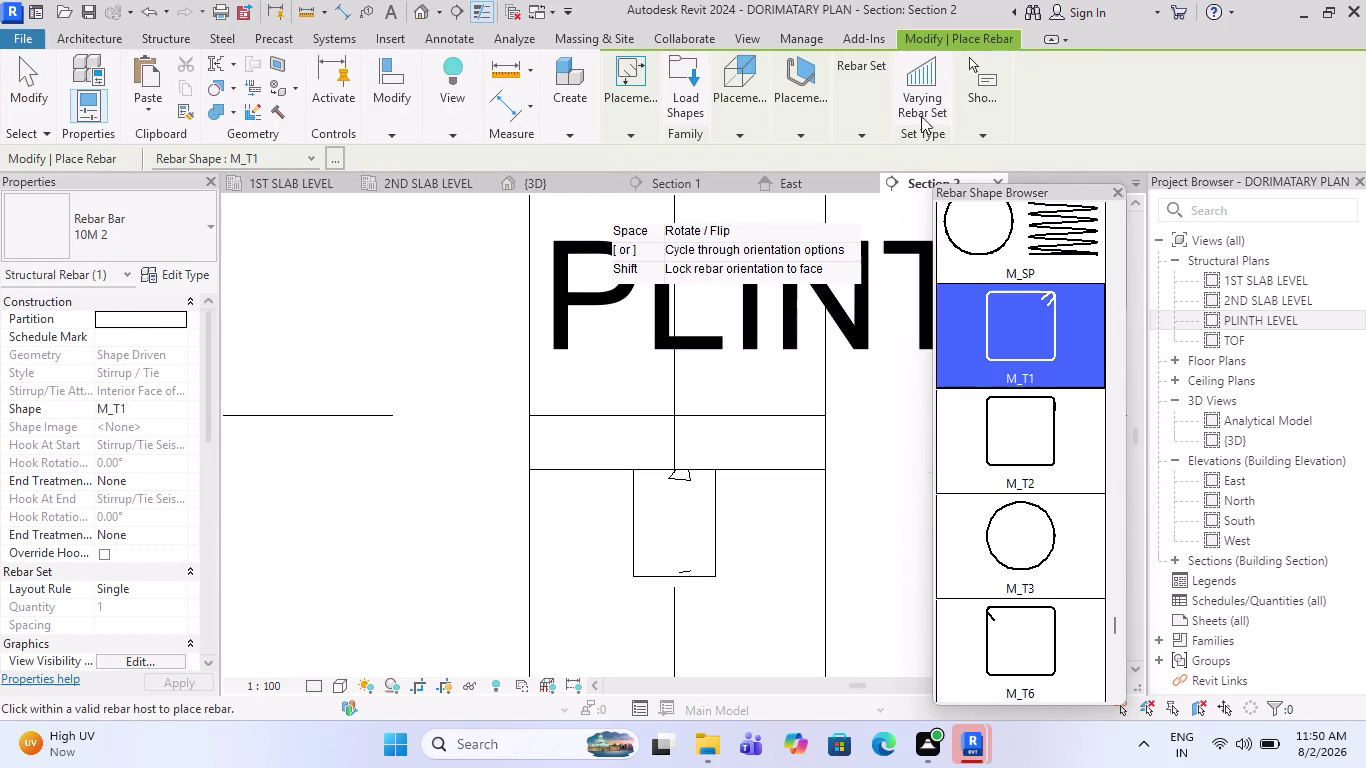
click(943, 184)
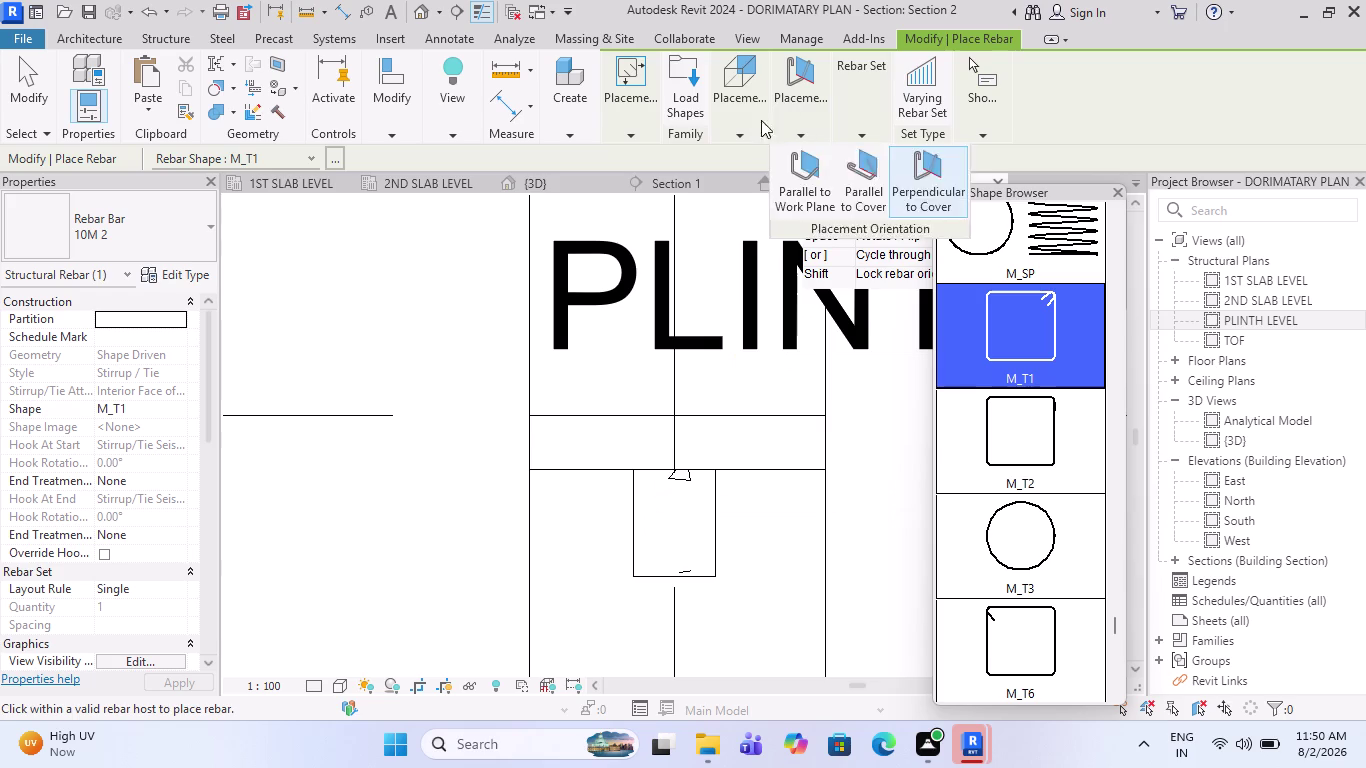
click(733, 194)
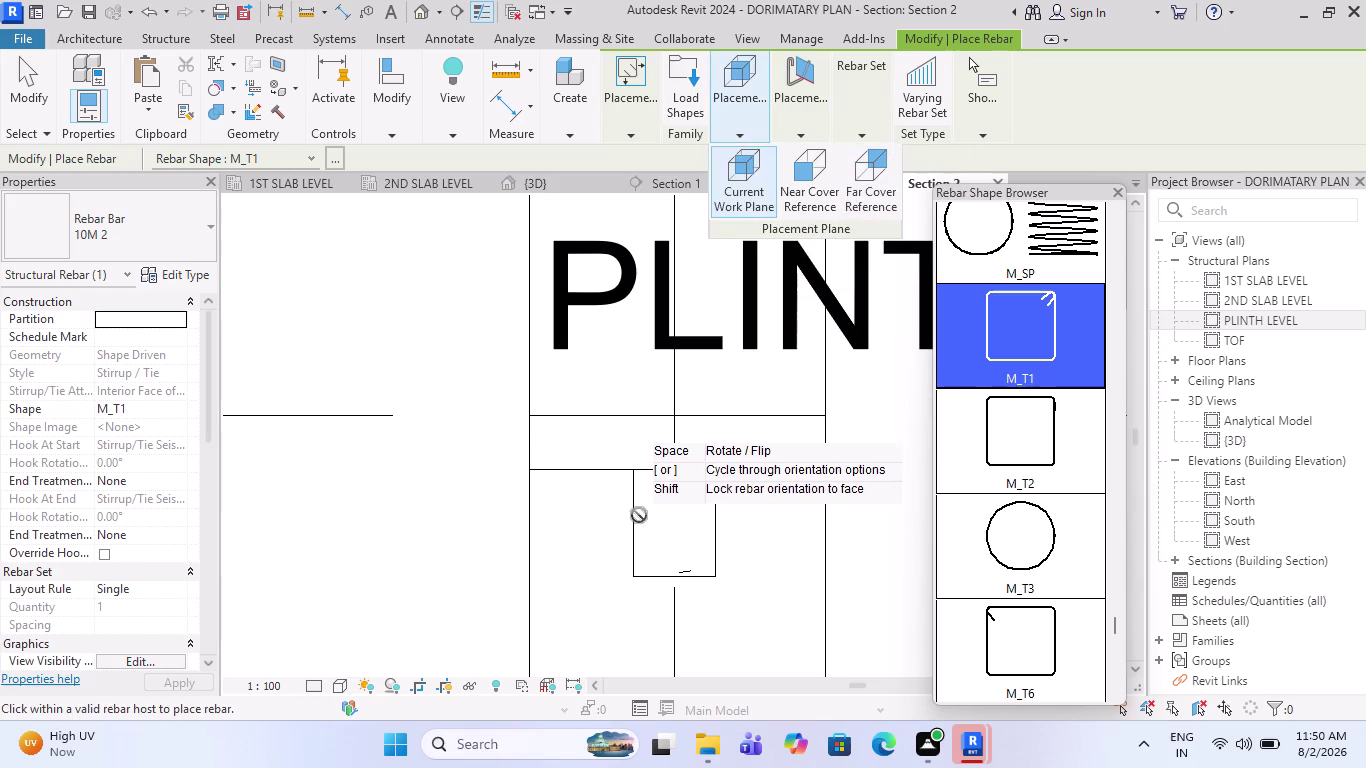
scroll(up, 3)
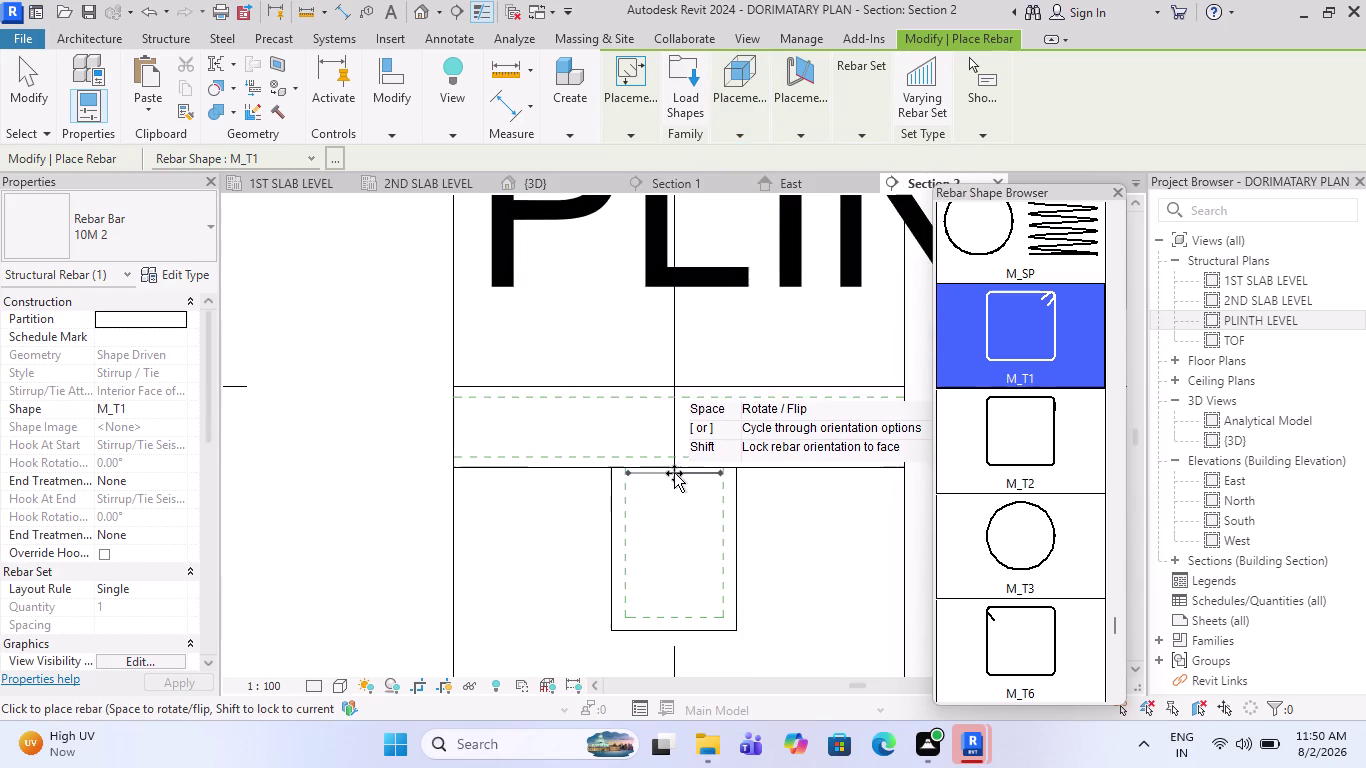
click(871, 172)
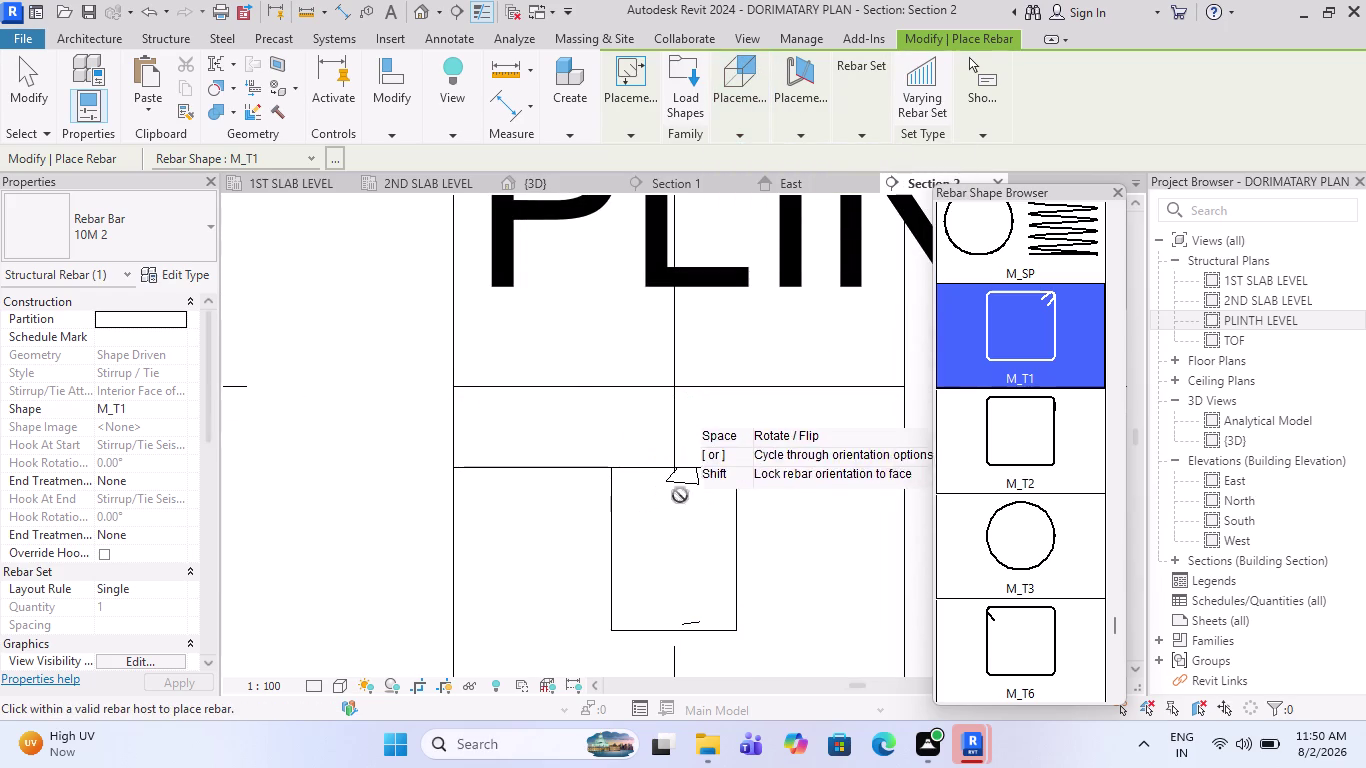
Orient the stirrup parallel to the section plane, then cancel the placement.
click(741, 196)
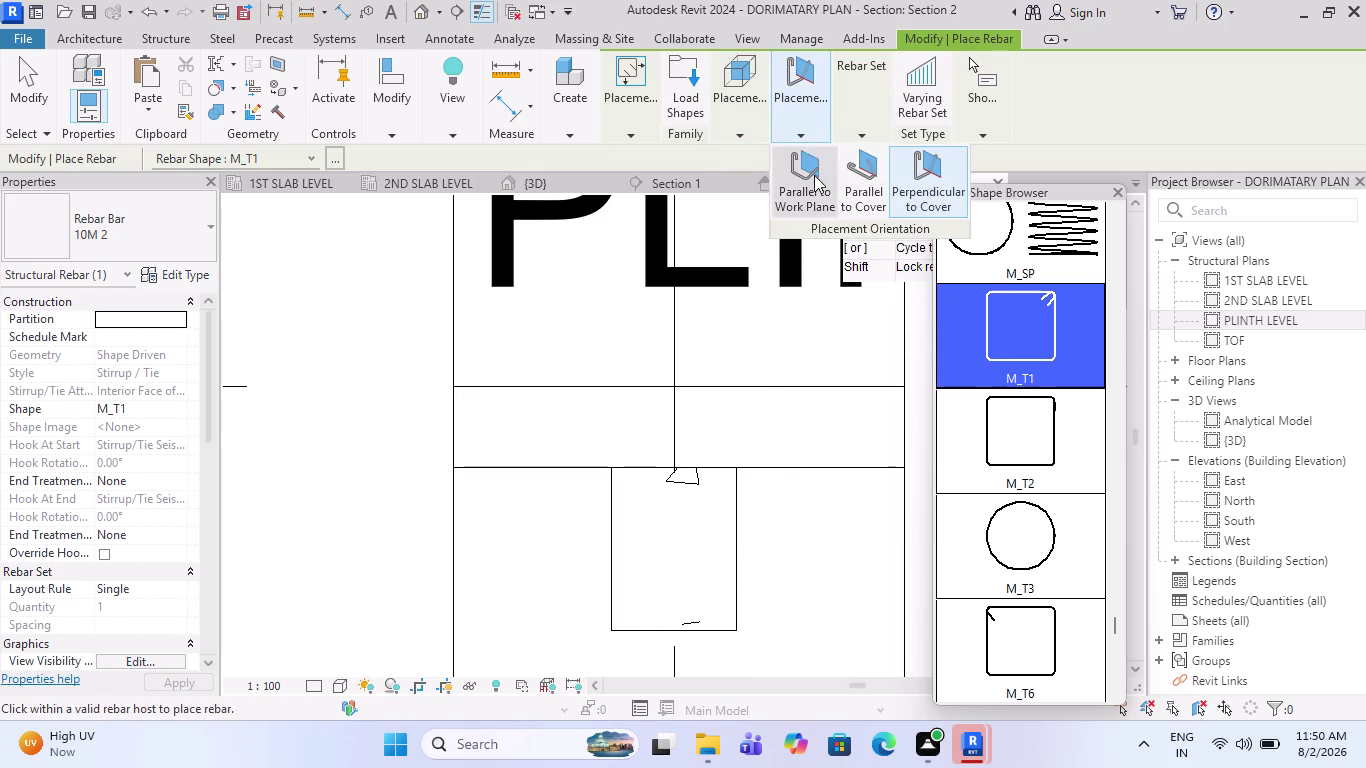
click(814, 175)
scroll(down, 3)
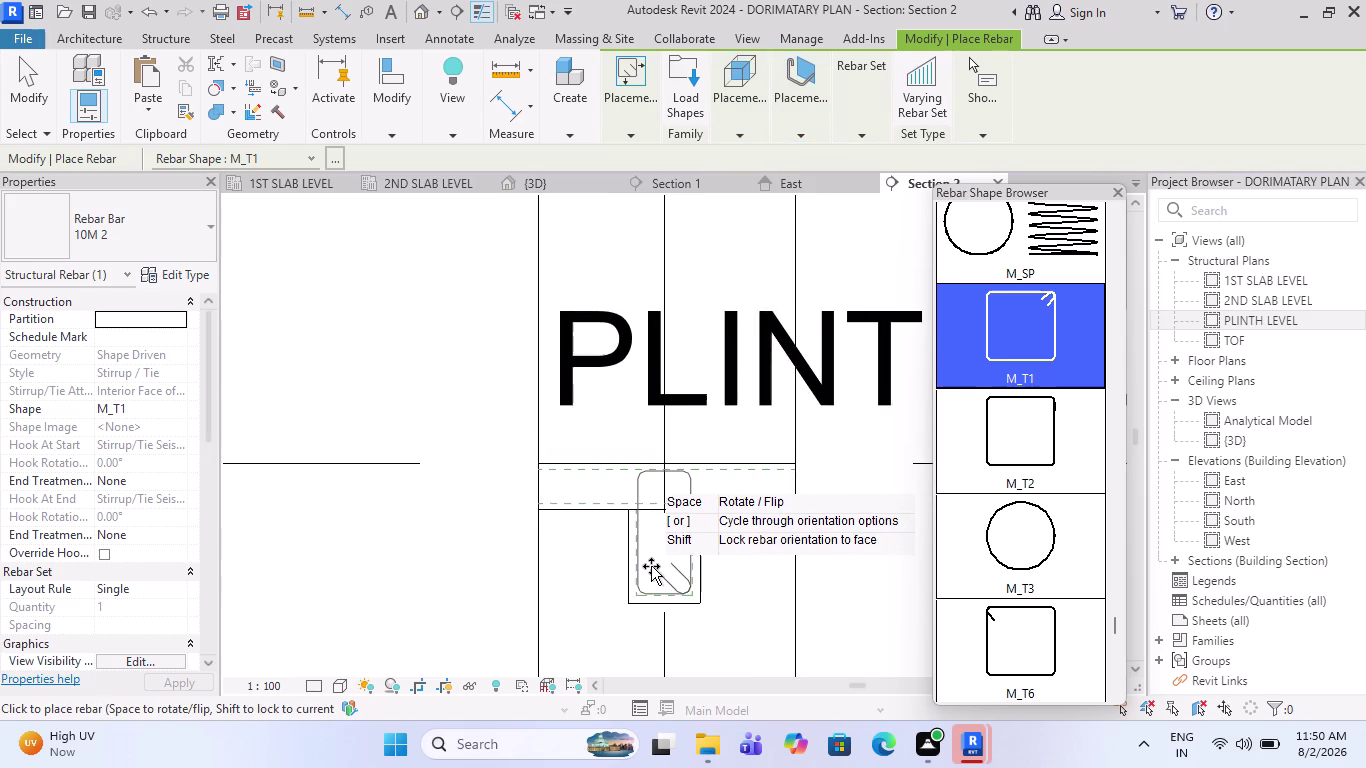
scroll(up, 3)
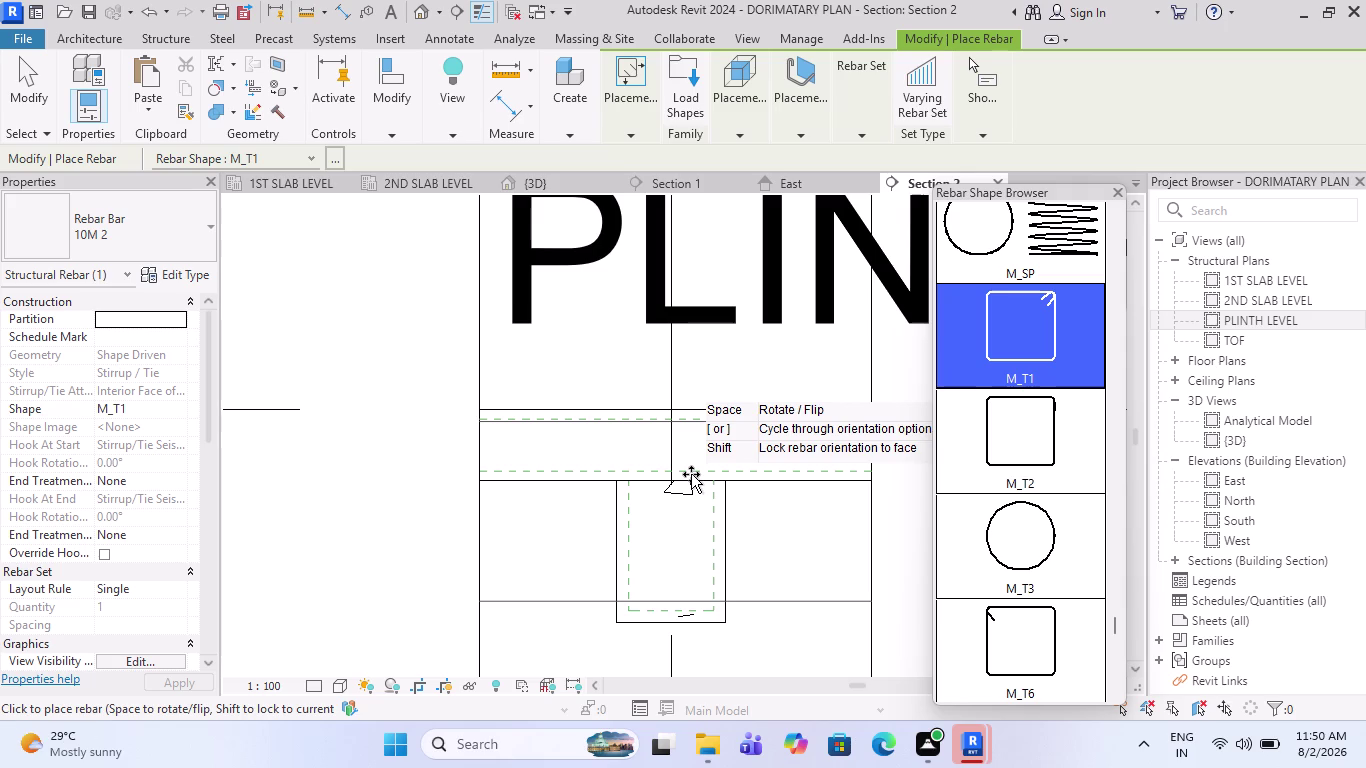
scroll(down, 3)
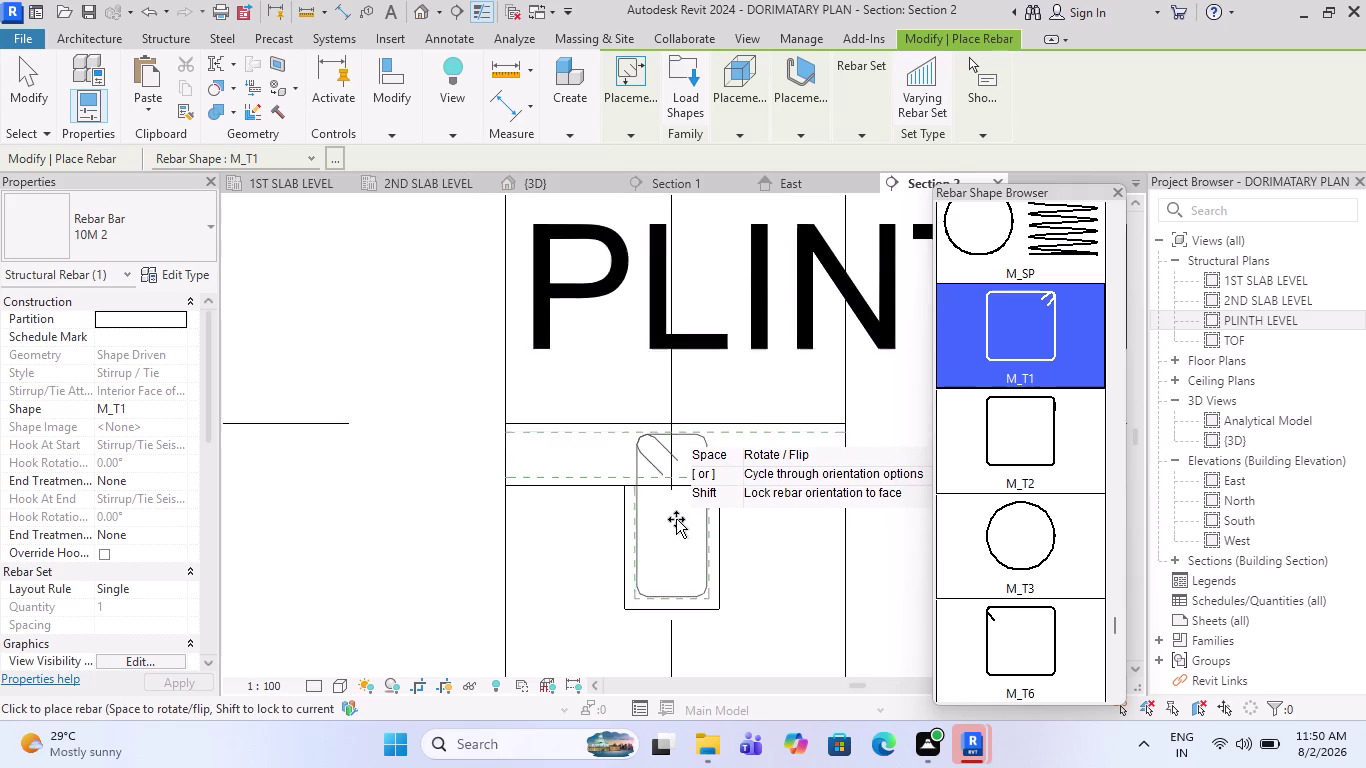
scroll(down, 3)
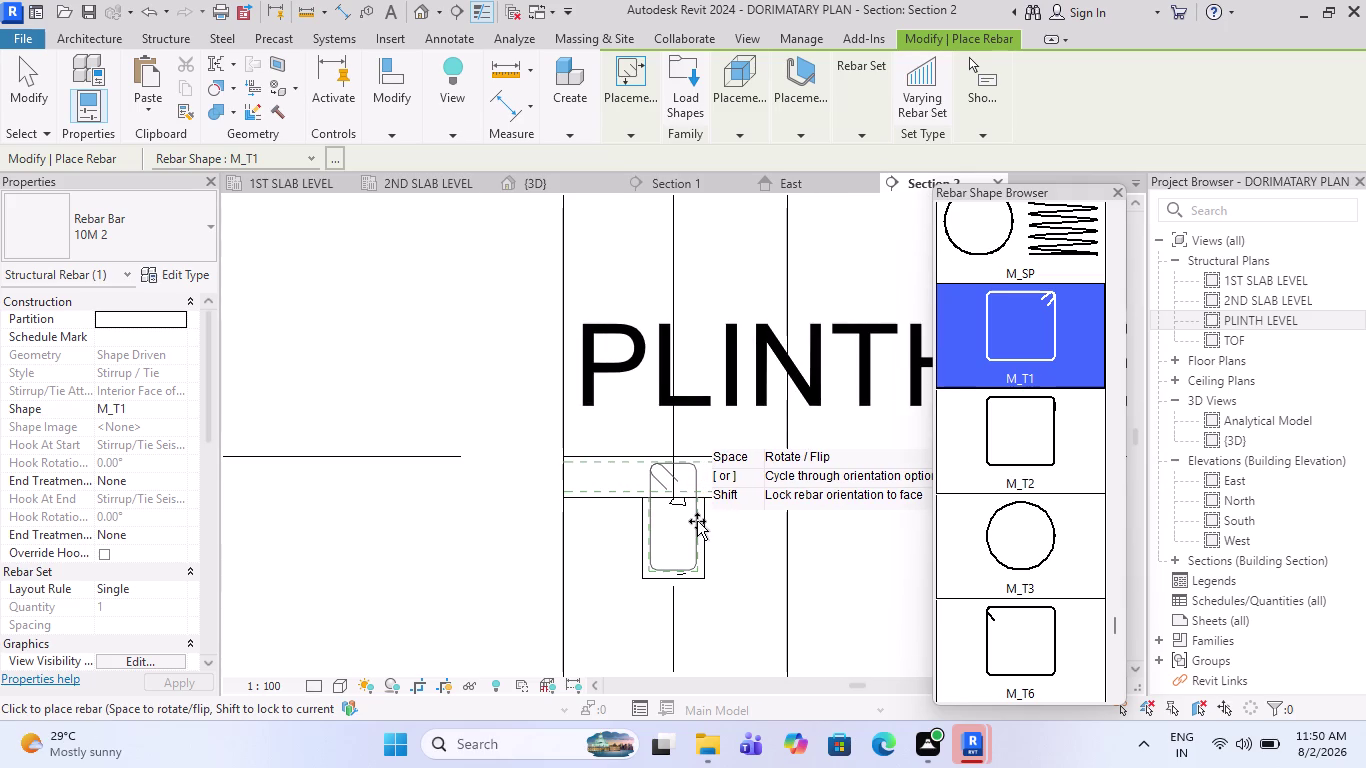
scroll(down, 3)
key(Escape)
Hide the plinth-level floor slab in Section 2.
scroll(up, 3)
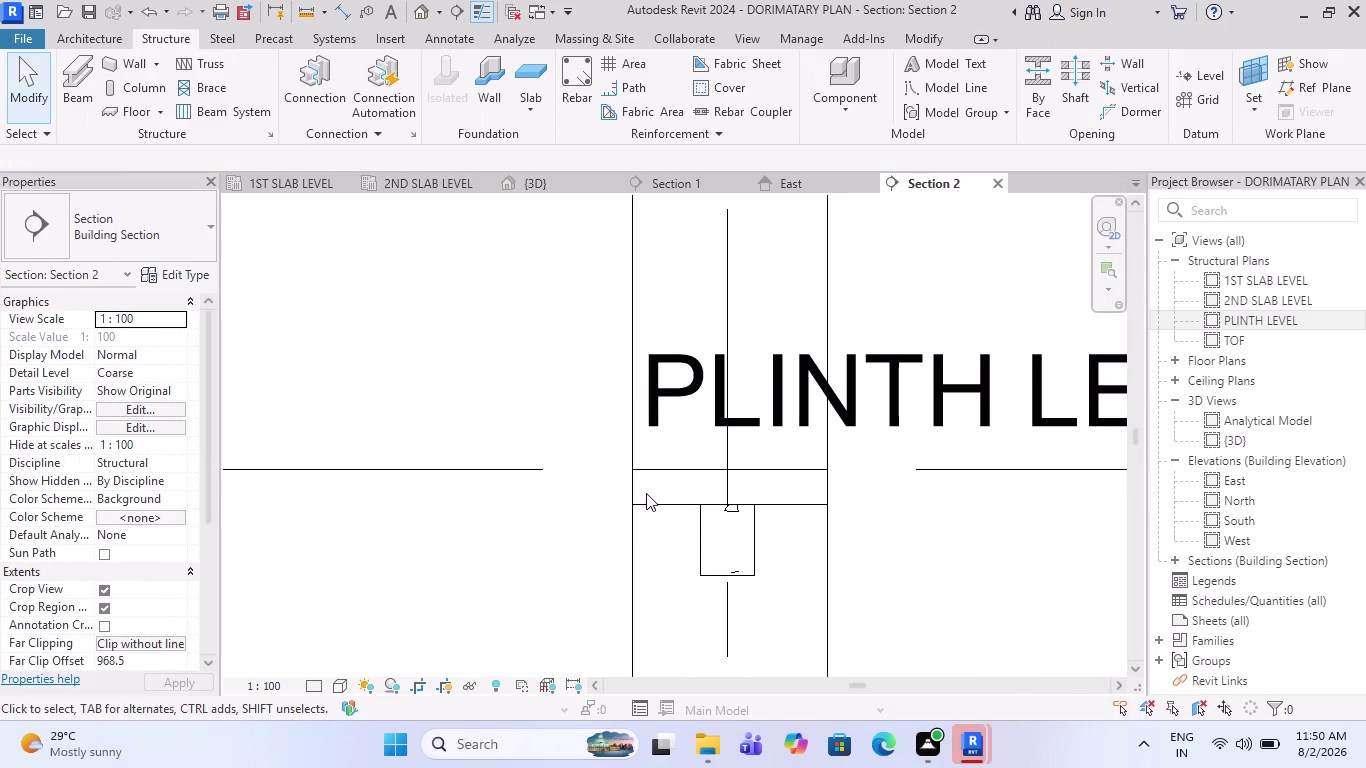
click(673, 508)
right_click(675, 508)
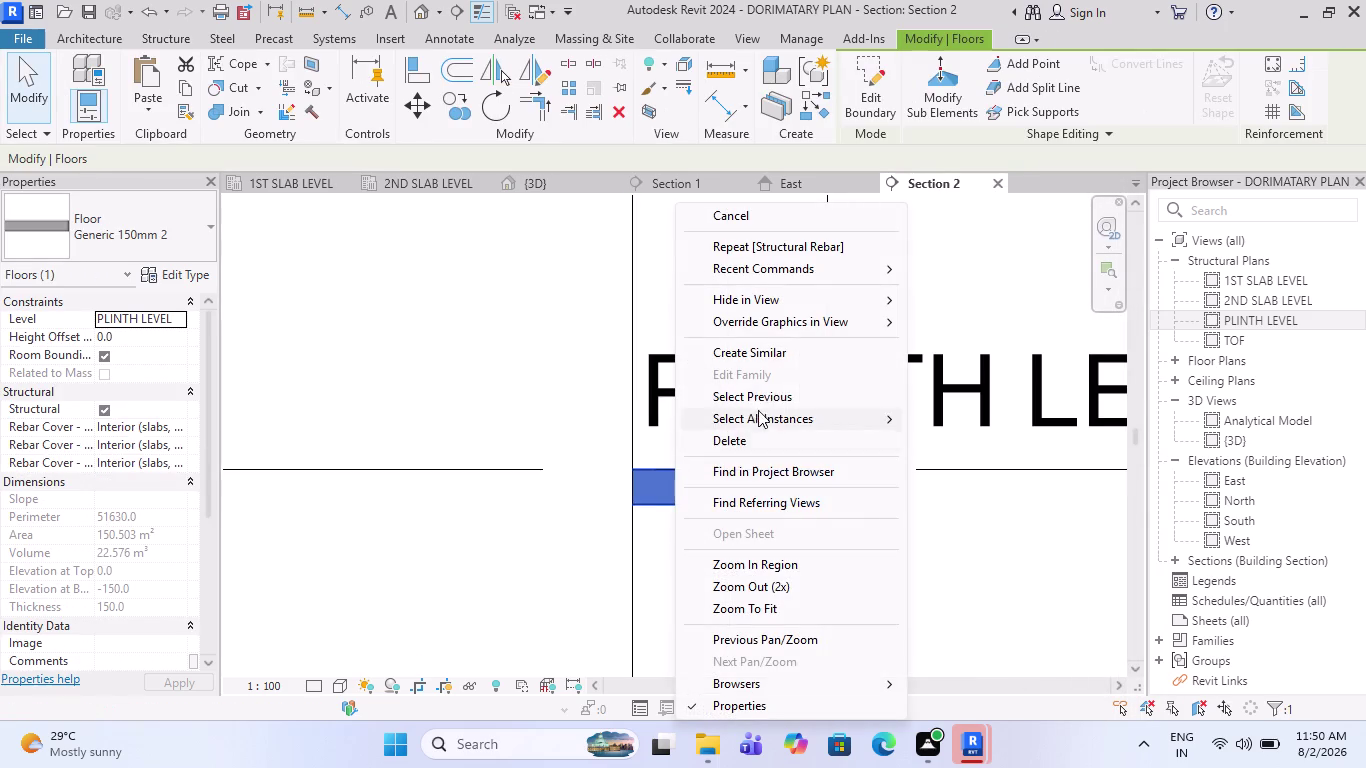
click(809, 300)
click(997, 303)
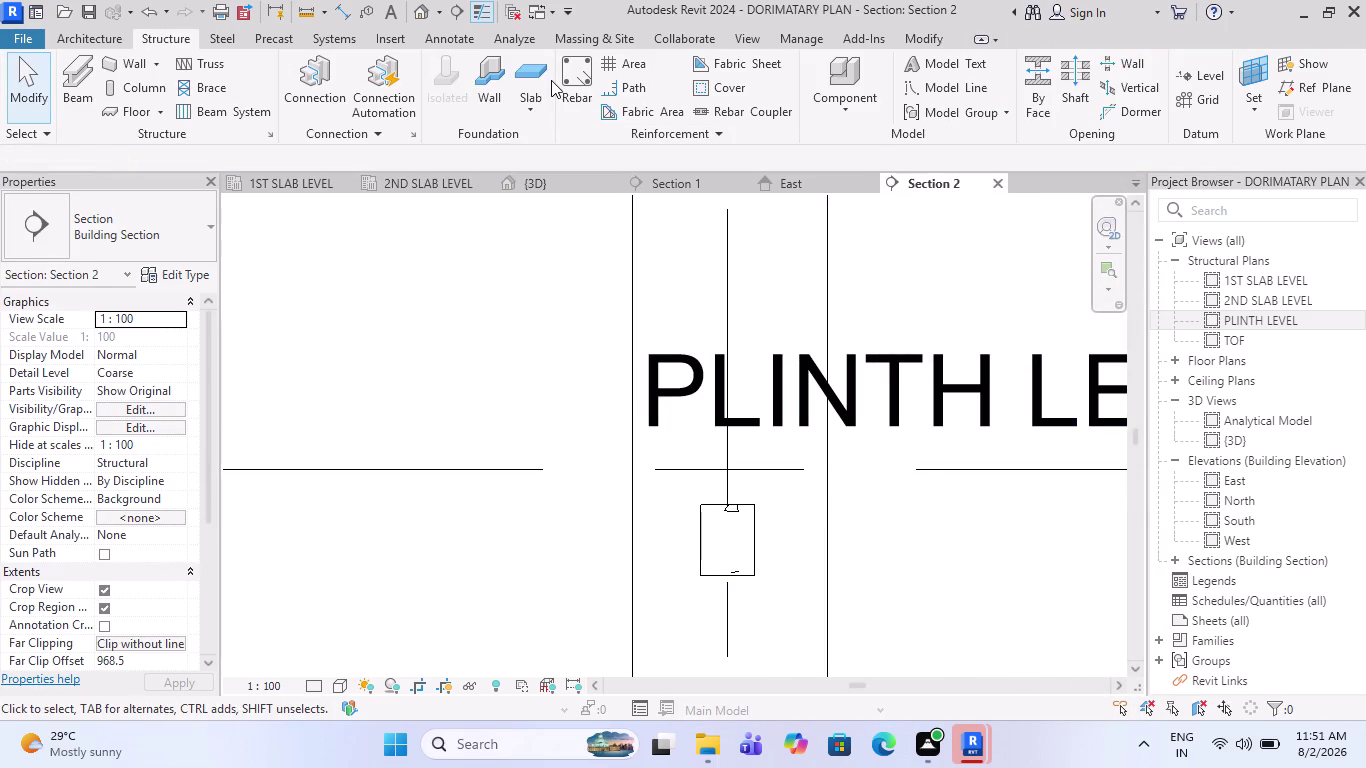
Restart rebar placement and cancel it again without placing a stirrup.
click(565, 78)
scroll(up, 3)
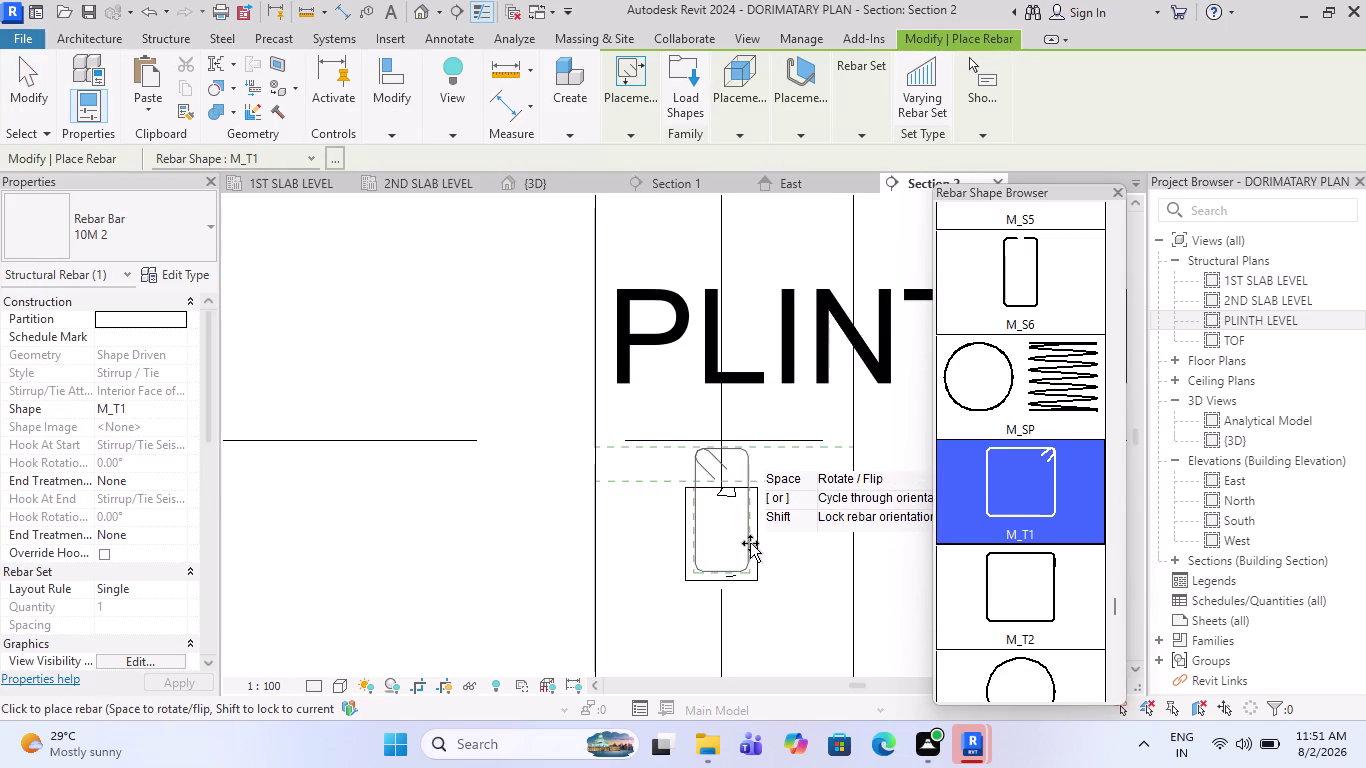
scroll(down, 3)
scroll(down, 3)
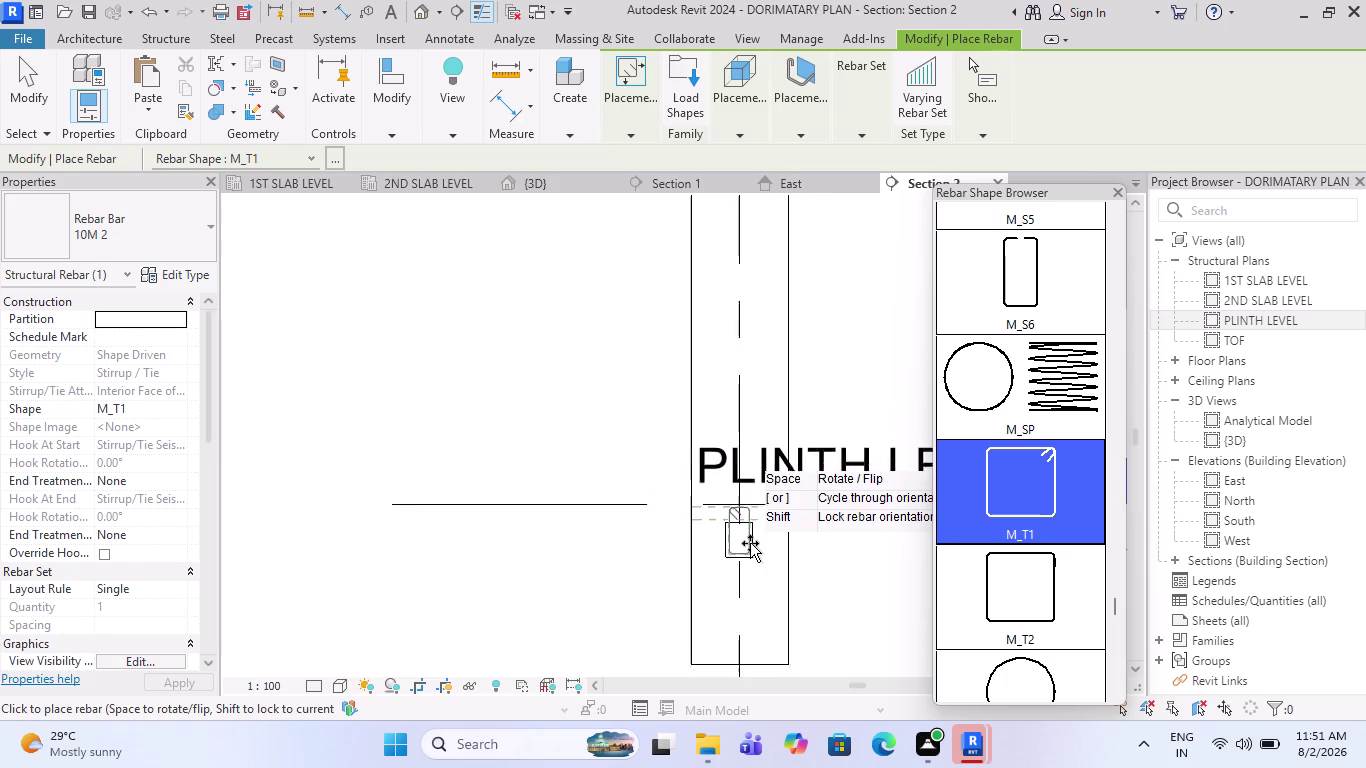
scroll(down, 3)
scroll(up, 3)
scroll(up, 3)
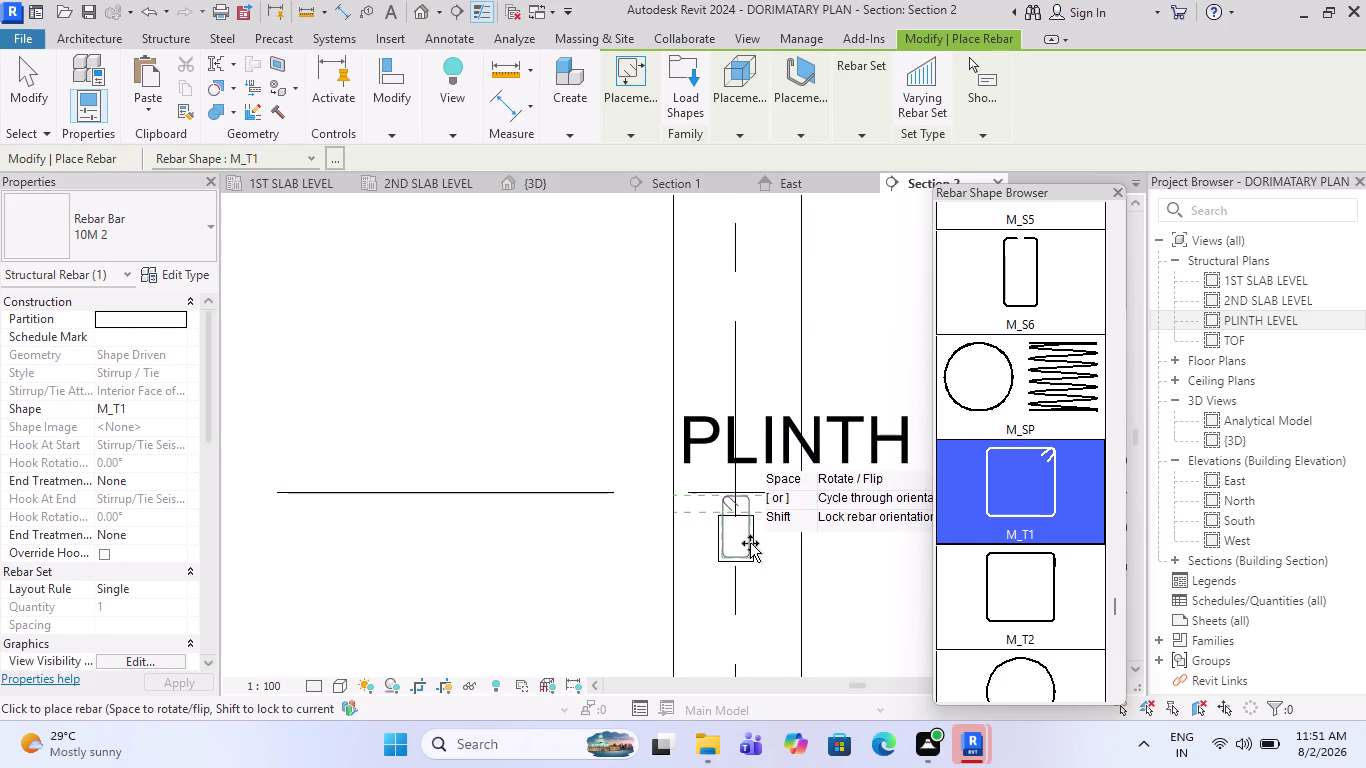
key(Escape)
key(Escape)
Select and deselect the plinth beam in Section 2, then switch to the 3D view.
click(749, 551)
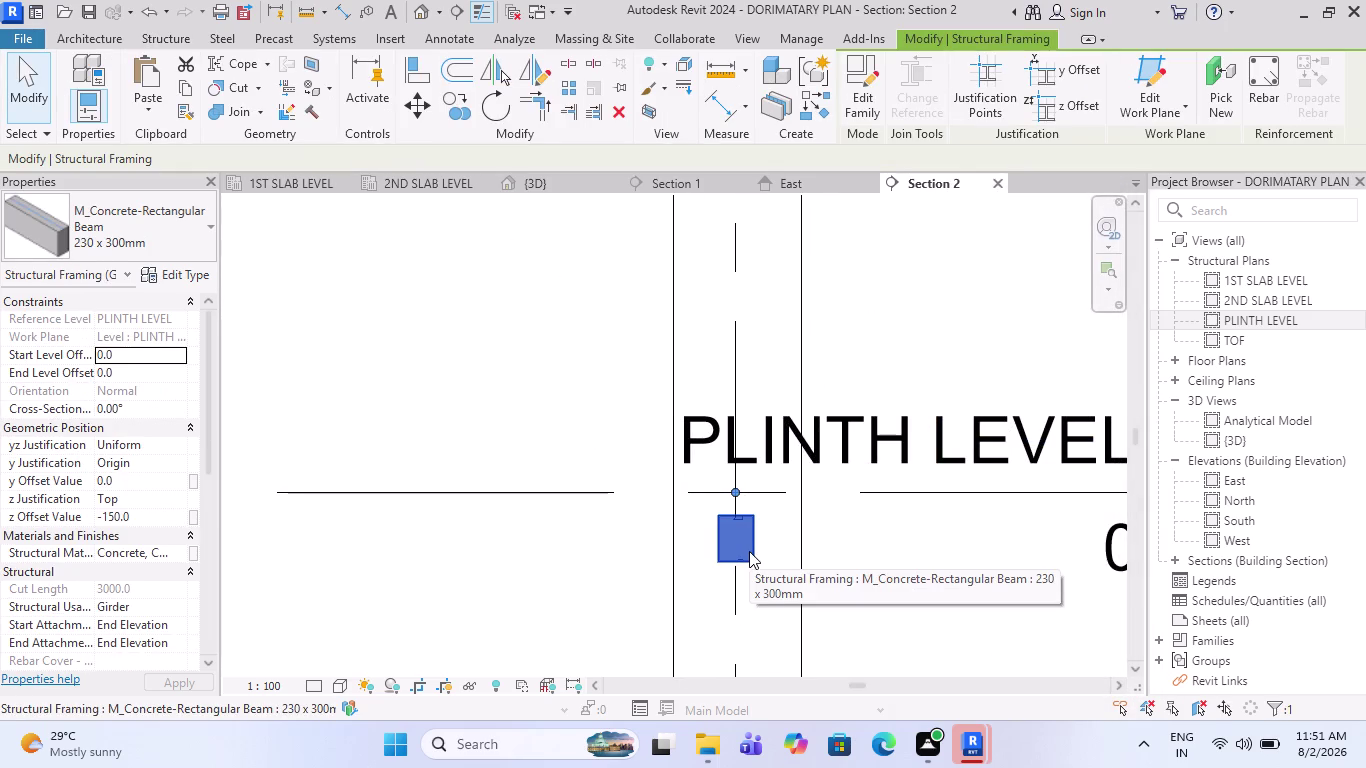
scroll(up, 3)
scroll(up, 3)
scroll(up, 3)
key(Escape)
scroll(up, 3)
scroll(down, 3)
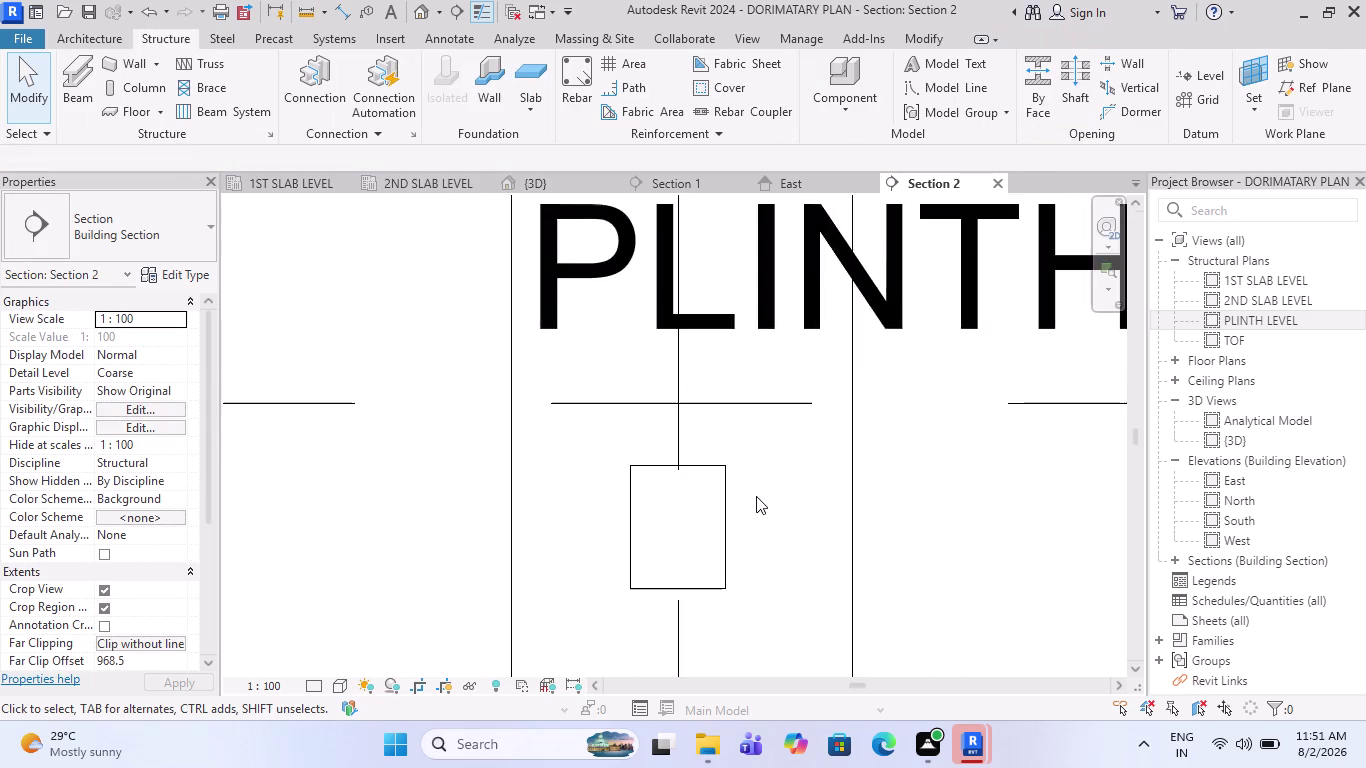
scroll(down, 3)
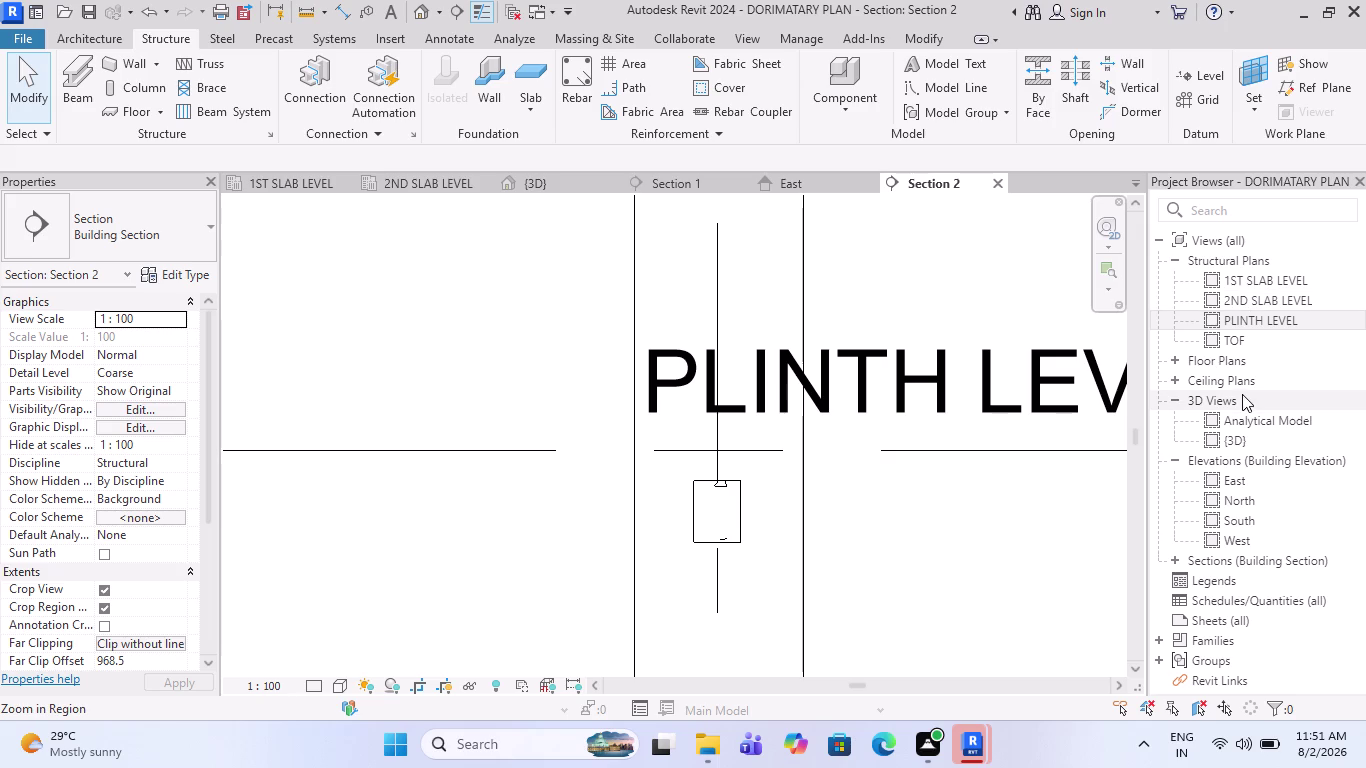
click(541, 184)
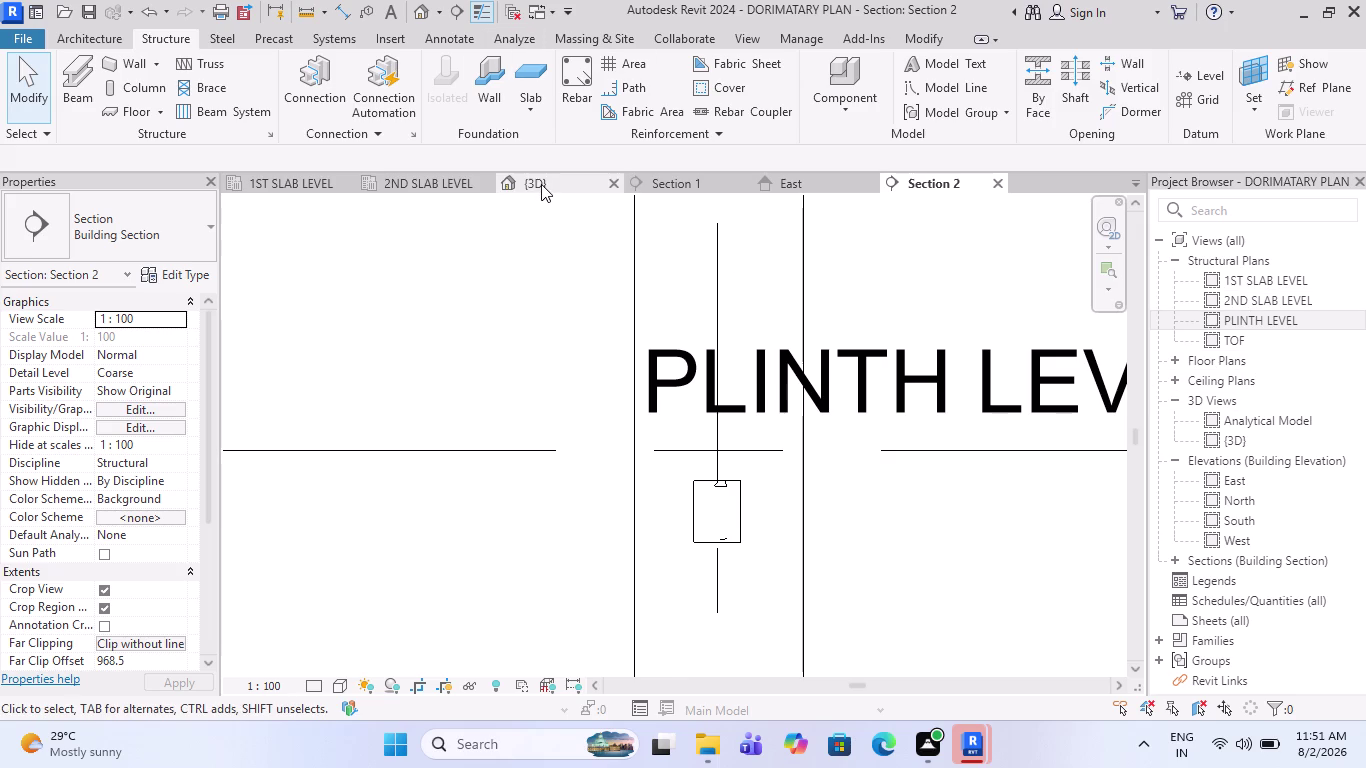
scroll(down, 3)
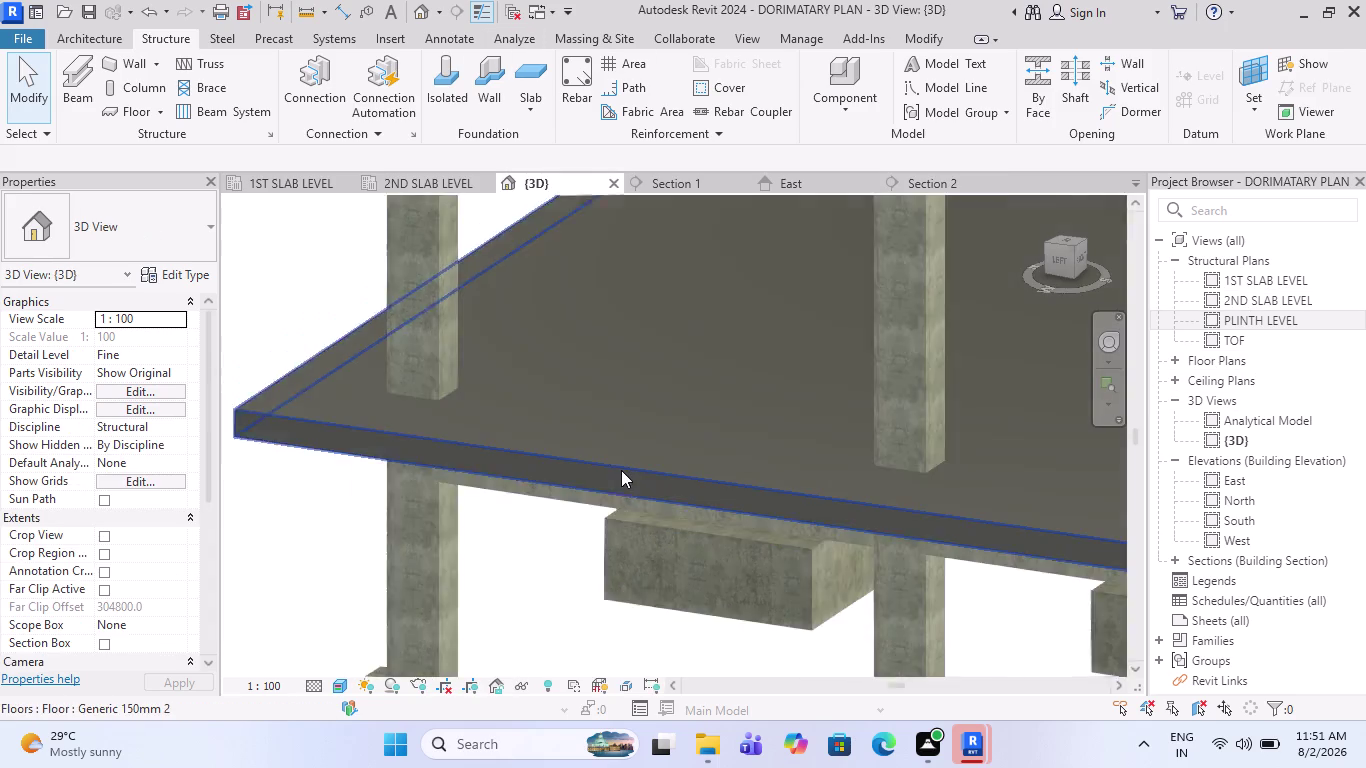
scroll(down, 3)
scroll(down, 3)
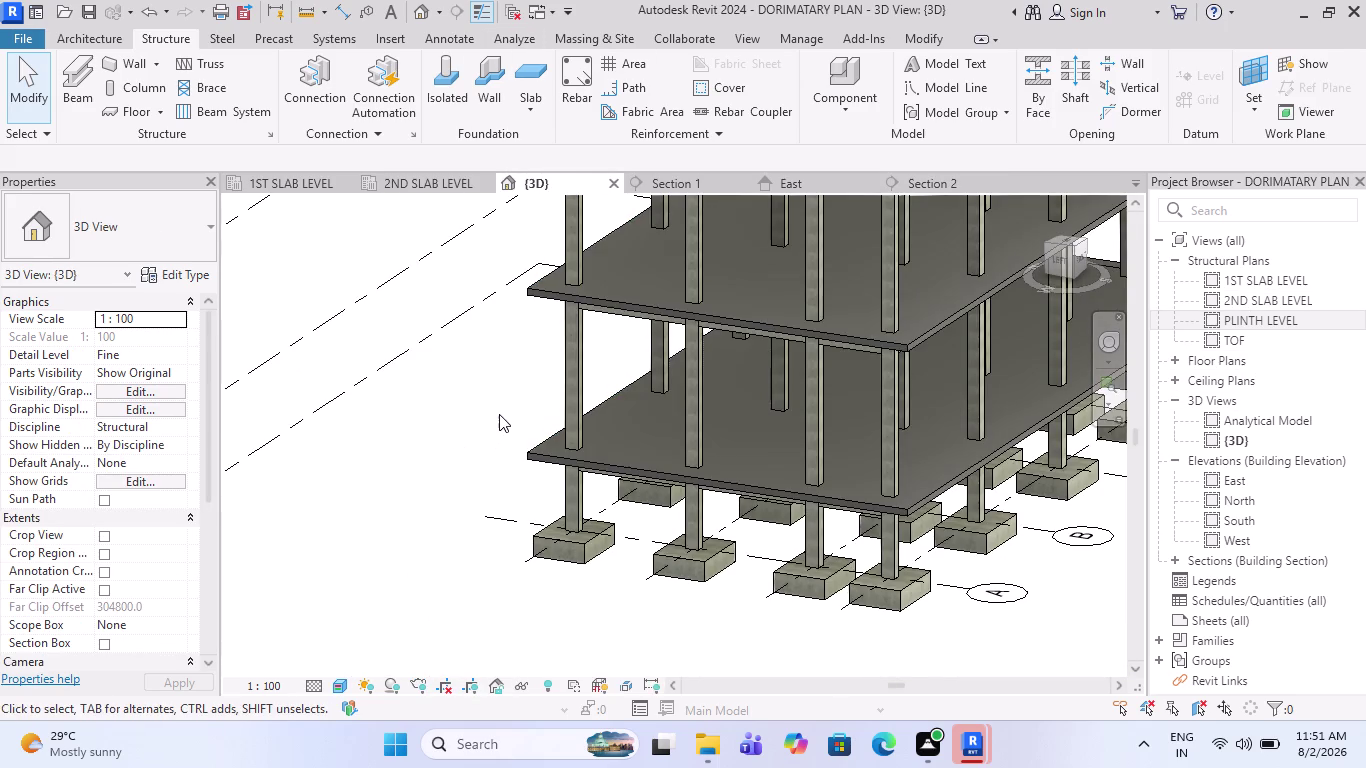
scroll(up, 3)
click(547, 486)
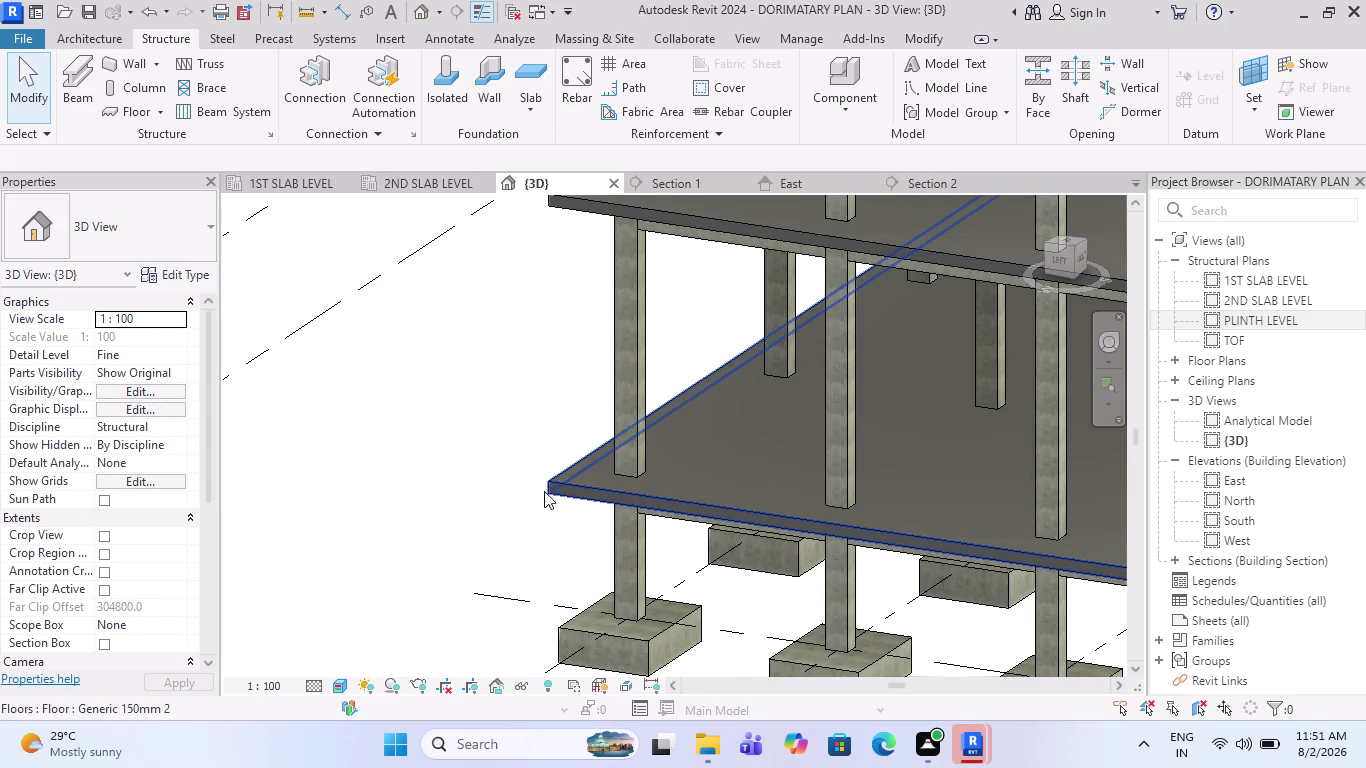
key(Delete)
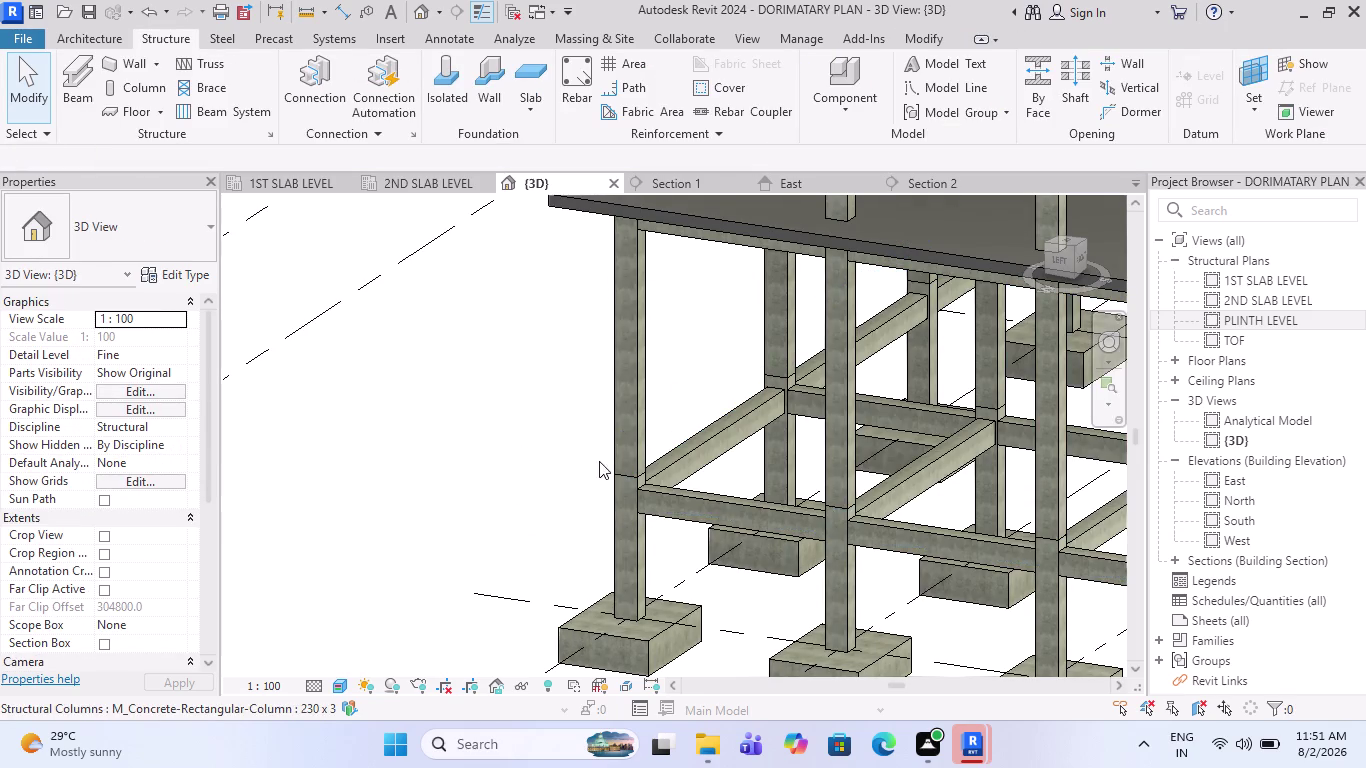
scroll(up, 3)
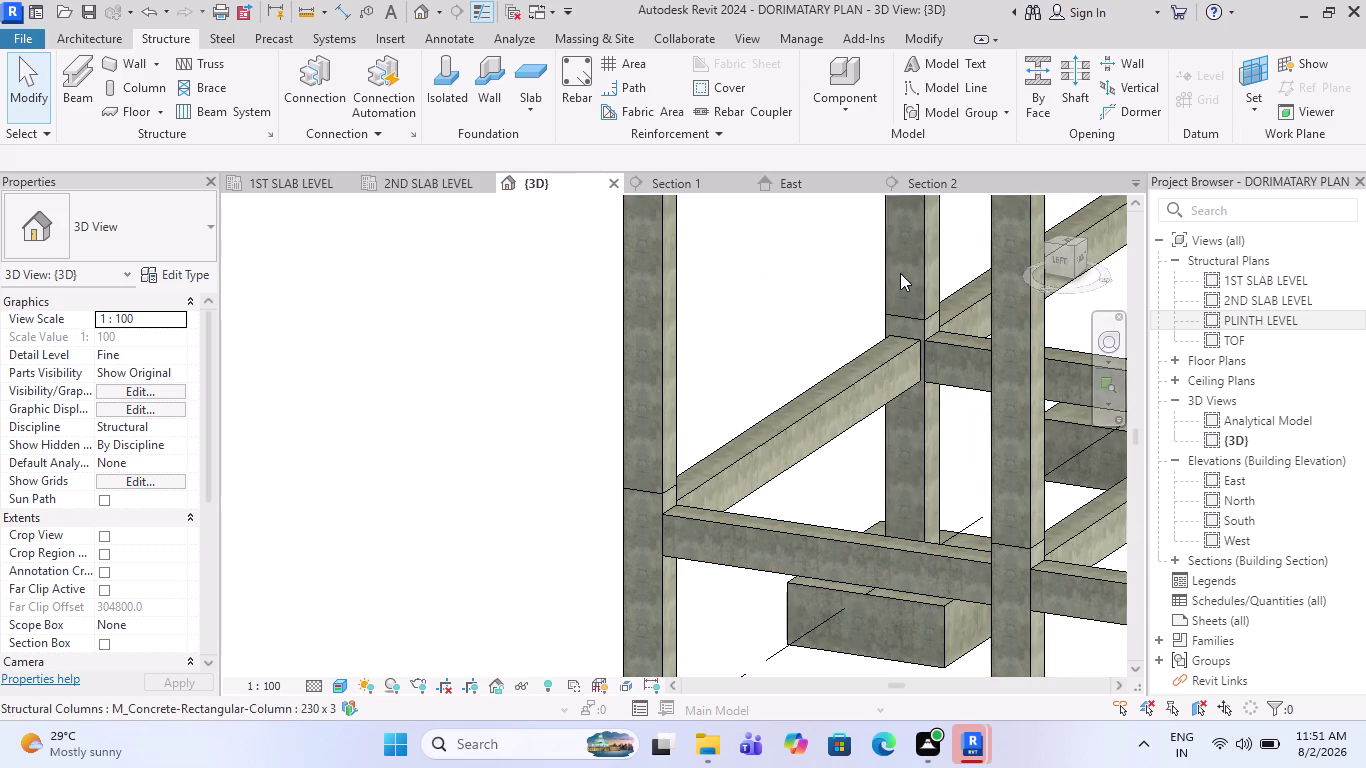
click(914, 176)
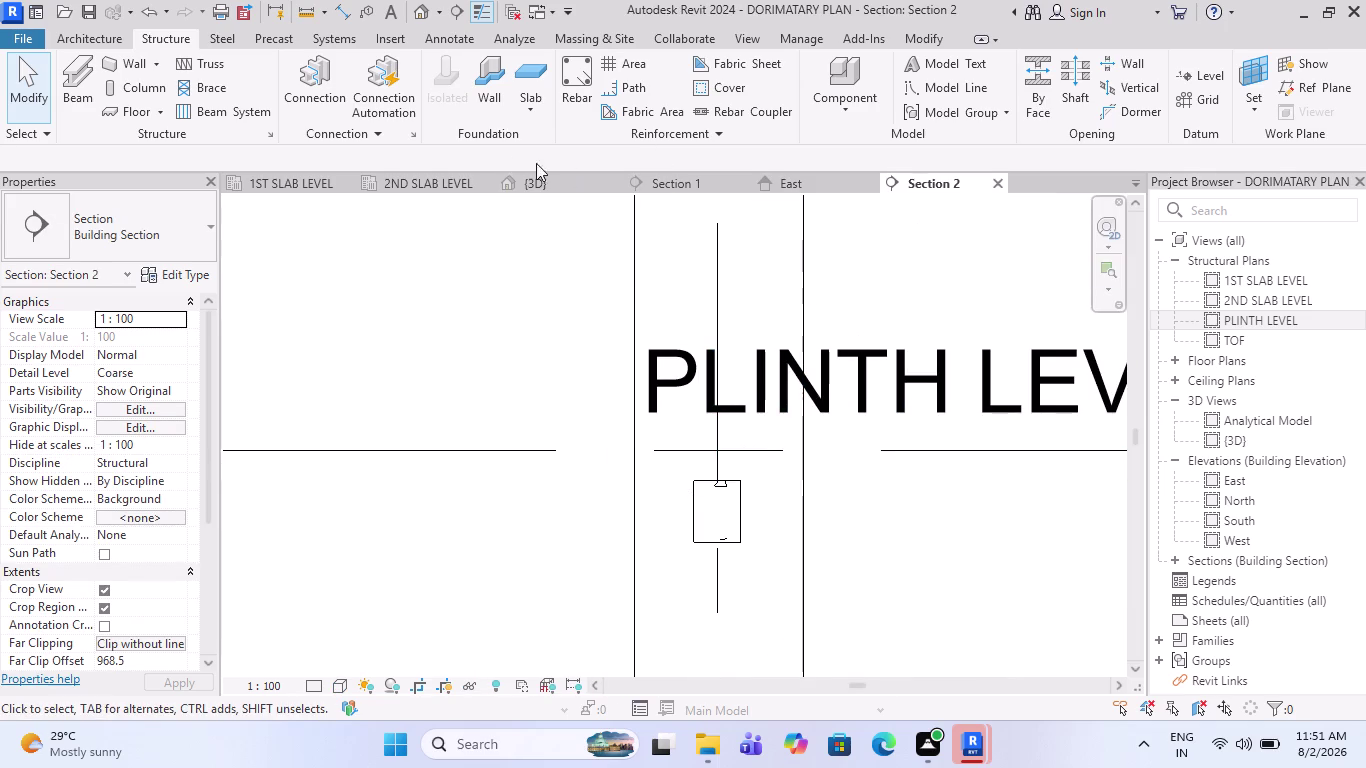
Place a 10M 2 M_T1 stirrup inside the beam section and select it.
click(578, 86)
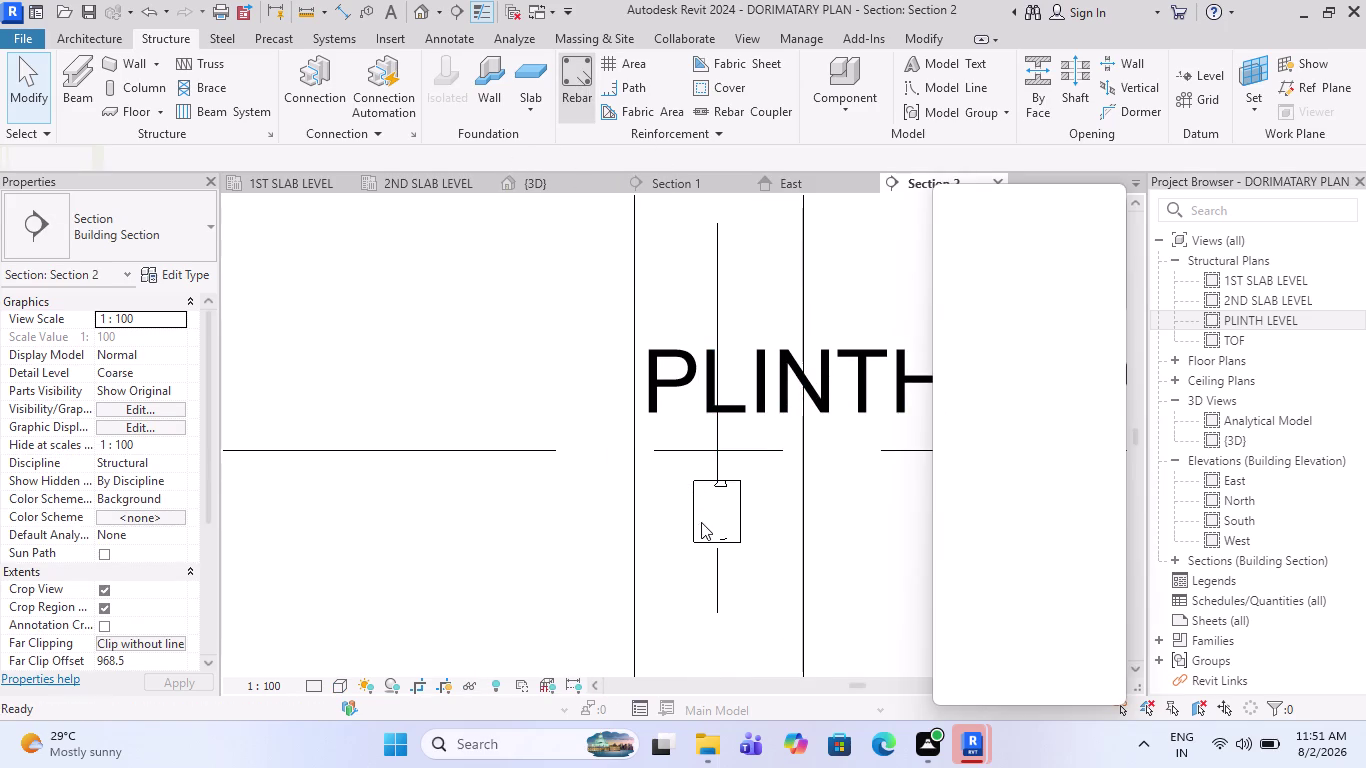
scroll(up, 3)
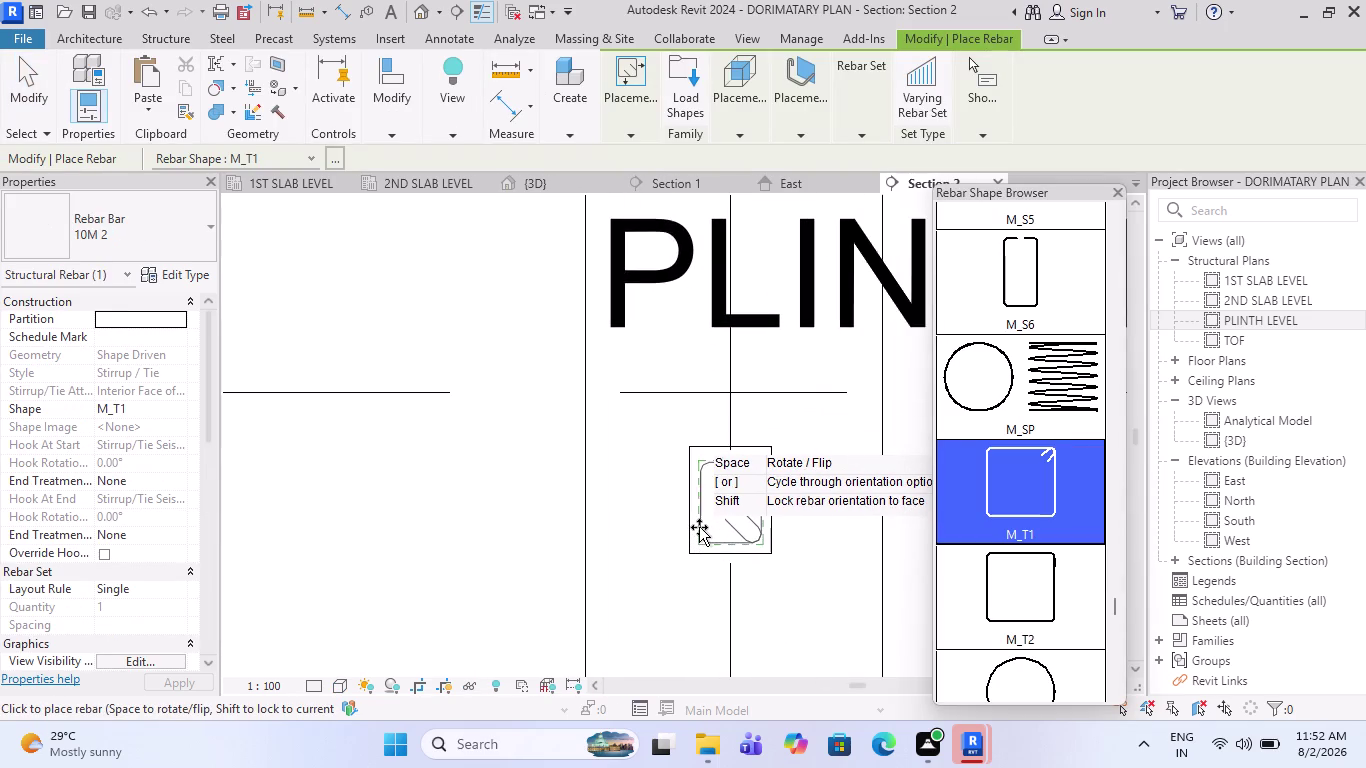
scroll(up, 3)
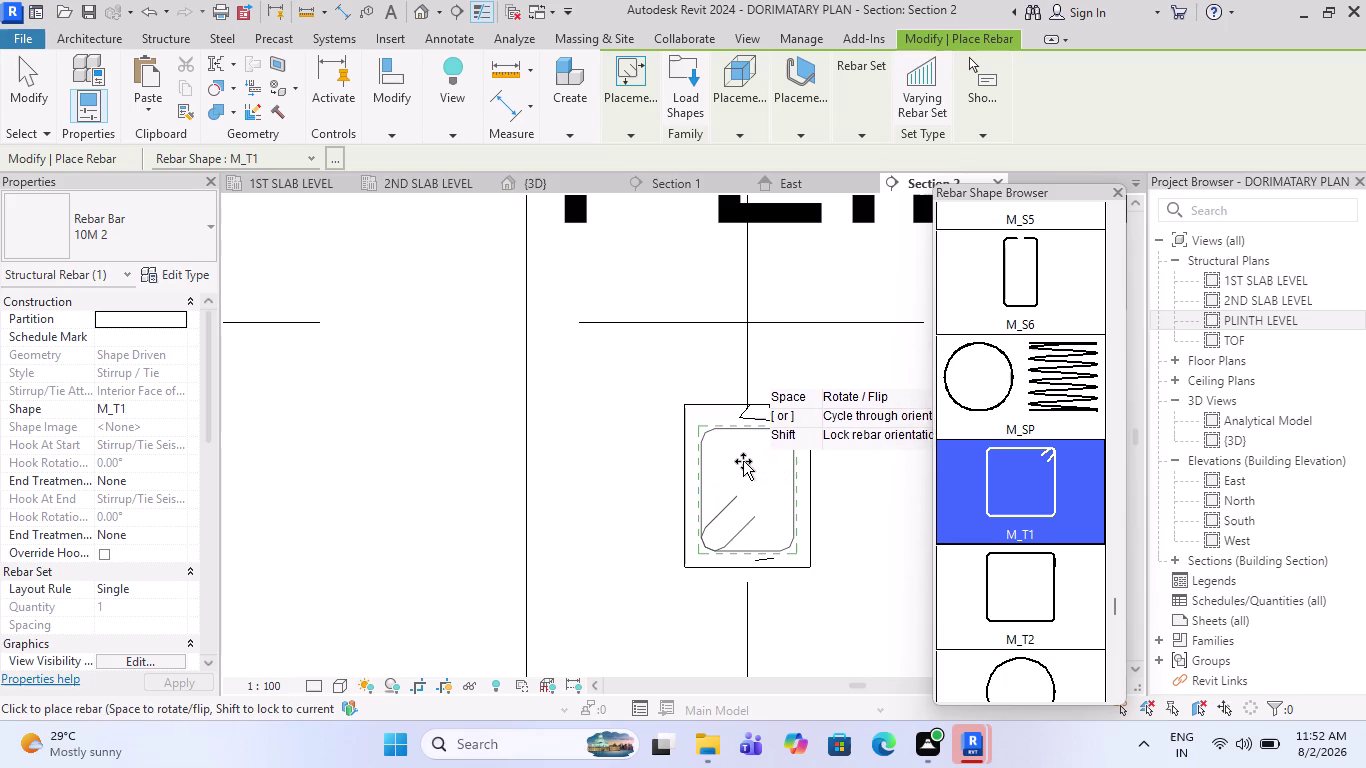
click(720, 546)
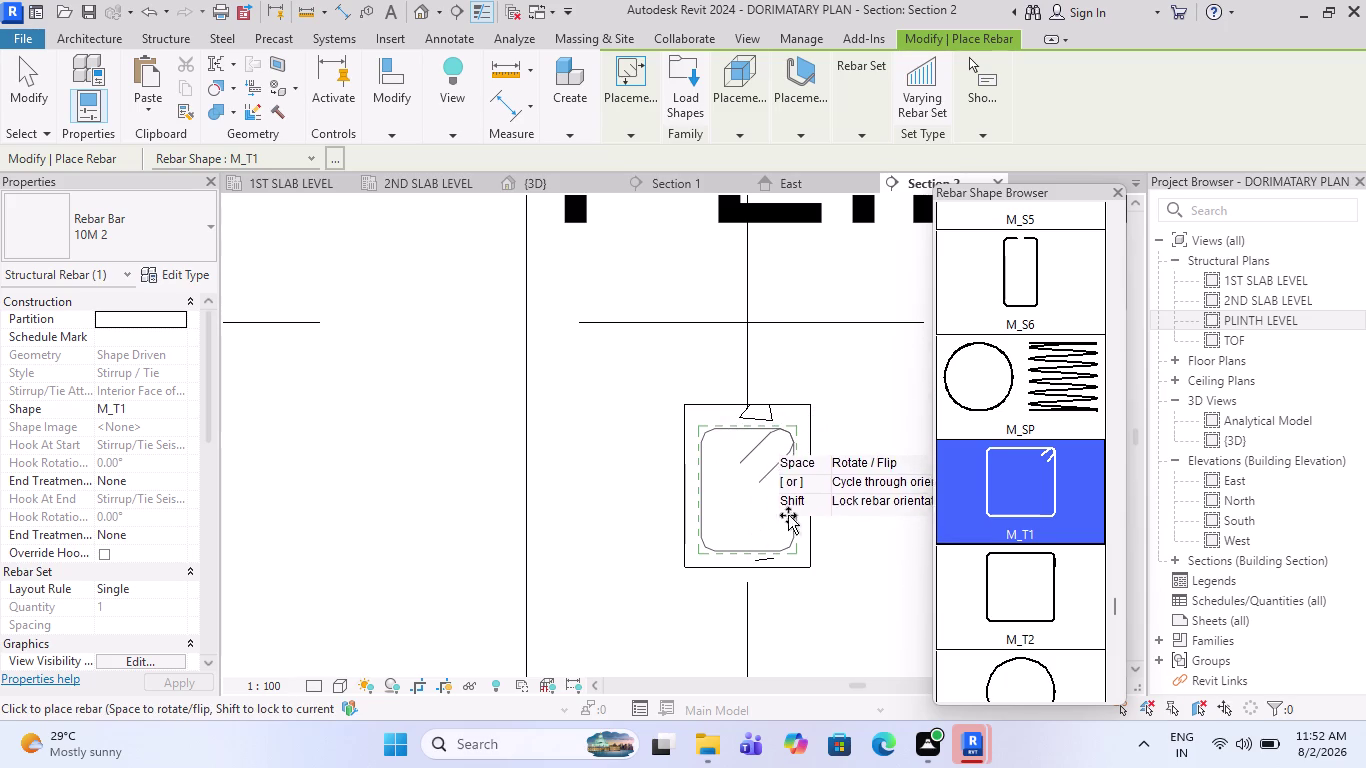
key(Escape)
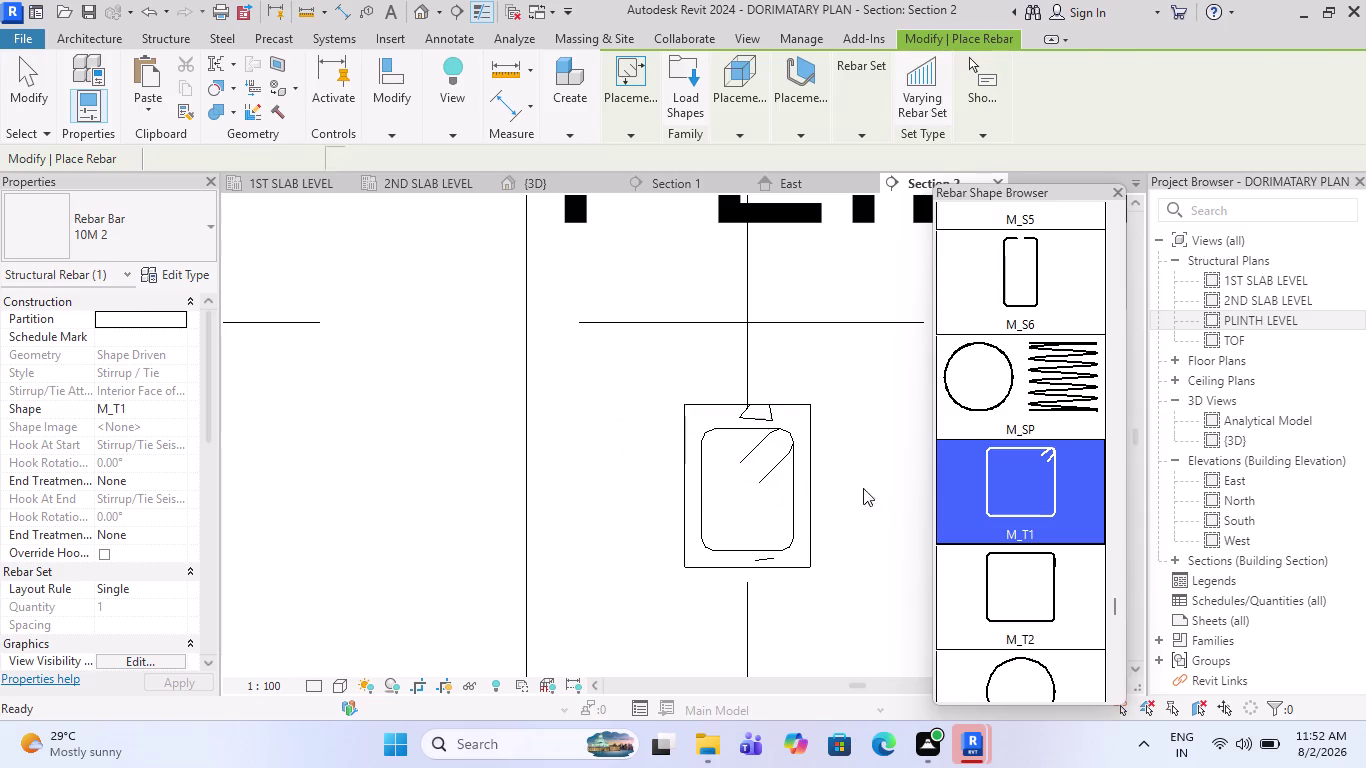
click(793, 506)
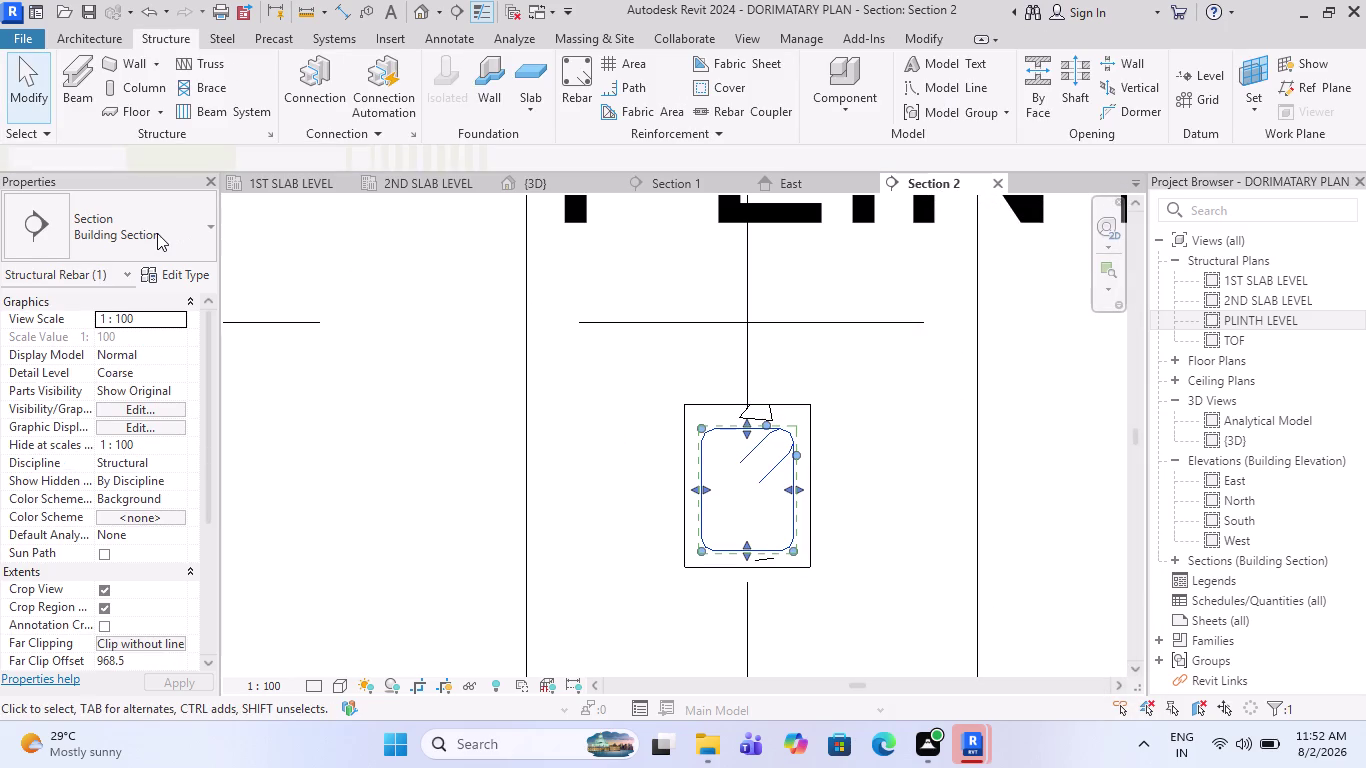
click(160, 233)
scroll(up, 3)
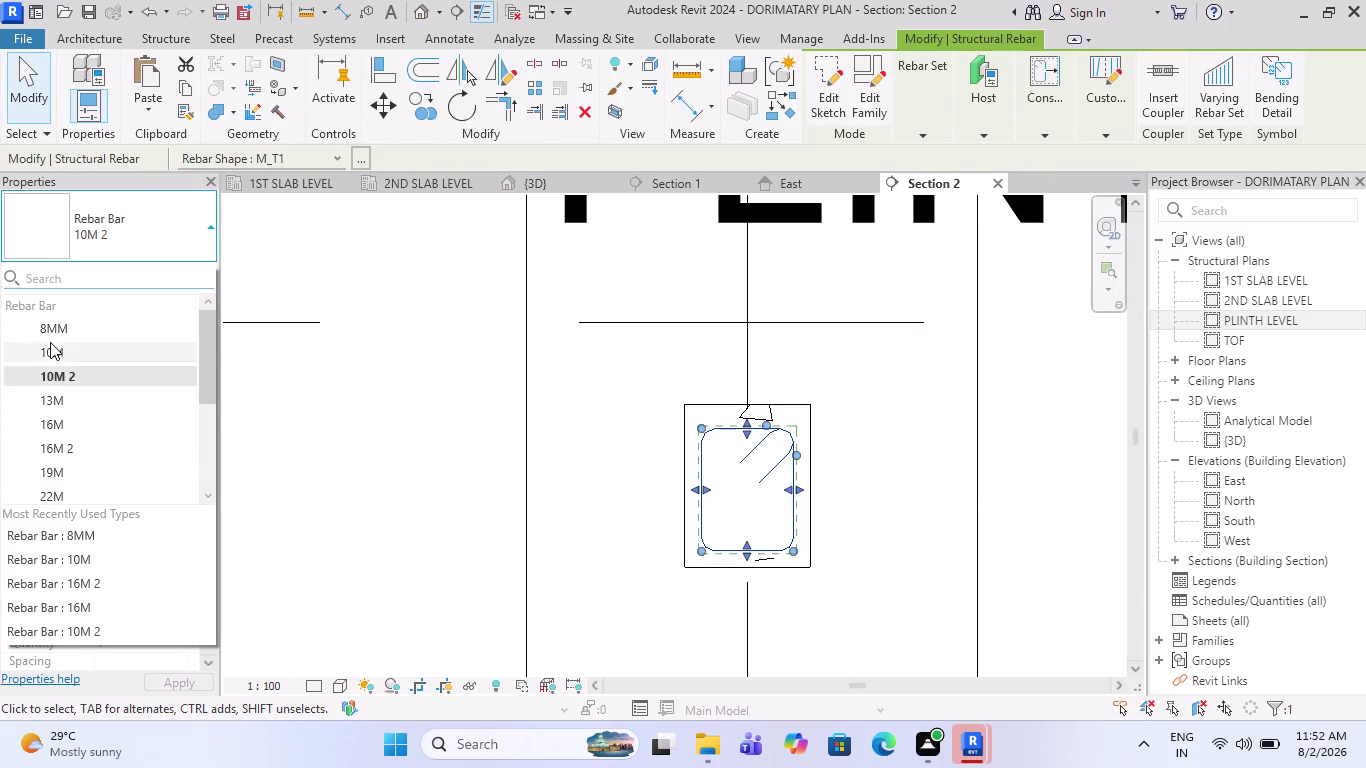
click(57, 330)
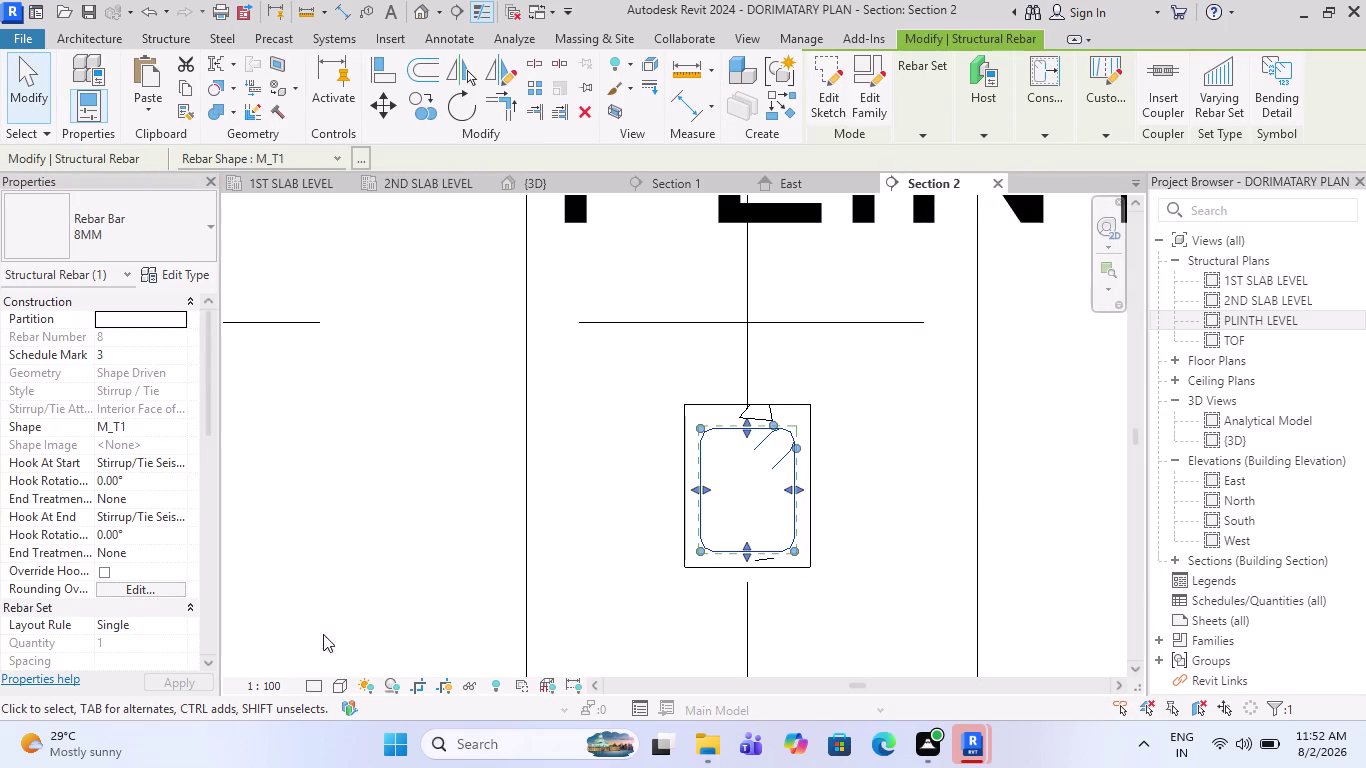
click(307, 686)
click(326, 665)
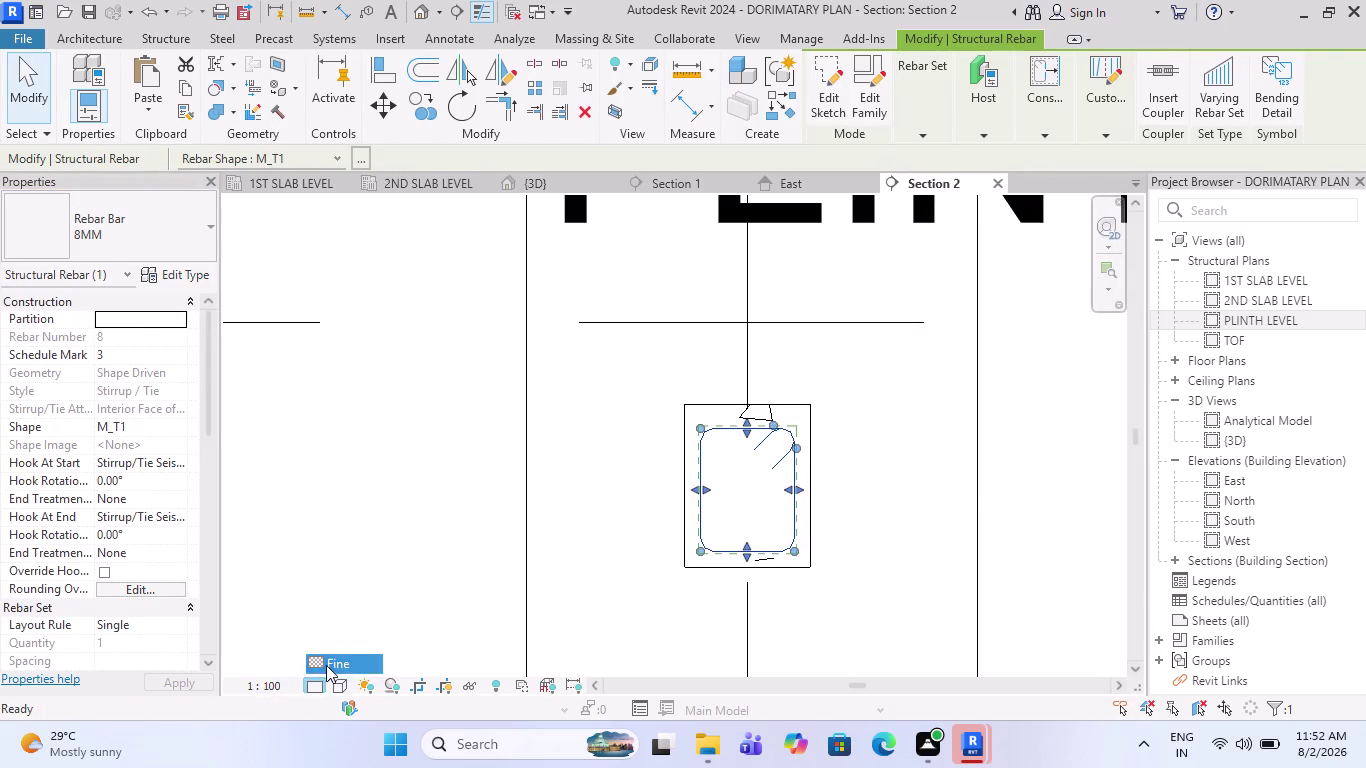
scroll(up, 3)
scroll(down, 3)
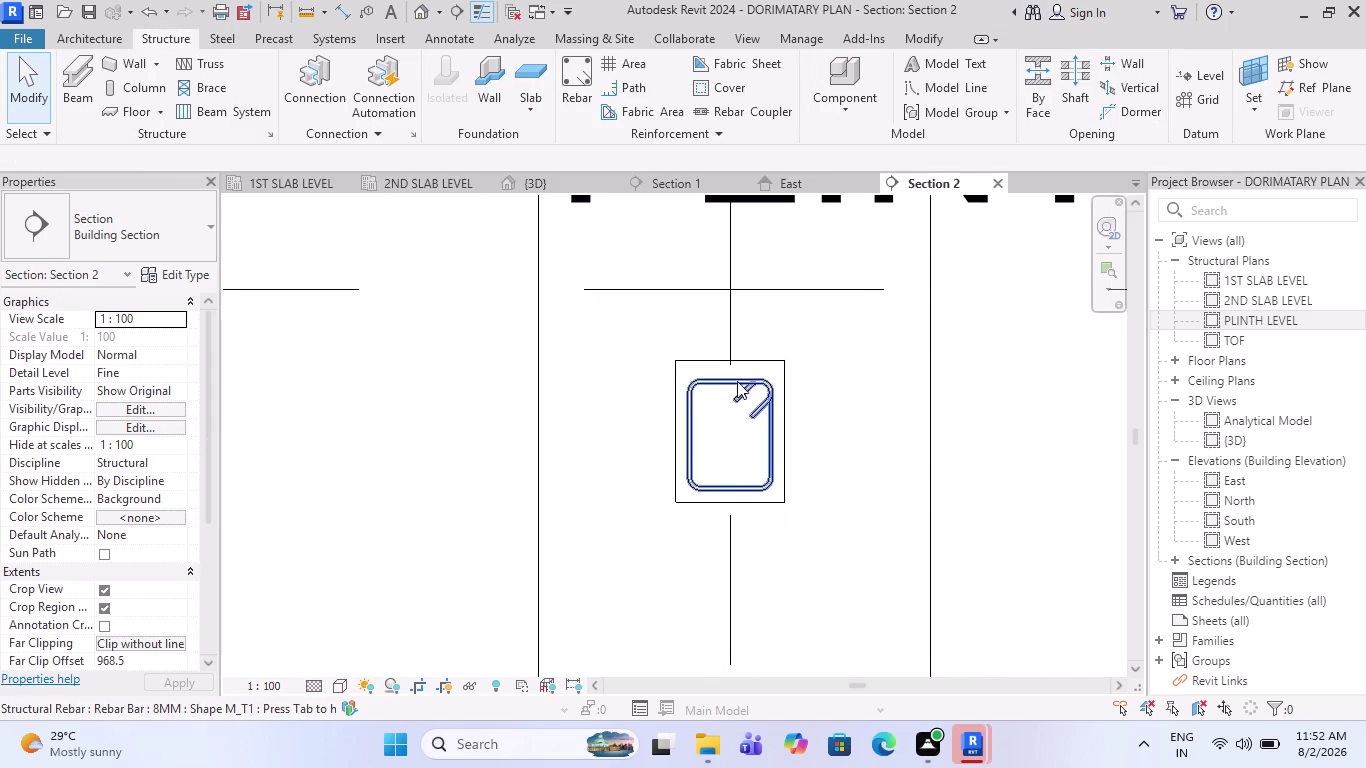
scroll(down, 3)
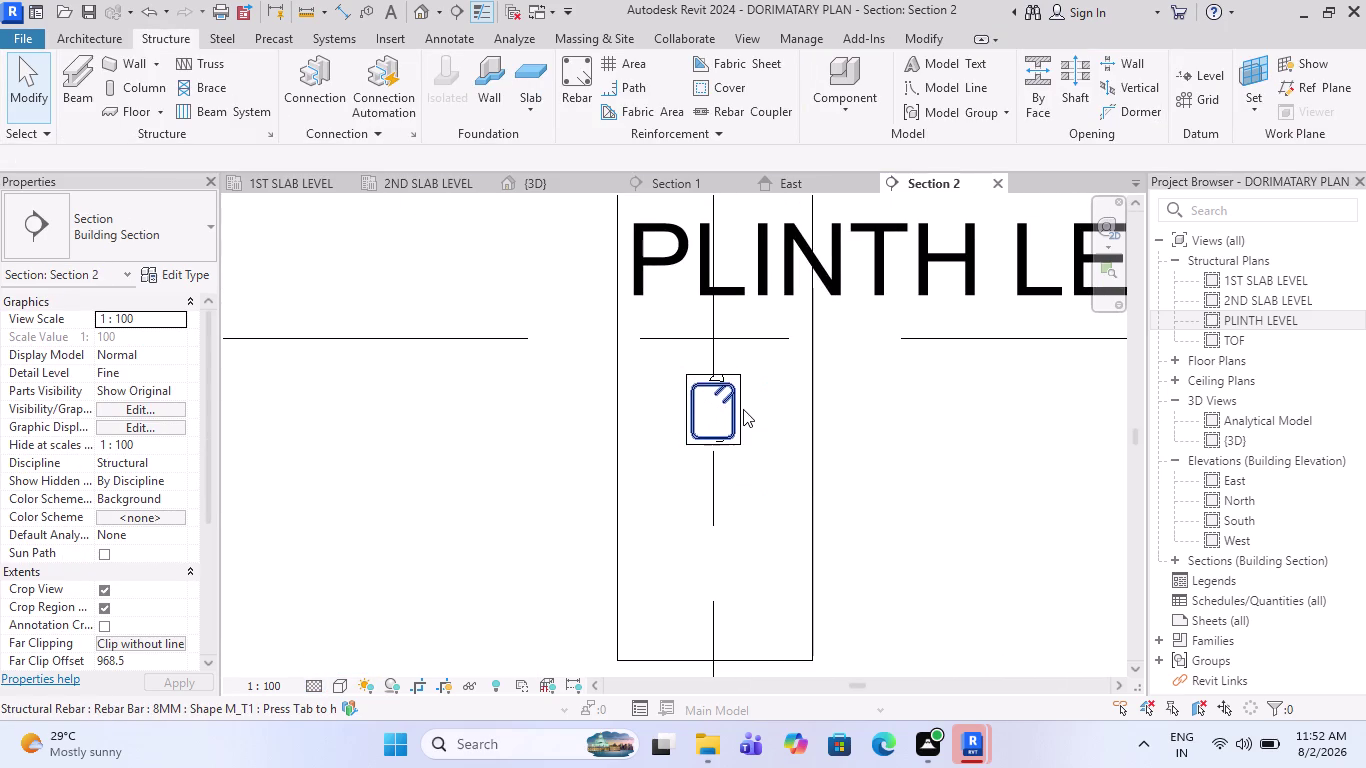
scroll(up, 3)
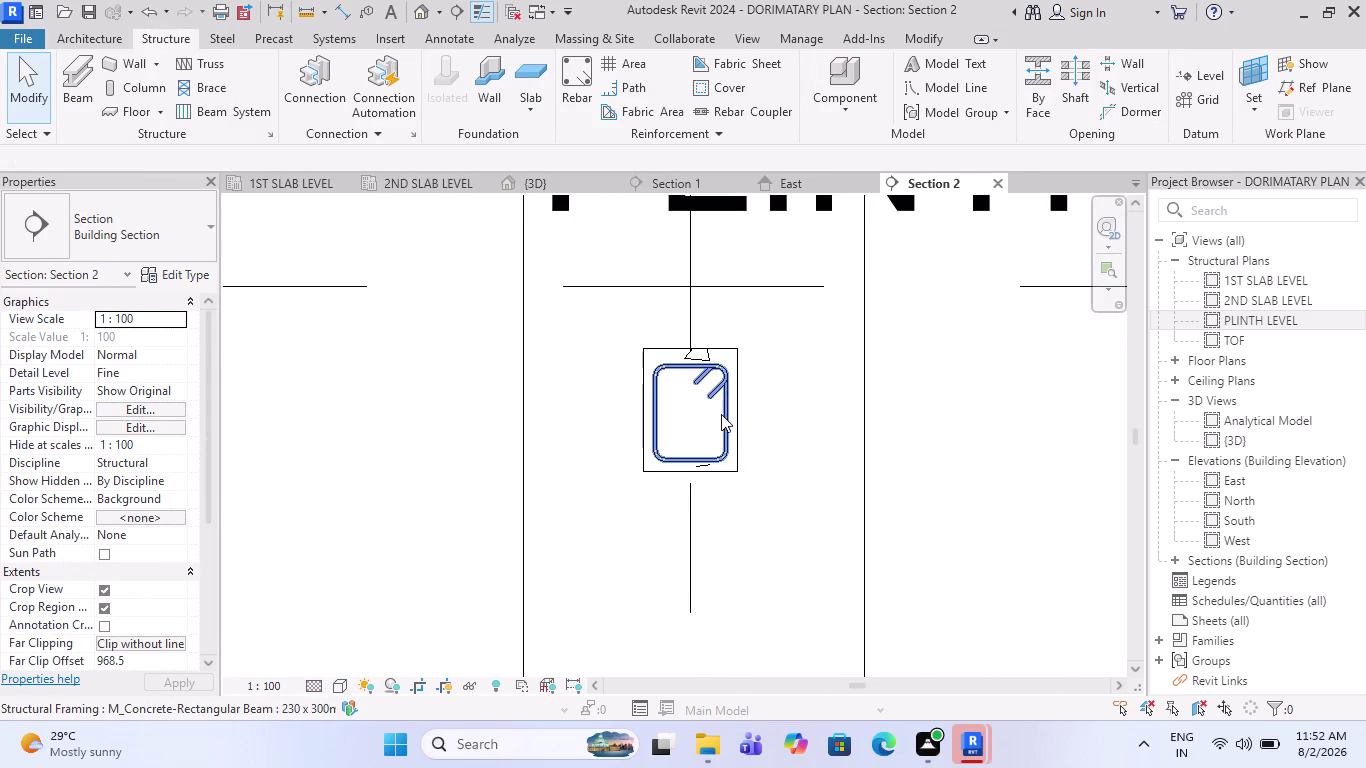
scroll(up, 3)
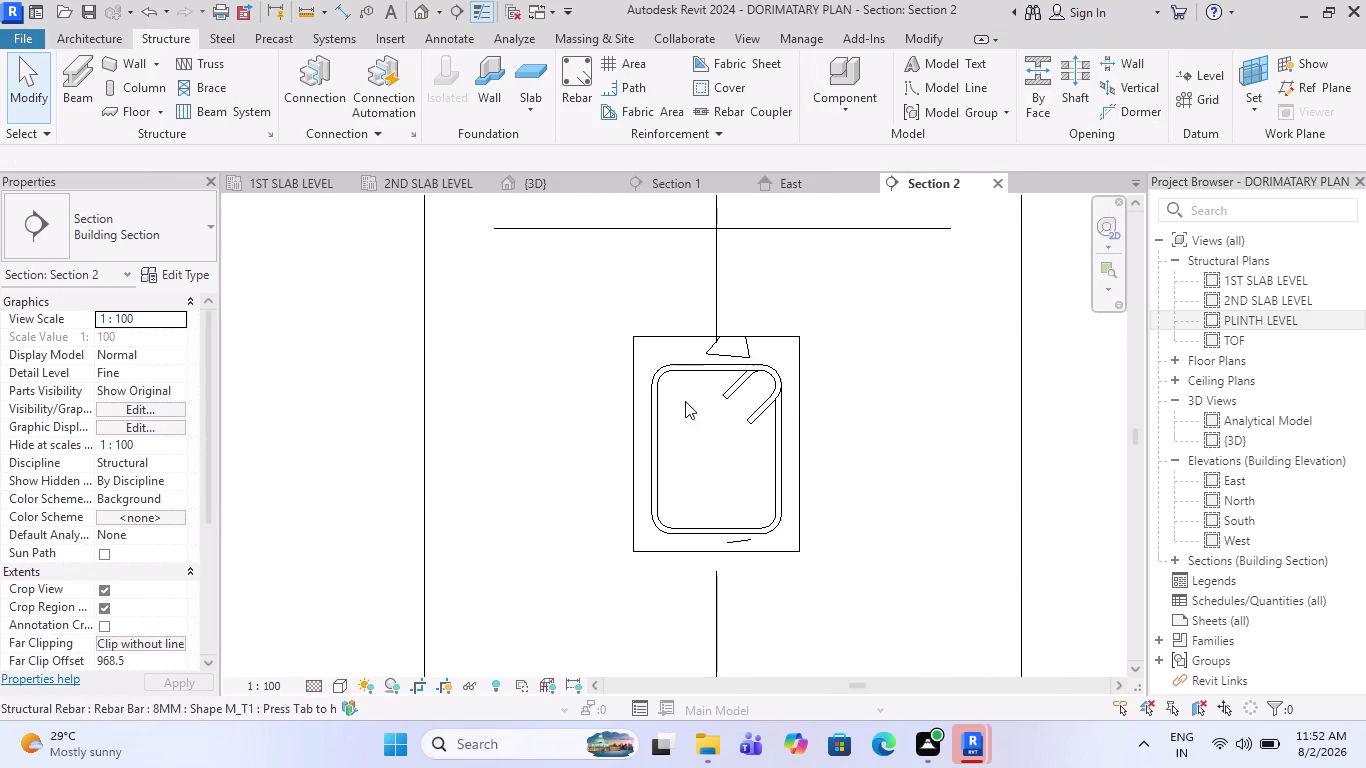
scroll(down, 3)
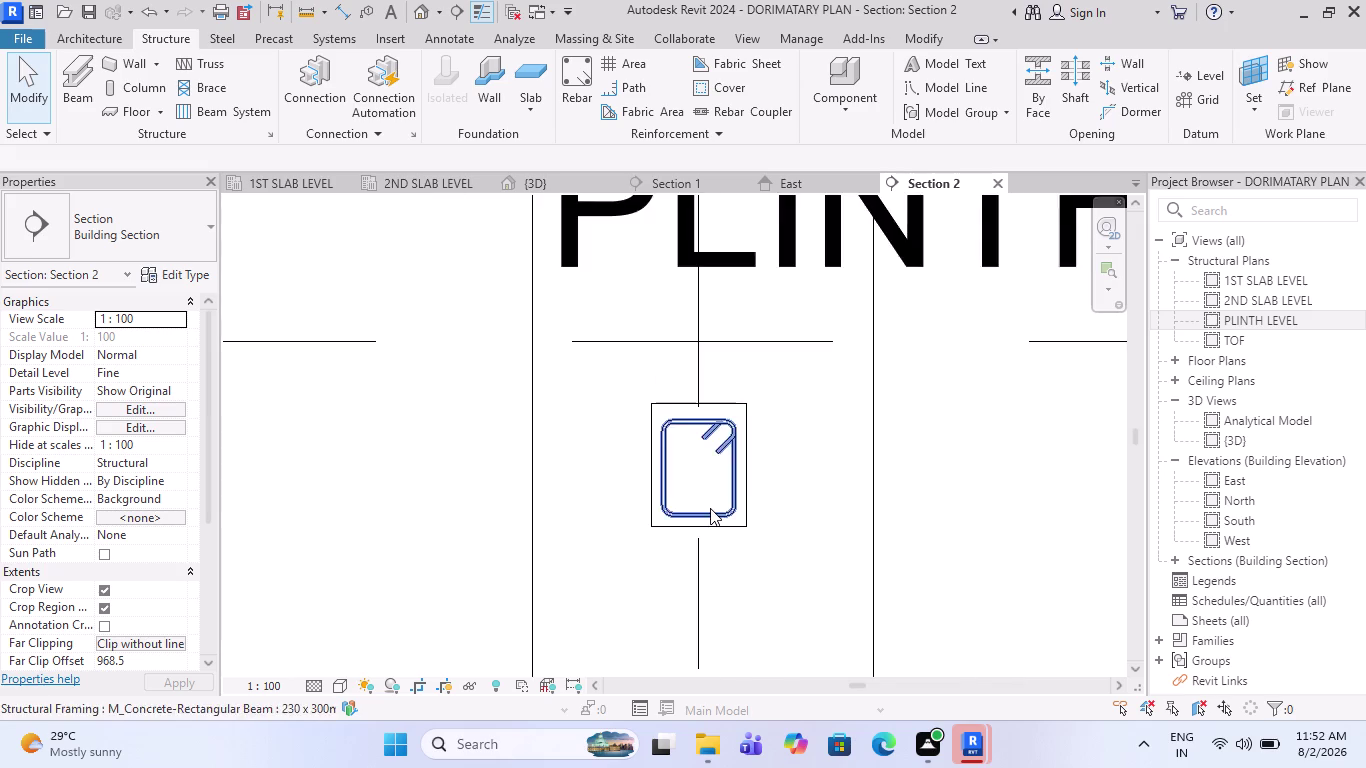
scroll(up, 3)
scroll(down, 3)
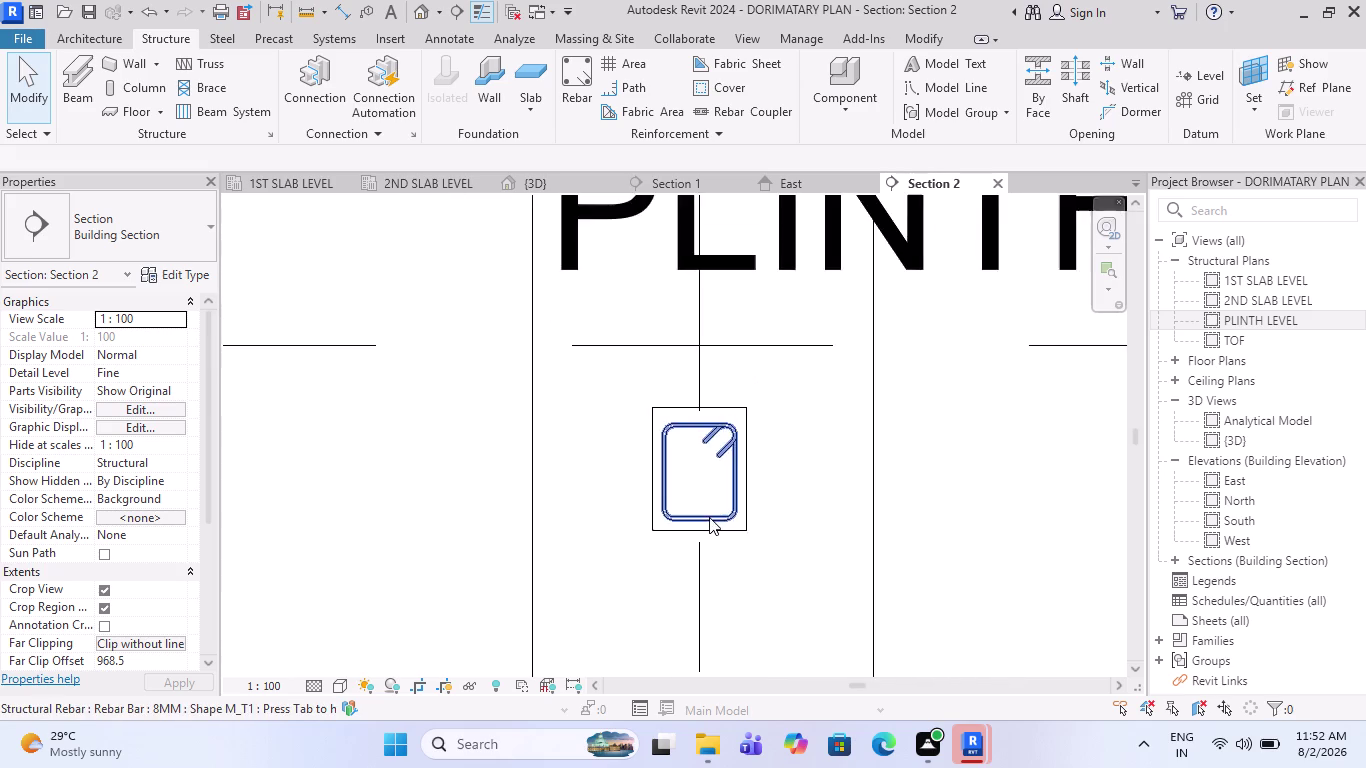
scroll(down, 3)
scroll(up, 3)
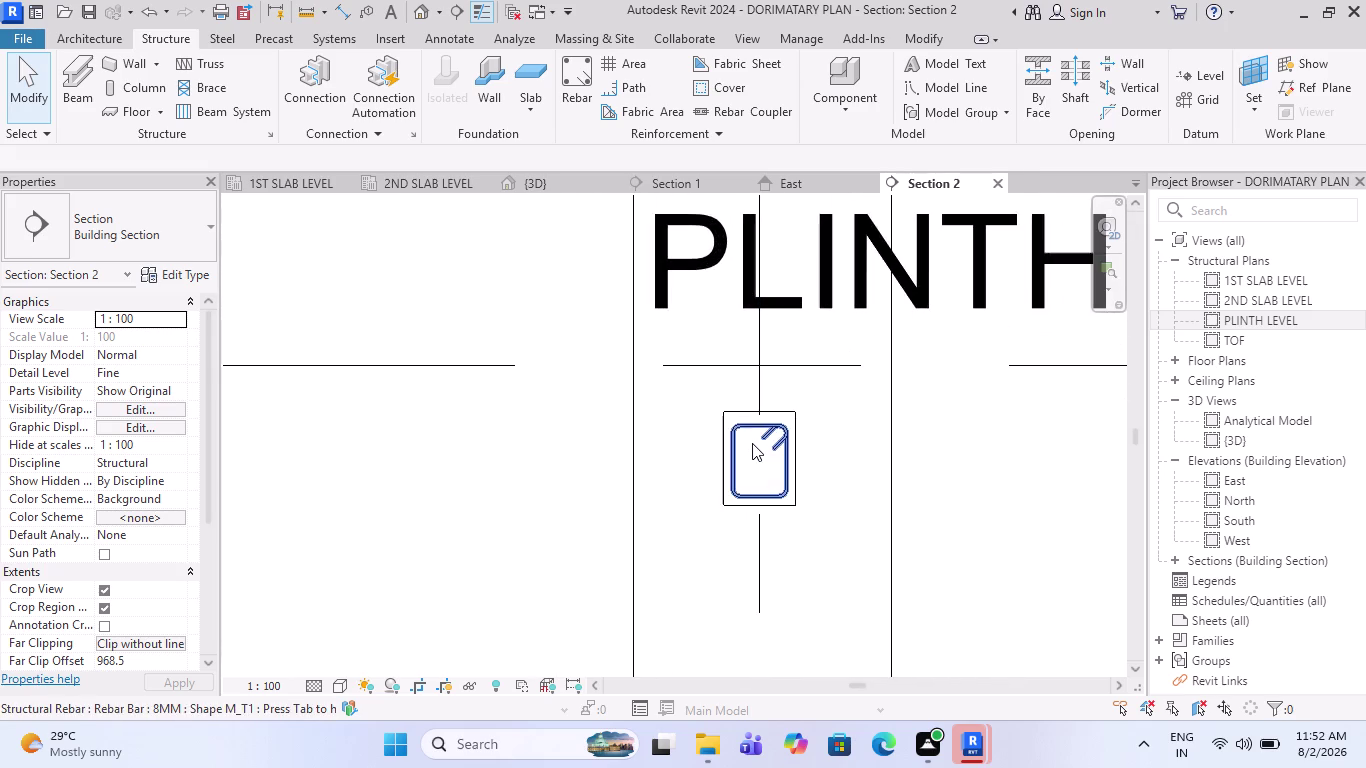
scroll(up, 3)
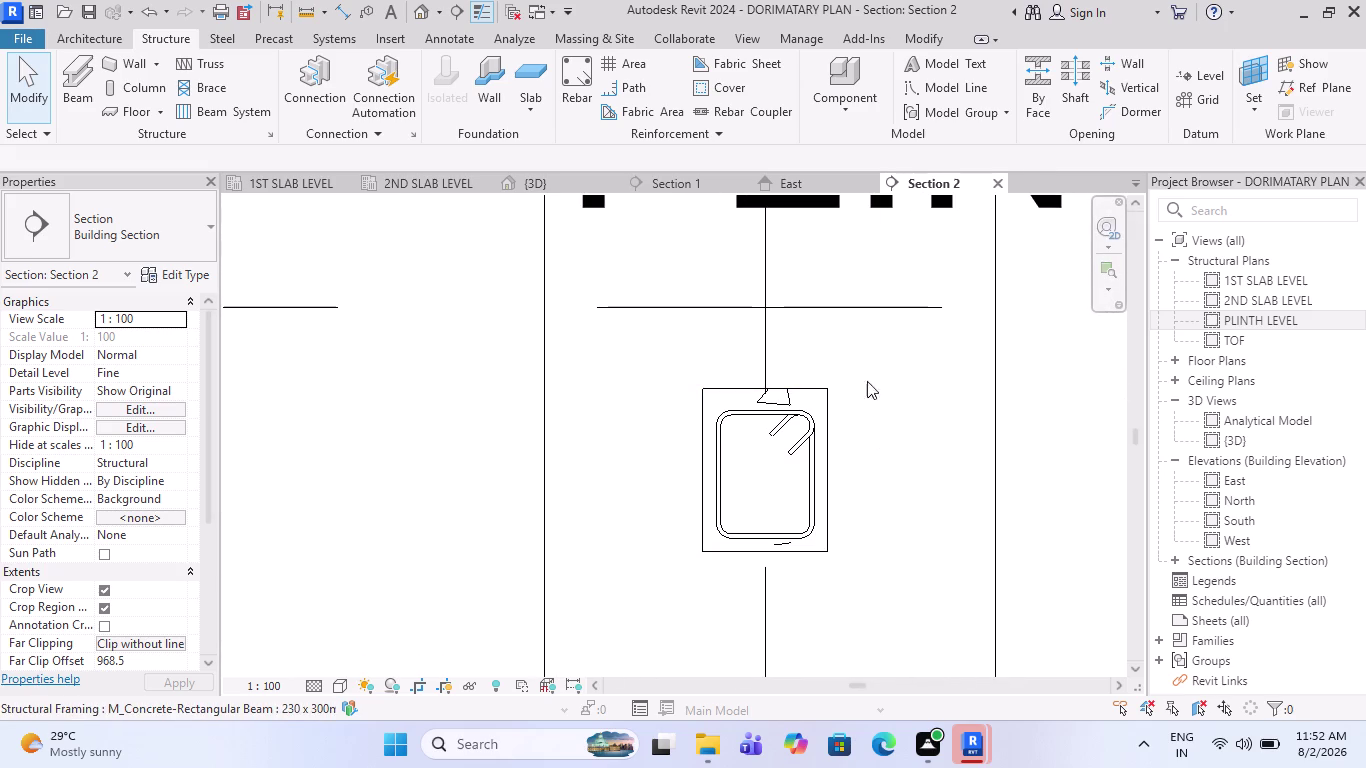
middle_drag(867, 380, 854, 323)
scroll(down, 3)
scroll(up, 3)
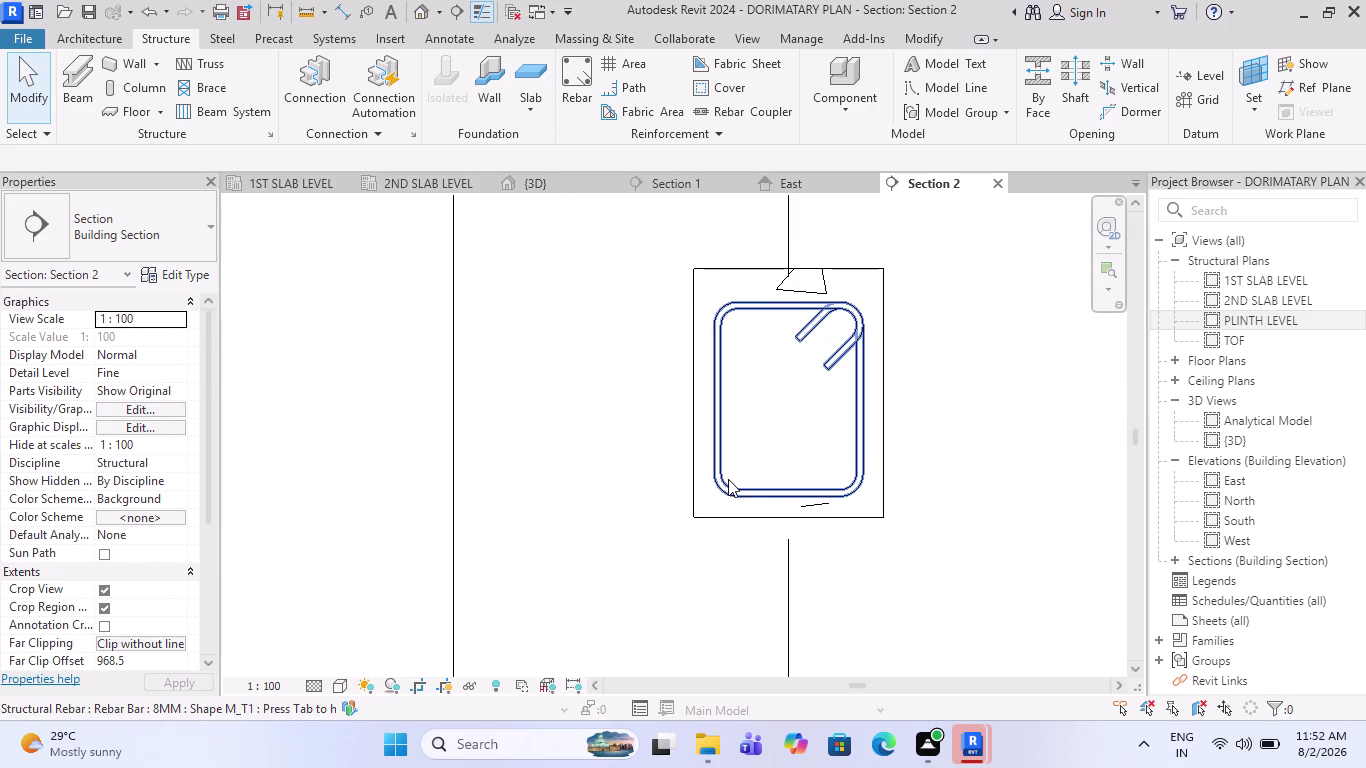
key(c)
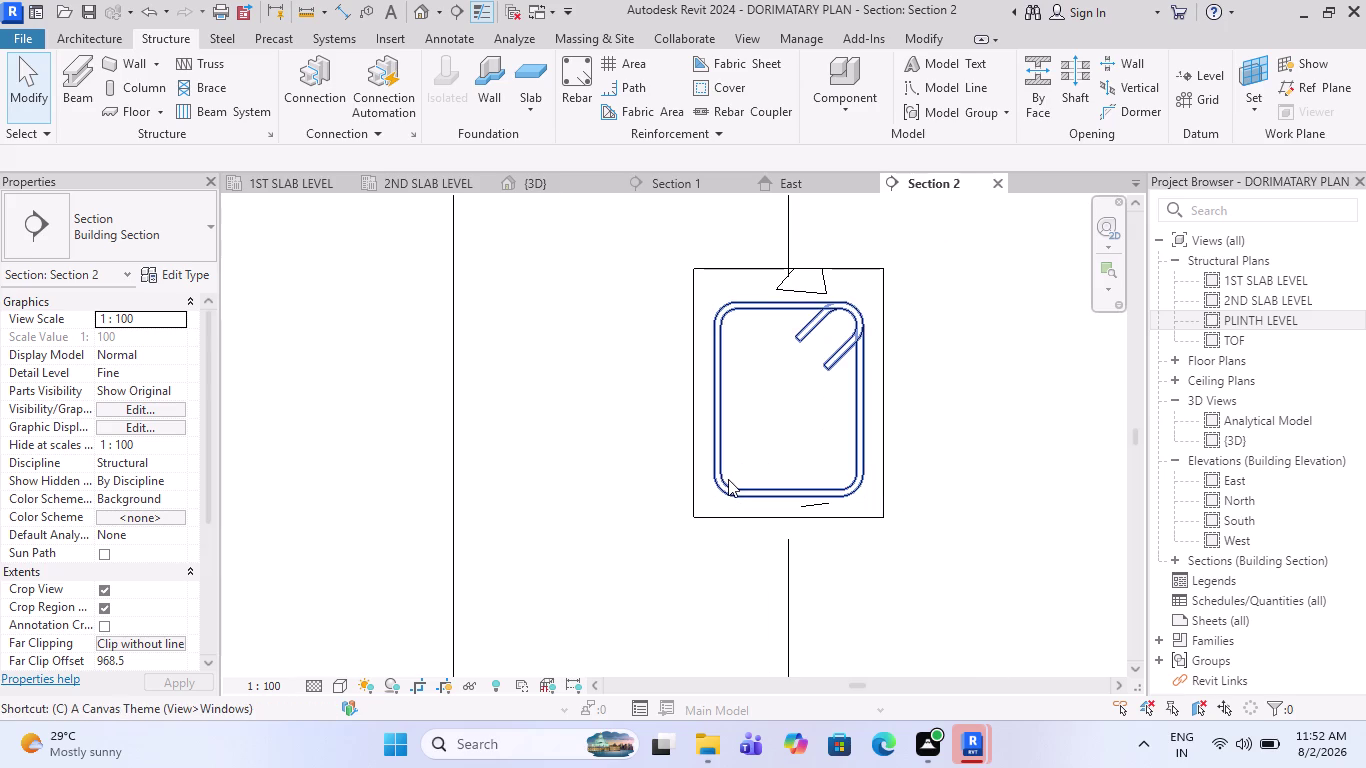
key(Escape)
scroll(down, 3)
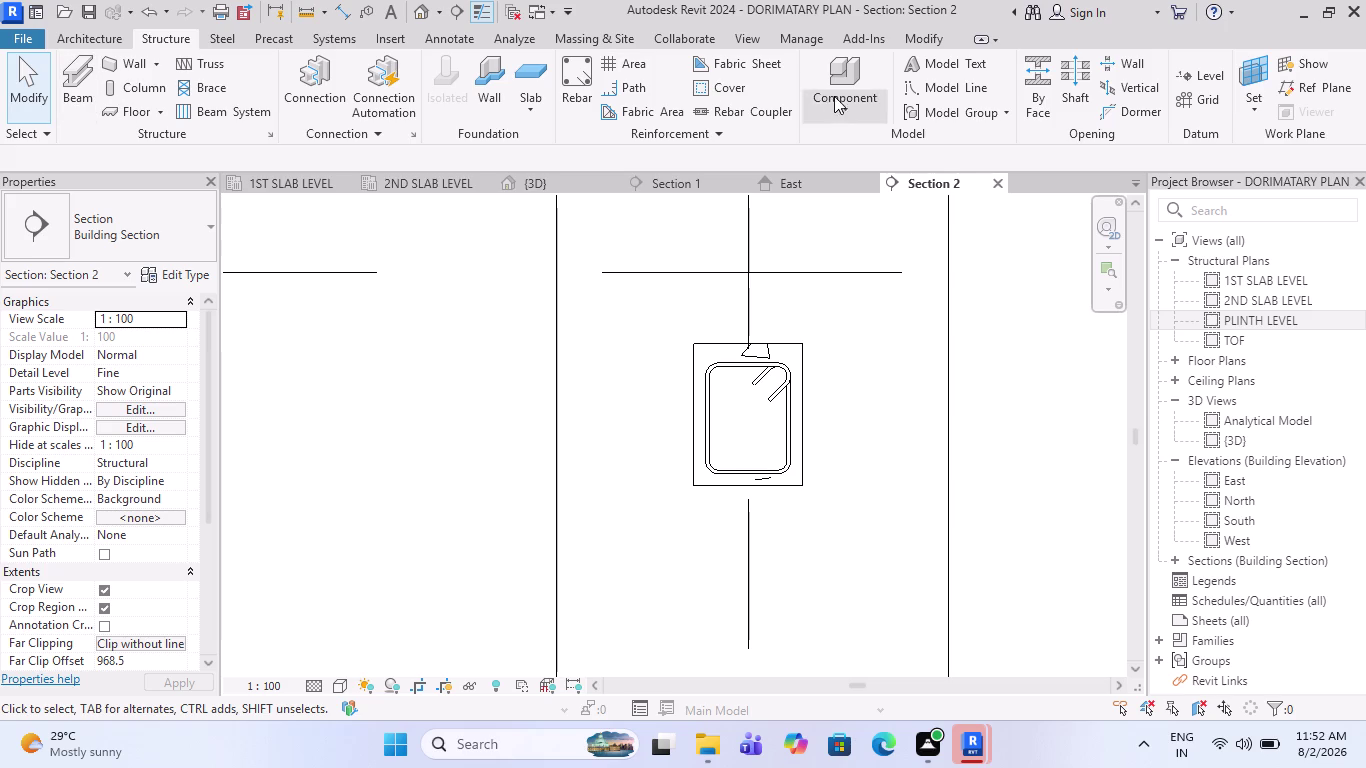
click(594, 84)
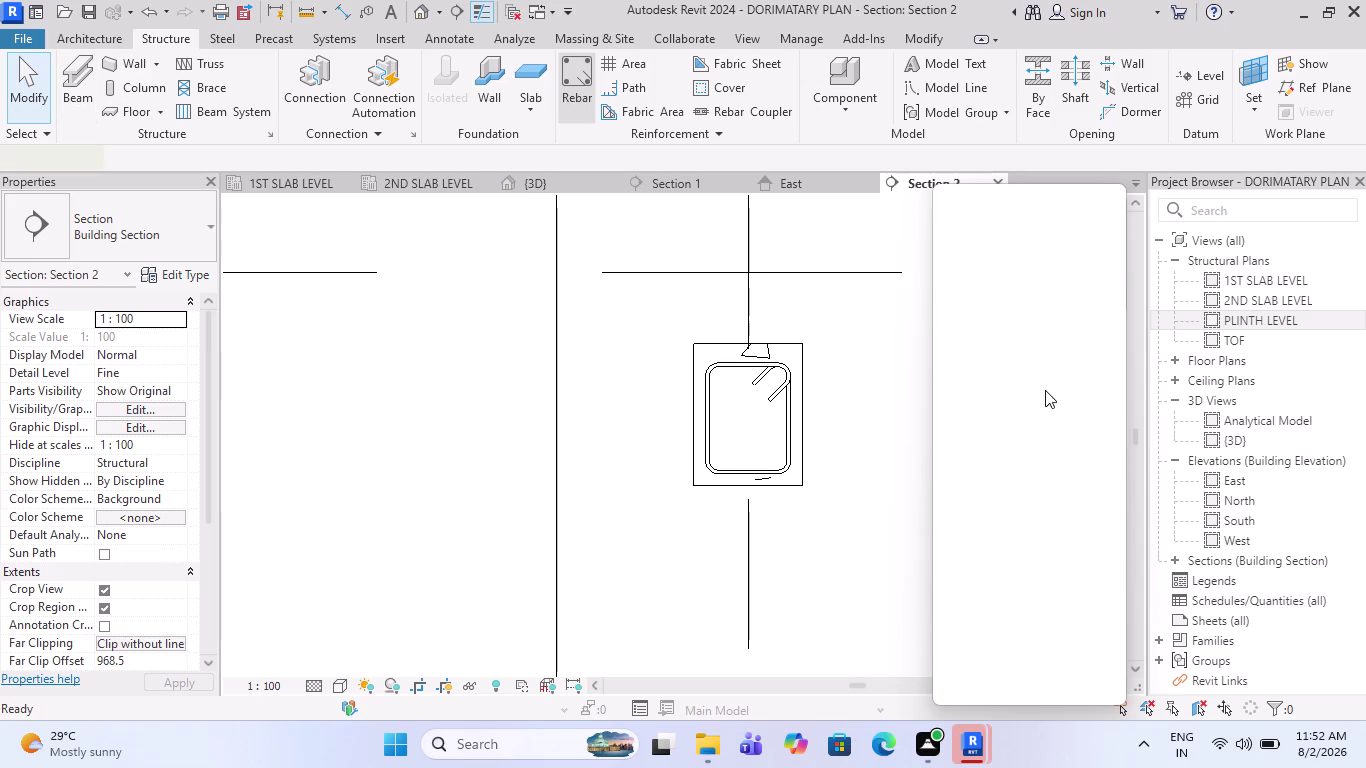
Choose the straight M_00 shape and the 13M bar type, then open its type properties.
drag(1111, 594, 1129, 477)
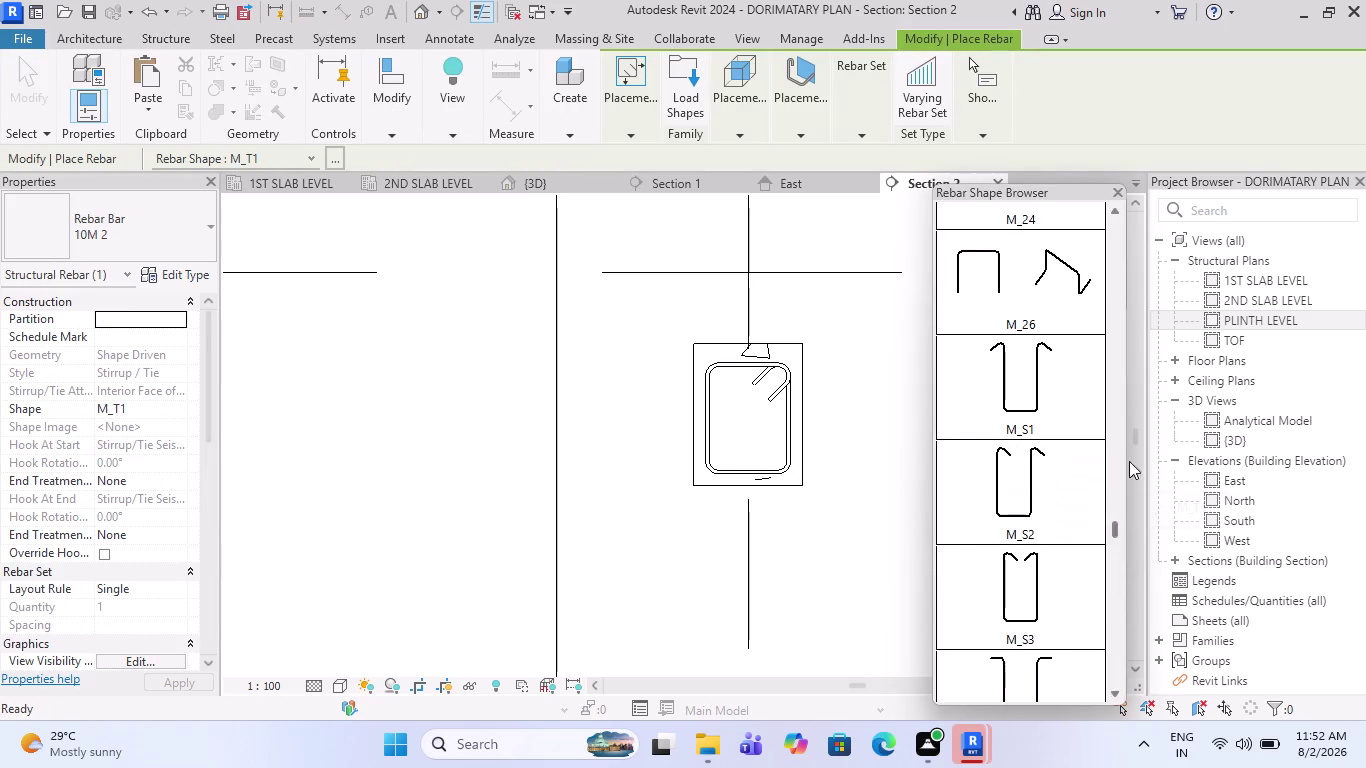
drag(1129, 477, 1110, 198)
click(1061, 226)
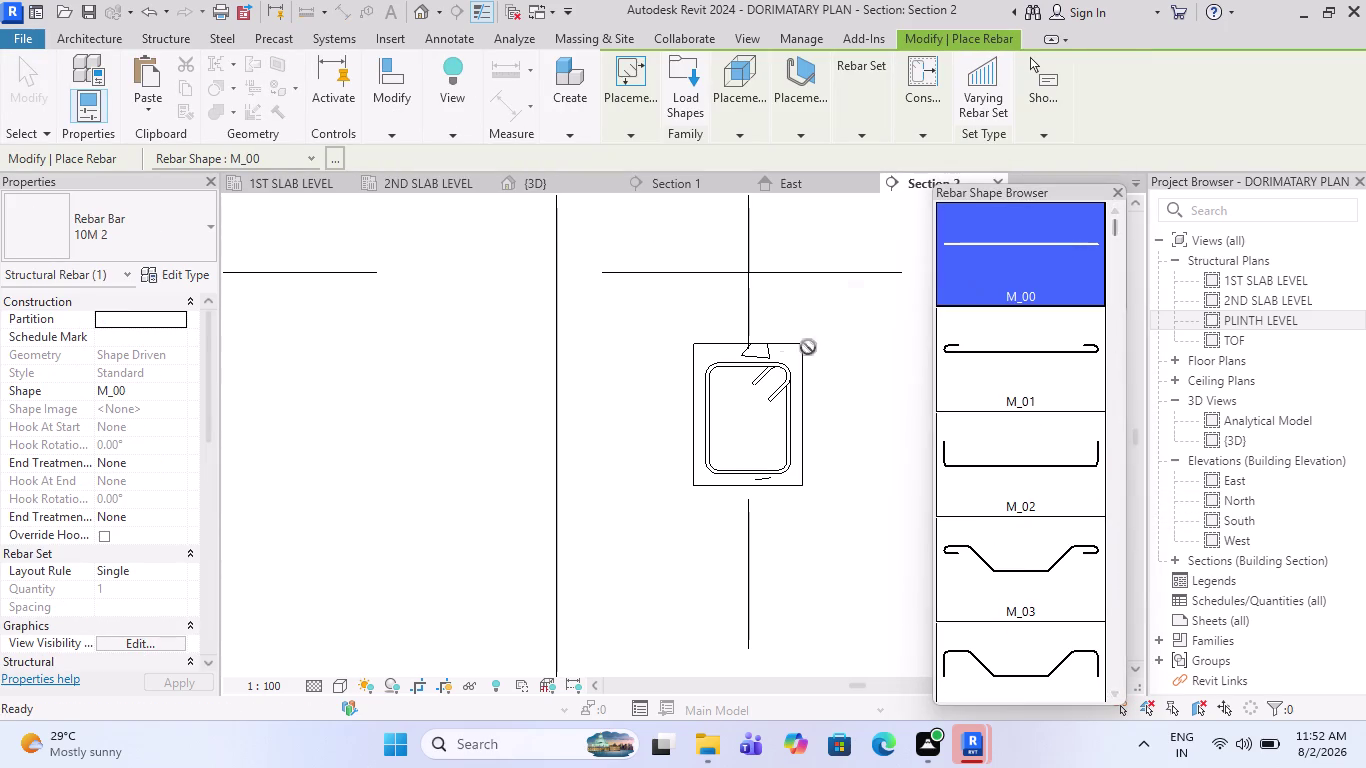
scroll(up, 3)
click(174, 227)
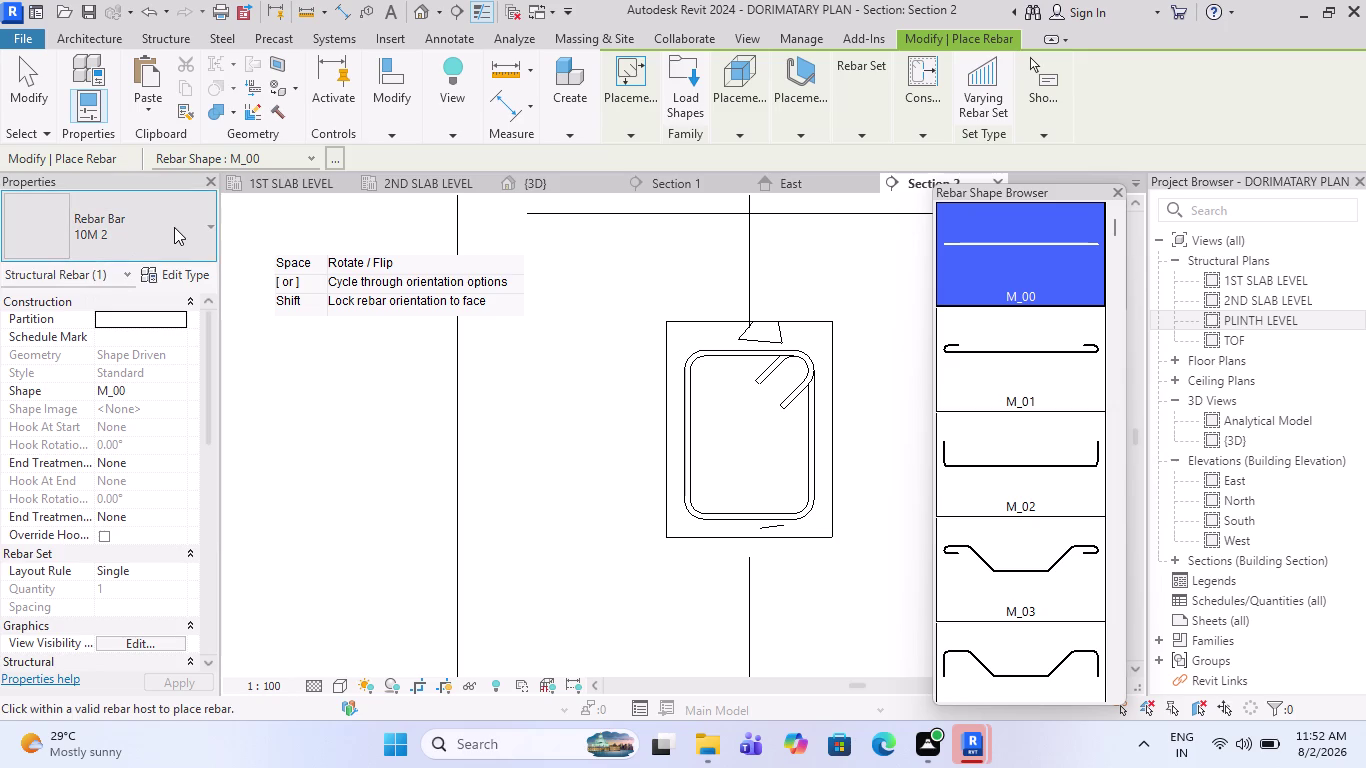
scroll(up, 3)
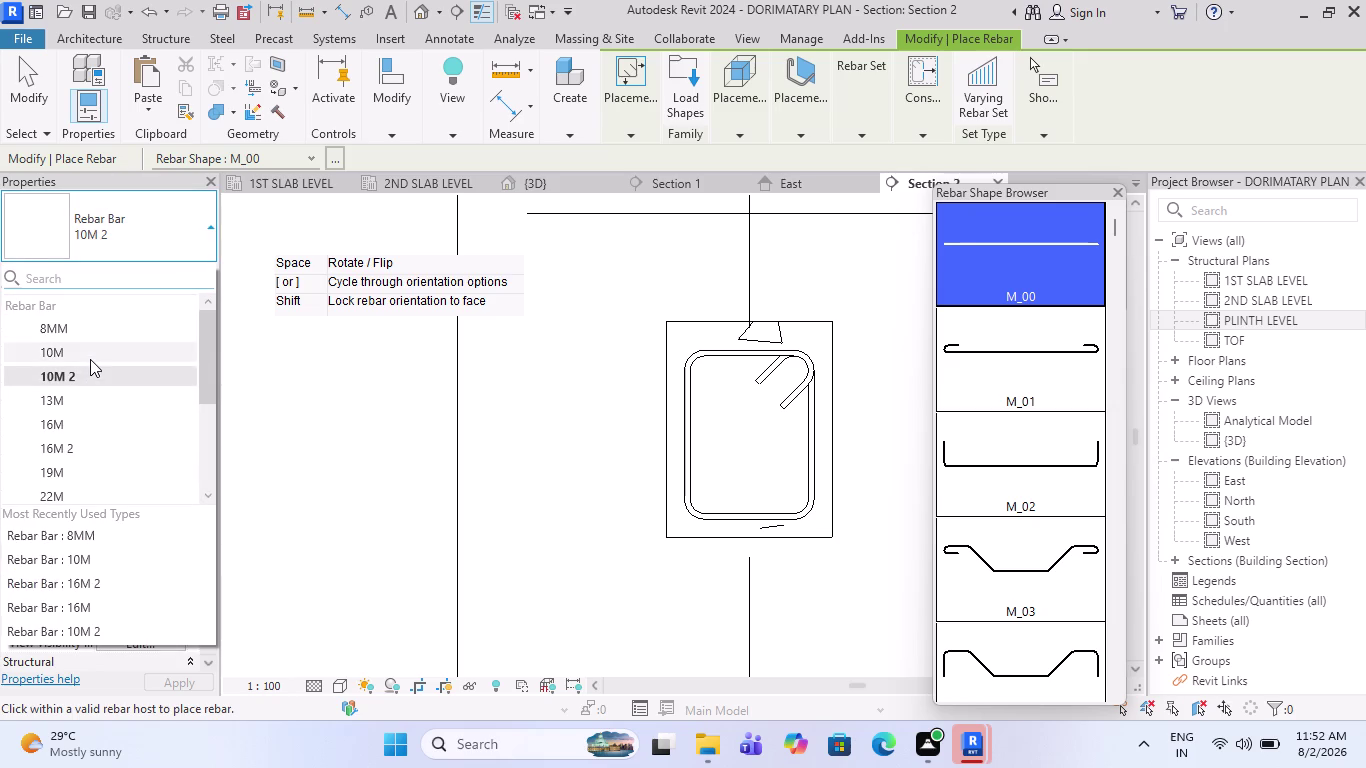
click(79, 397)
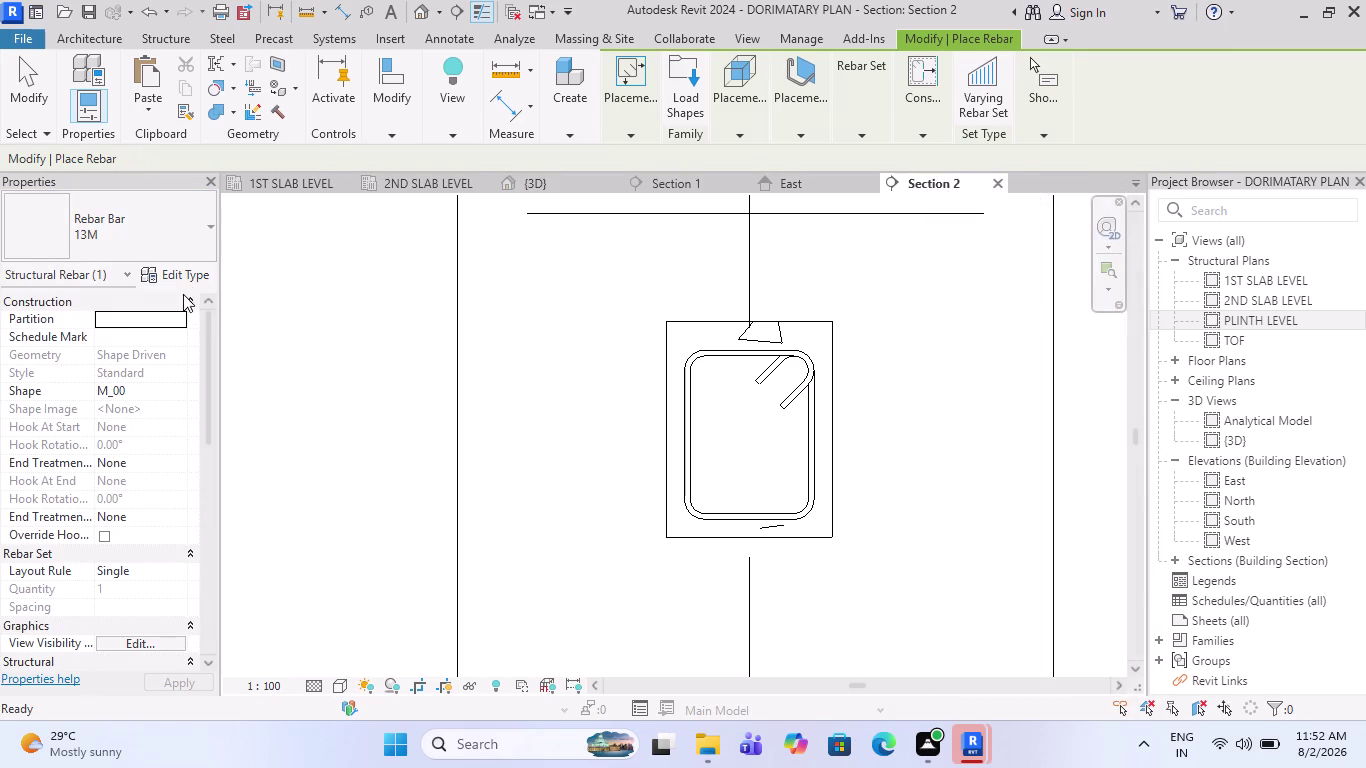
click(188, 274)
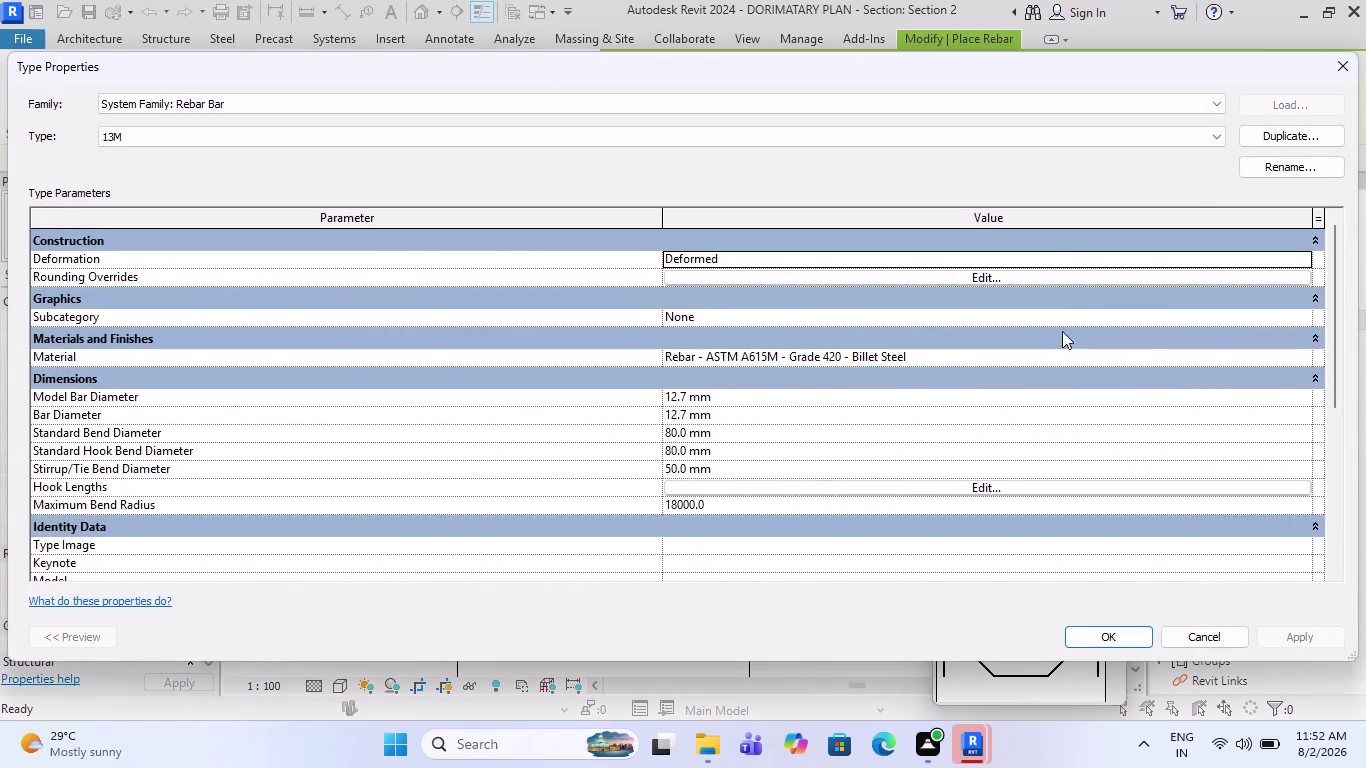
Duplicate the 13M type as 12MM, viewing the bar material without changing it.
click(1294, 136)
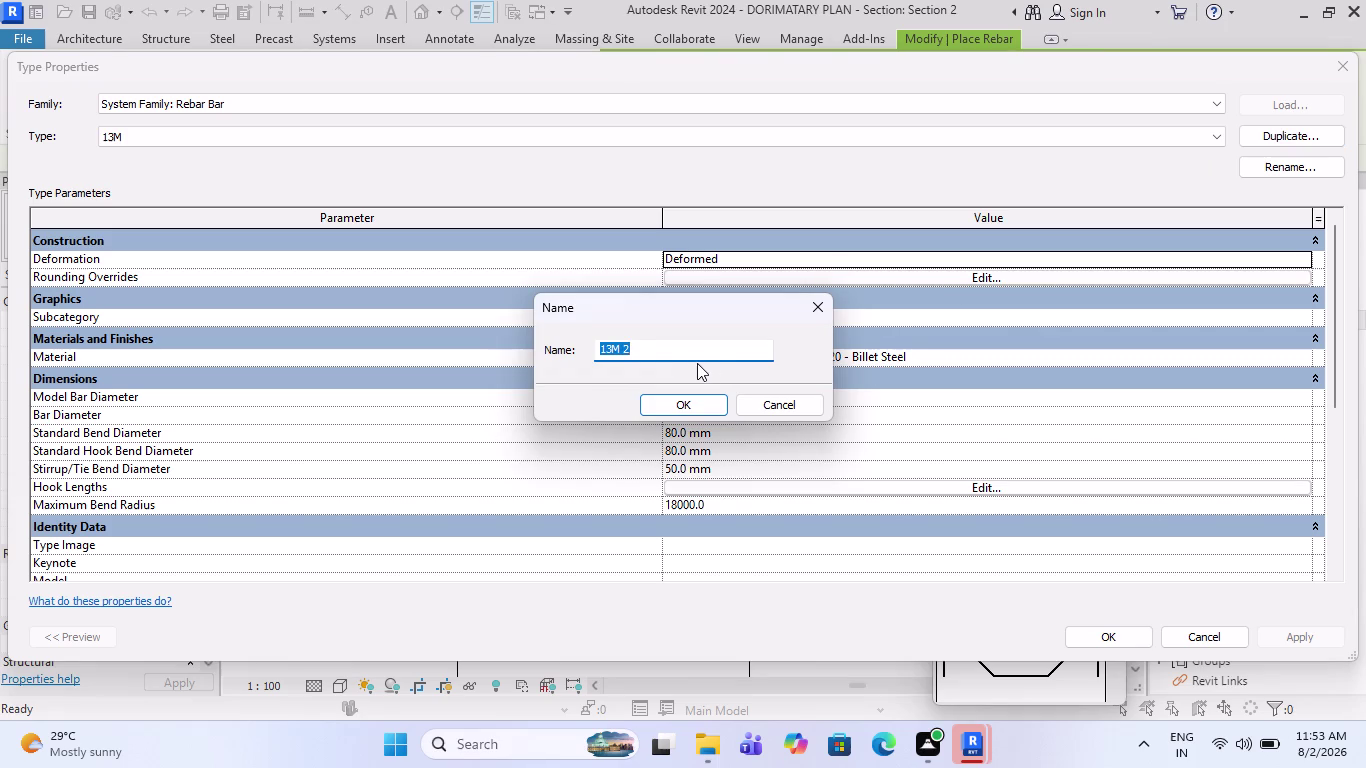
text(12MM)
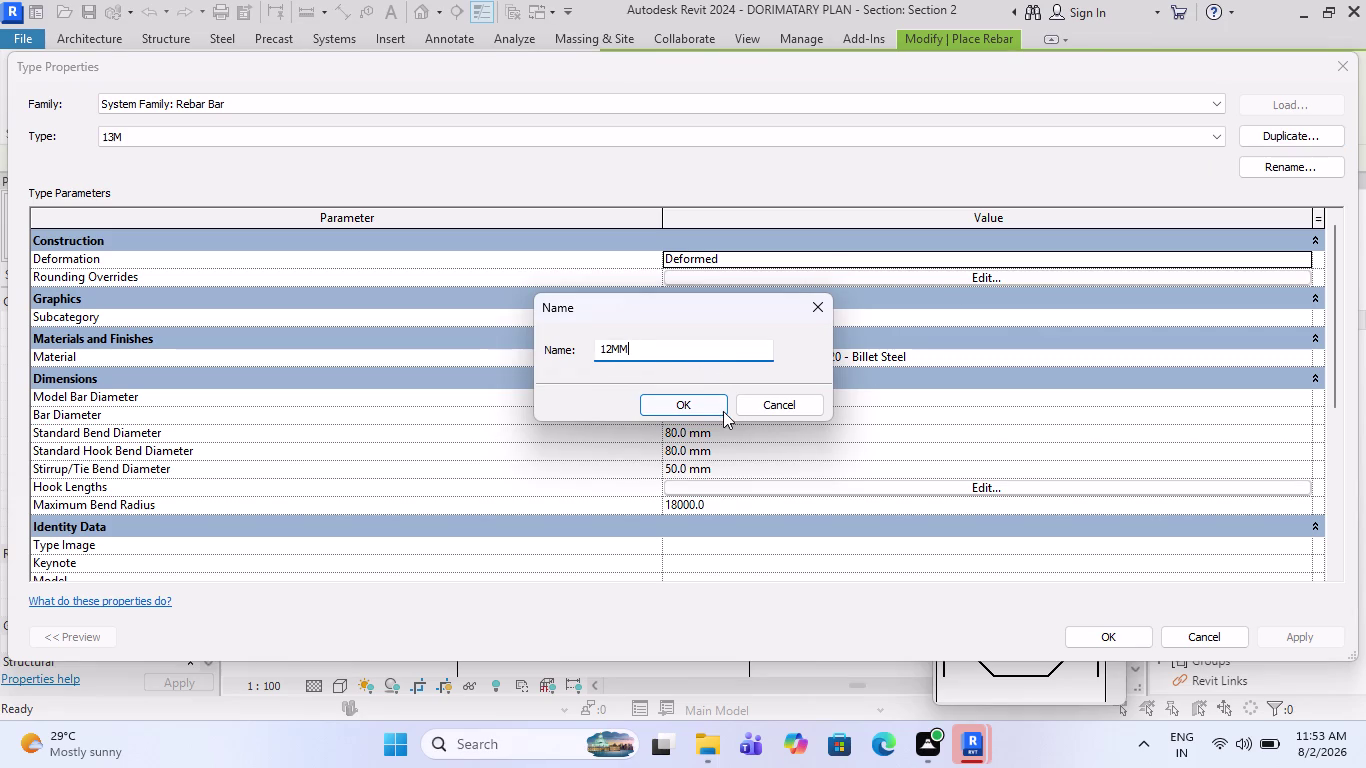
click(709, 402)
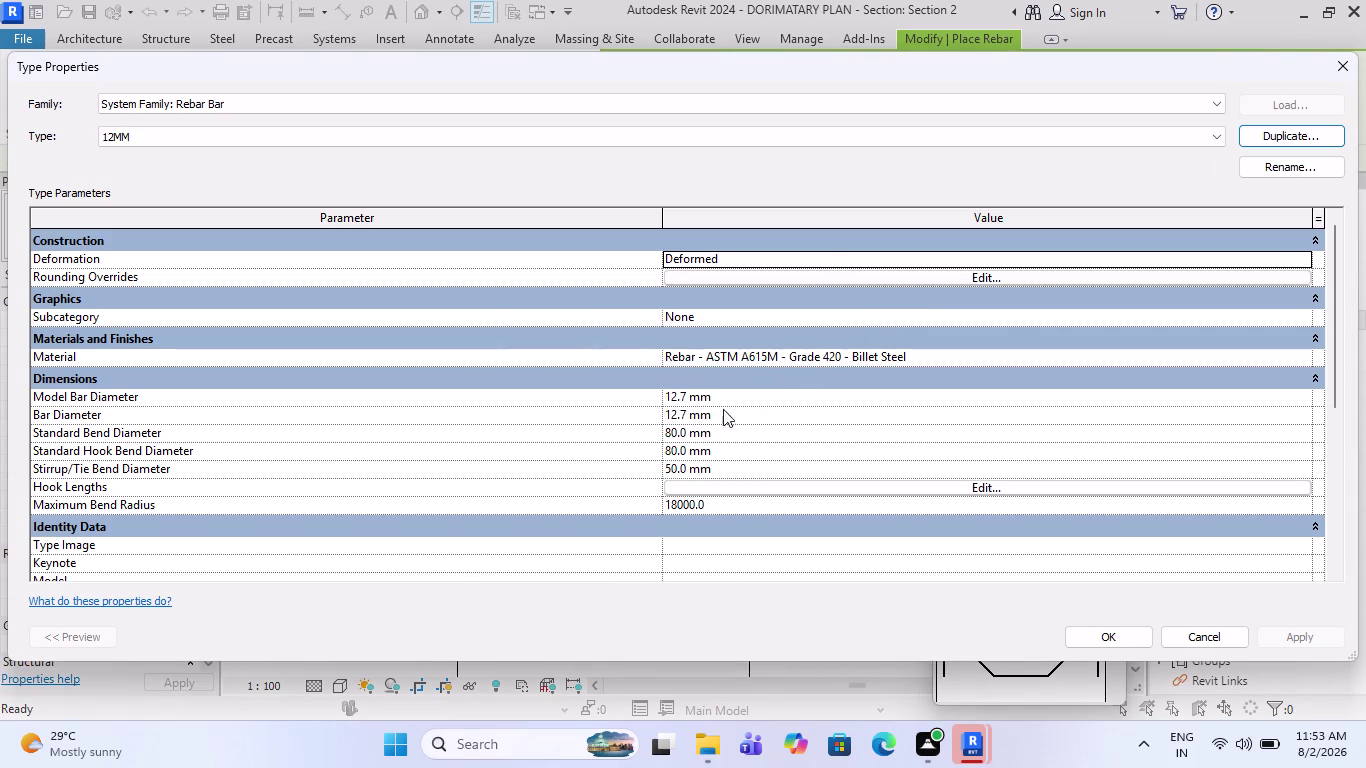
click(838, 362)
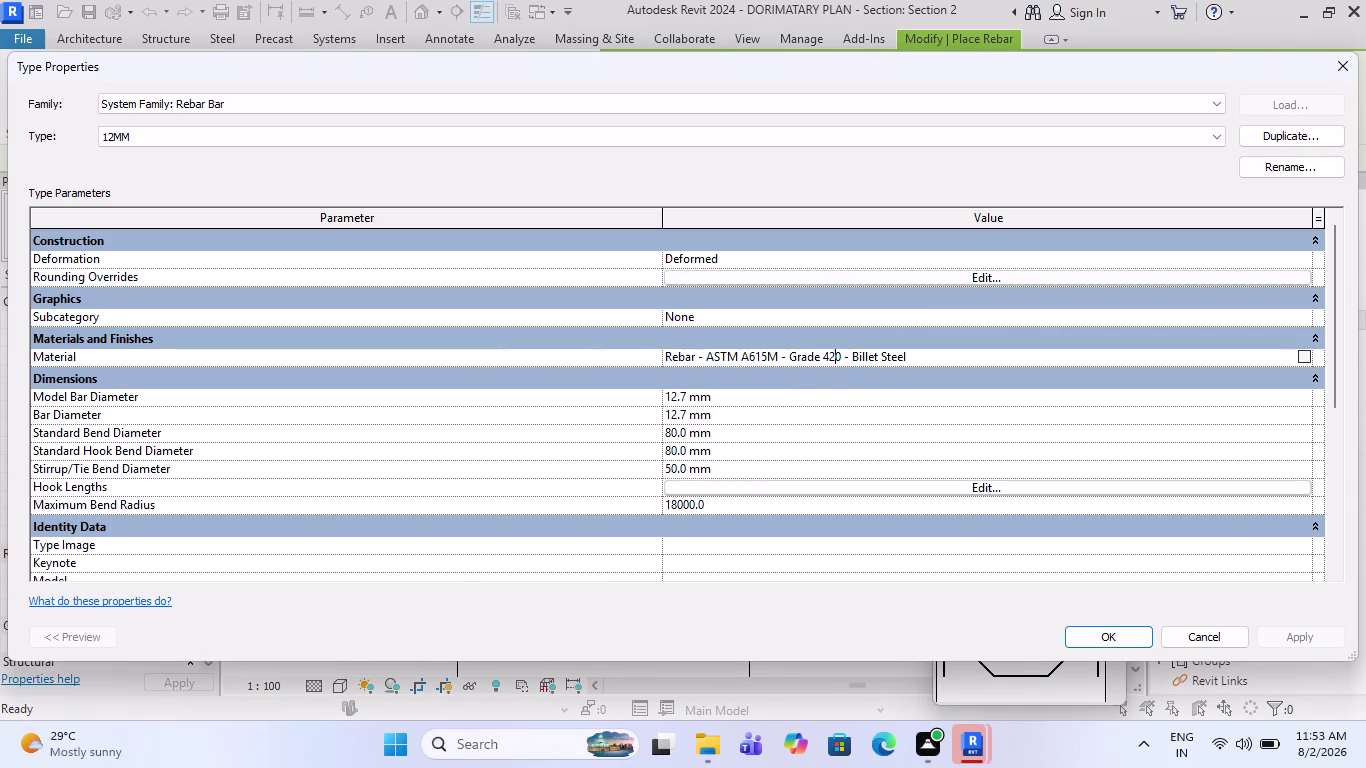
click(1304, 356)
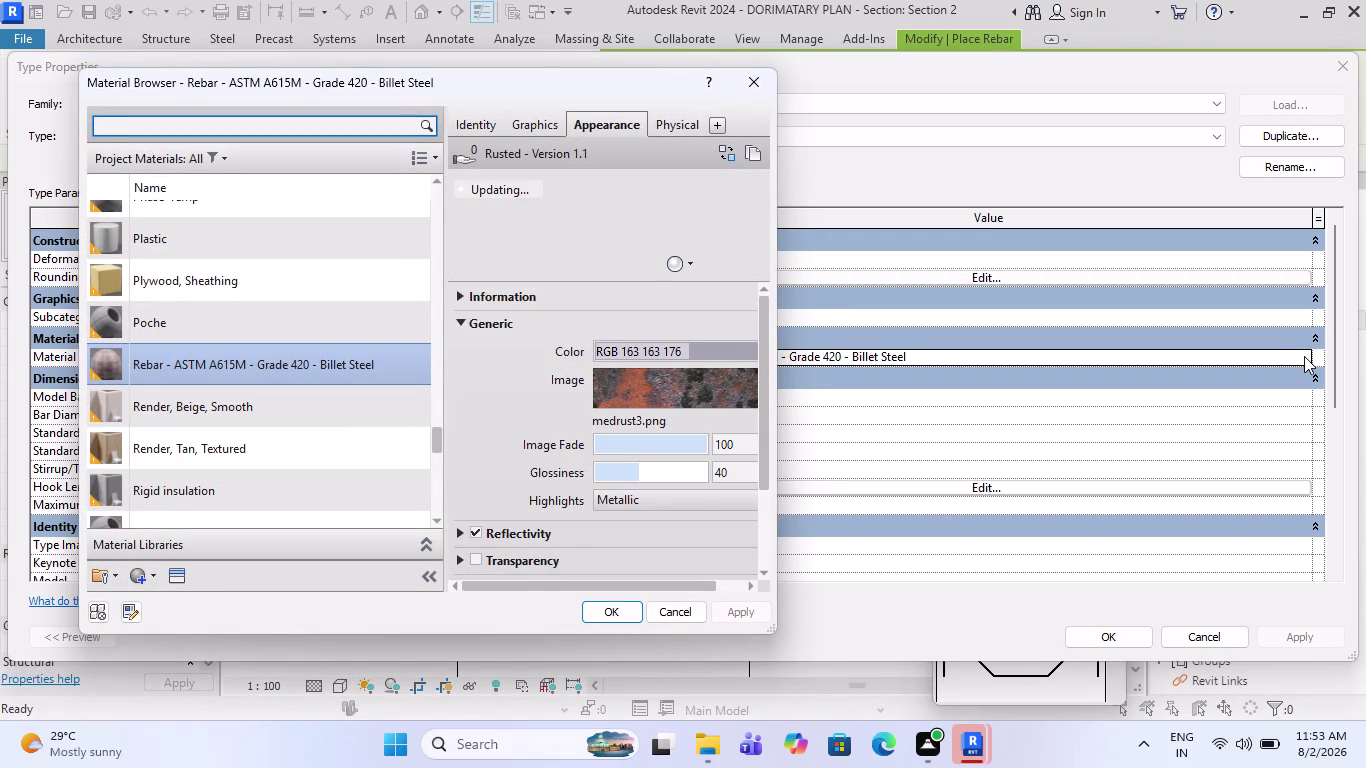
click(753, 82)
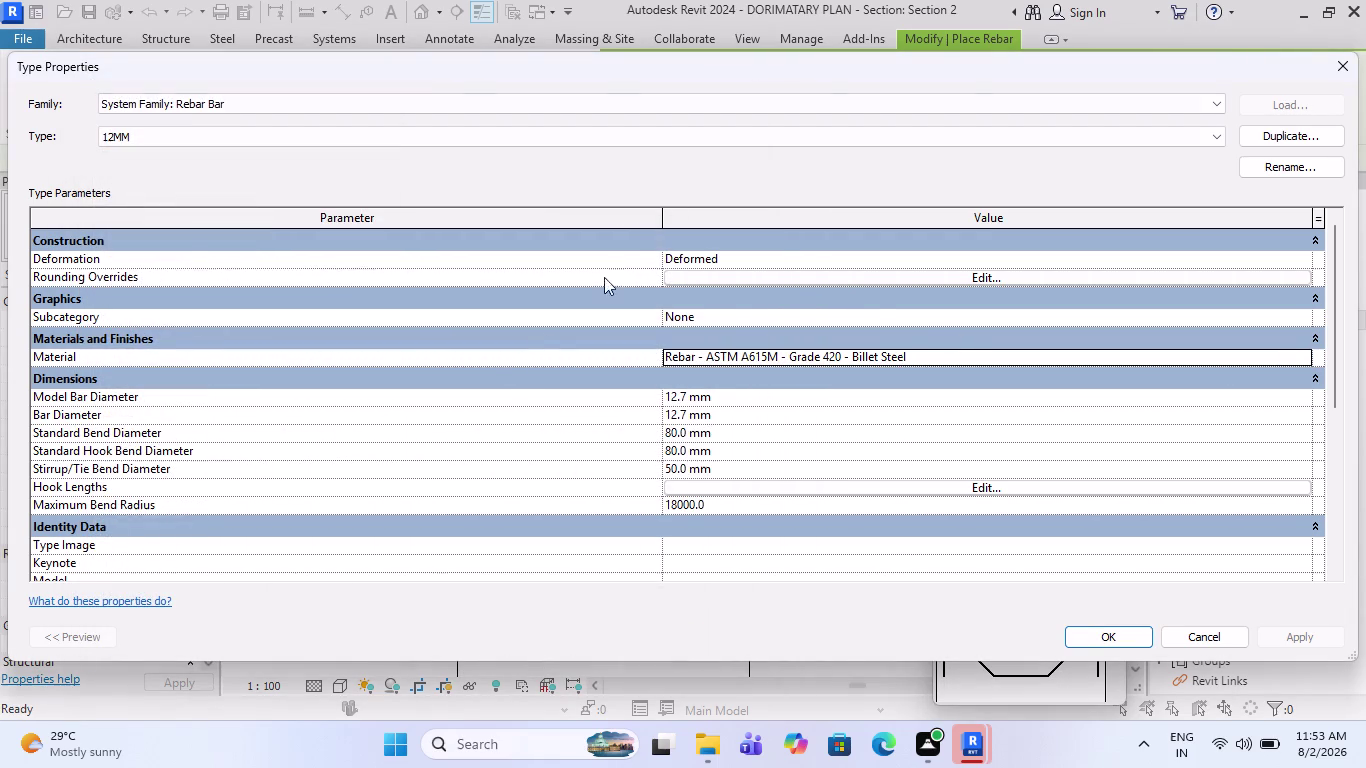
Set both the model bar diameter and the bar diameter to 12 mm.
click(749, 398)
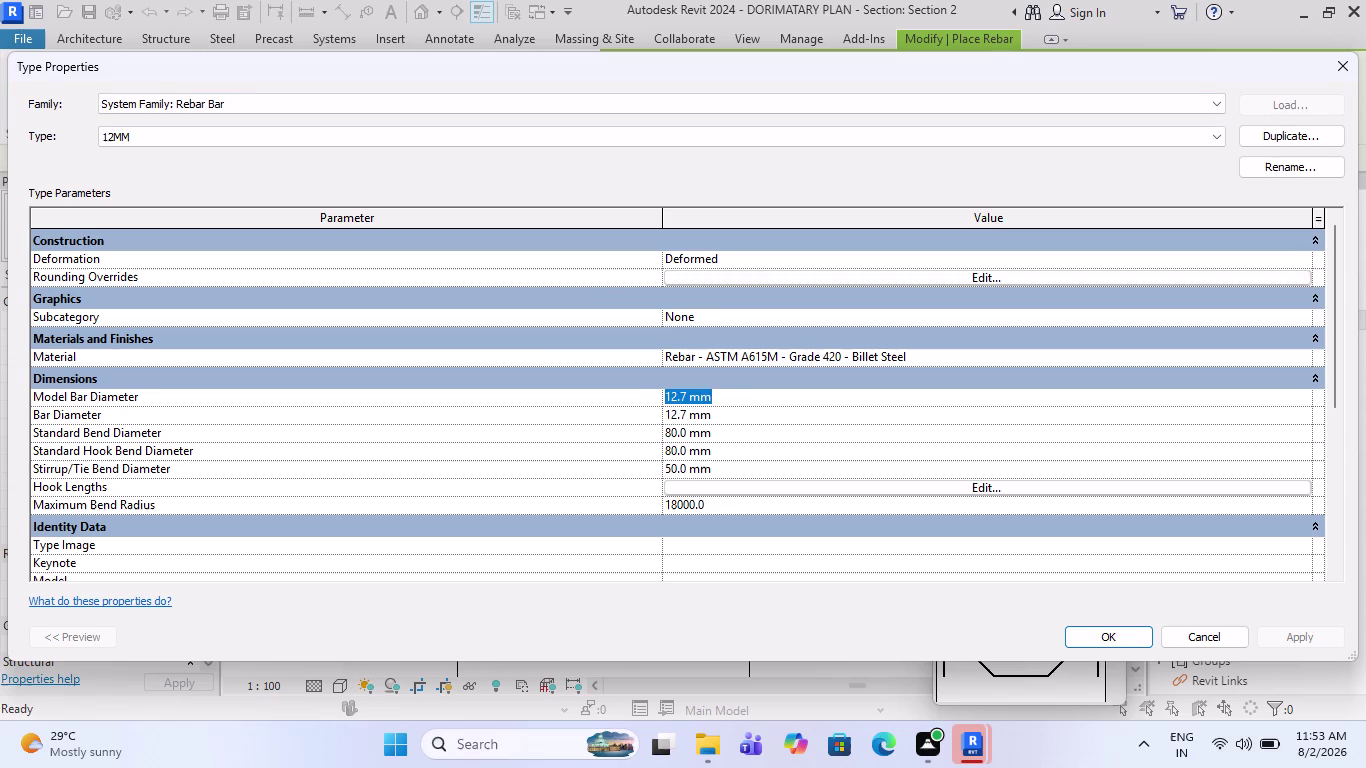
text(12)
key(space)
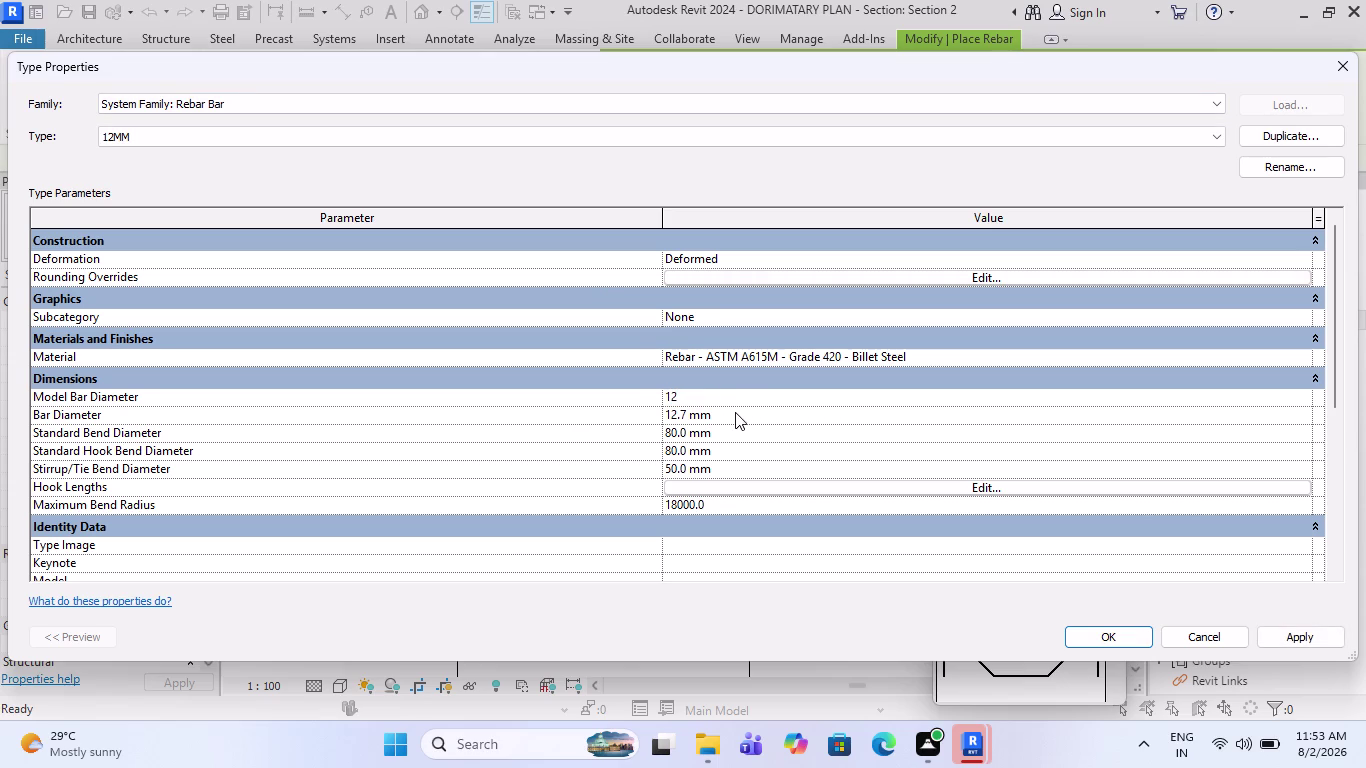
key(BackSpace)
key(Return)
click(737, 413)
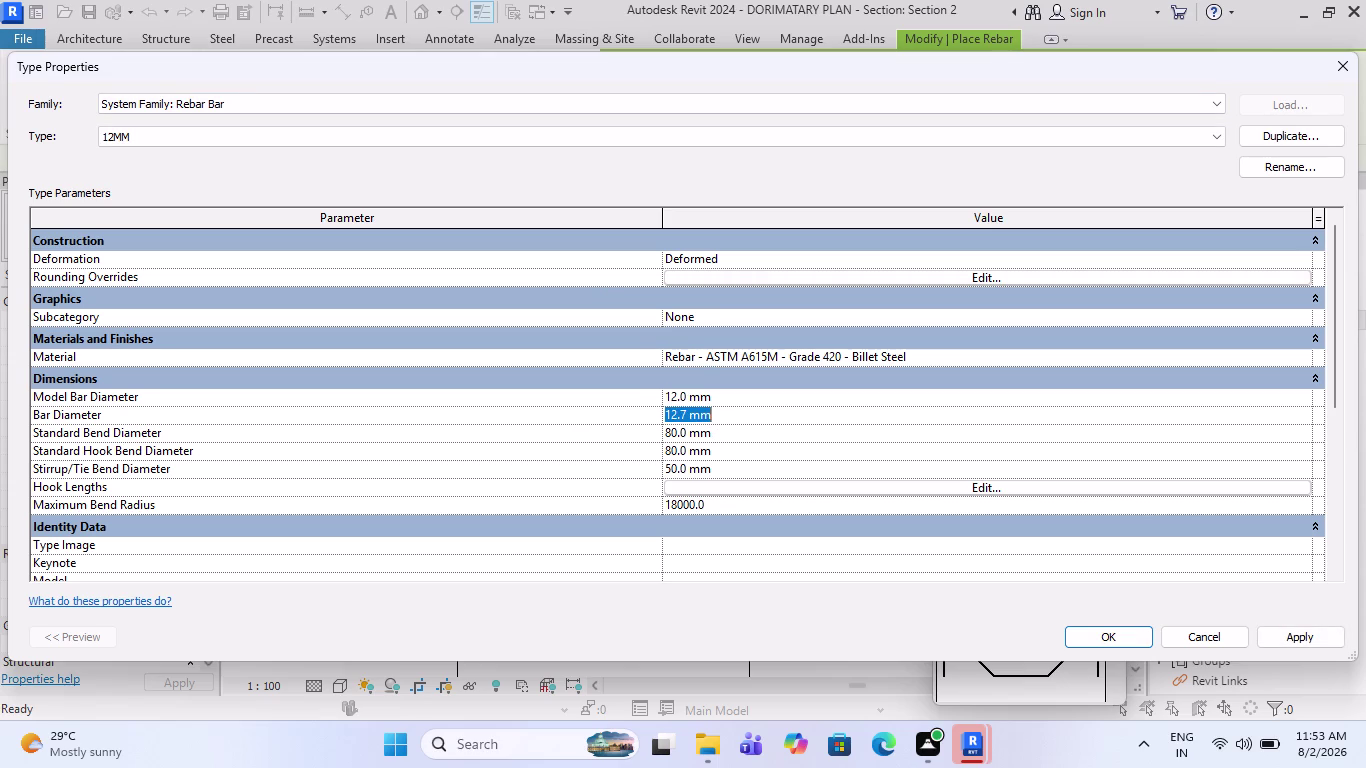
text(12)
click(929, 483)
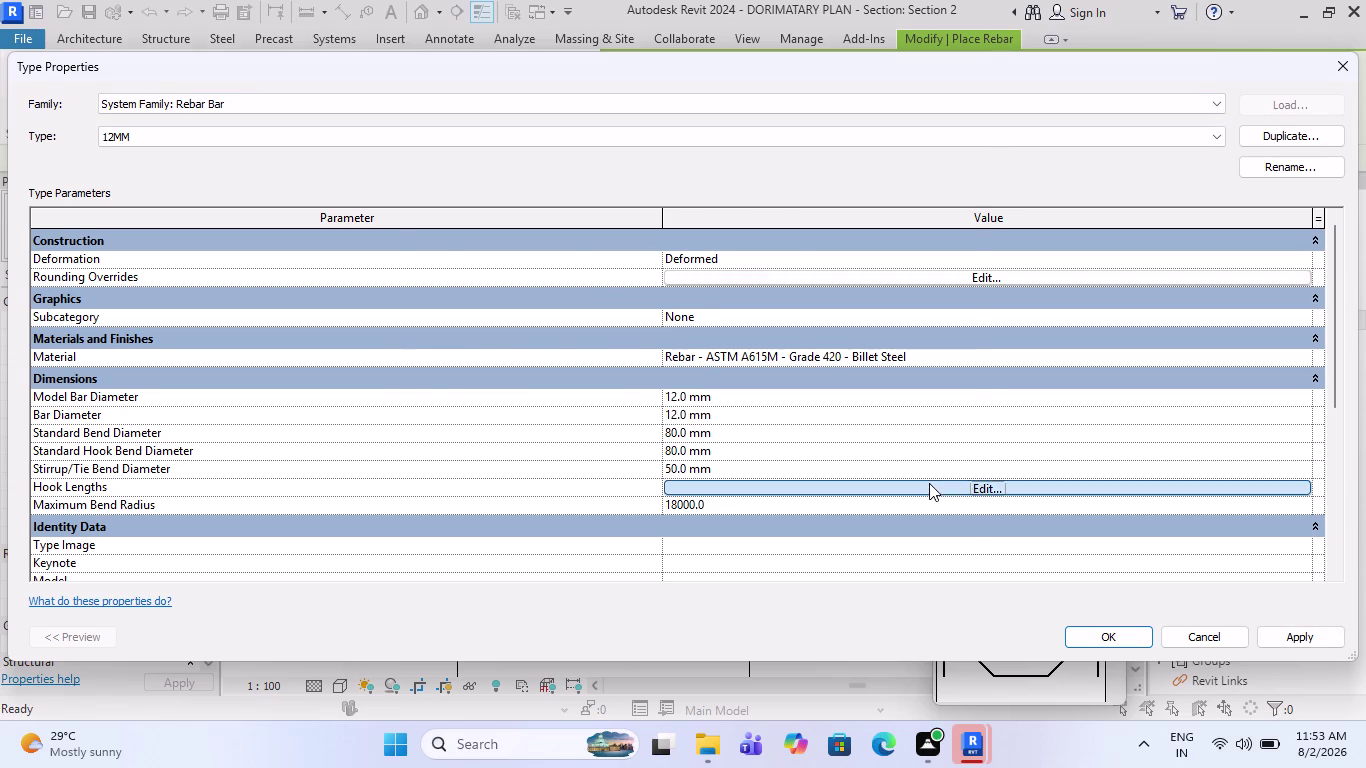
Turn on Auto Calculation for every hook length and accept the 12MM type.
click(560, 321)
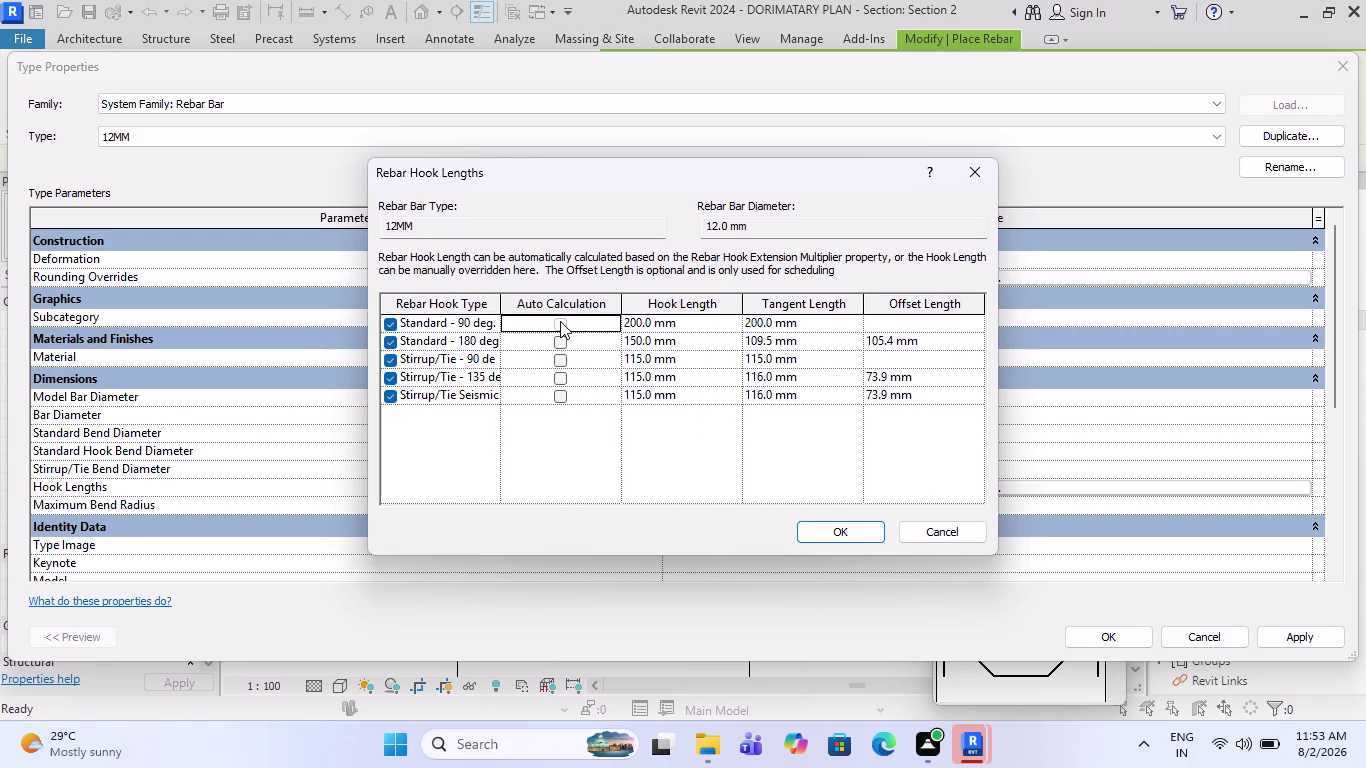
click(565, 339)
click(564, 353)
click(562, 359)
click(560, 376)
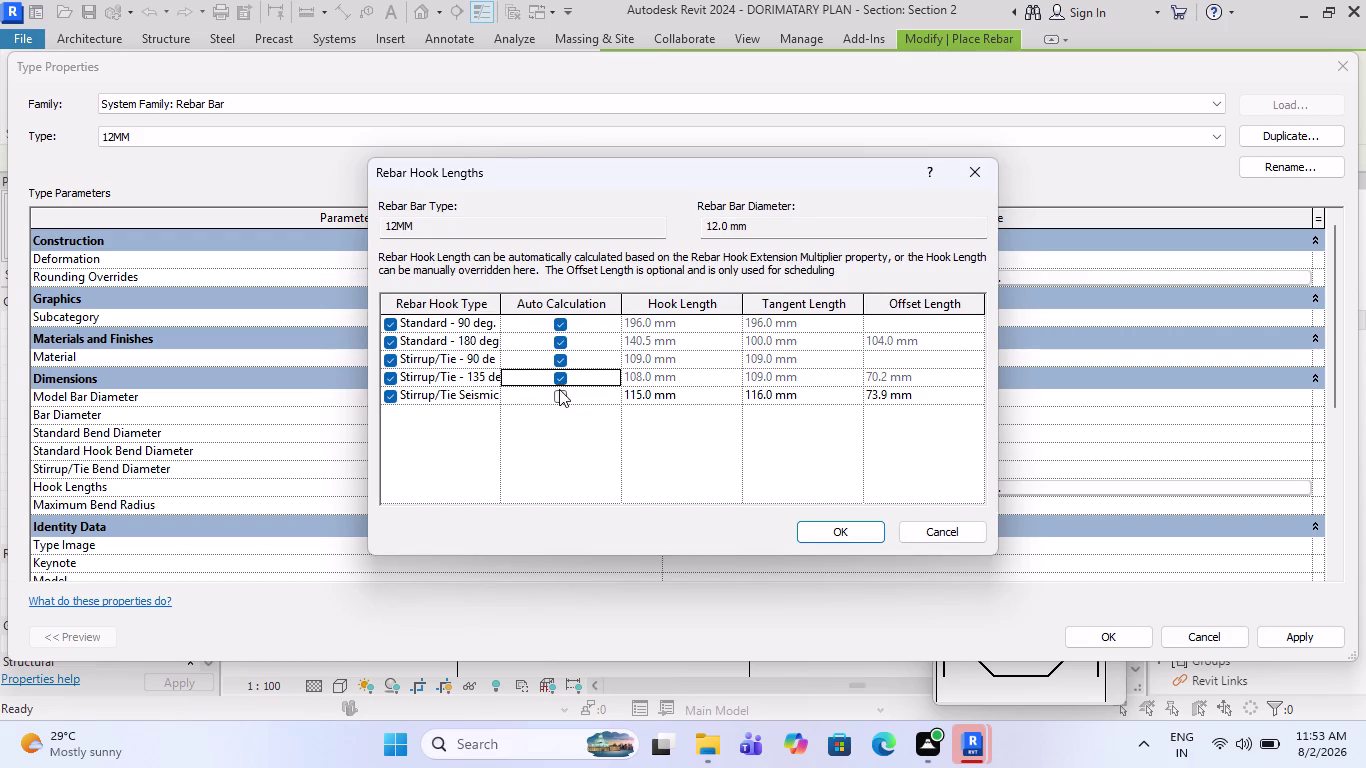
click(558, 394)
click(838, 538)
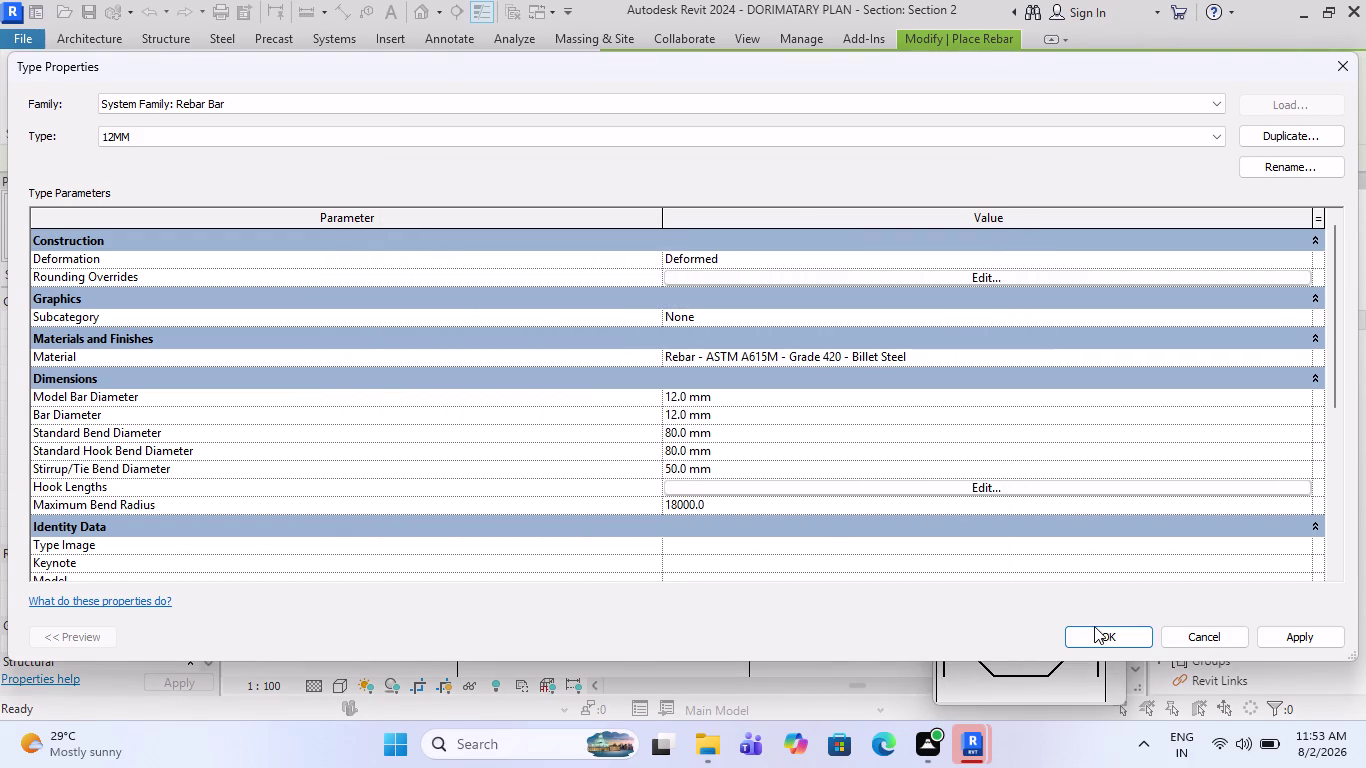
click(1095, 627)
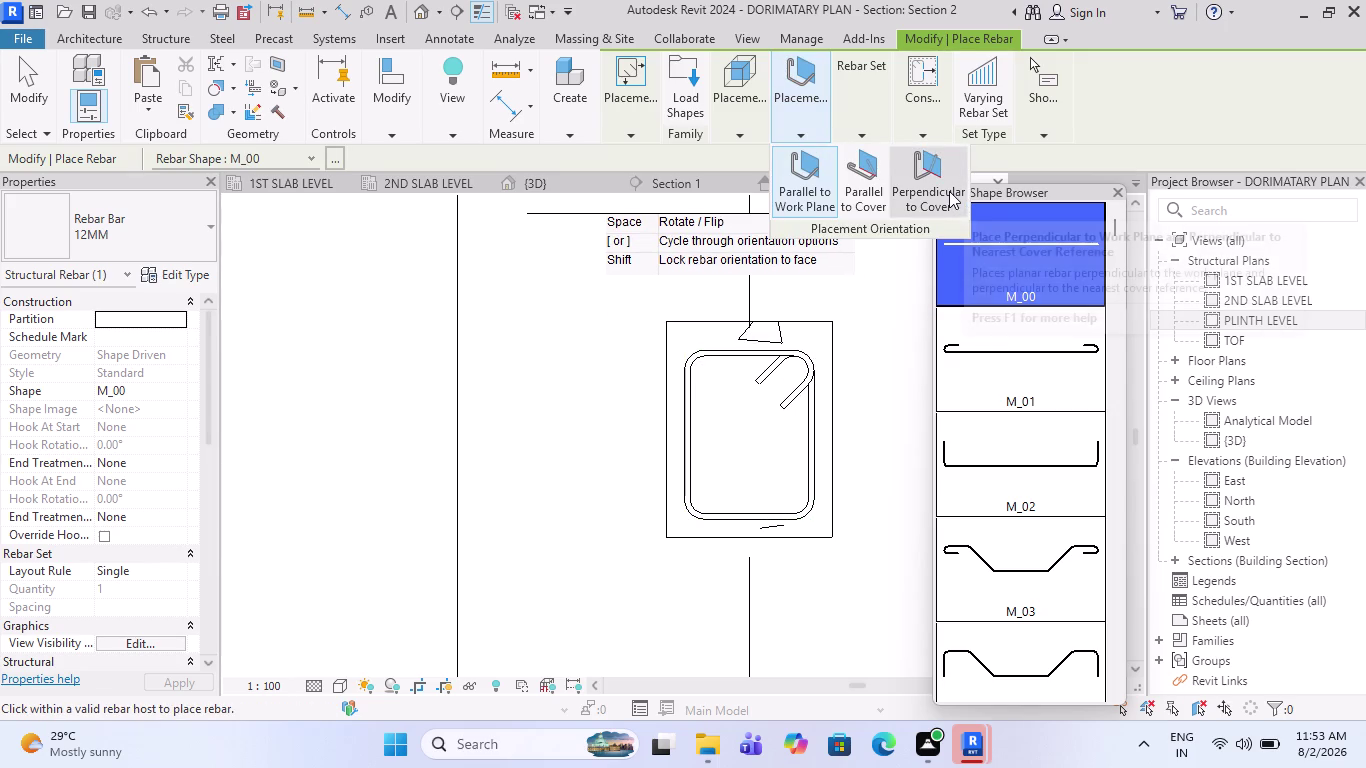
Place a 12MM bar, perpendicular to cover, in the stirrup's top-right corner in Section 2.
click(949, 191)
scroll(up, 3)
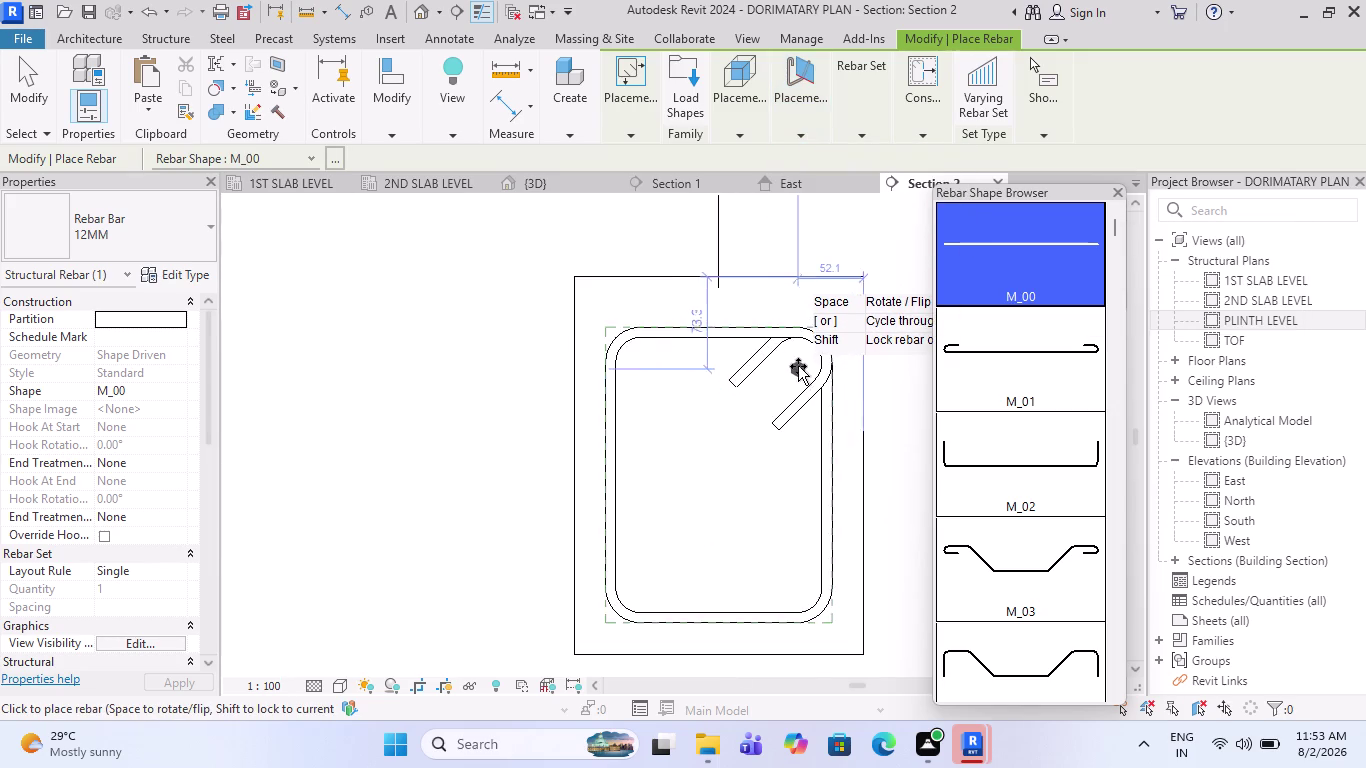
scroll(up, 3)
scroll(up, 3)
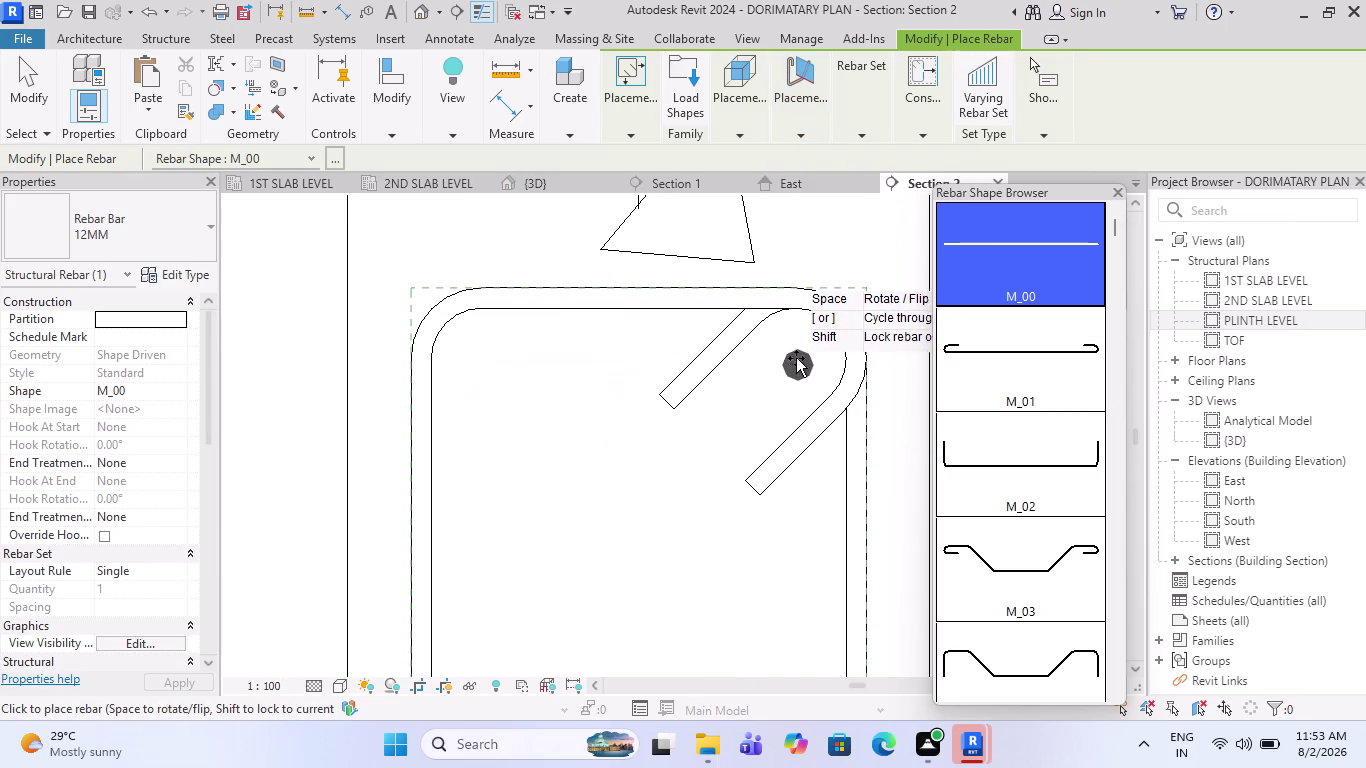
scroll(up, 3)
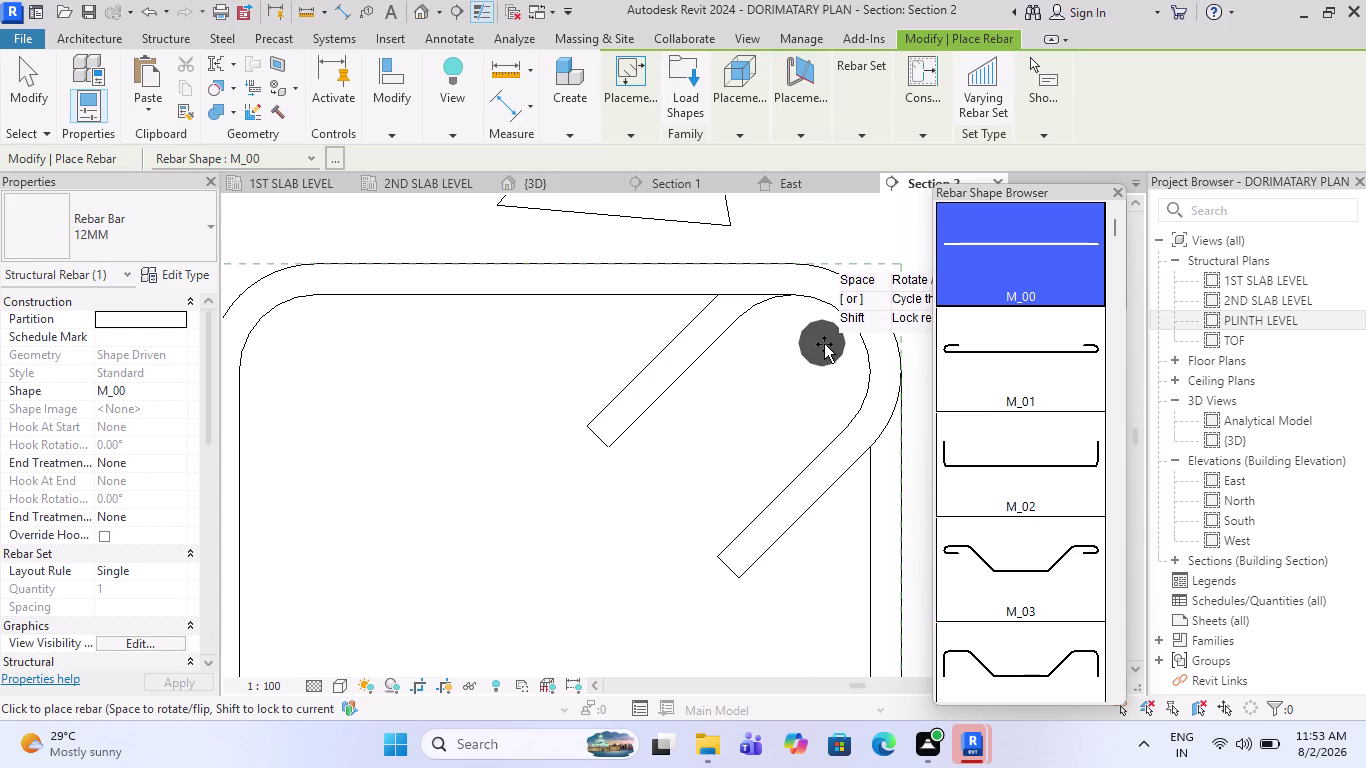
click(824, 341)
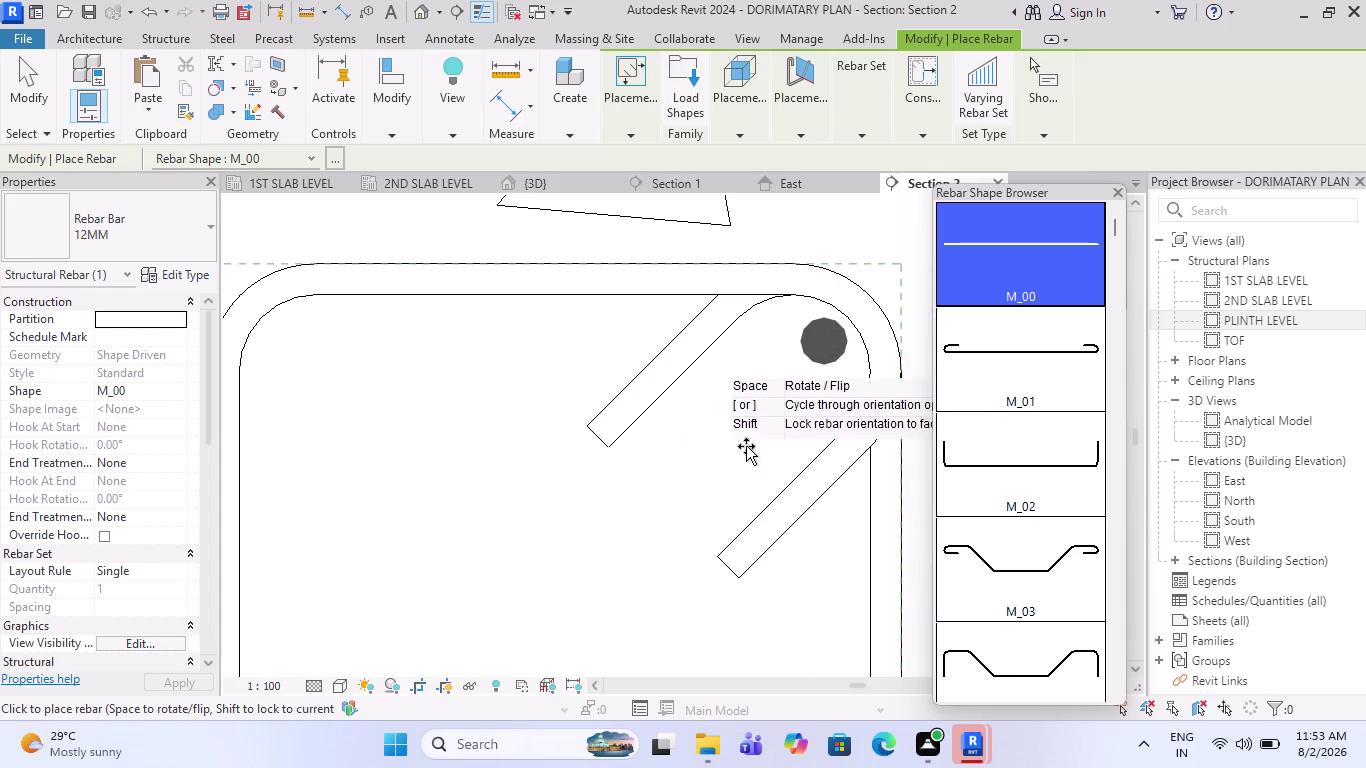
scroll(down, 3)
scroll(down, 3)
key(Escape)
scroll(up, 3)
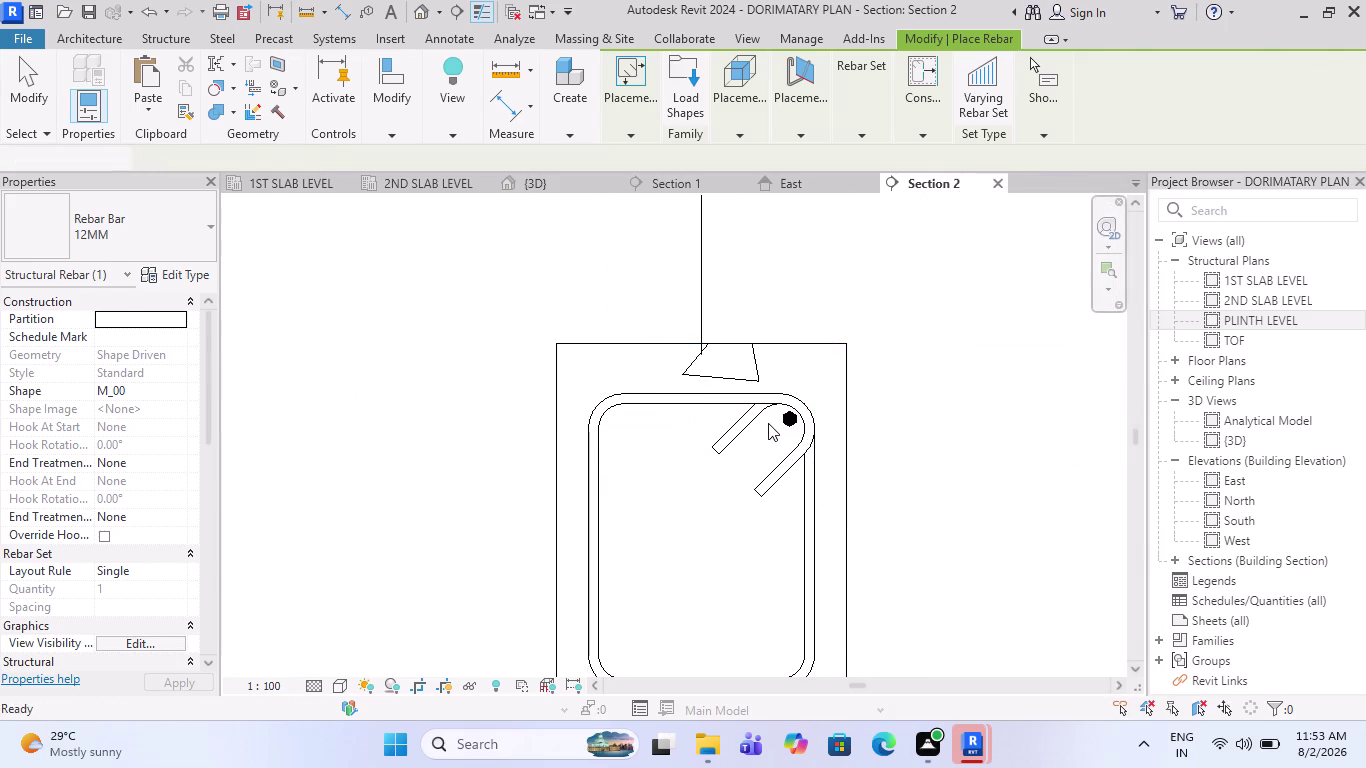
scroll(up, 3)
Copy the top-right 12 mm corner bar down to the stirrup's bottom corner.
click(720, 392)
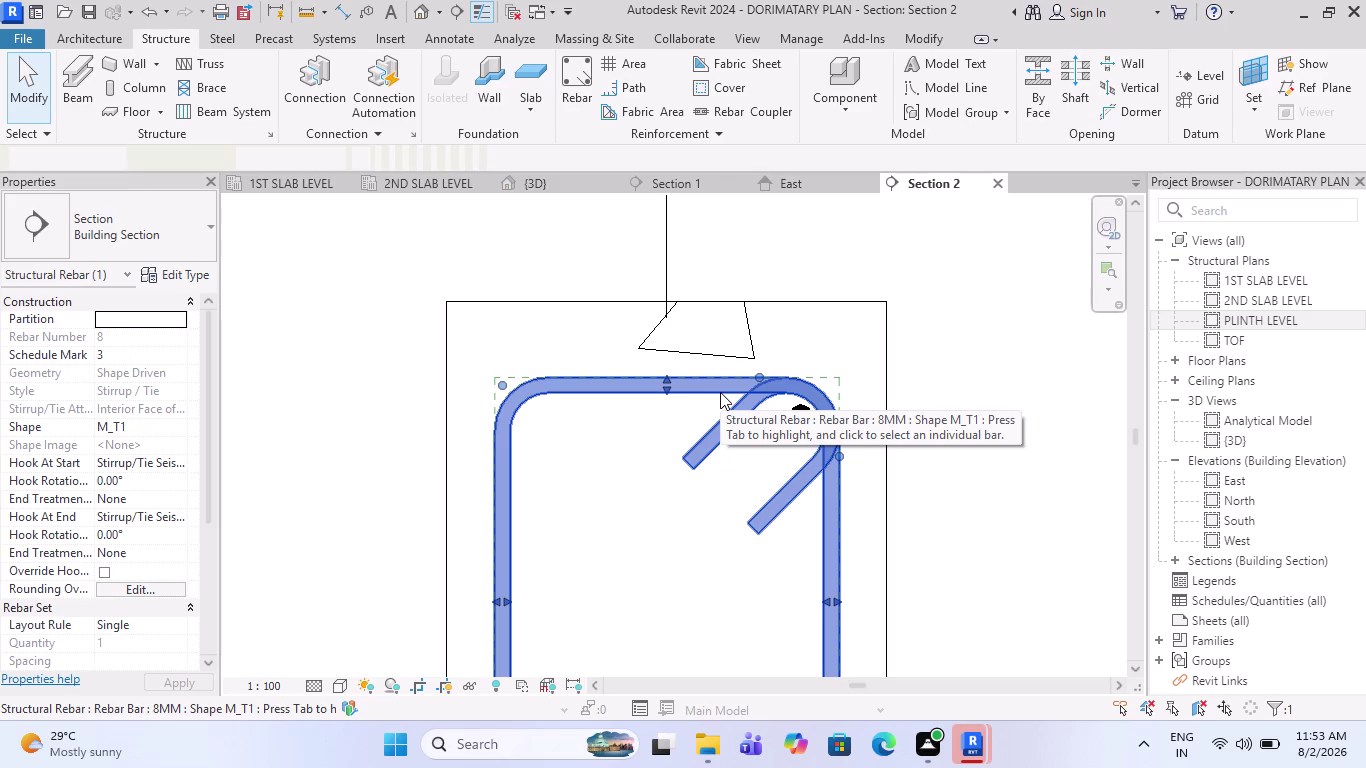
scroll(down, 3)
key(Escape)
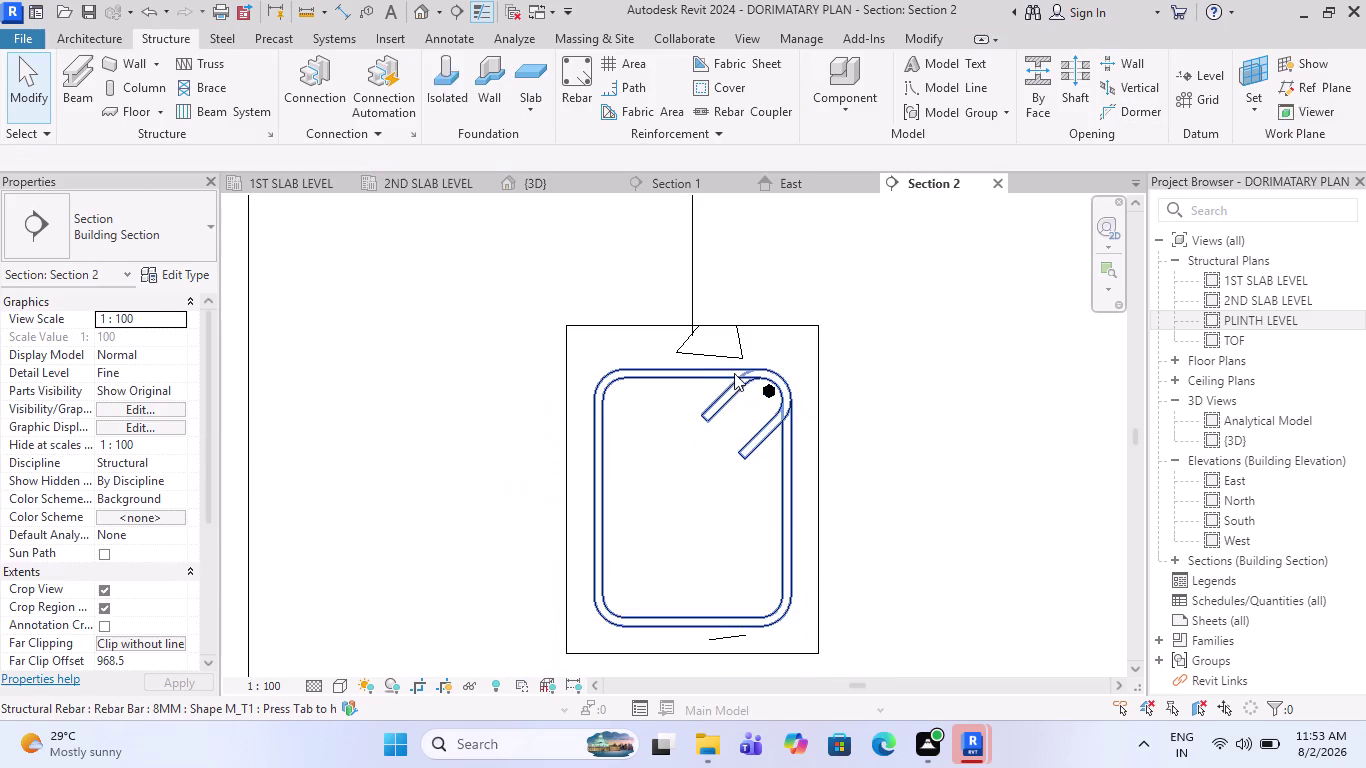
scroll(down, 3)
scroll(up, 3)
click(770, 386)
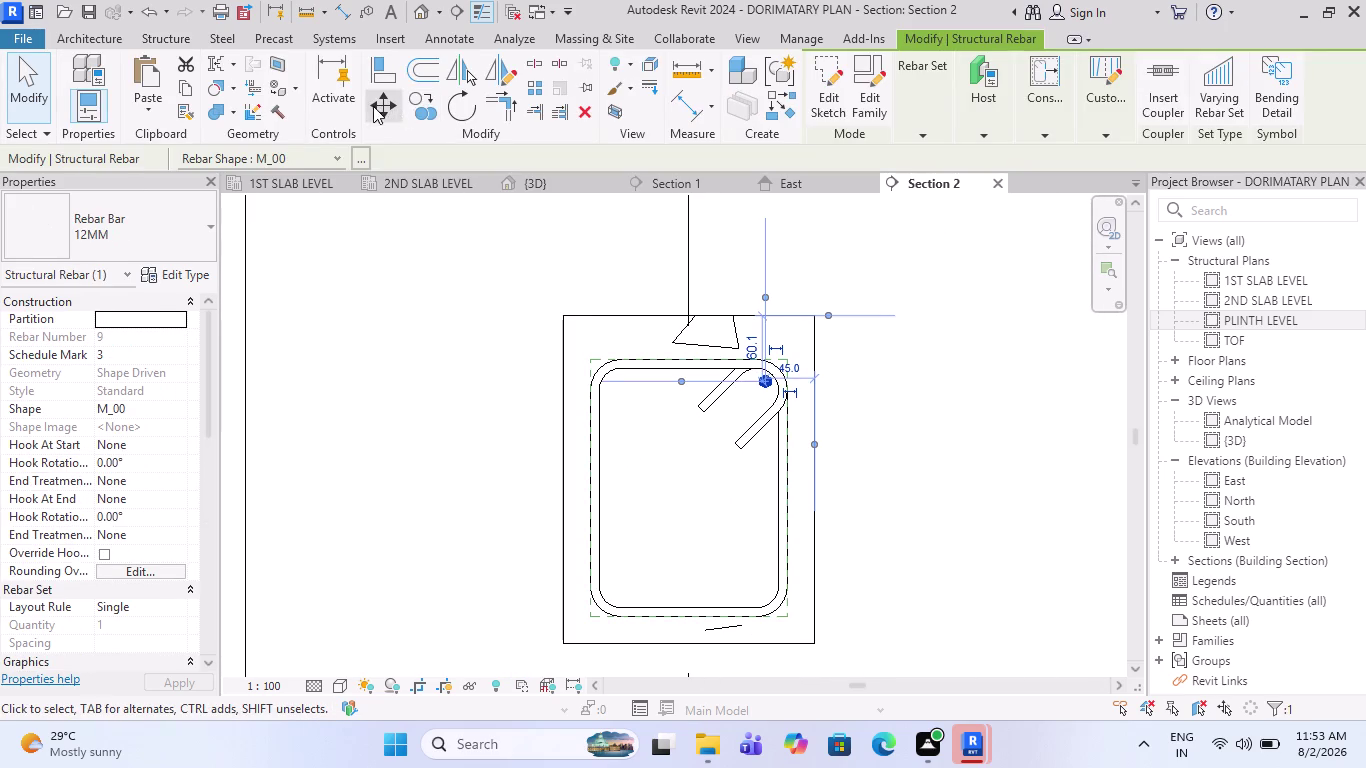
click(436, 113)
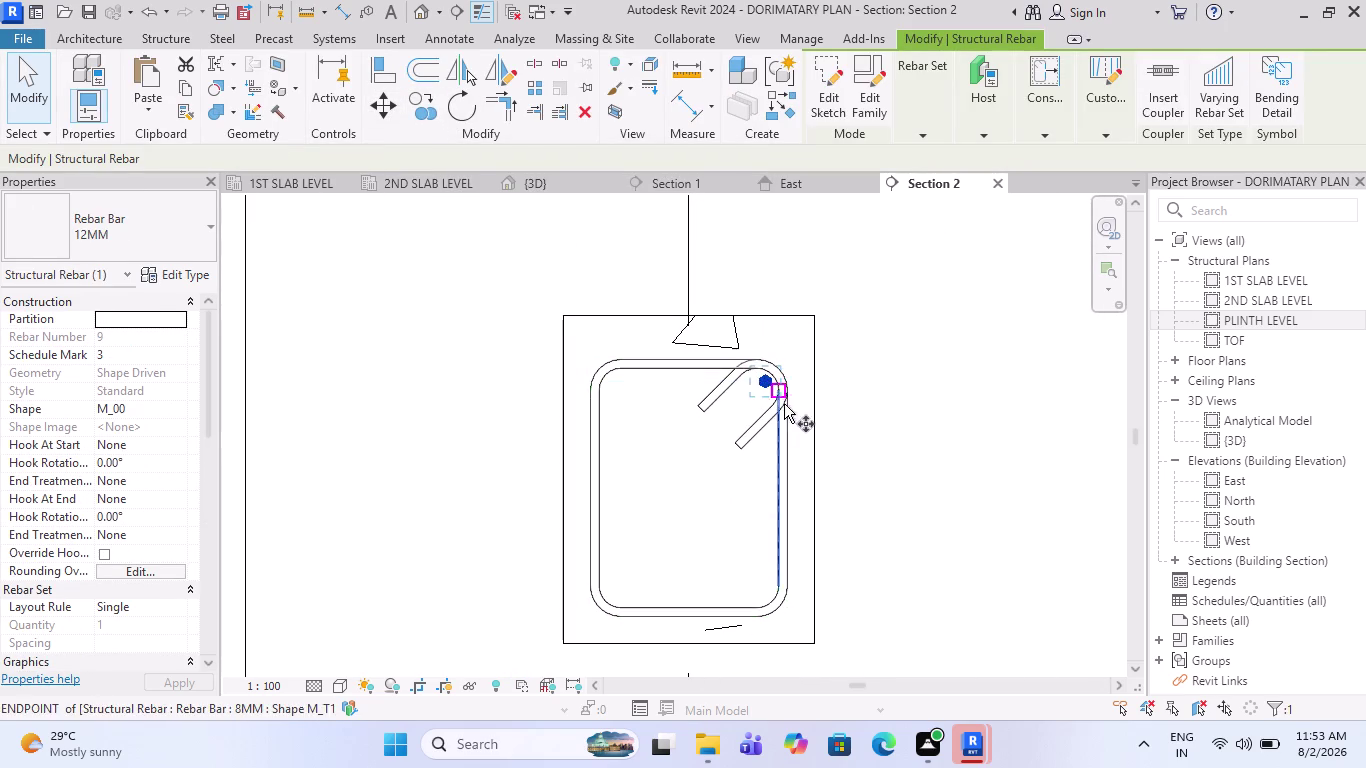
scroll(up, 3)
scroll(up, 3)
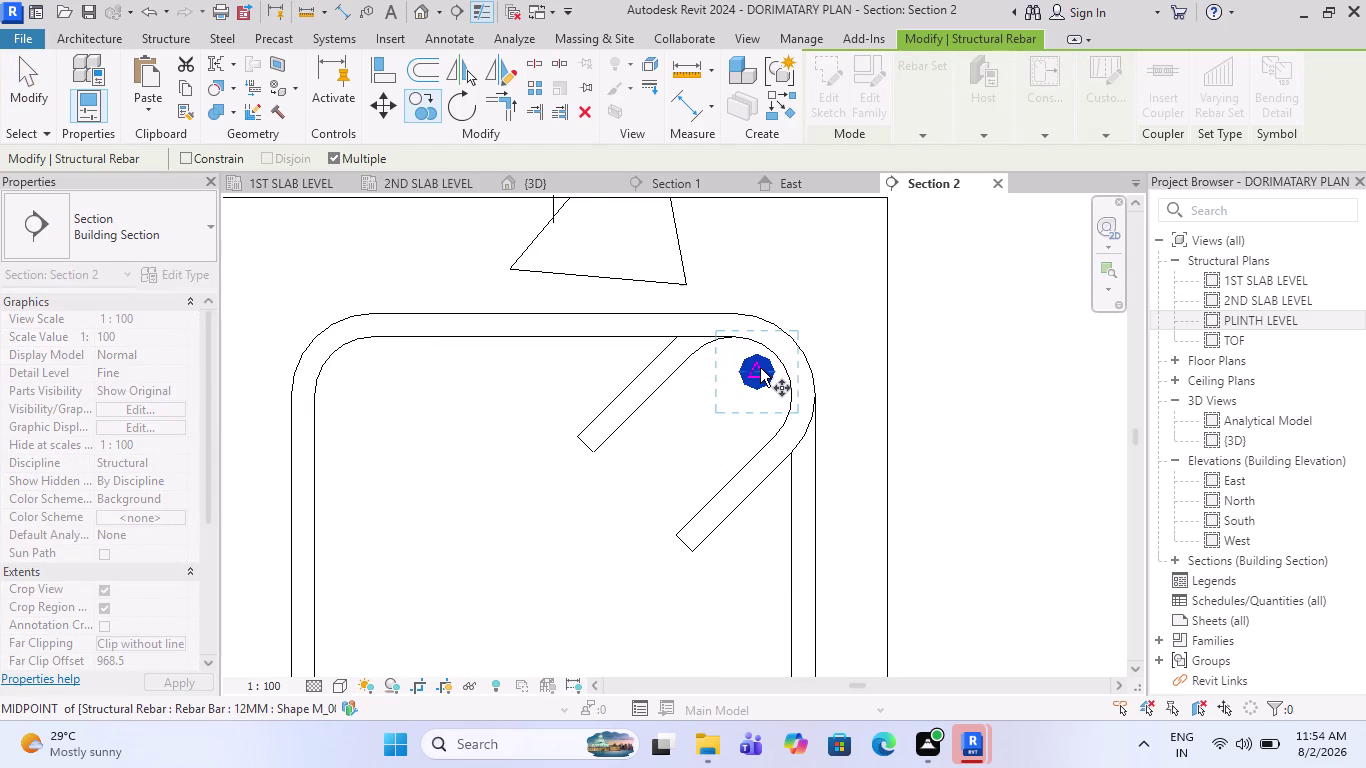
click(760, 368)
scroll(down, 3)
scroll(down, 3)
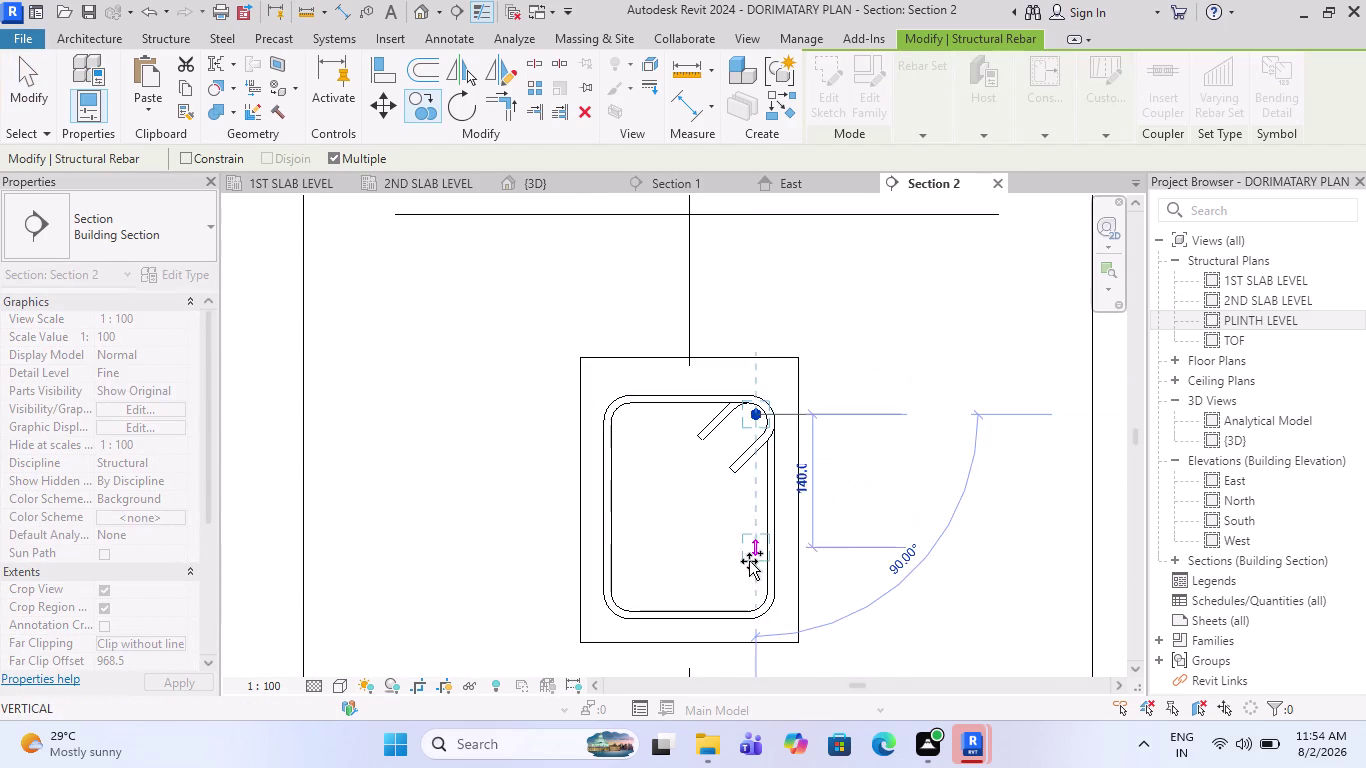
scroll(up, 3)
scroll(up, 3)
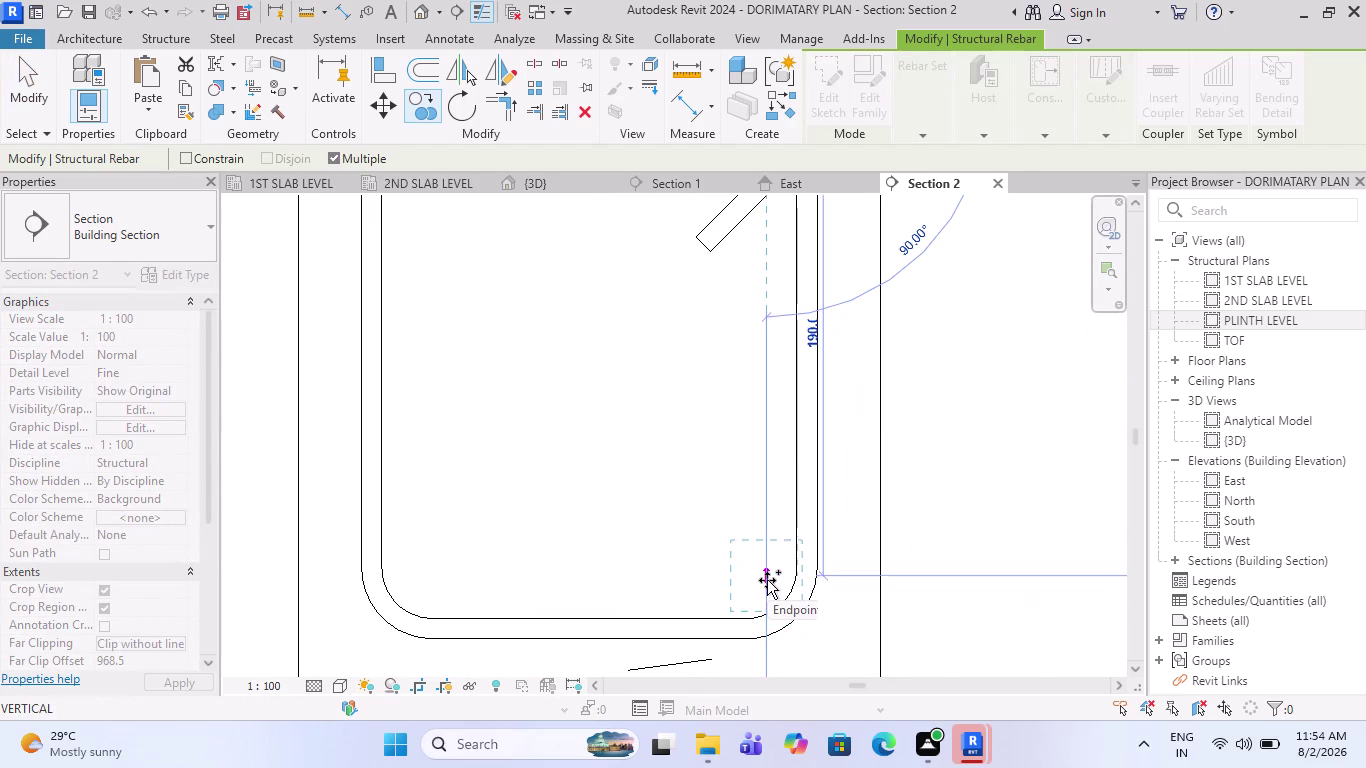
click(769, 590)
scroll(down, 3)
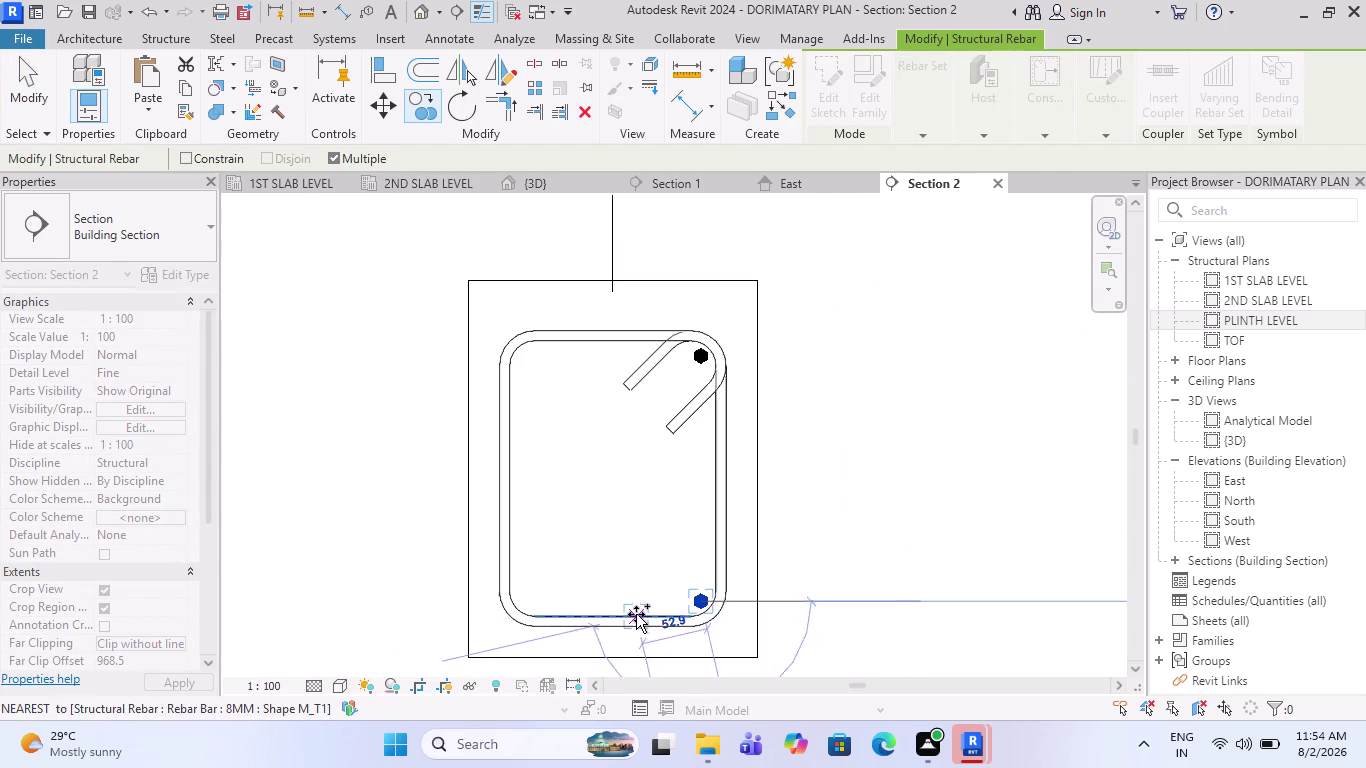
key(Escape)
key(Escape)
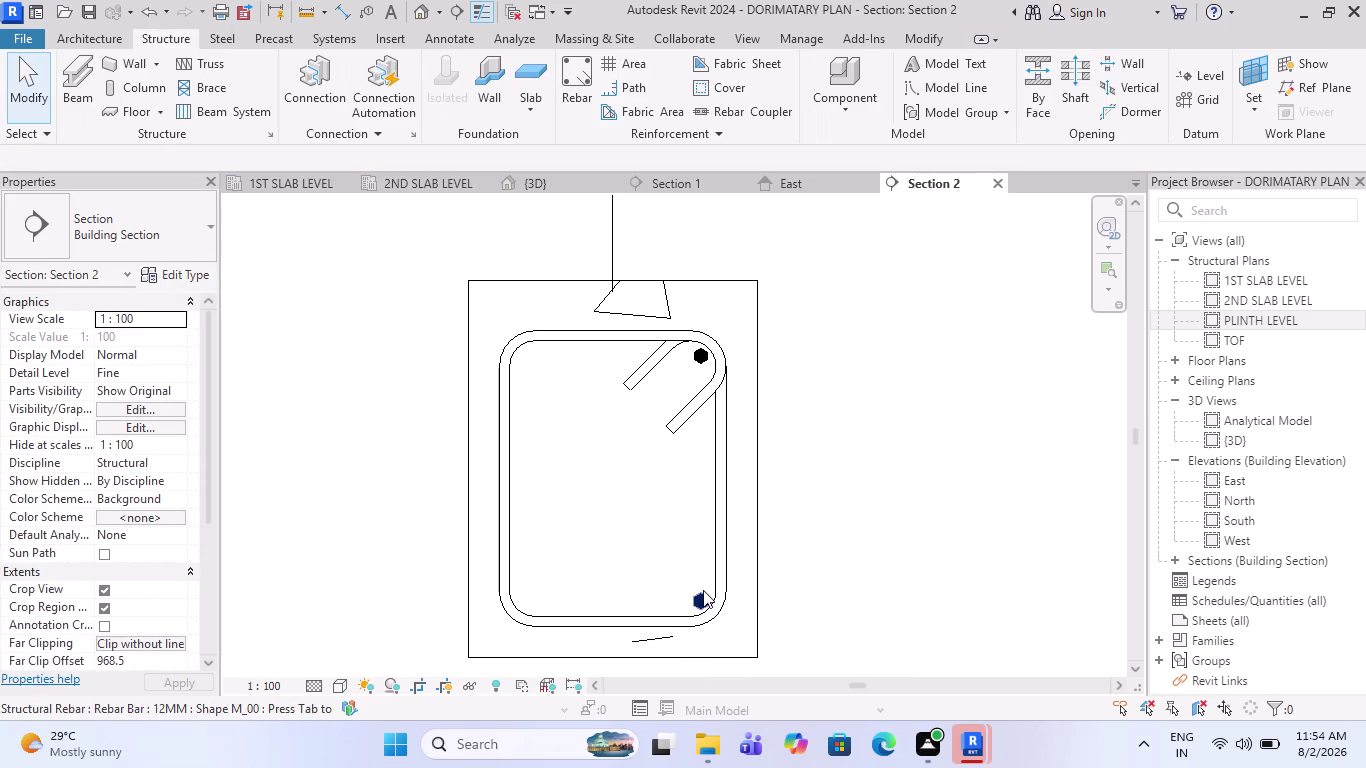
Select both right-side corner bars and mirror-copy them to the stirrup's left corners.
click(703, 595)
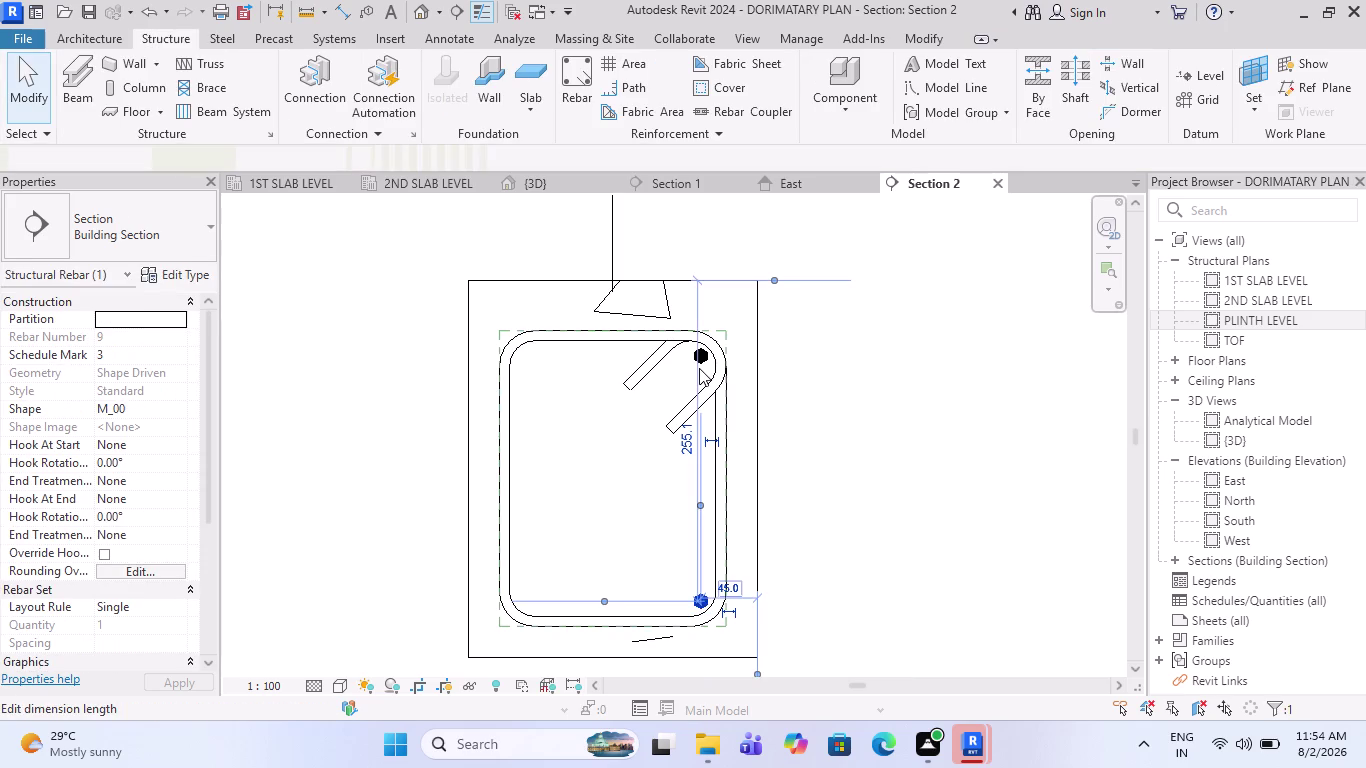
click(704, 356)
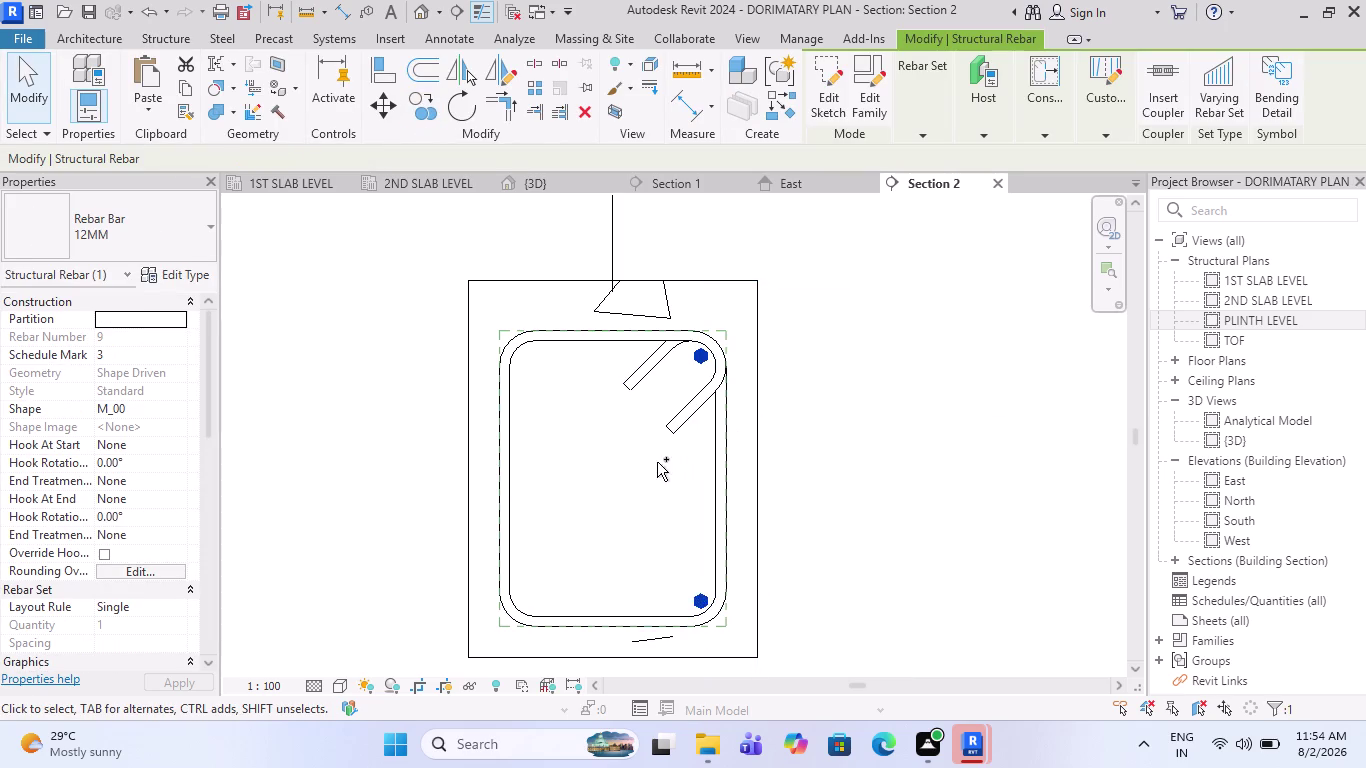
click(458, 70)
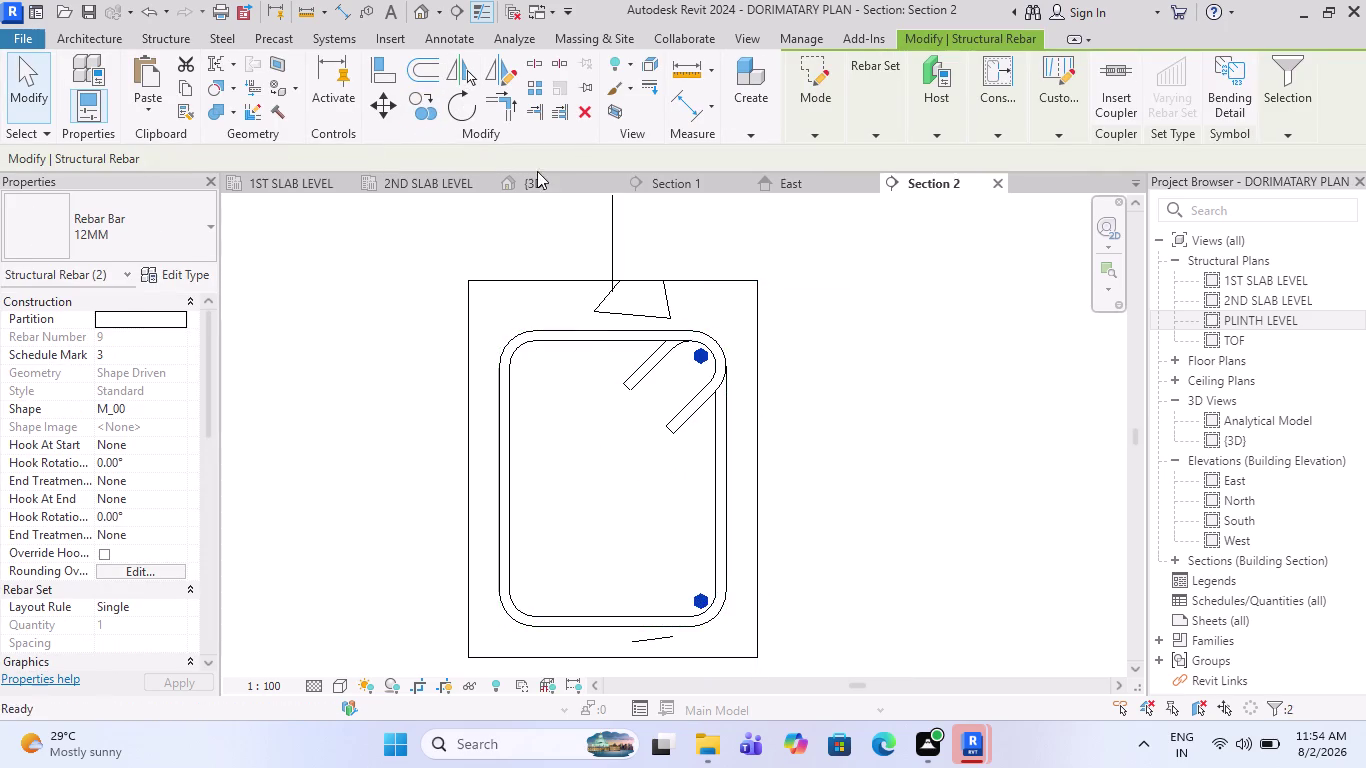
click(607, 367)
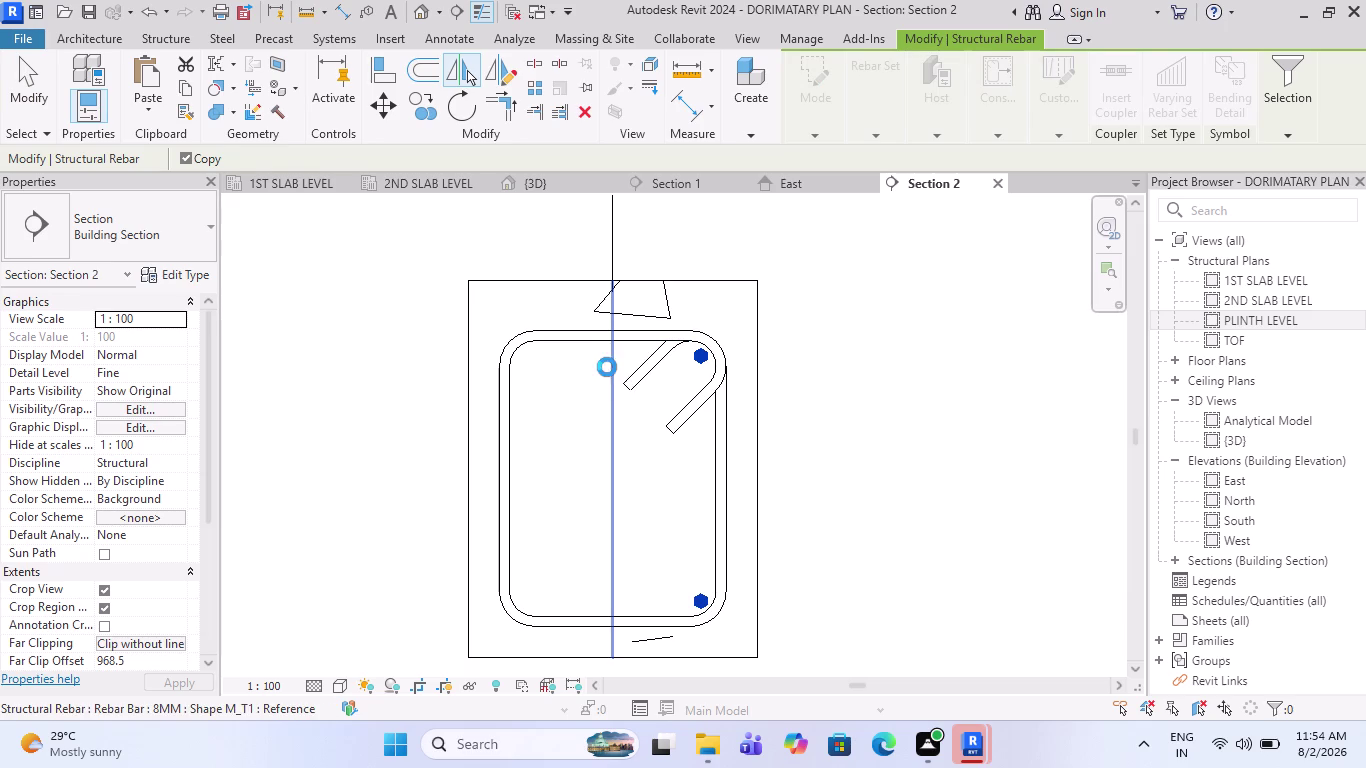
scroll(down, 3)
key(Escape)
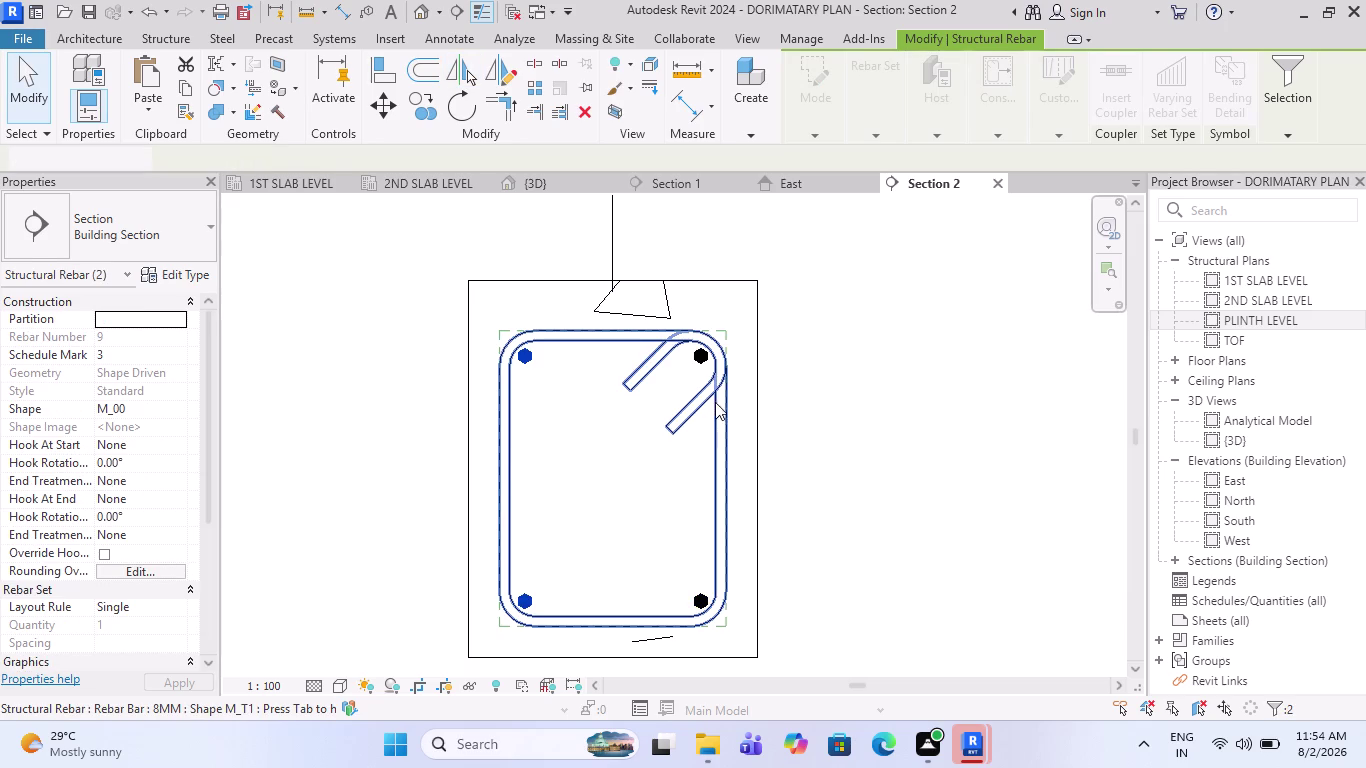
scroll(down, 3)
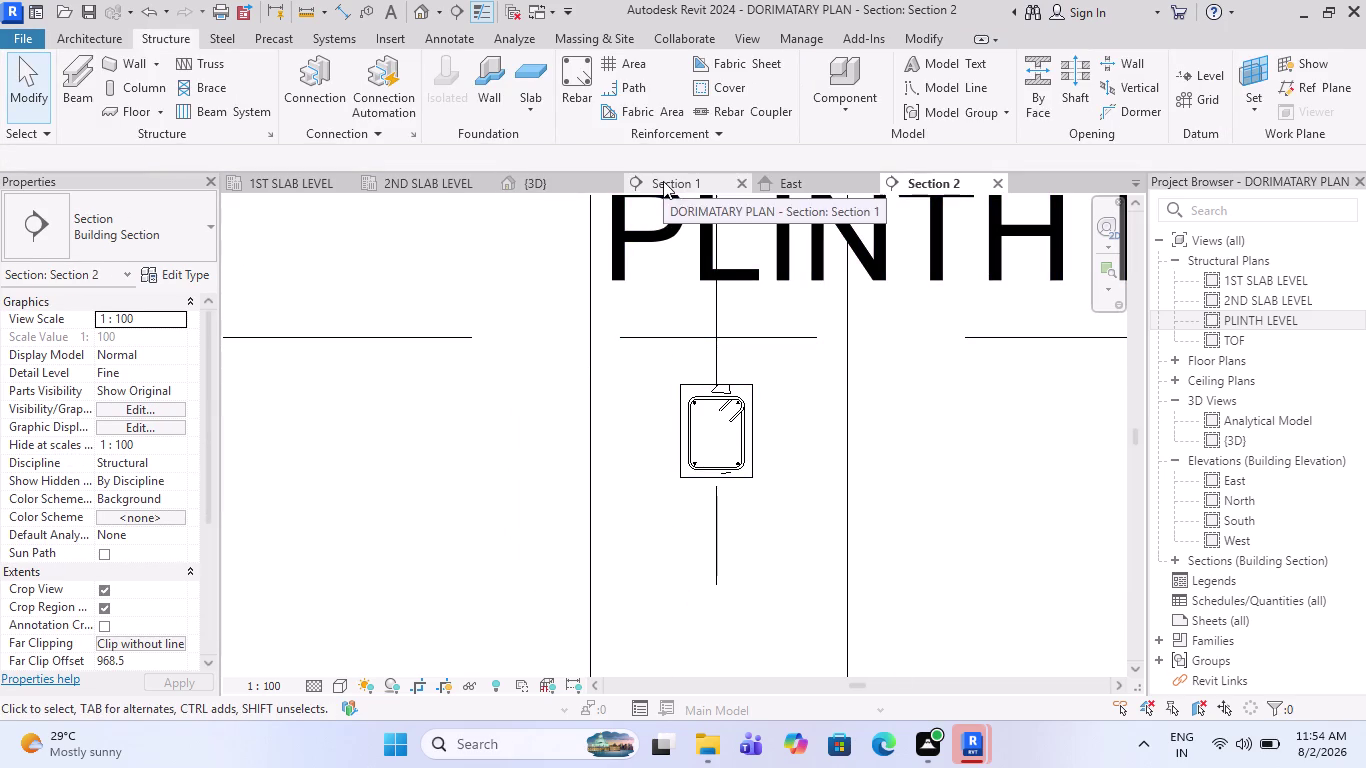
Look over the 3D view, then review the Section 1 view.
scroll(down, 3)
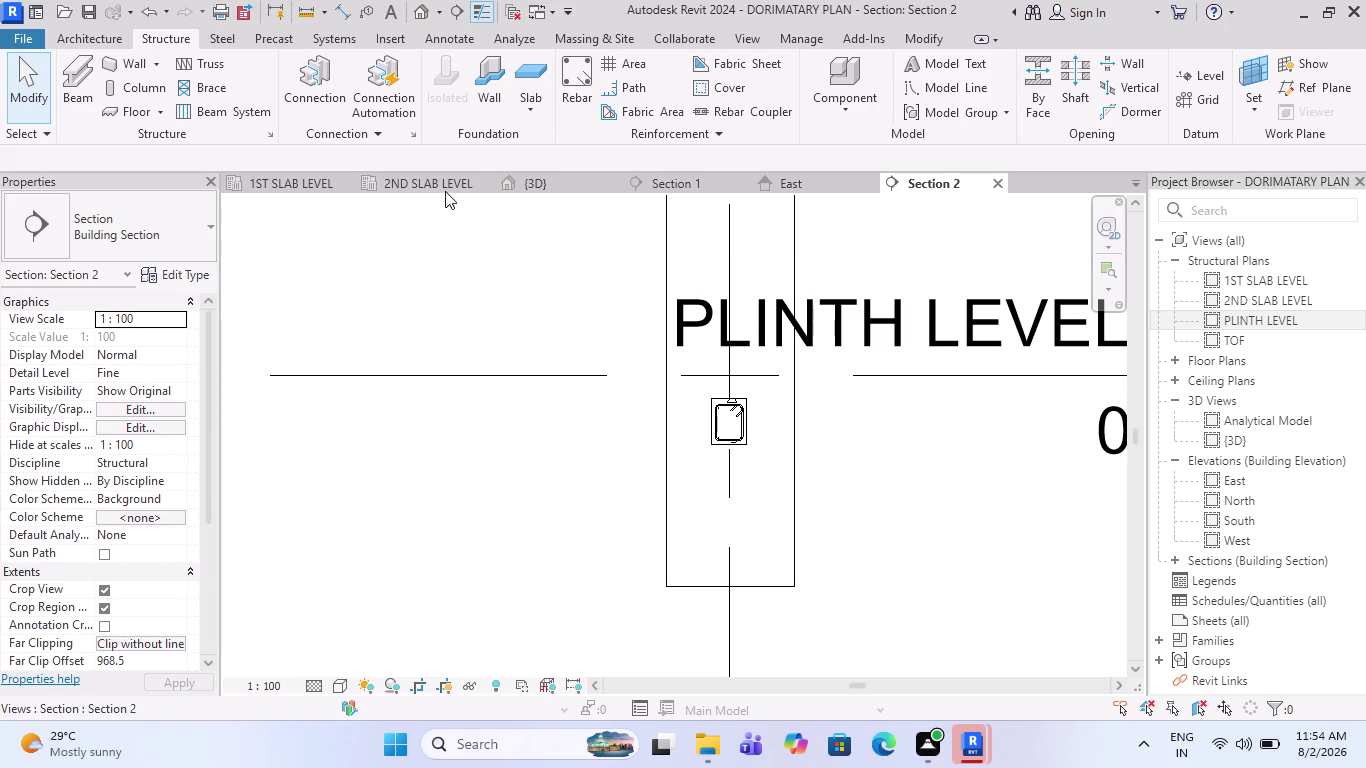
click(592, 190)
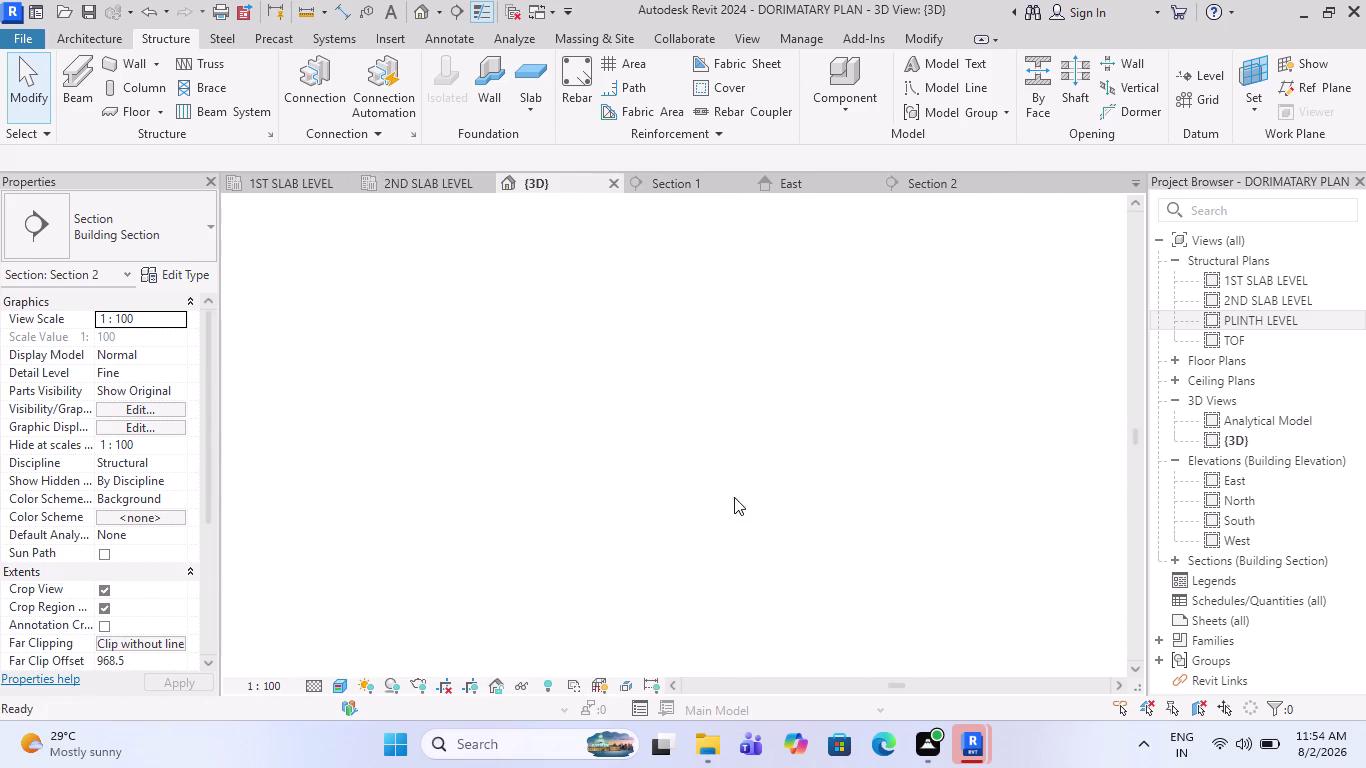
scroll(down, 3)
scroll(down, 3)
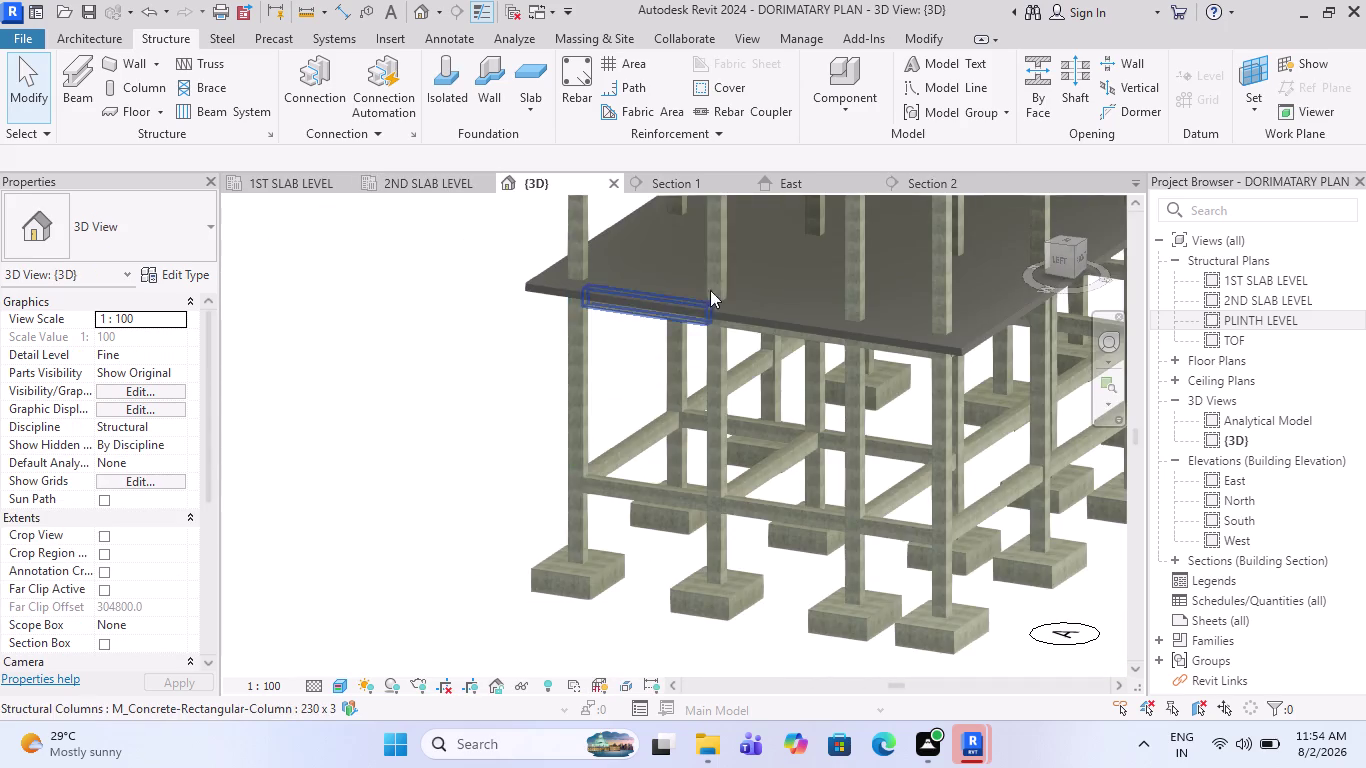
click(686, 185)
scroll(up, 3)
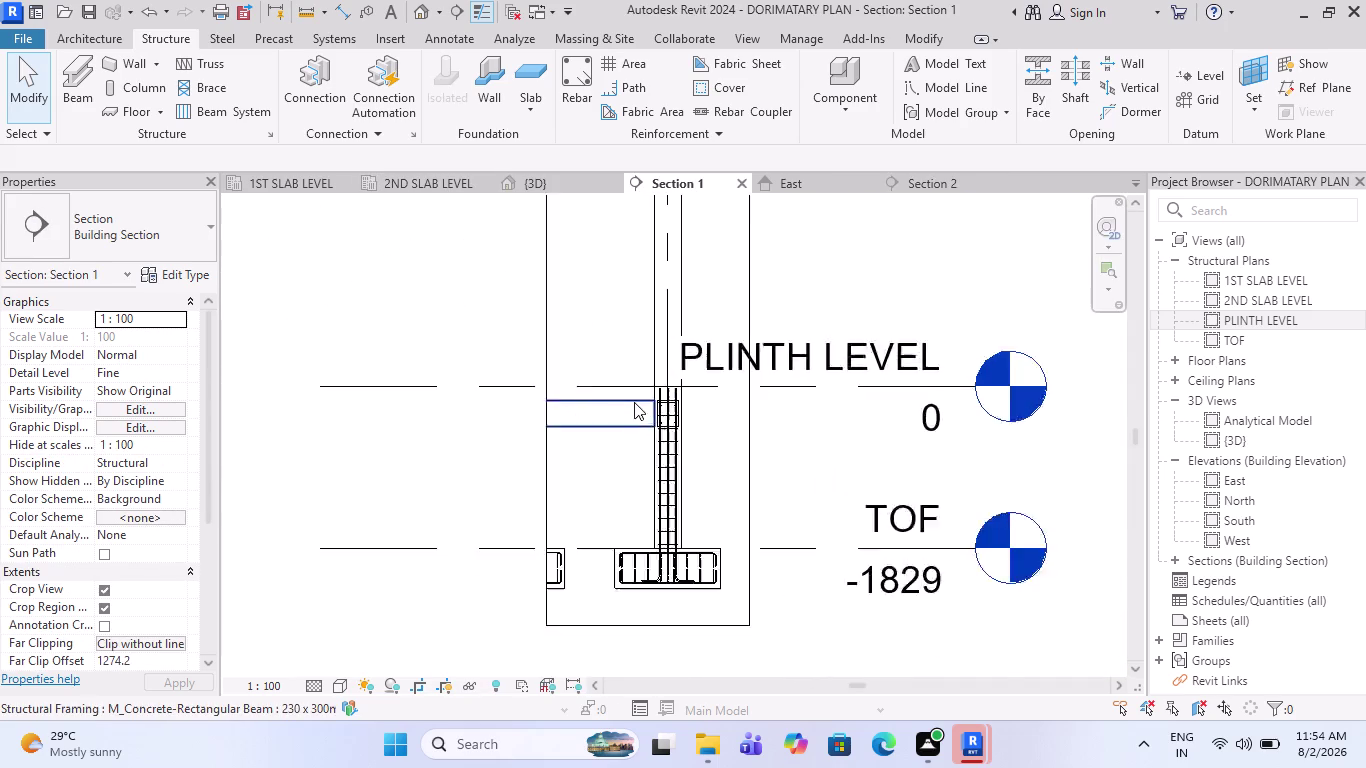
scroll(up, 3)
scroll(up, 3)
scroll(up, 3)
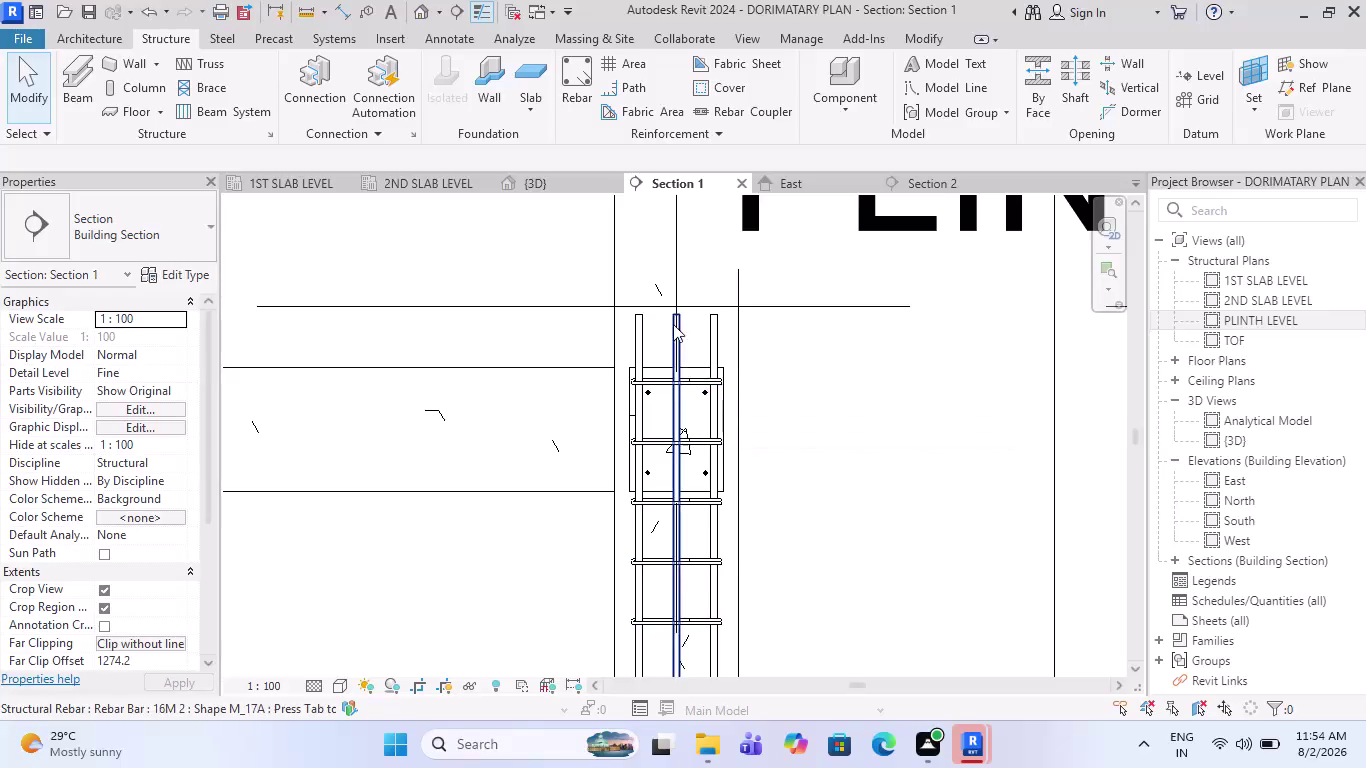
scroll(down, 3)
Review the East elevation, then return to the {3D} view of the dormitory frame.
click(806, 187)
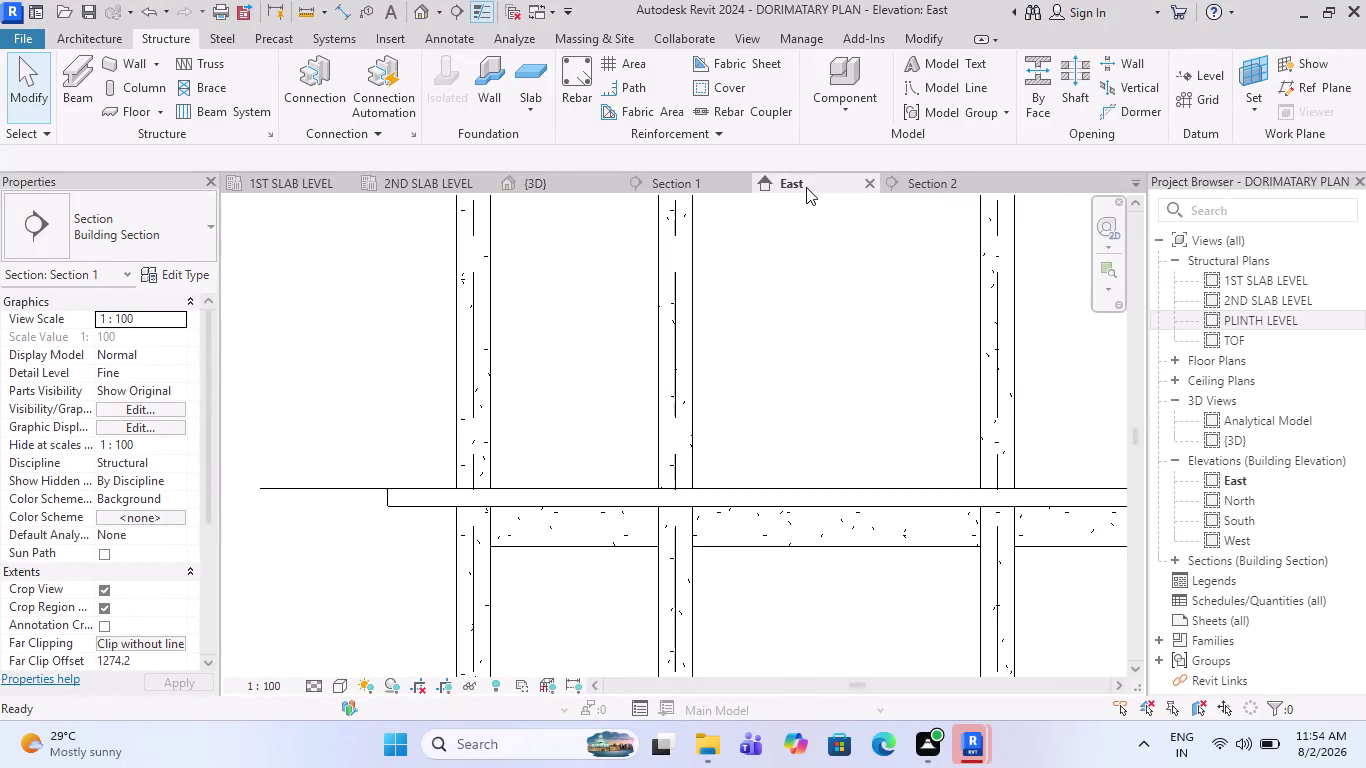
scroll(down, 3)
scroll(down, 3)
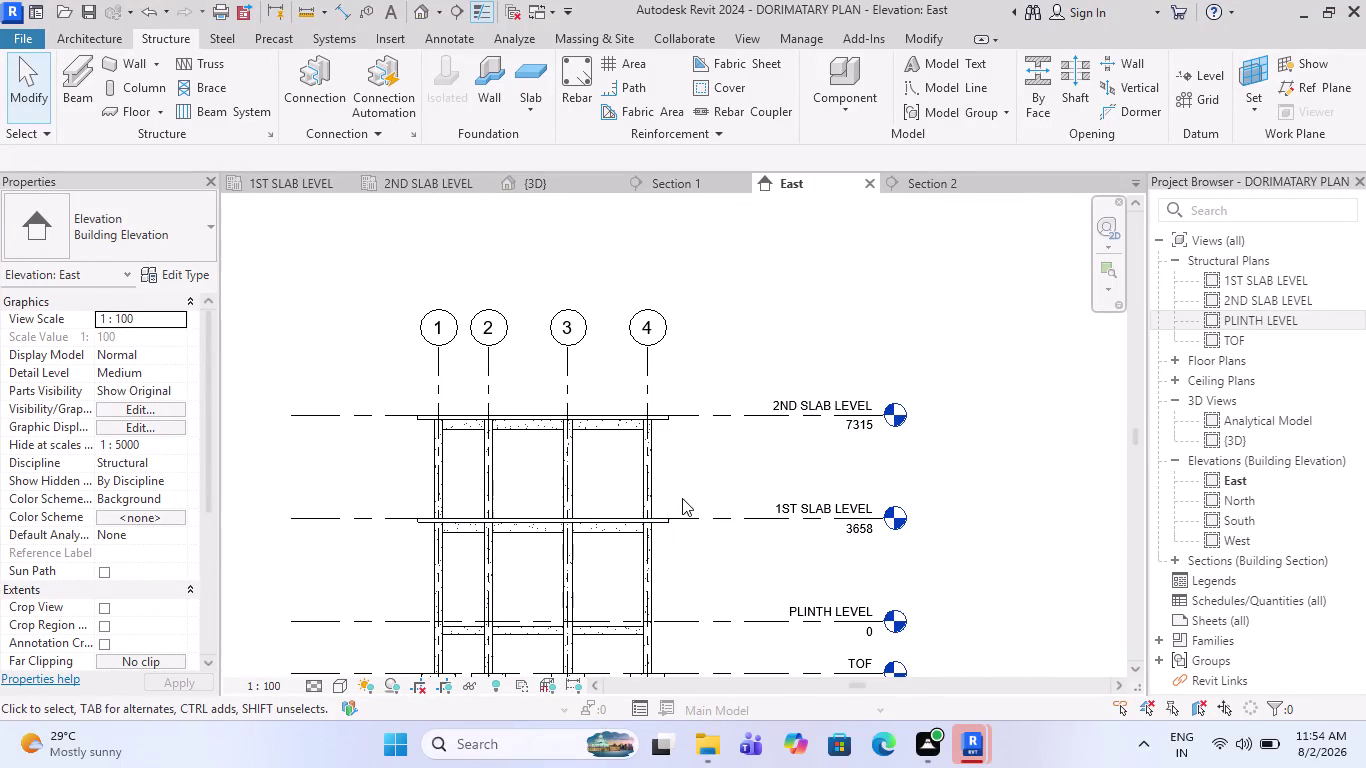
scroll(down, 3)
scroll(up, 3)
click(530, 184)
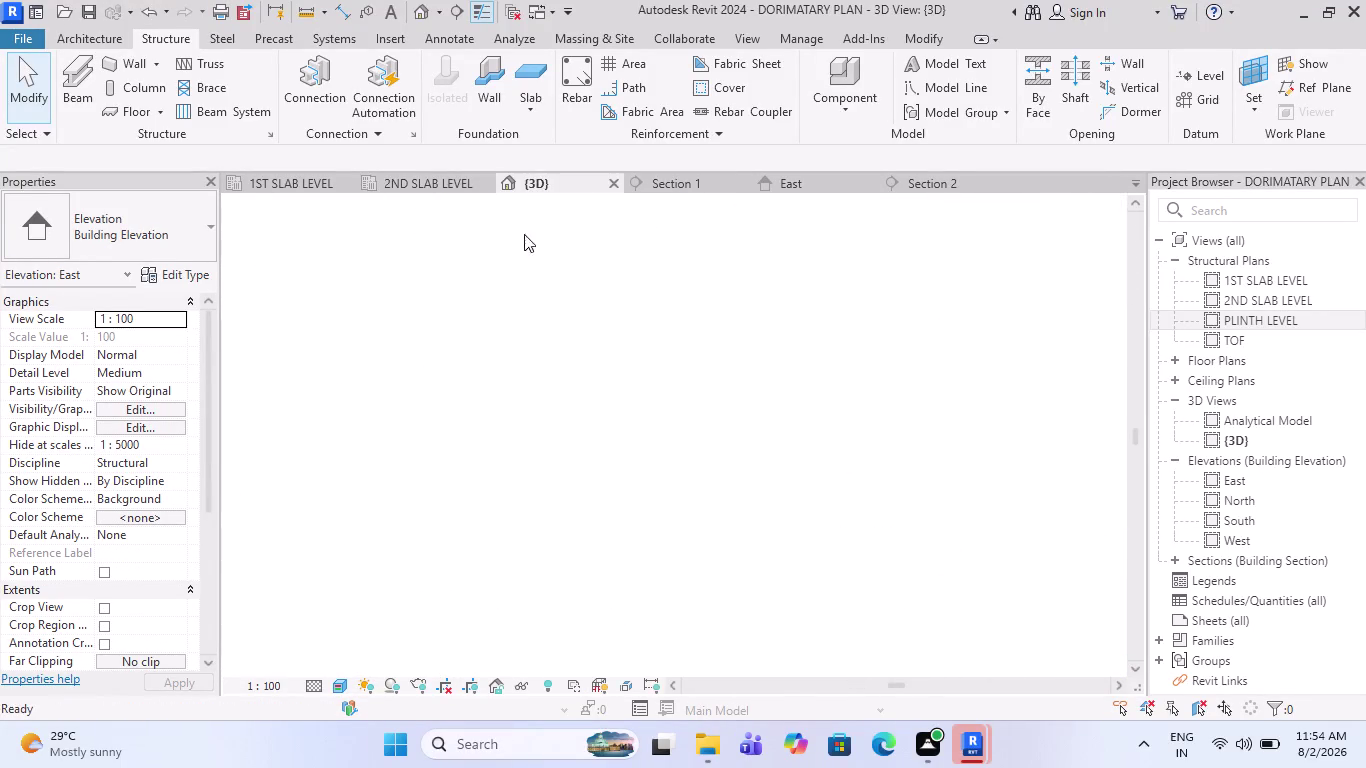
click(317, 687)
Set the 3D view to Wireframe and zoom in to select the plinth beam's 8 mm stirrup.
click(335, 687)
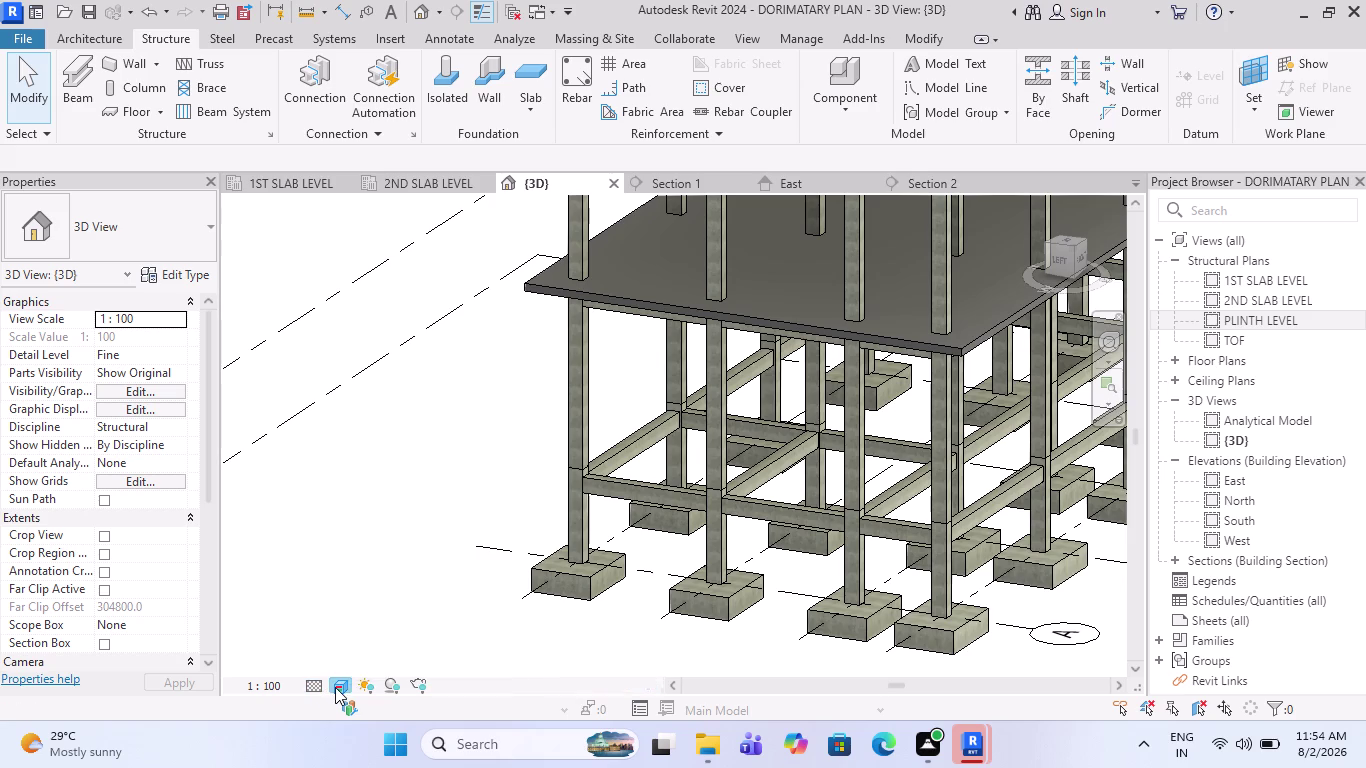
click(402, 570)
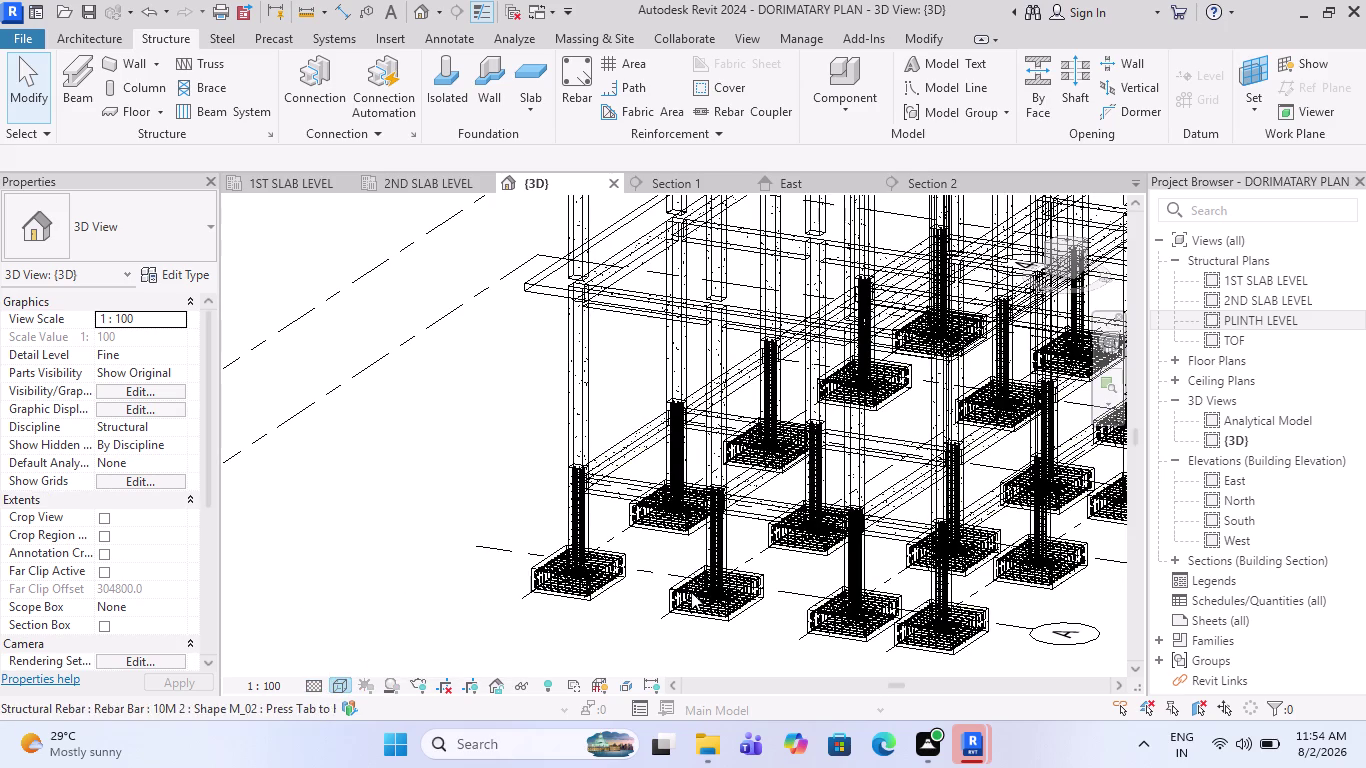
scroll(down, 3)
scroll(down, 3)
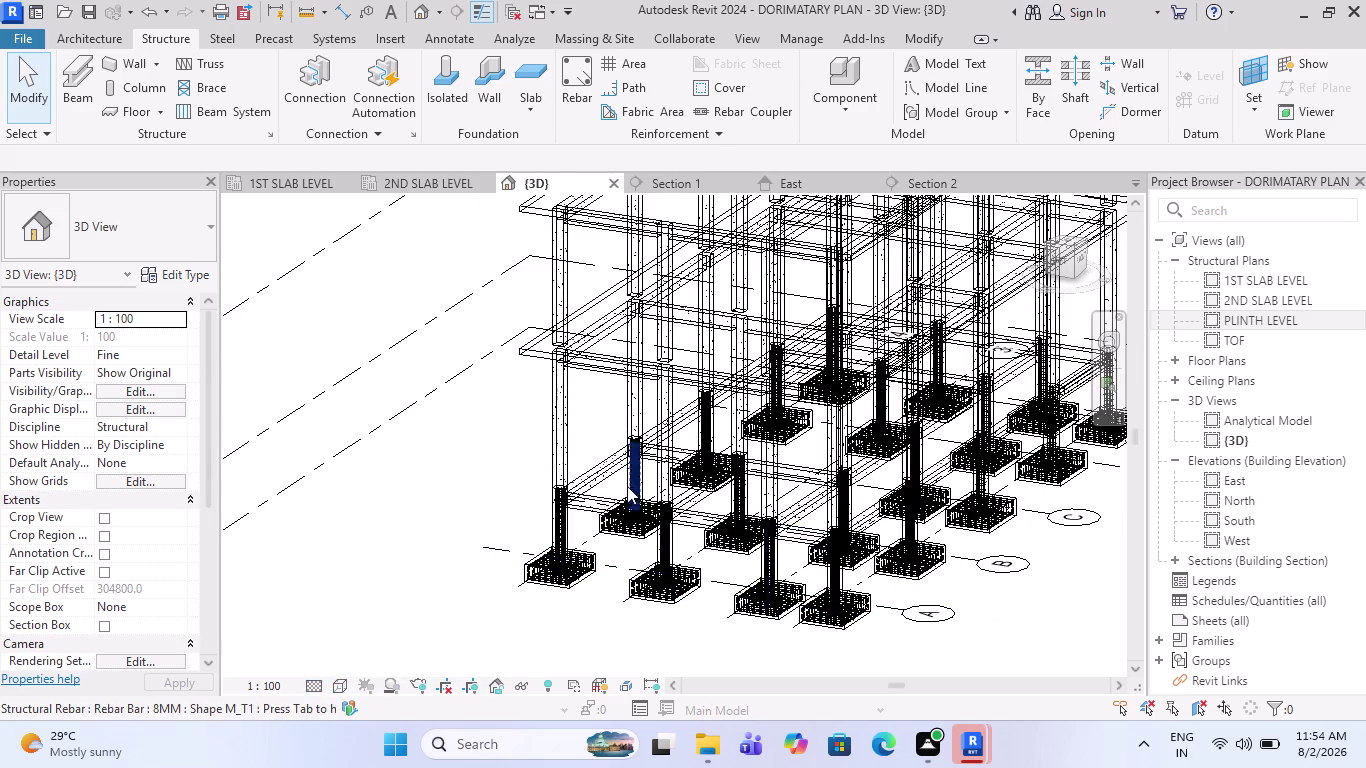
scroll(up, 3)
scroll(up, 3)
scroll(up, 3)
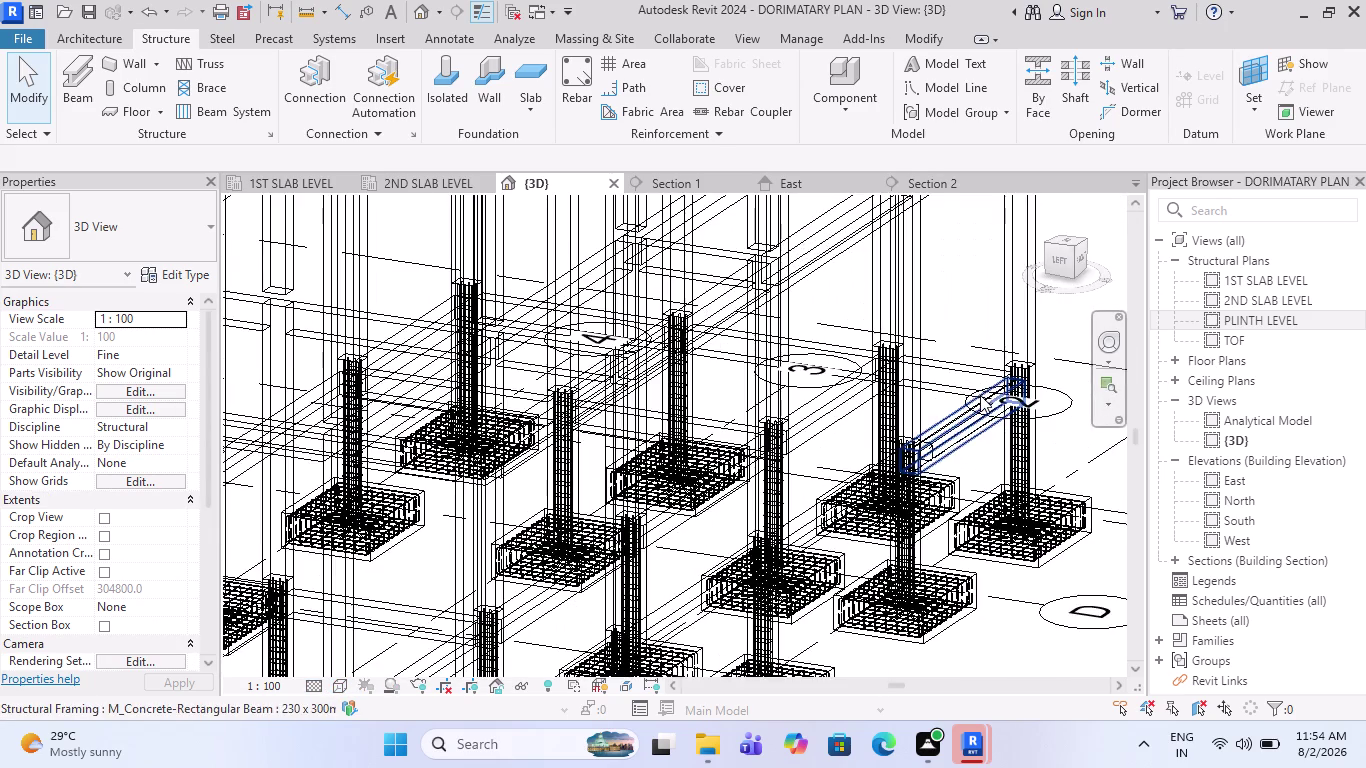
scroll(up, 3)
scroll(up, 3)
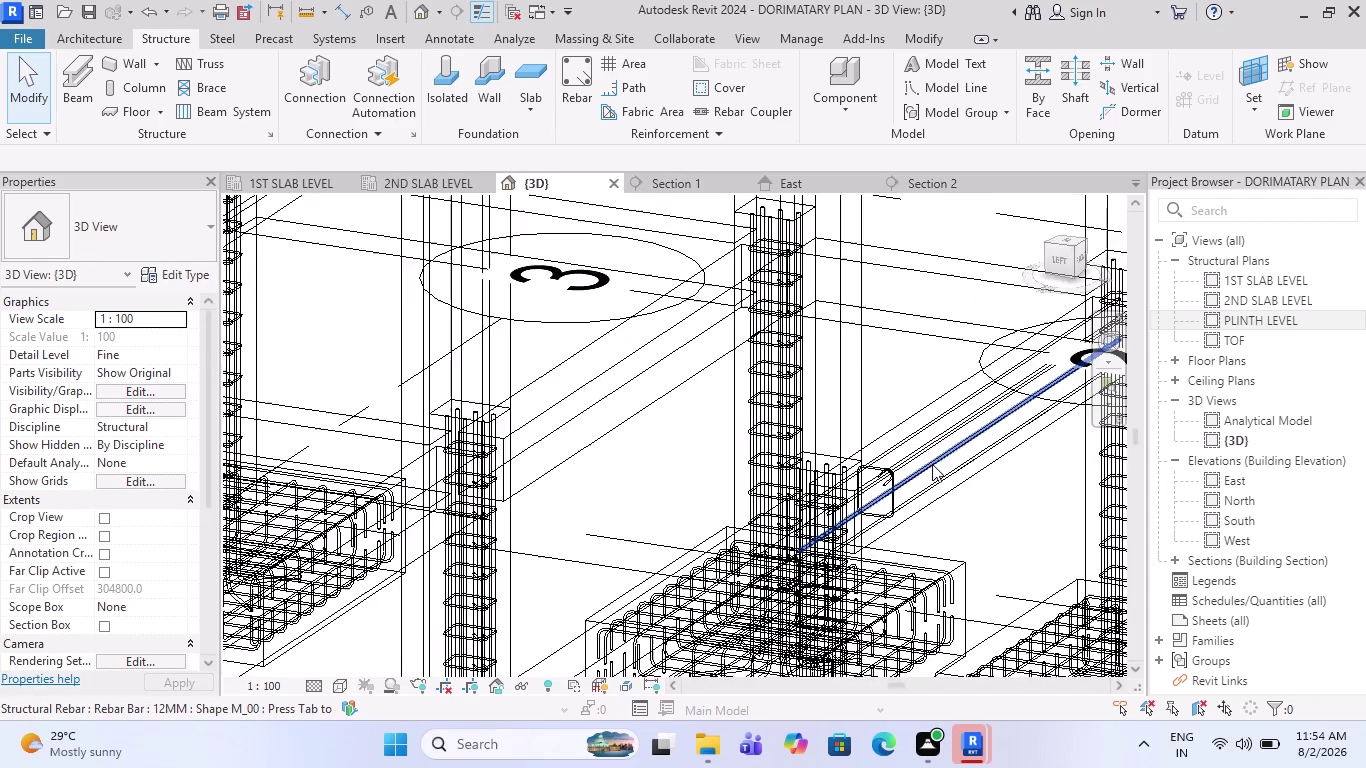
scroll(up, 3)
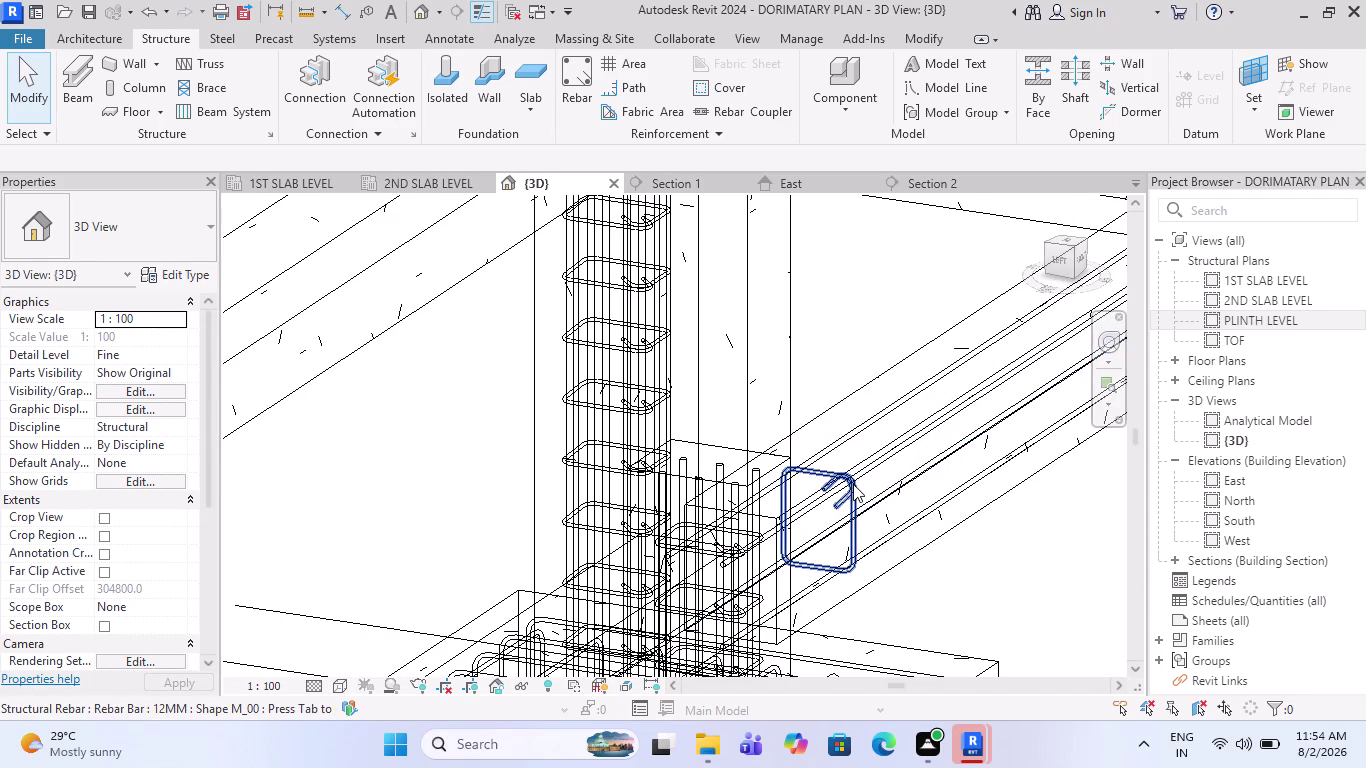
click(853, 484)
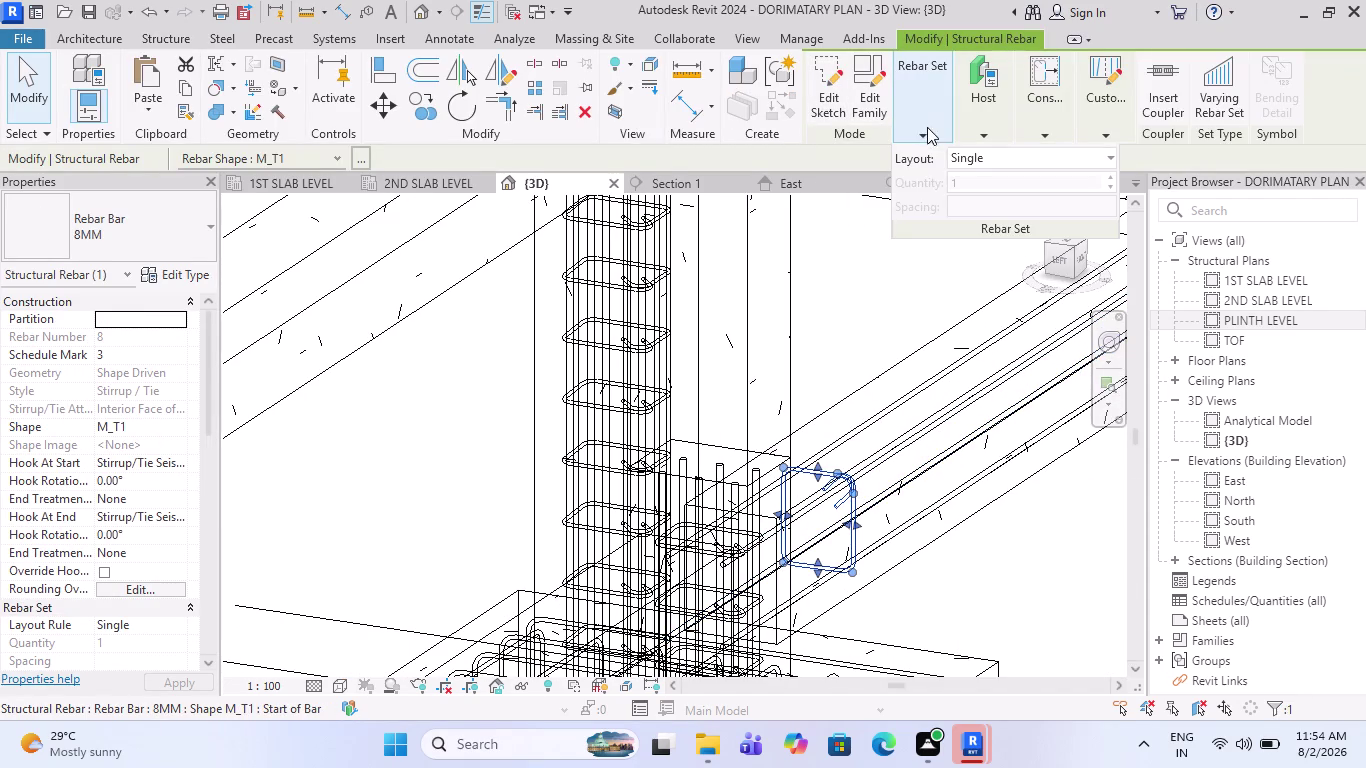
Lay out the 8 mm stirrup as a Maximum Spacing set at 150 mm, giving 21 ties.
click(964, 148)
click(979, 220)
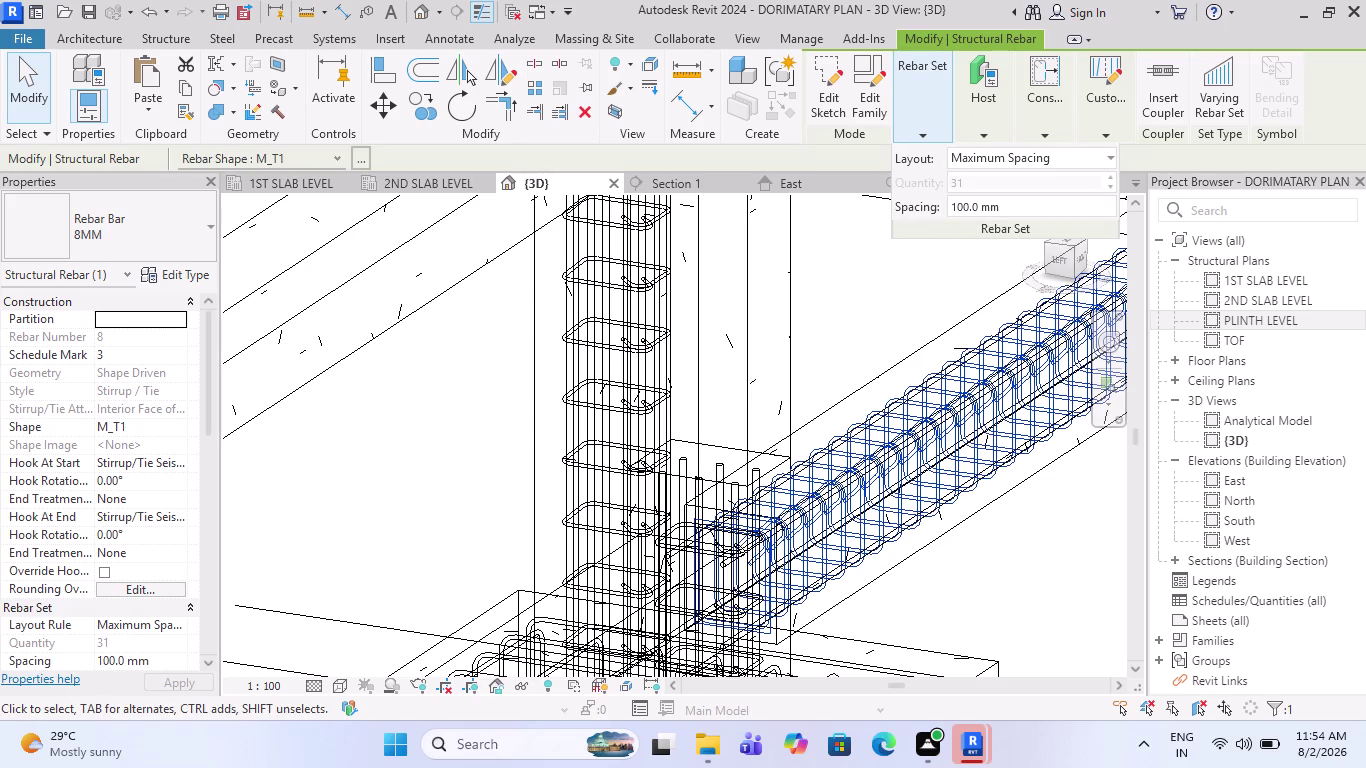
click(1016, 209)
text(1)
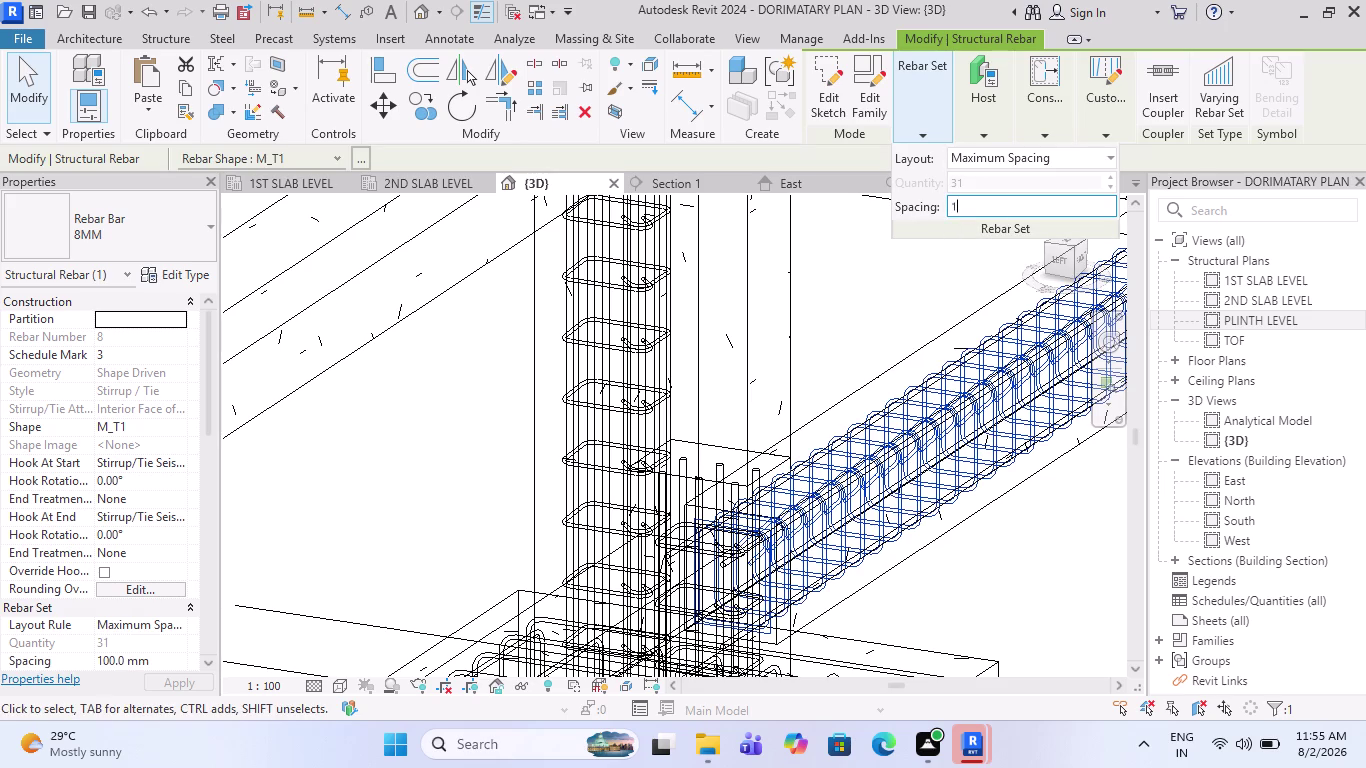
text(4)
key(BackSpace)
text(5)
text(0)
key(Return)
scroll(down, 3)
scroll(down, 3)
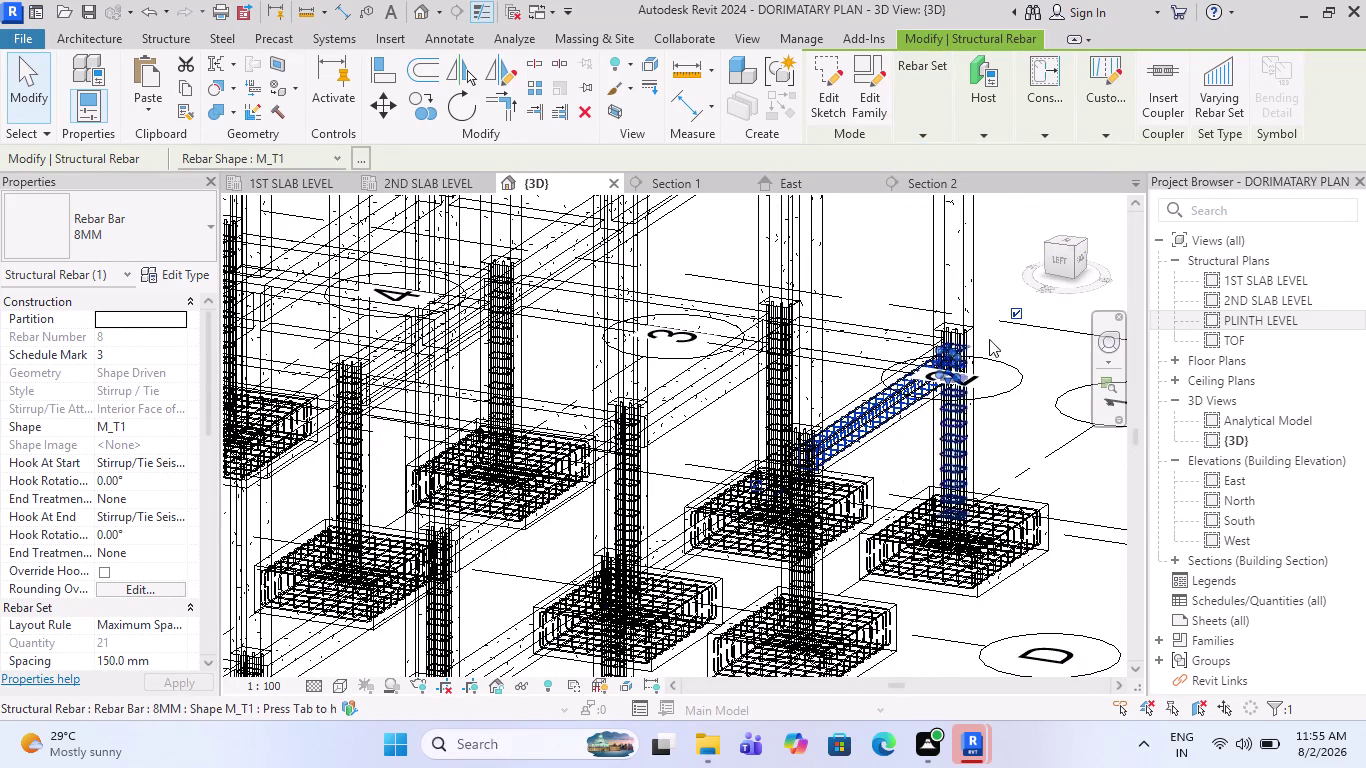
scroll(down, 3)
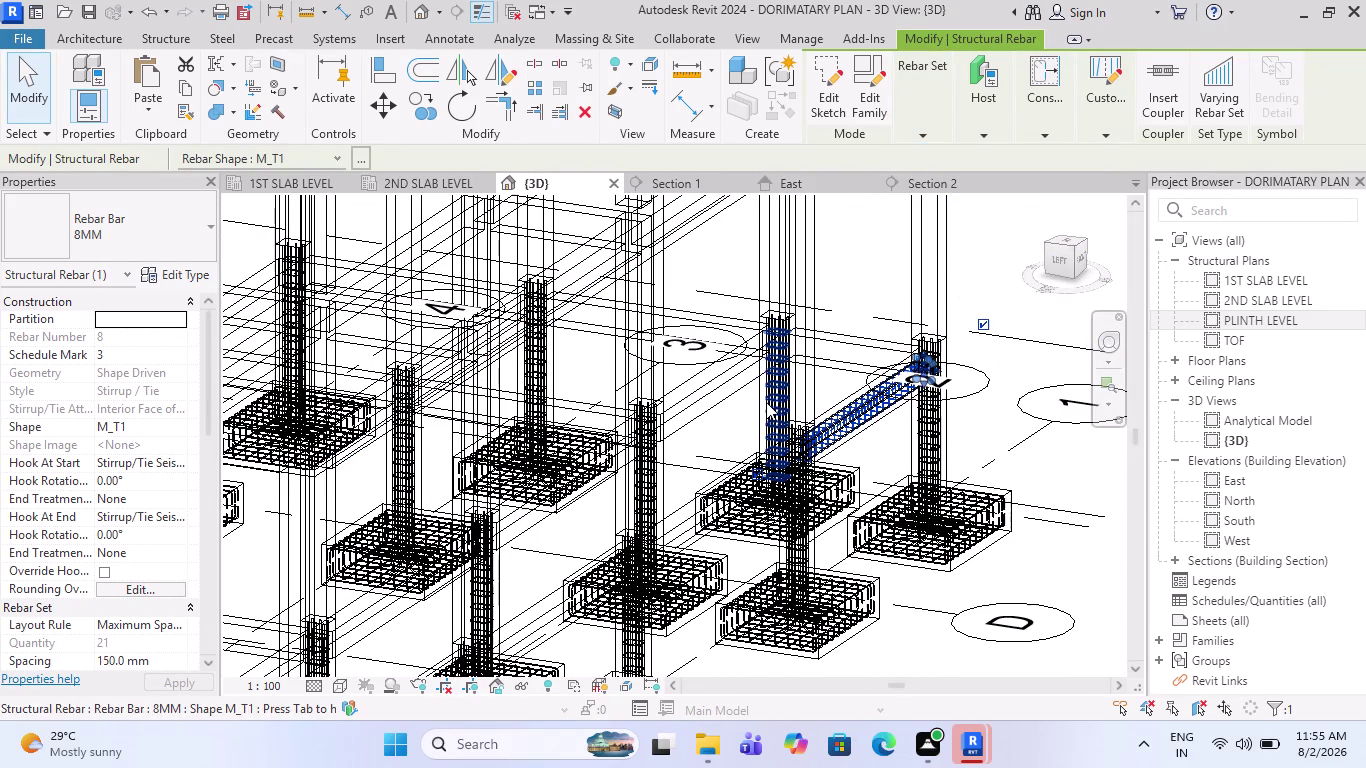
middle_drag(935, 456, 804, 454)
scroll(down, 3)
scroll(up, 3)
scroll(up, 3)
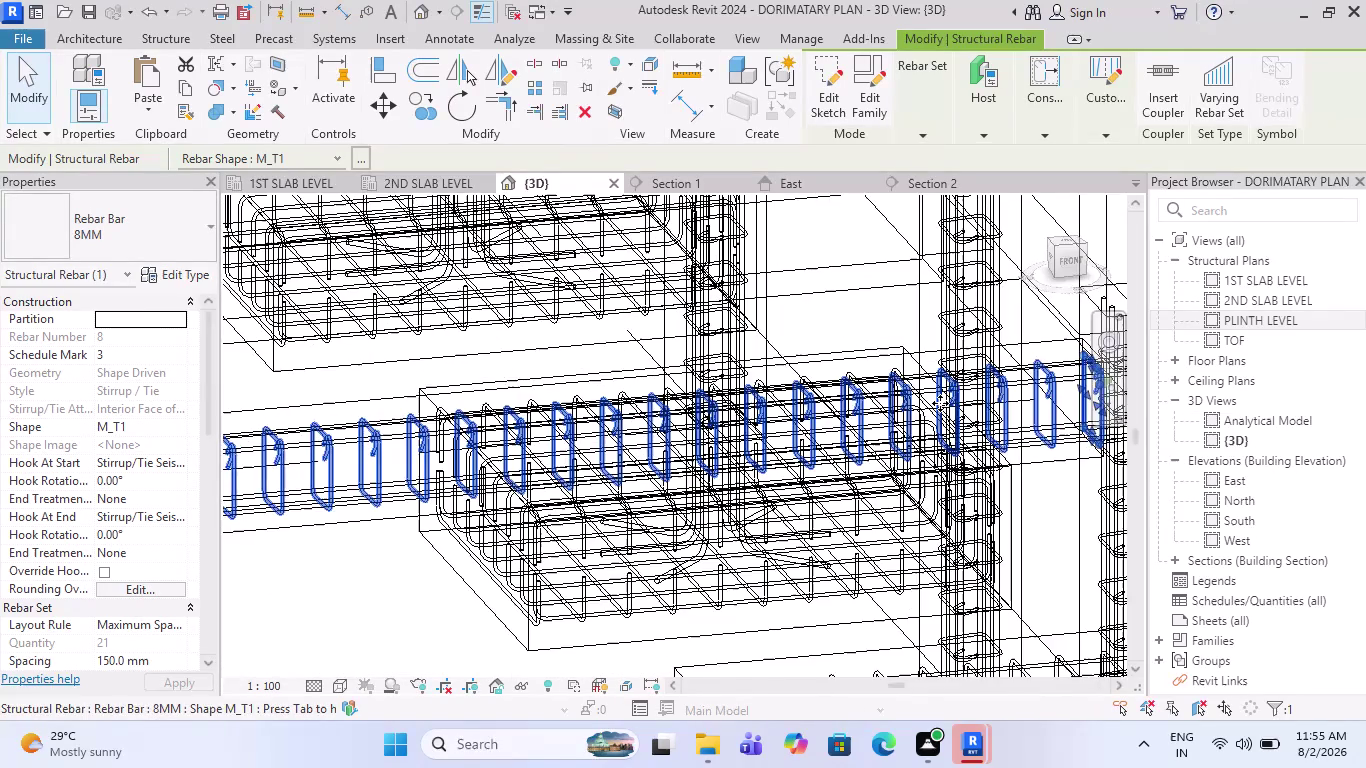
scroll(down, 3)
Switch to a front view and zoom in on the spaced stirrups in the plinth beam.
key(Escape)
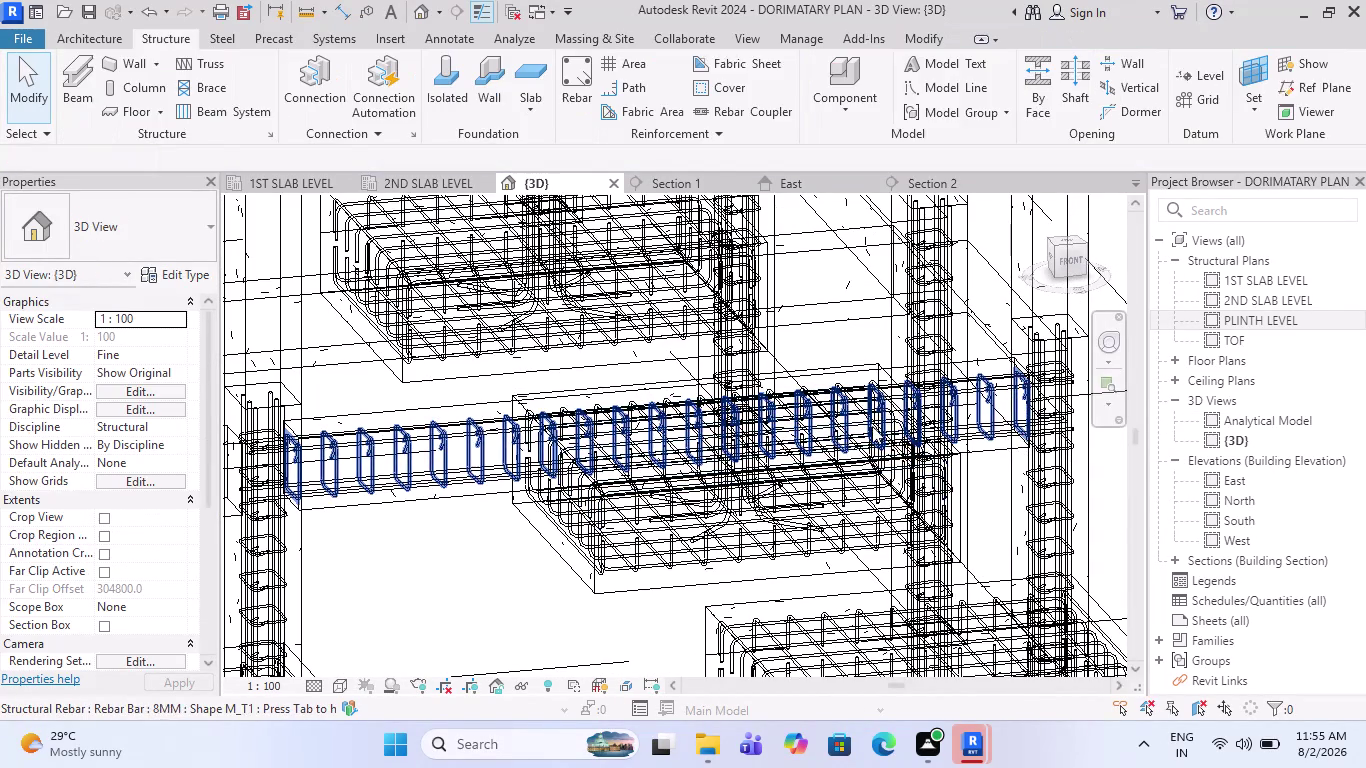
scroll(down, 3)
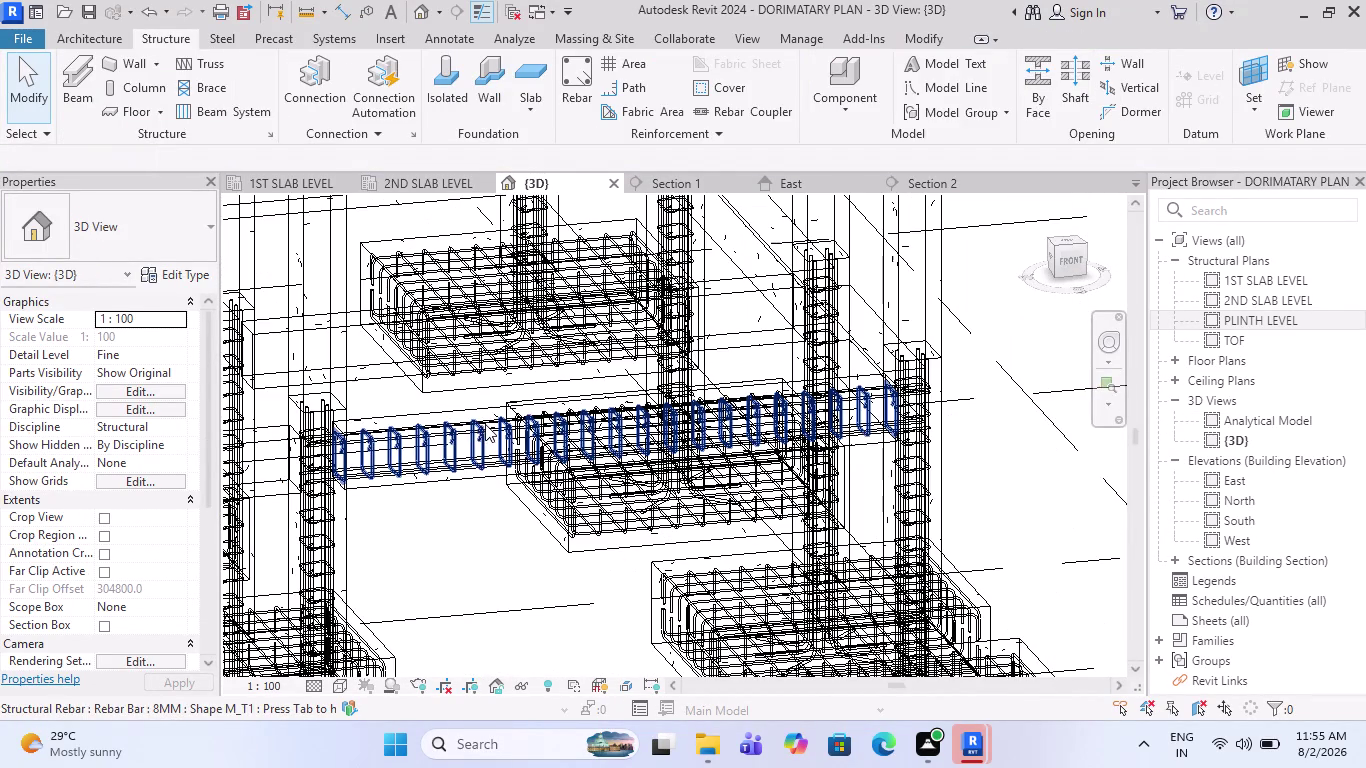
middle_drag(507, 448, 488, 415)
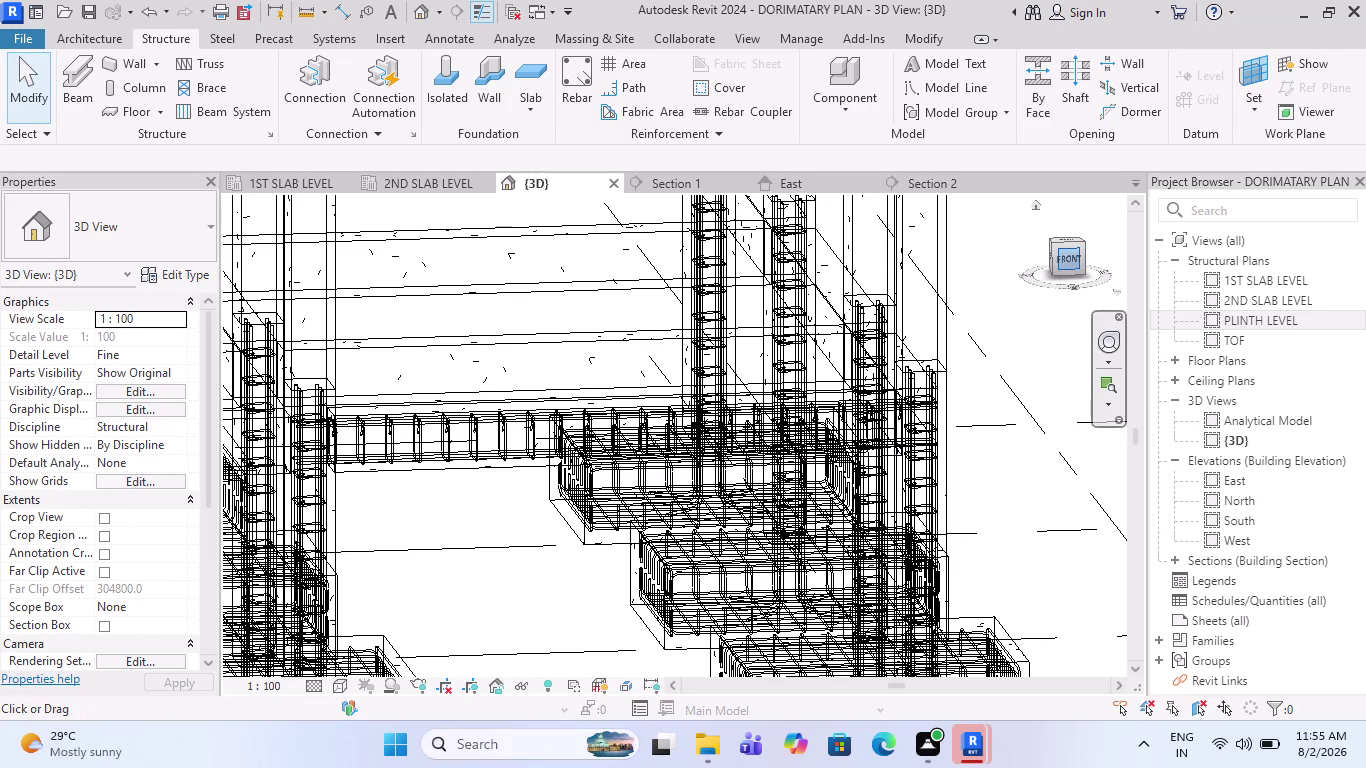
click(1074, 258)
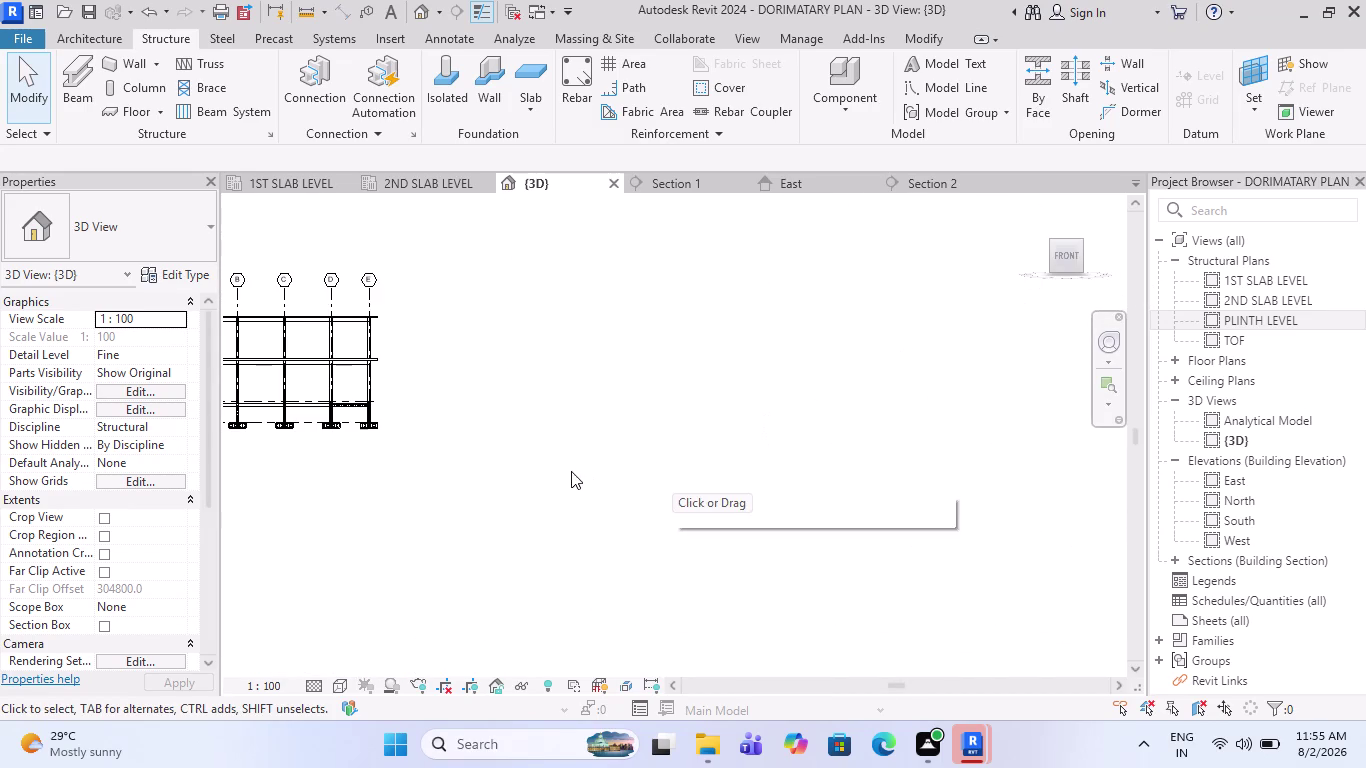
scroll(up, 3)
scroll(up, 3)
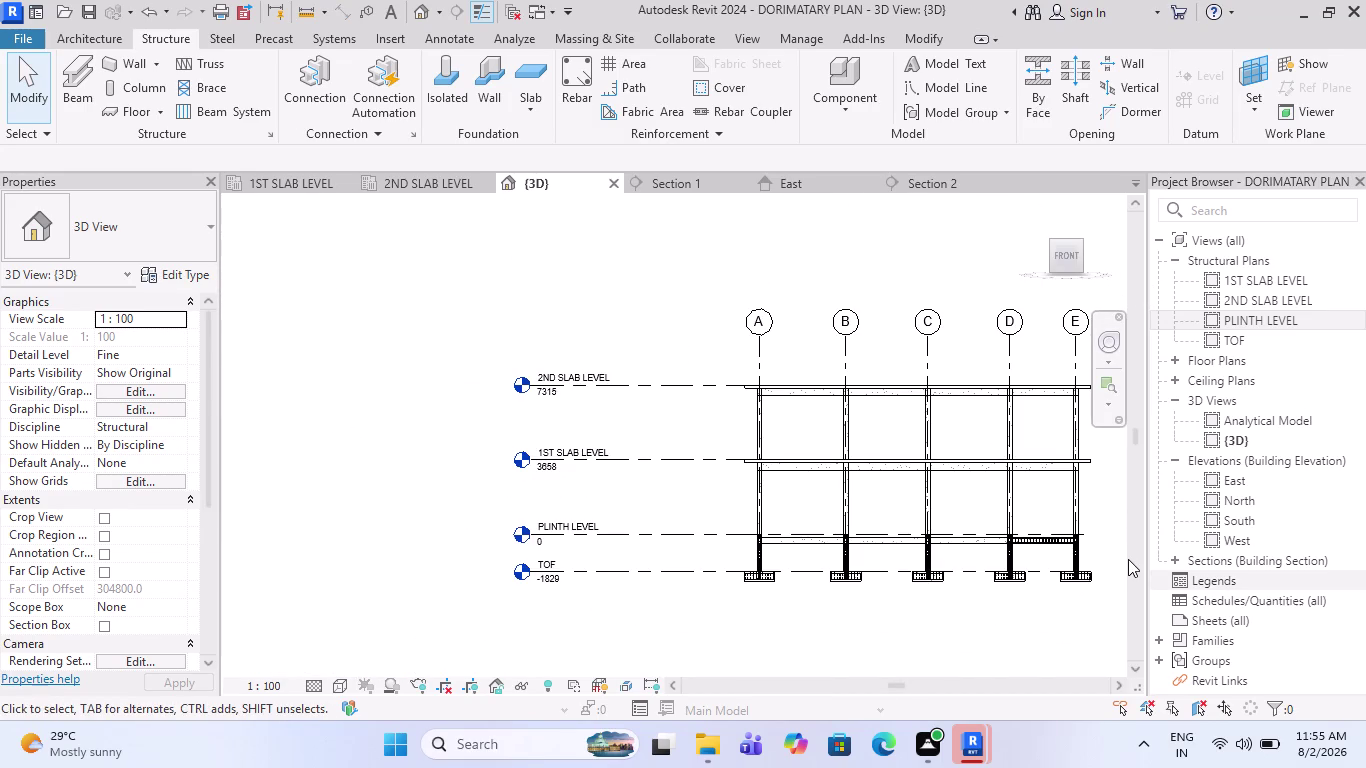
scroll(up, 3)
scroll(up, 3)
middle_drag(1118, 557, 936, 541)
scroll(up, 3)
scroll(up, 3)
scroll(up, 3)
scroll(up, 3)
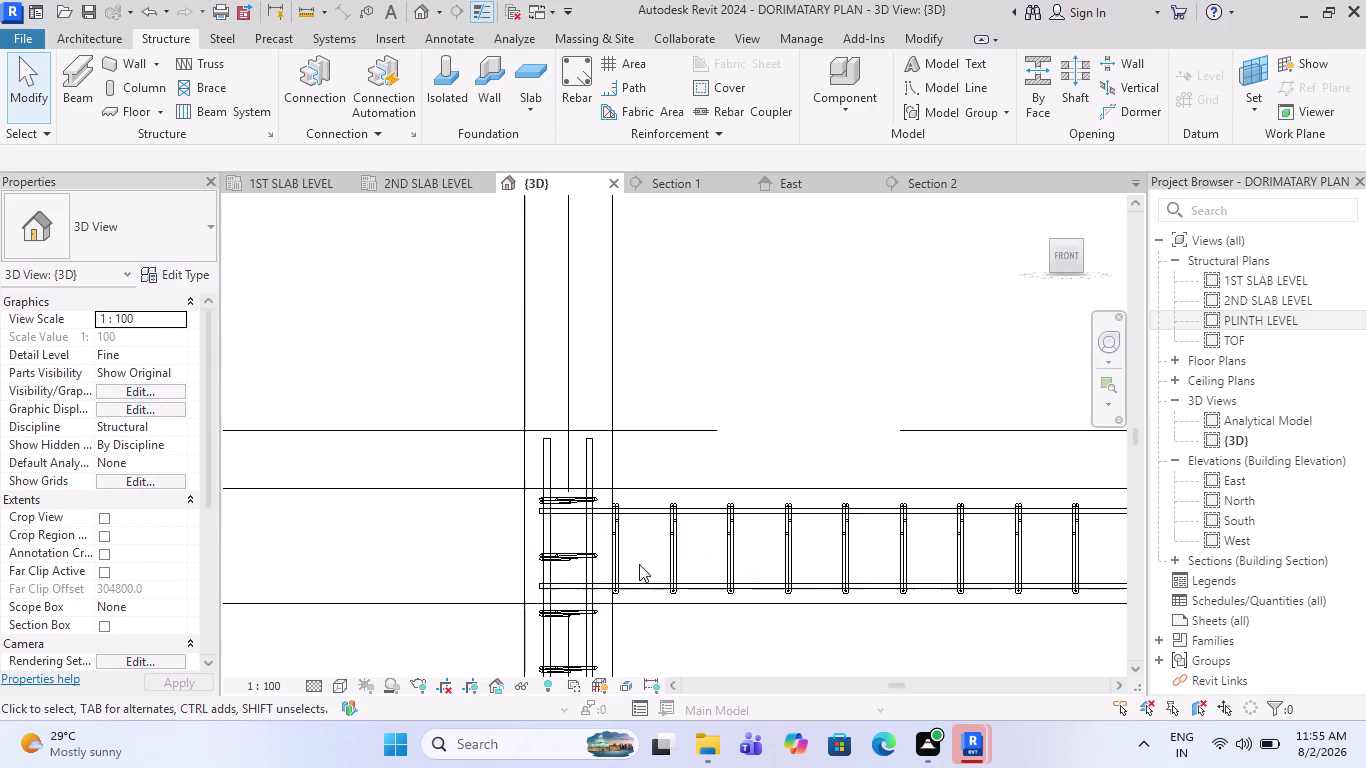
scroll(down, 3)
scroll(down, 3)
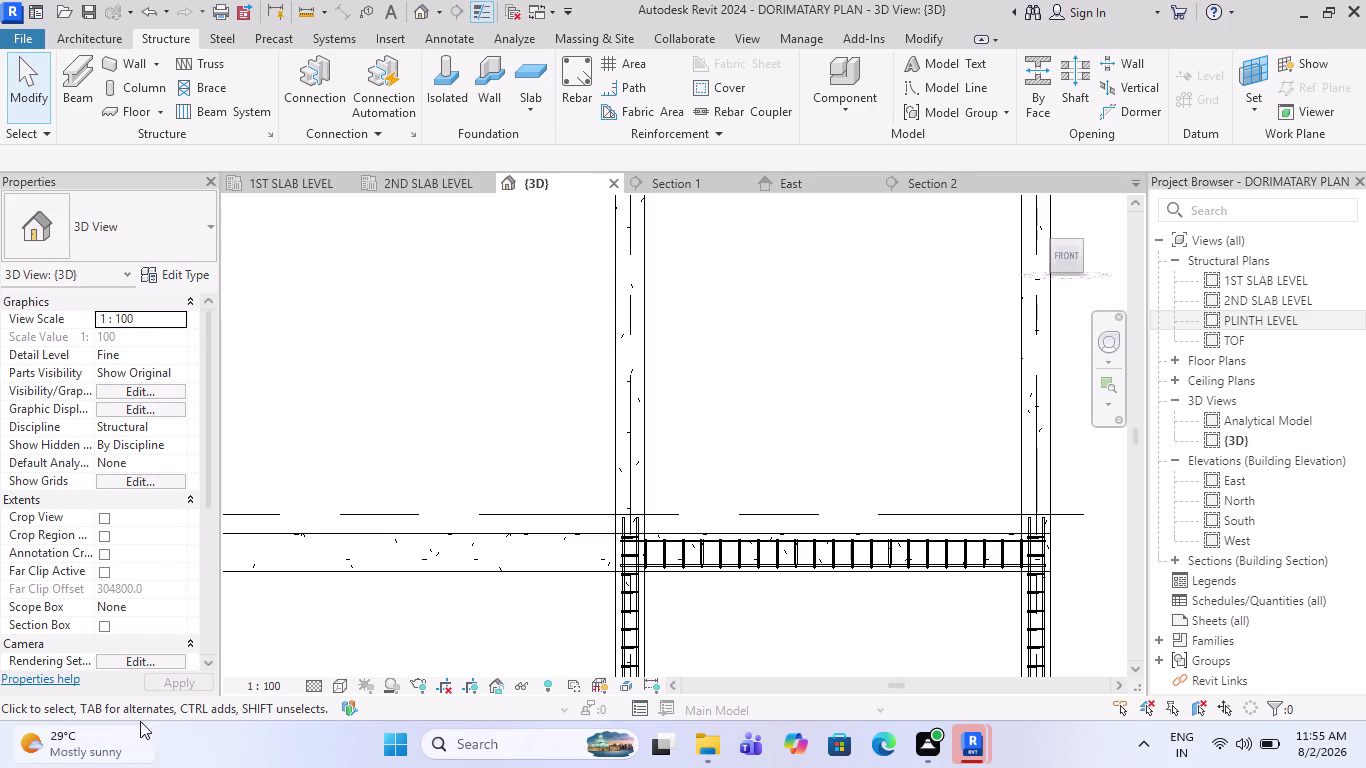
Select the plinth beam (Structural Framing) that hosts the 8 mm stirrups.
scroll(down, 3)
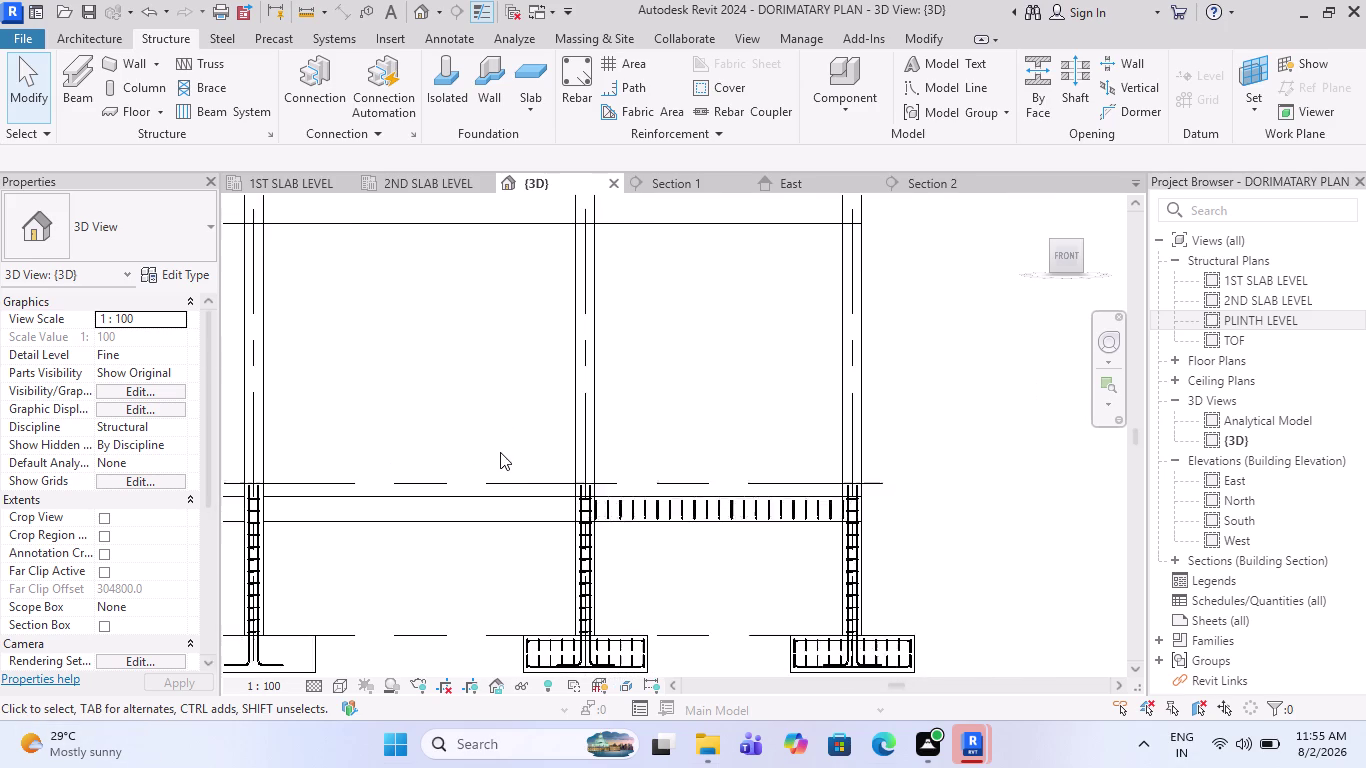
scroll(down, 3)
middle_drag(540, 536, 565, 586)
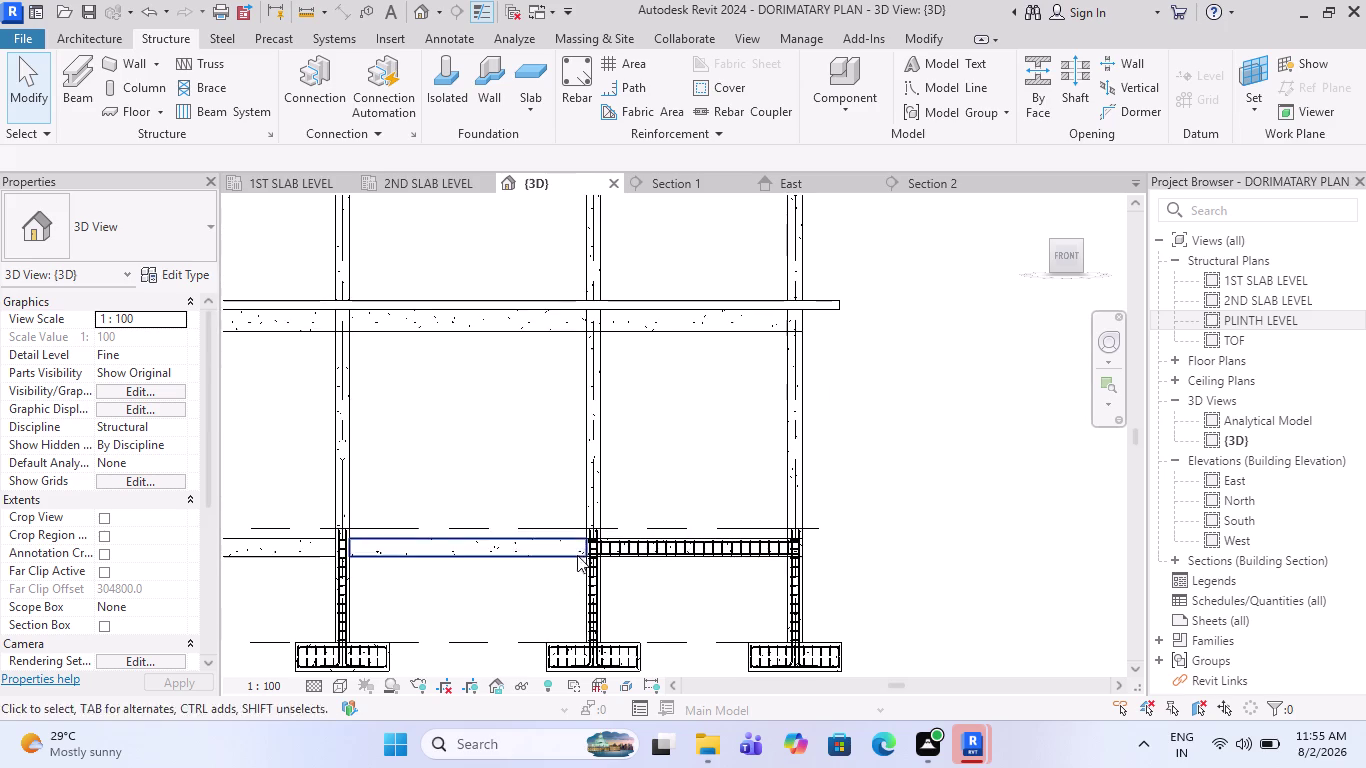
scroll(down, 3)
scroll(down, 3)
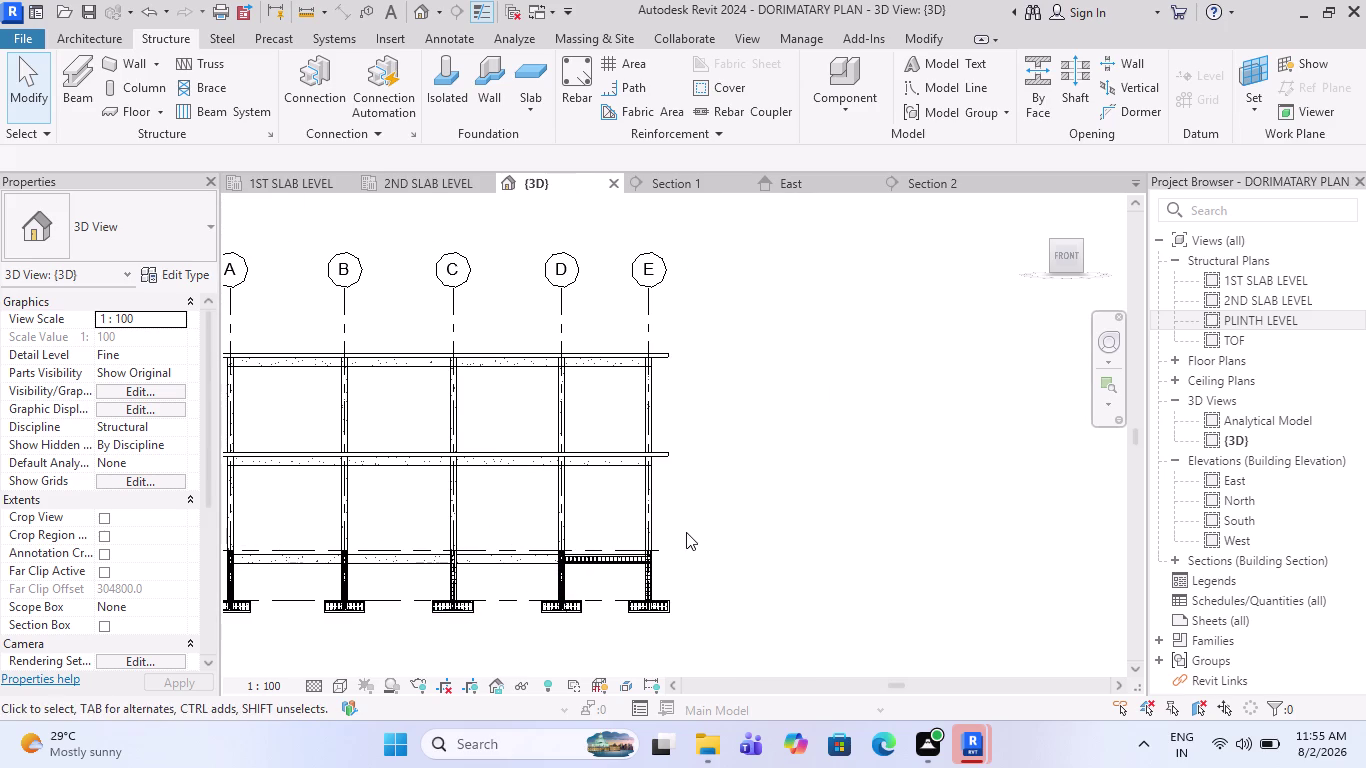
scroll(down, 3)
scroll(up, 3)
scroll(up, 3)
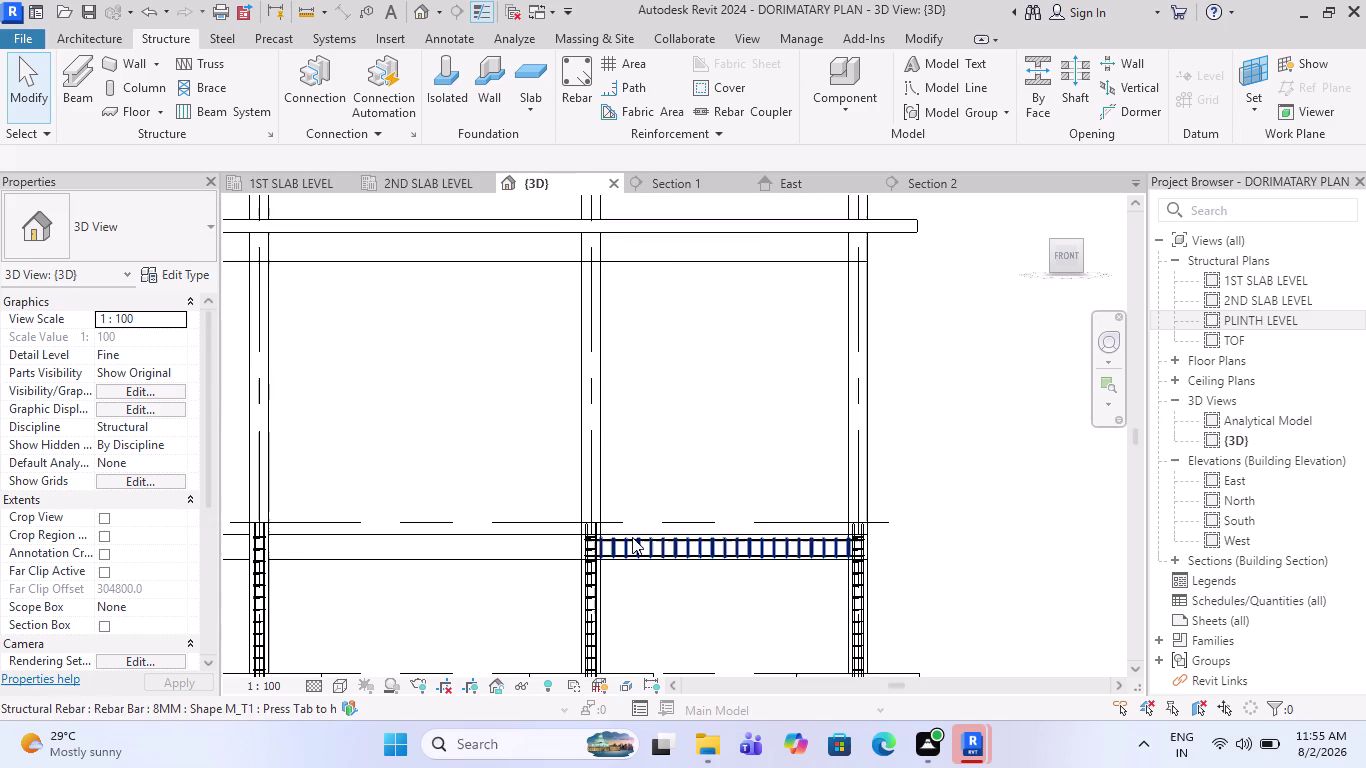
scroll(up, 3)
scroll(up, 3)
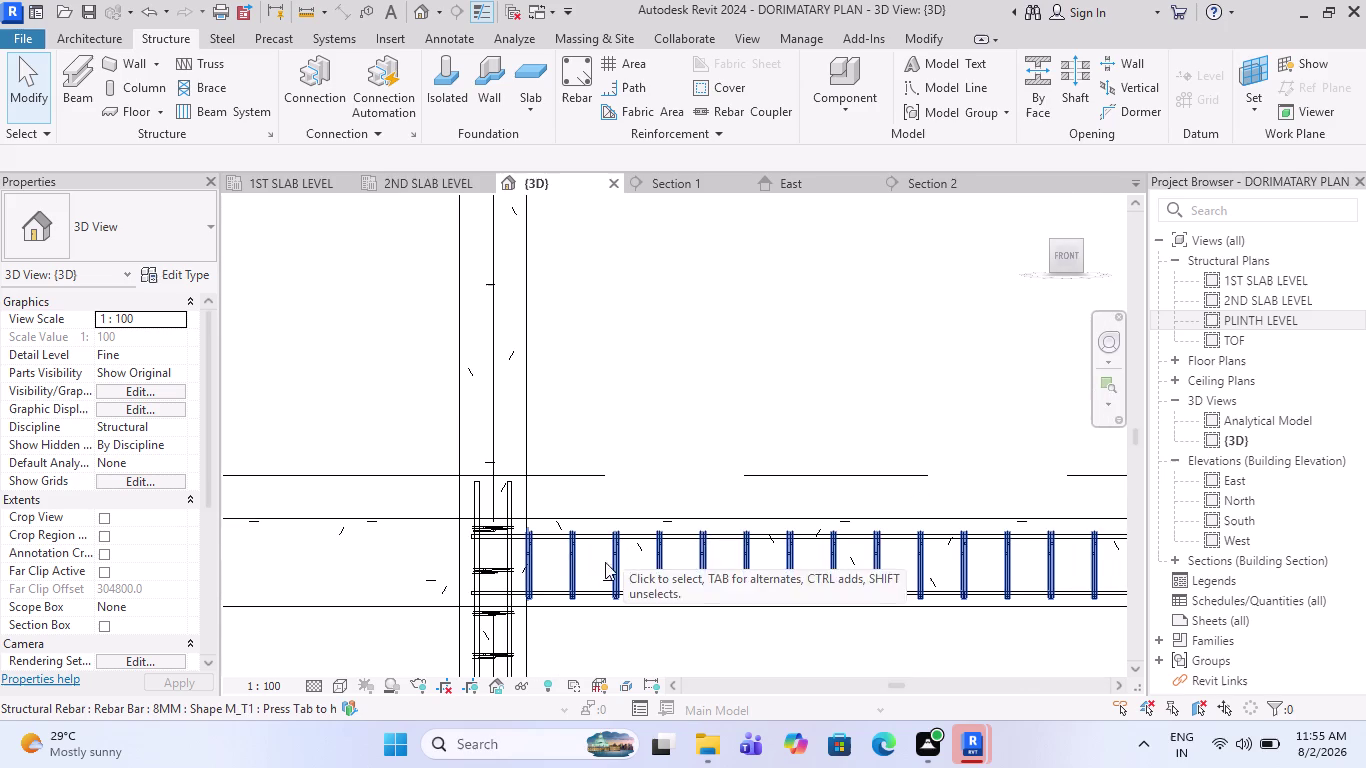
click(564, 605)
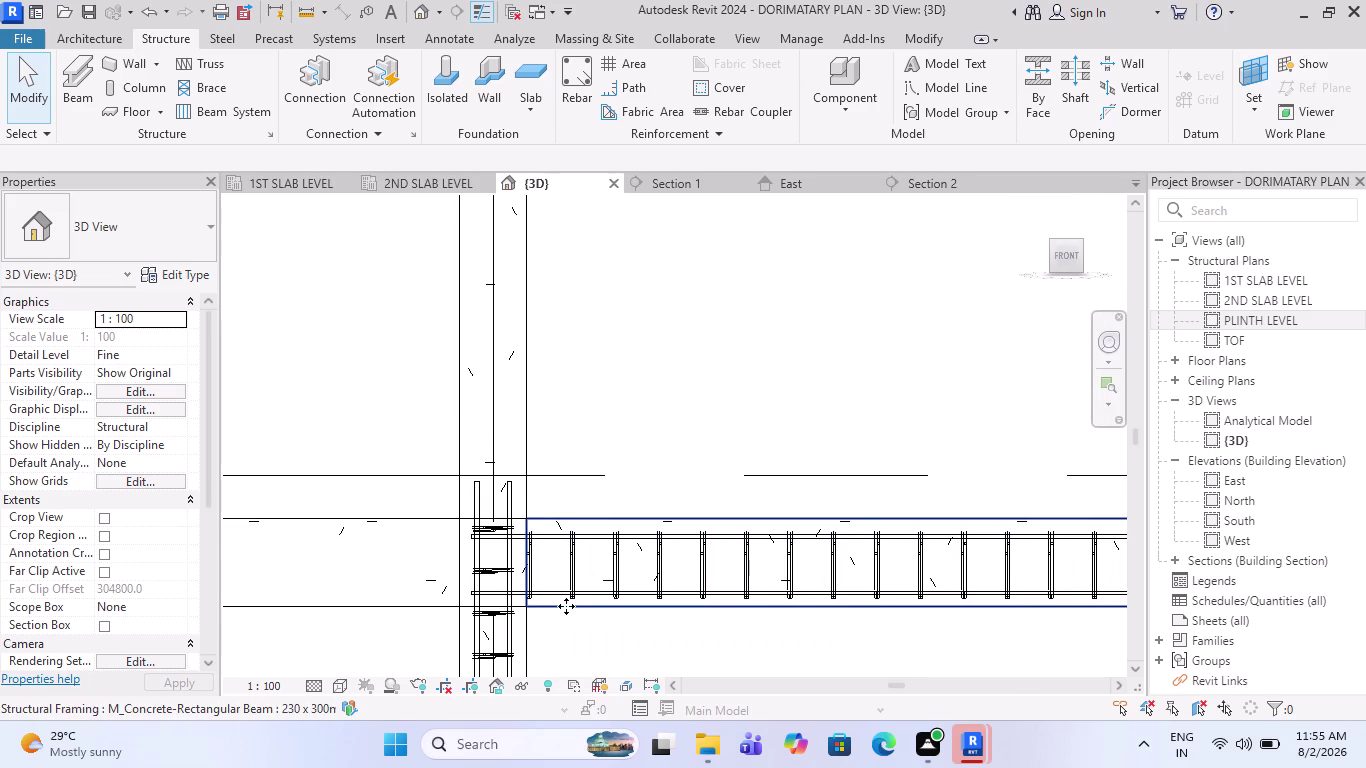
scroll(down, 3)
scroll(down, 3)
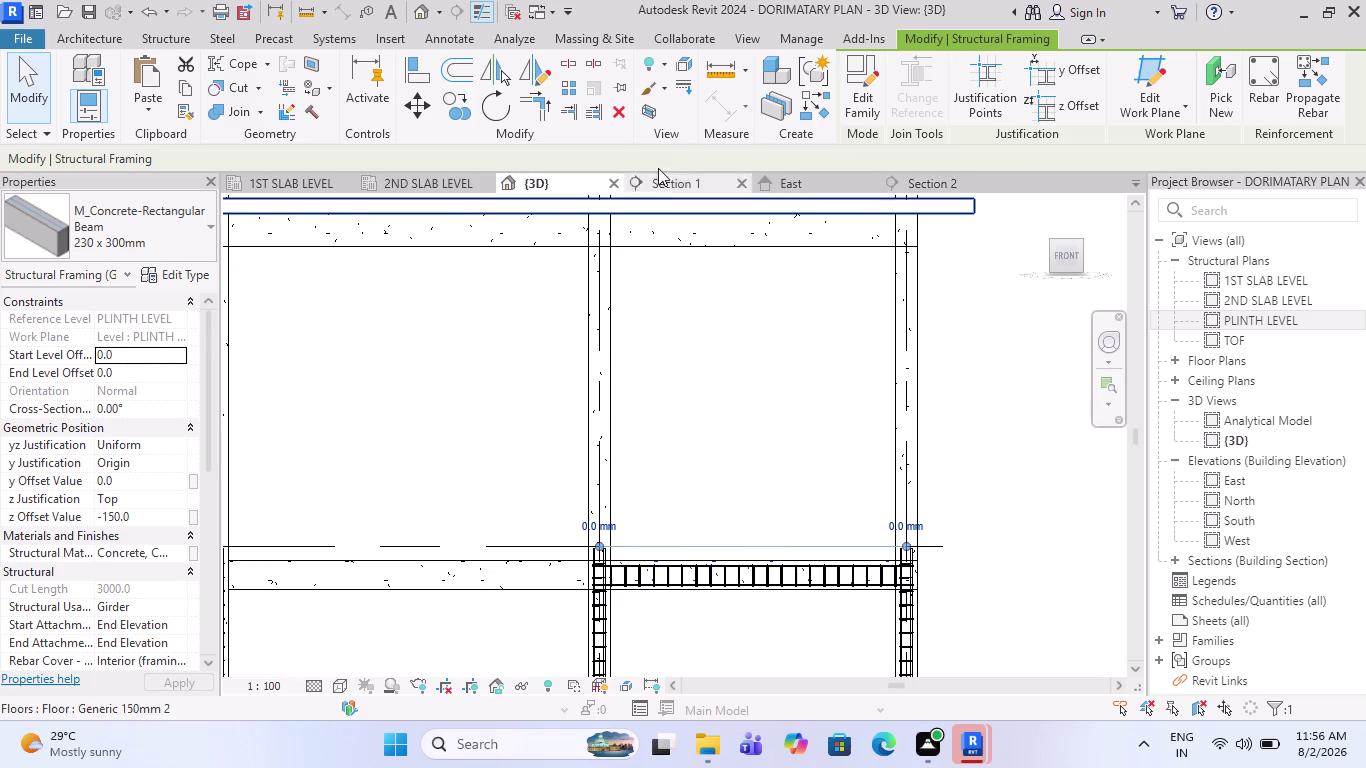
Open the PLINTH LEVEL plan, zoom to the D–E beam, and start Propagate Rebar.
double_click(1251, 320)
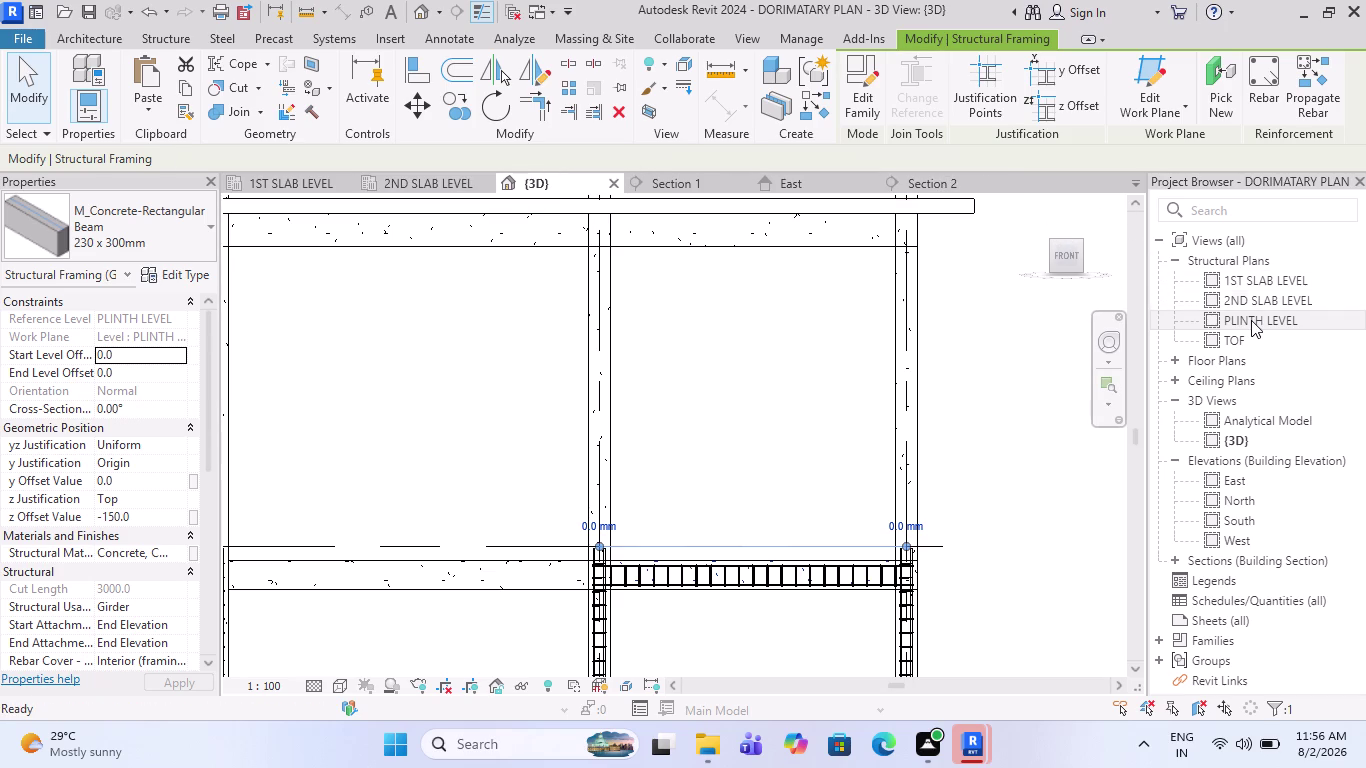
scroll(down, 3)
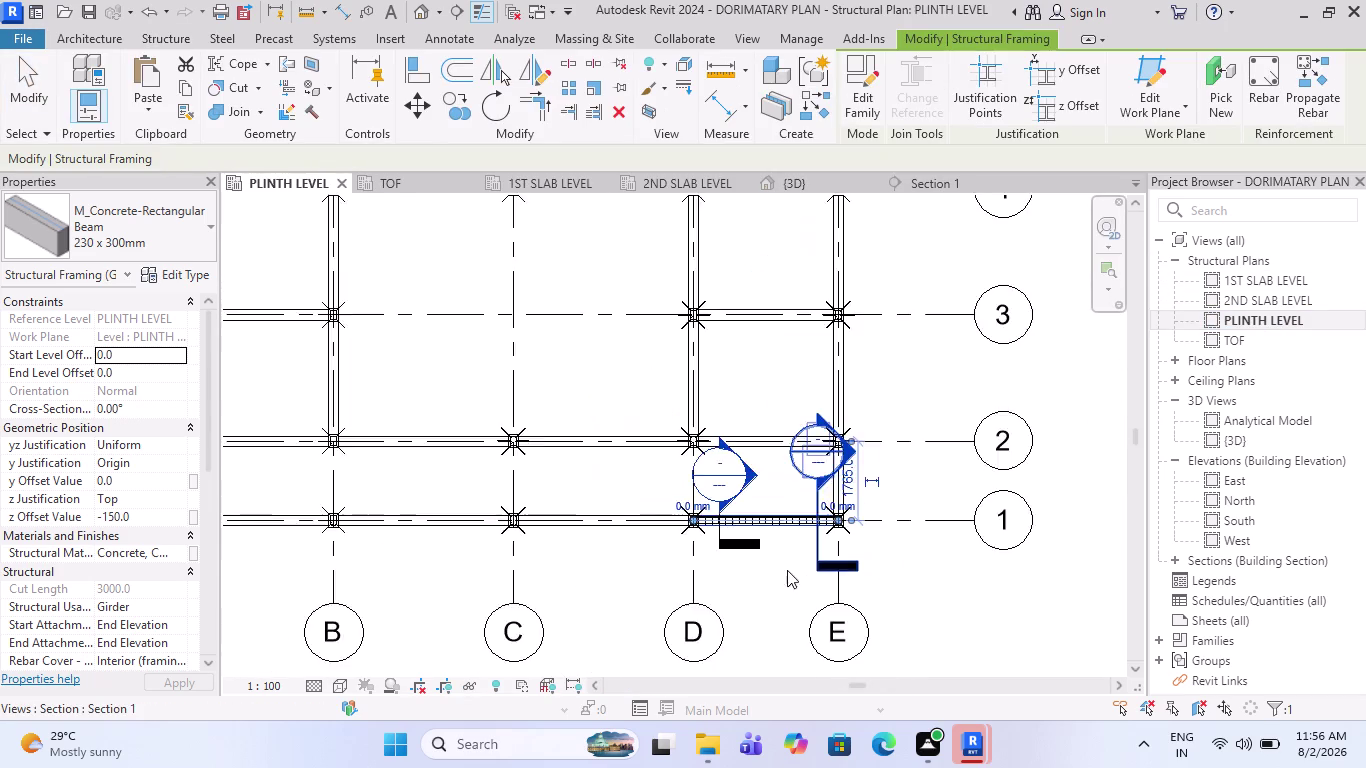
scroll(up, 3)
scroll(up, 3)
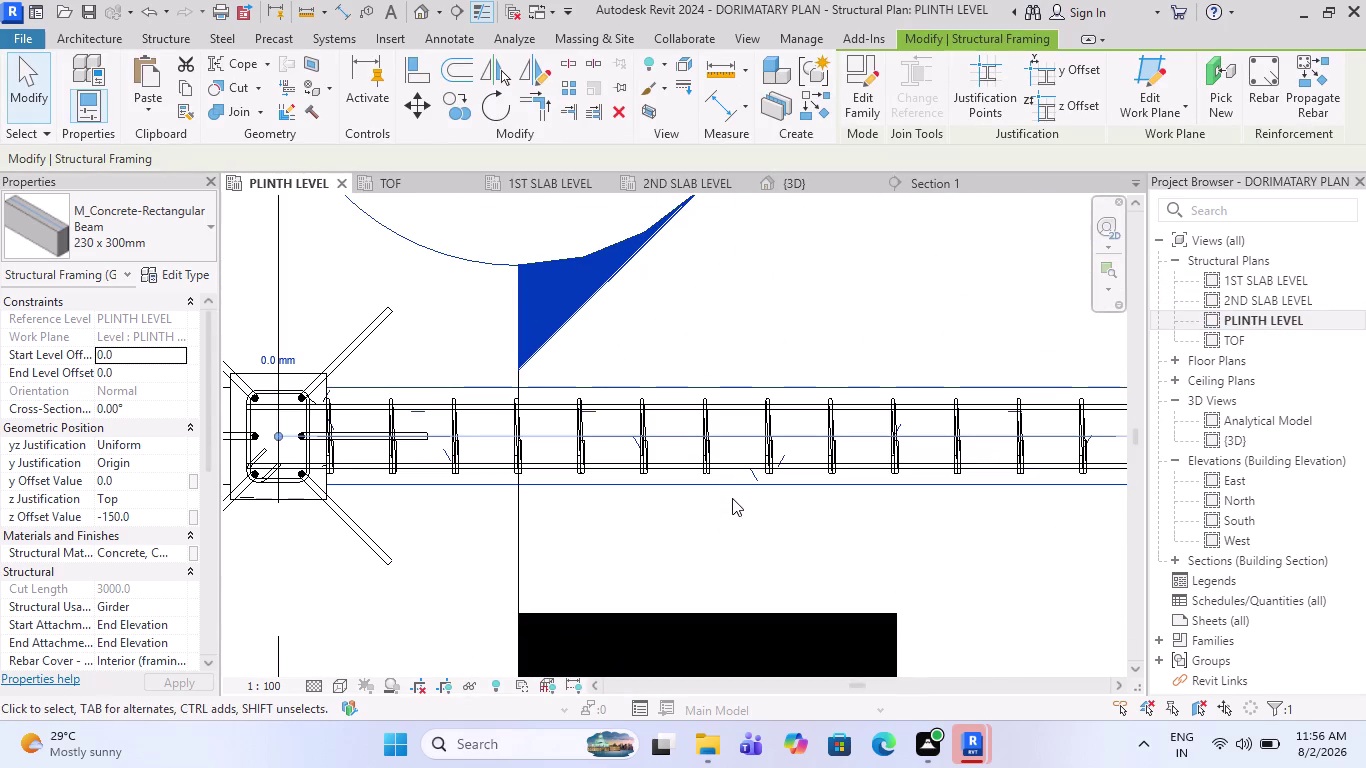
click(739, 488)
scroll(down, 3)
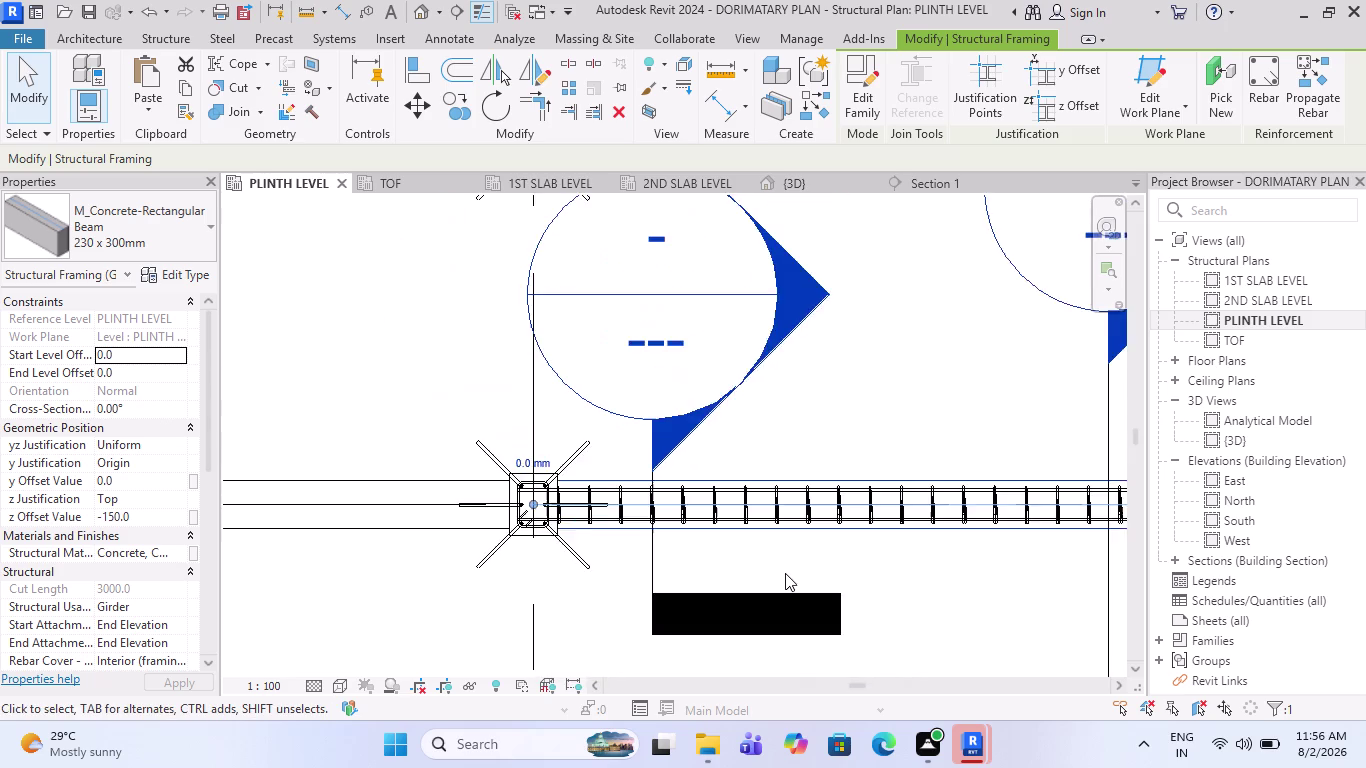
scroll(down, 3)
scroll(down, 3)
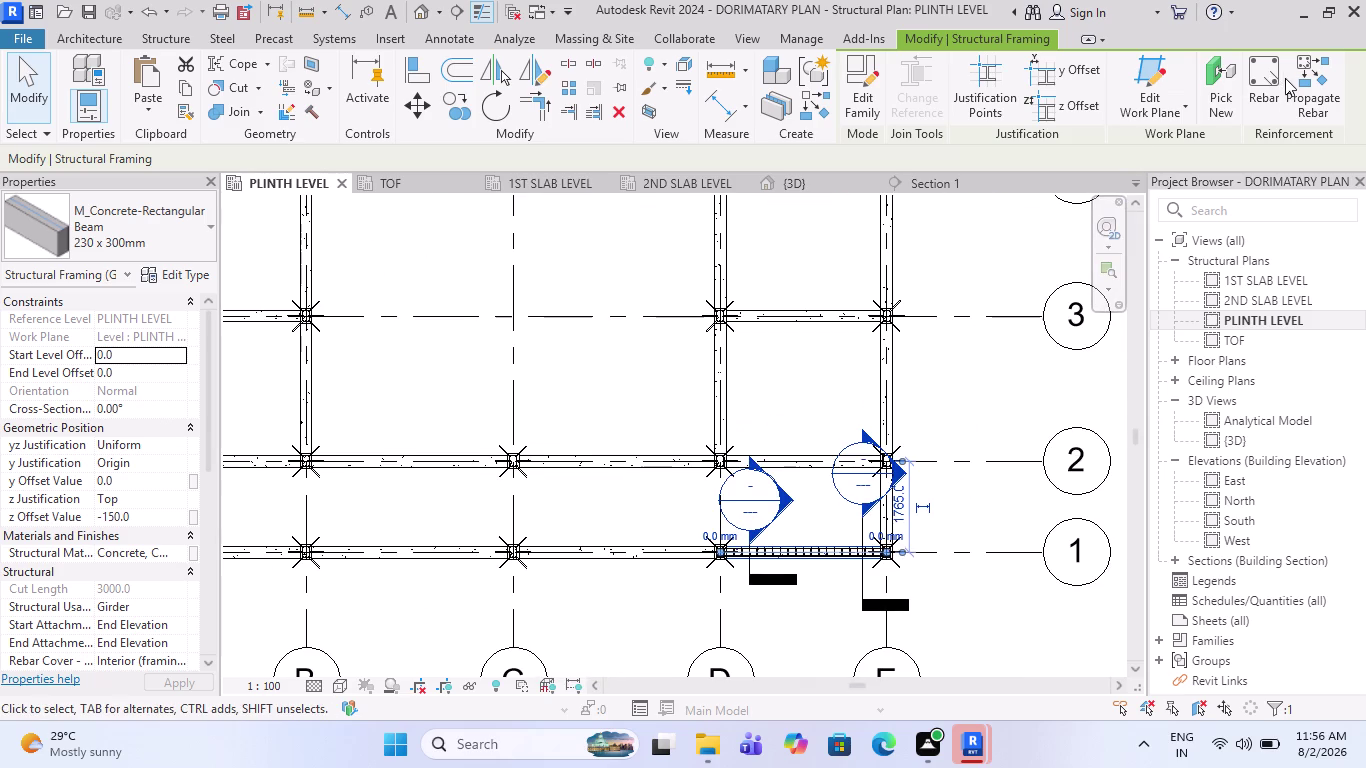
click(1297, 82)
Window-select the whole plinth grid so the remaining plinth beams receive the stirrups.
scroll(down, 3)
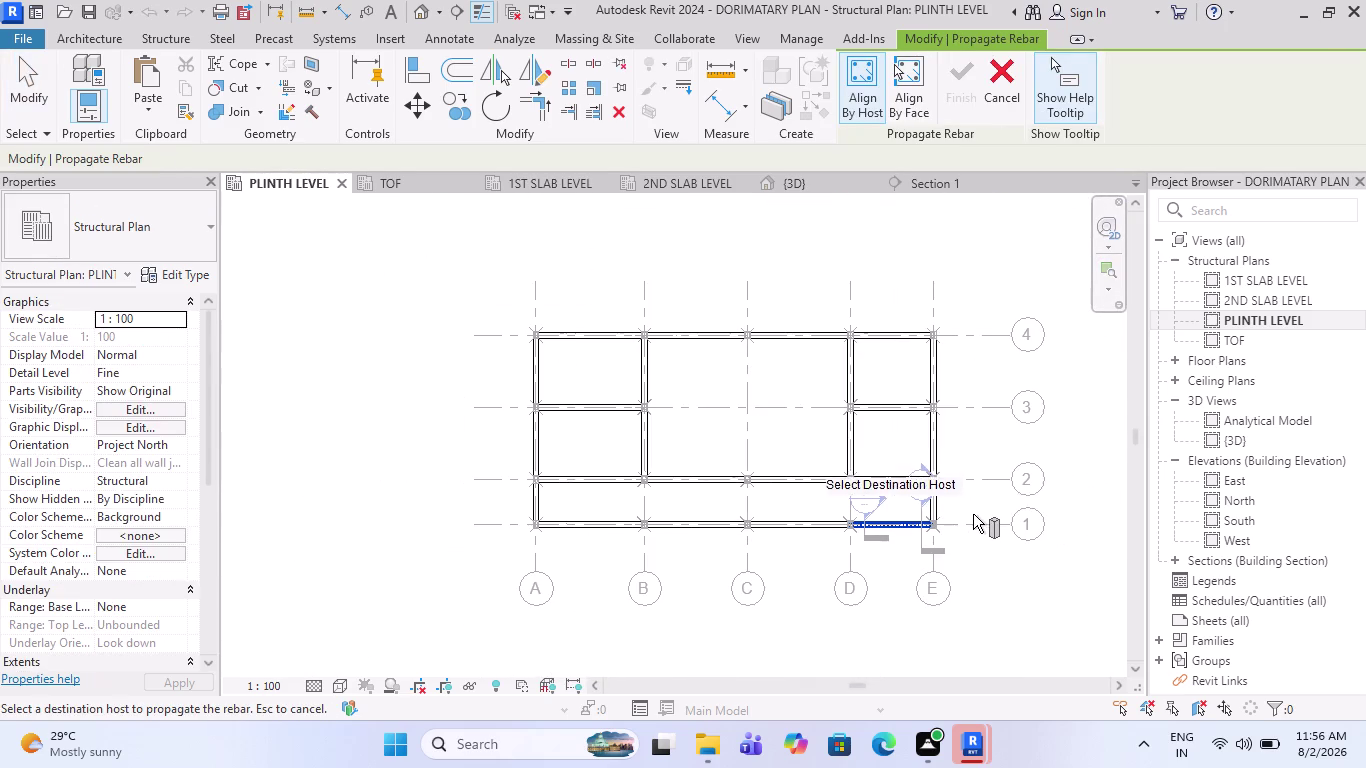
drag(959, 542, 491, 323)
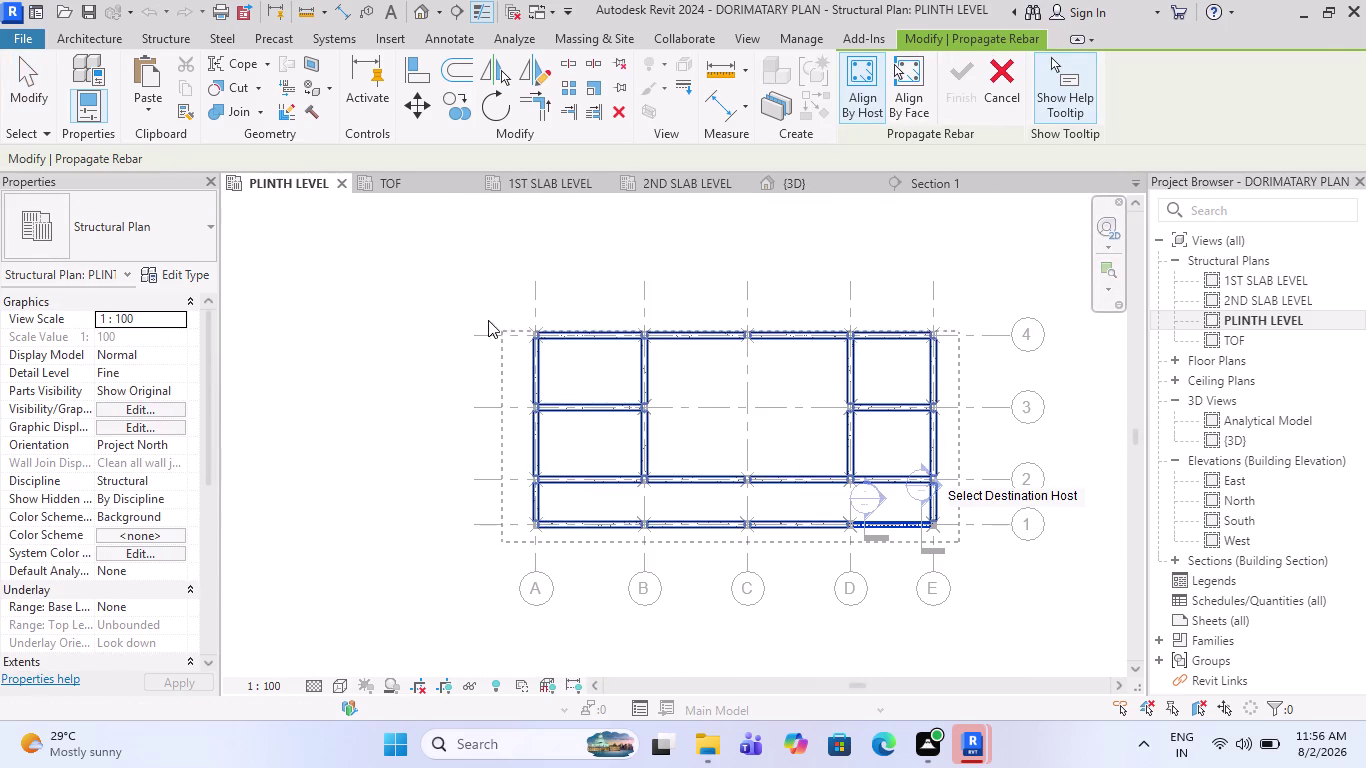
drag(491, 323, 483, 304)
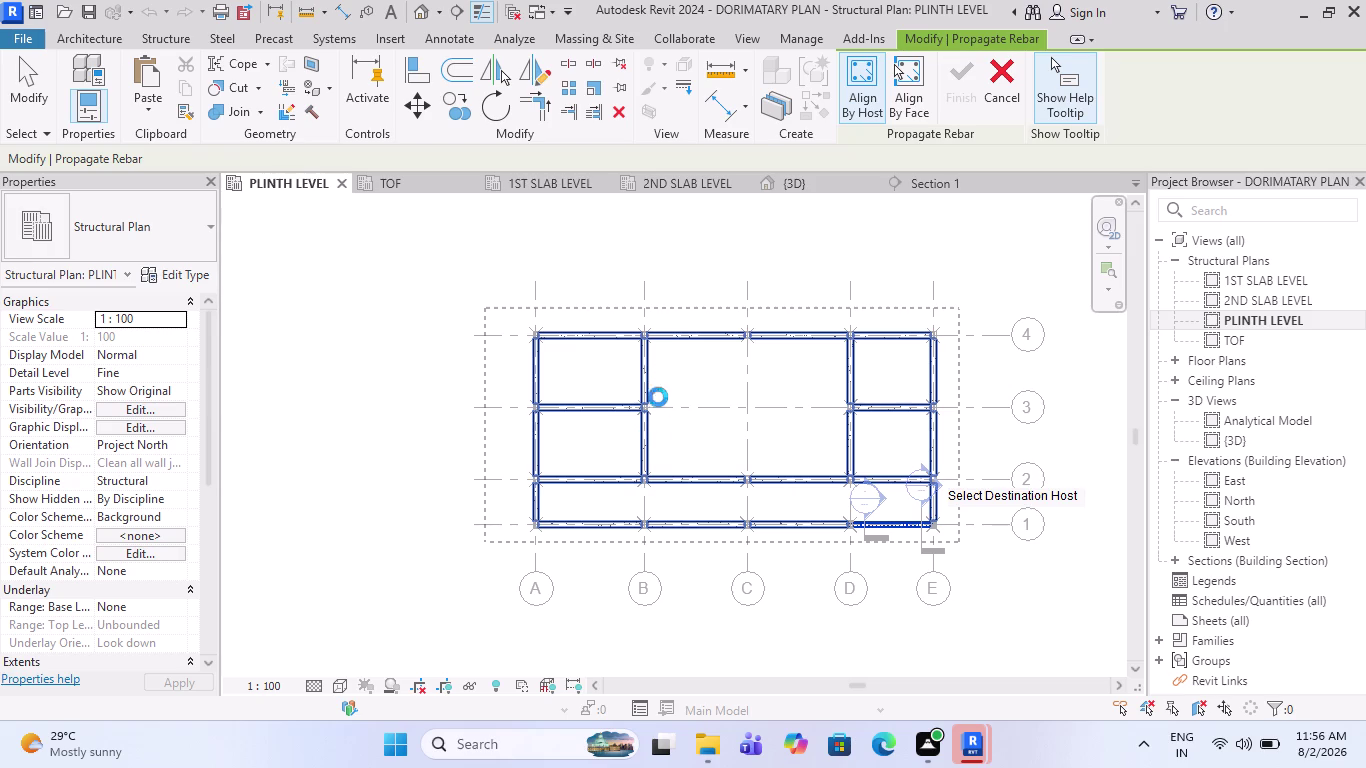
scroll(up, 3)
scroll(up, 3)
scroll(up, 3)
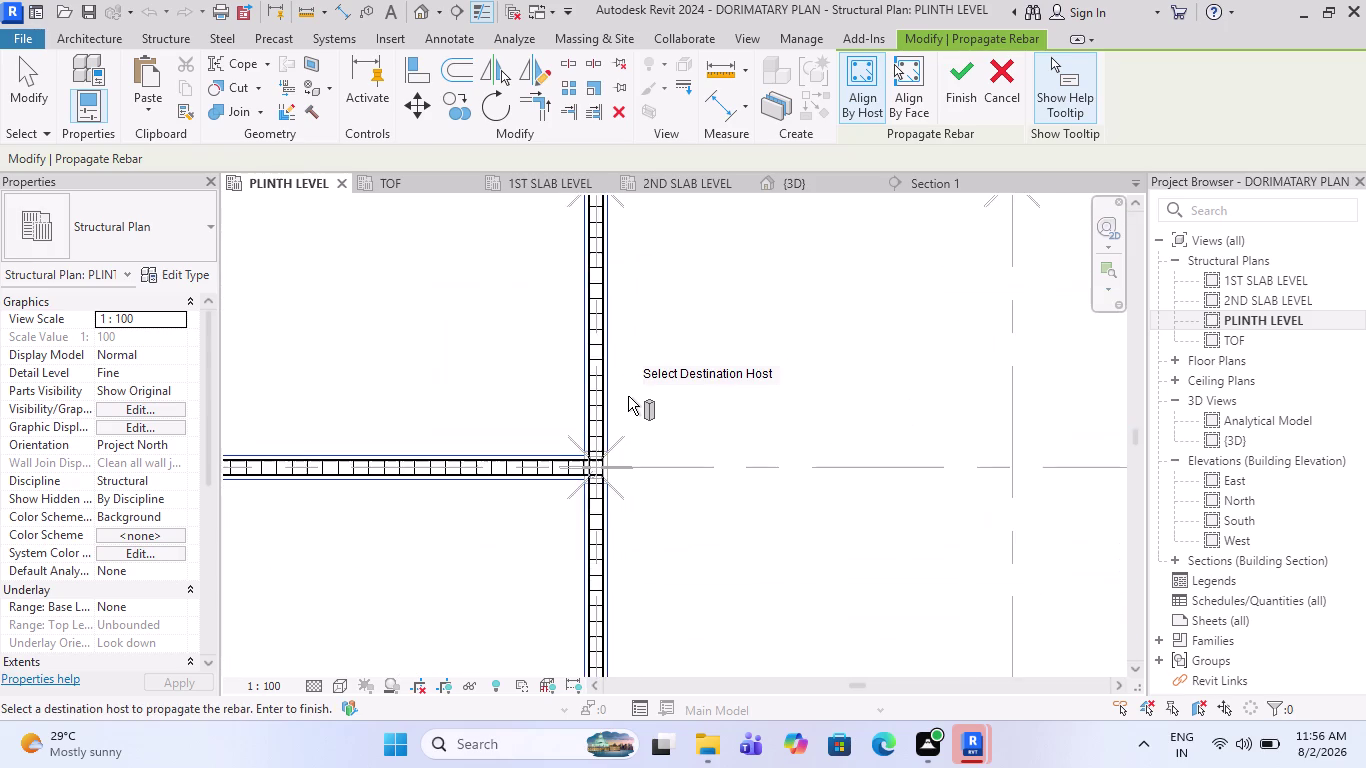
scroll(up, 3)
scroll(up, 3)
scroll(down, 3)
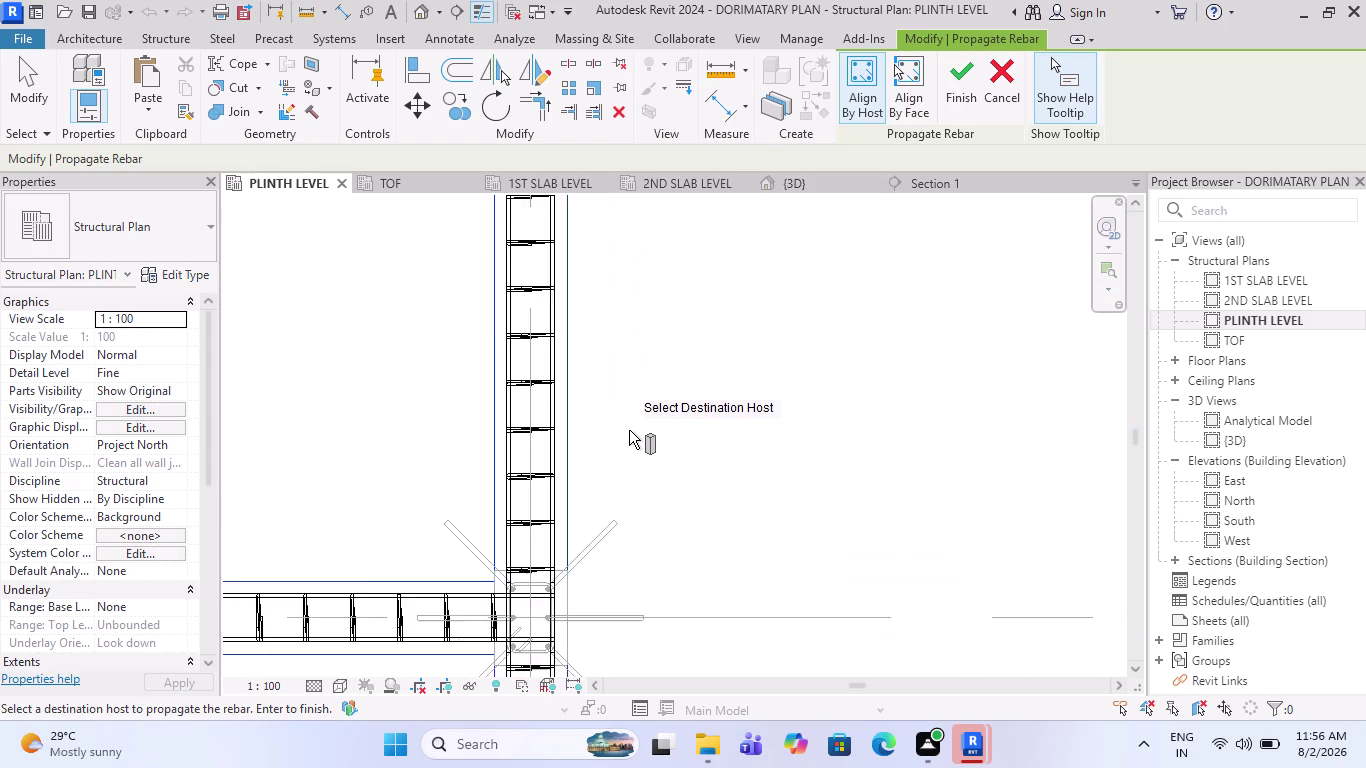
scroll(down, 3)
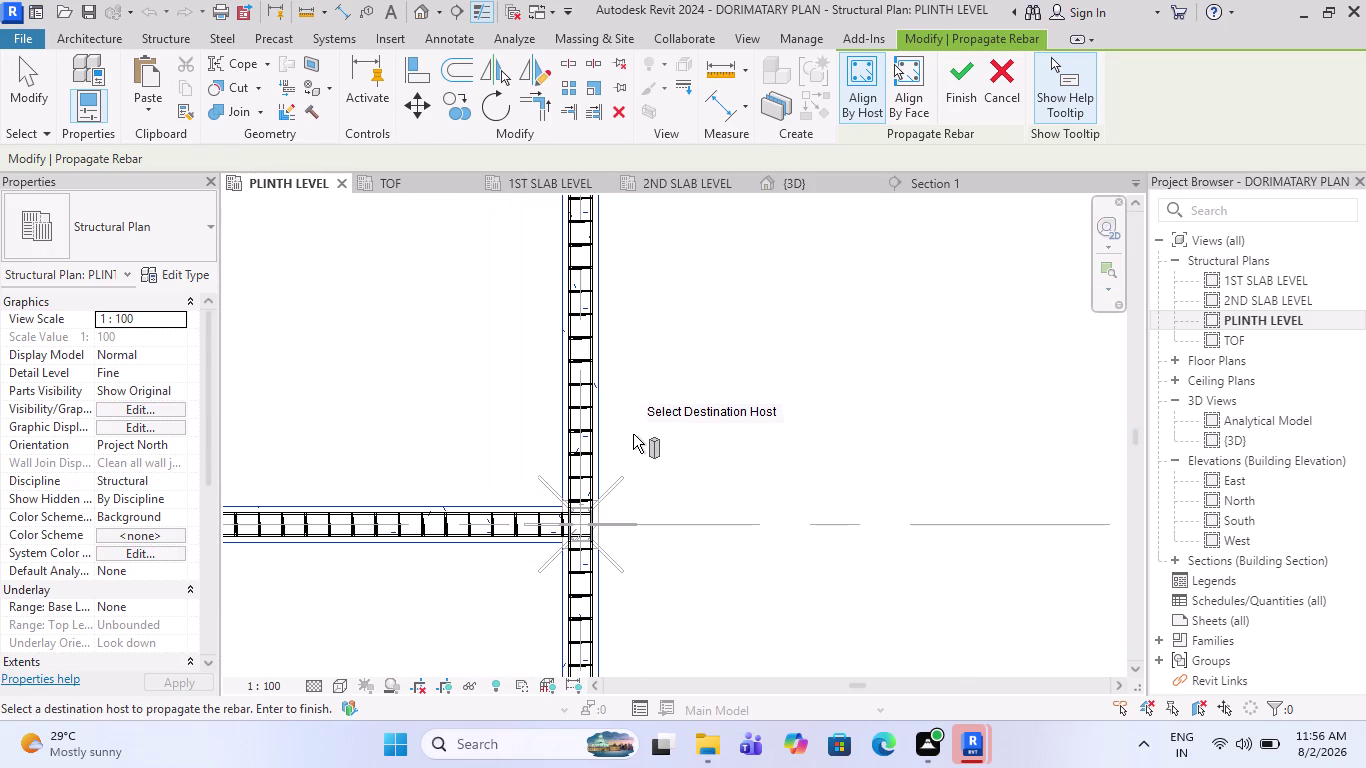